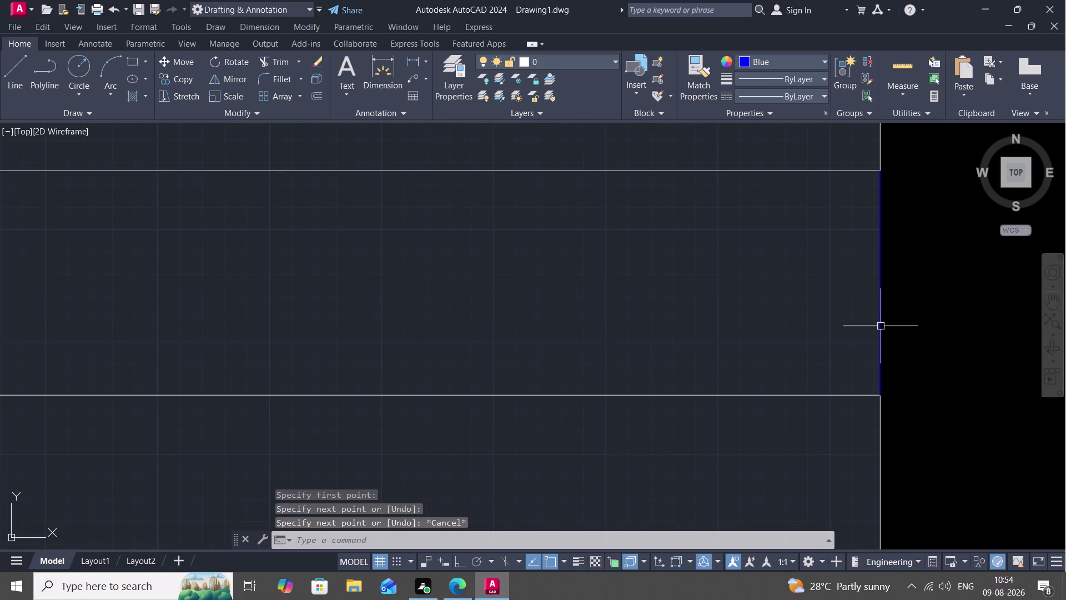
Start joining the vertical wall line with the horizontal wall lines, then close the help window.
key(j)
key(space)
click(879, 315)
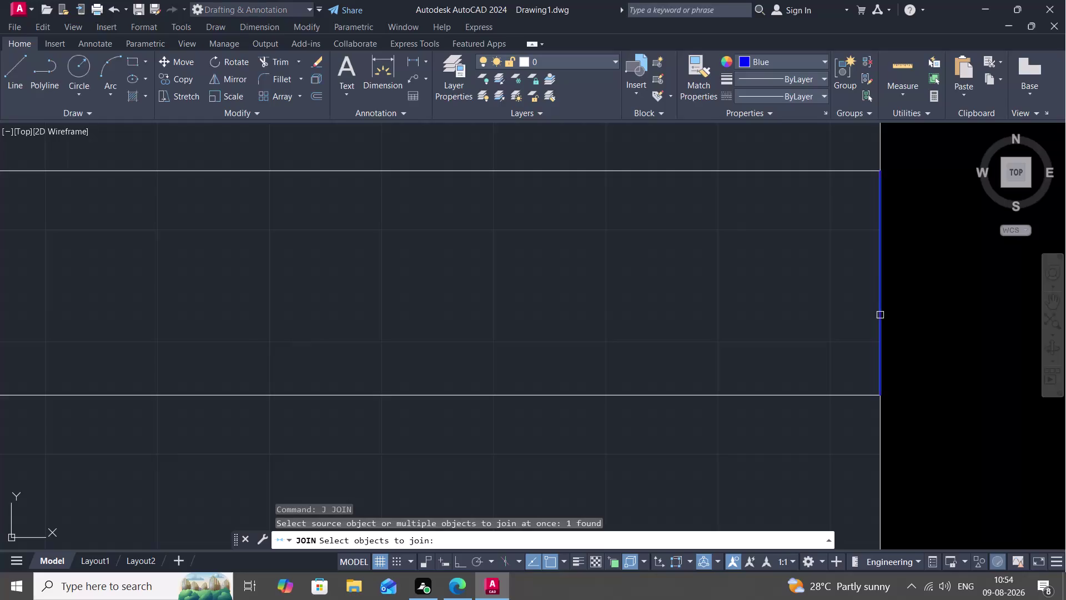
click(807, 169)
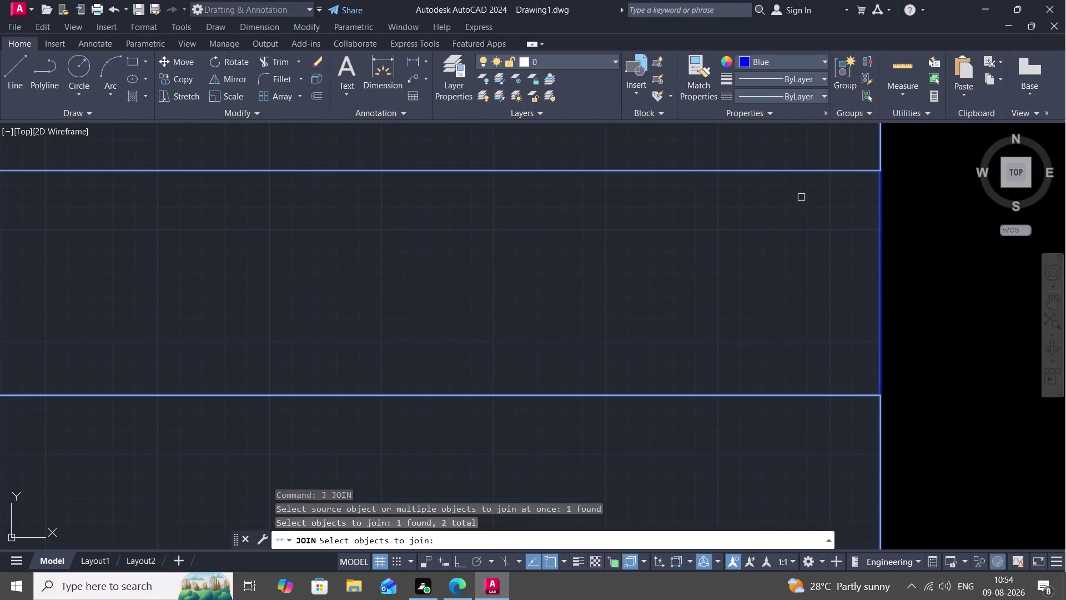
scroll(down, 3)
scroll(up, 3)
key(F1)
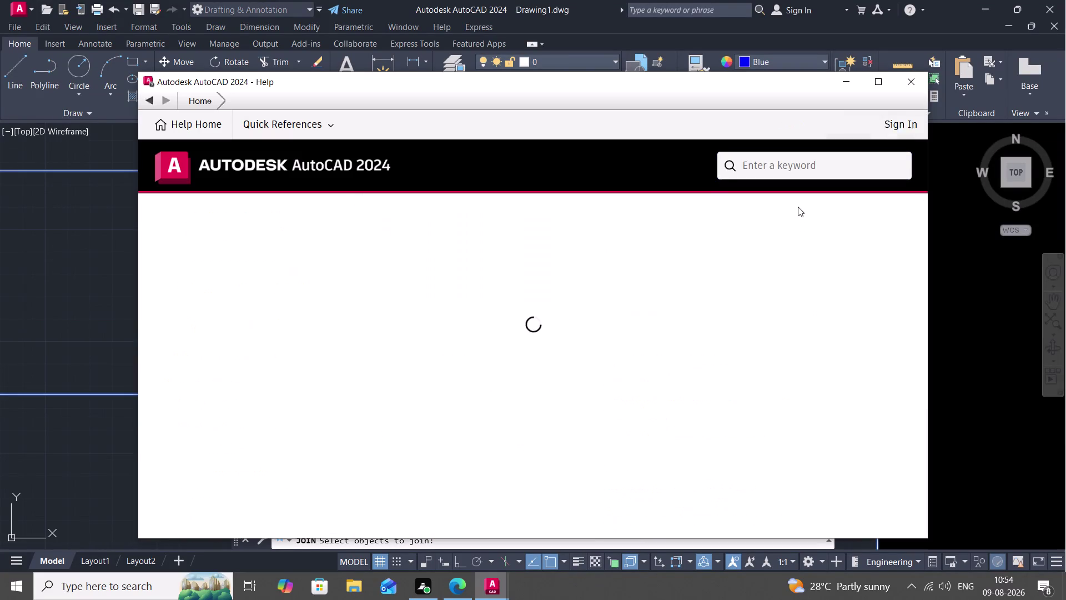
key(Escape)
click(910, 82)
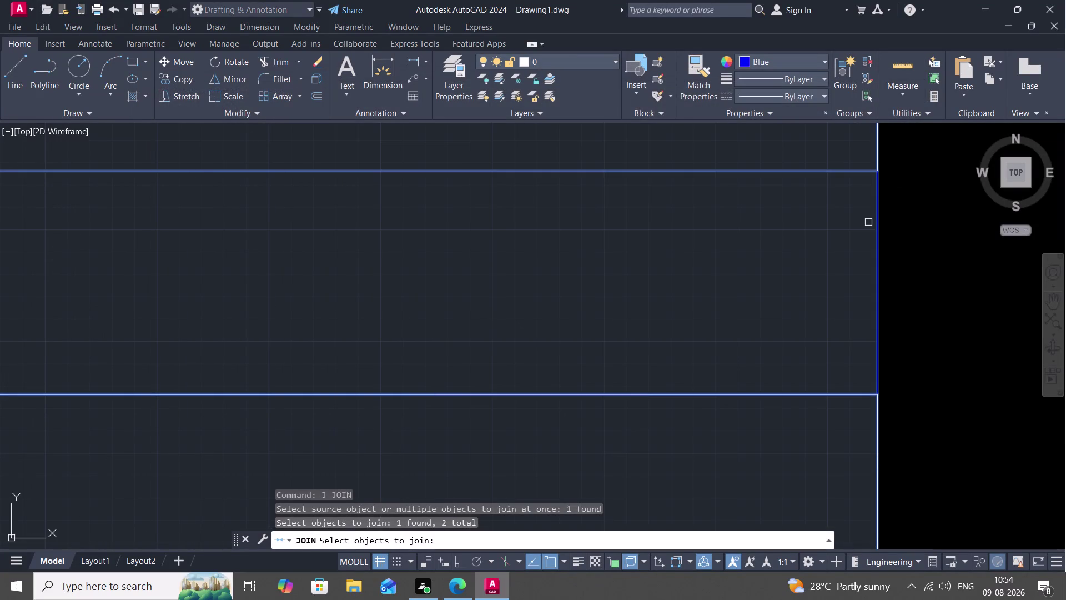
Cancel the unfinished join, try BREAKATPOINT on a wall line, then cancel it.
text(BREA)
key(grave)
key(Escape)
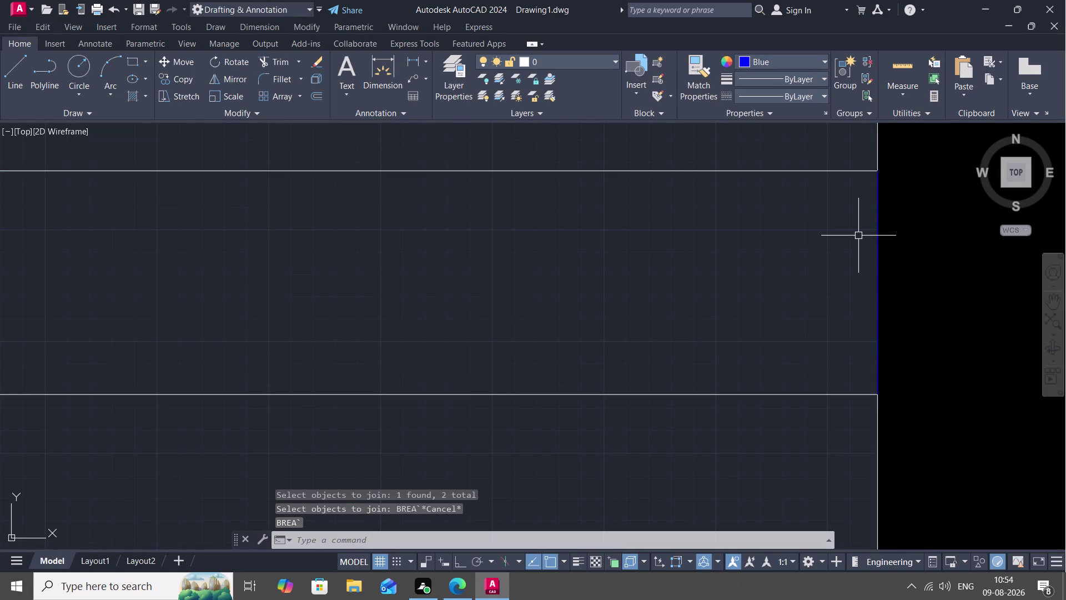
text(BRES)
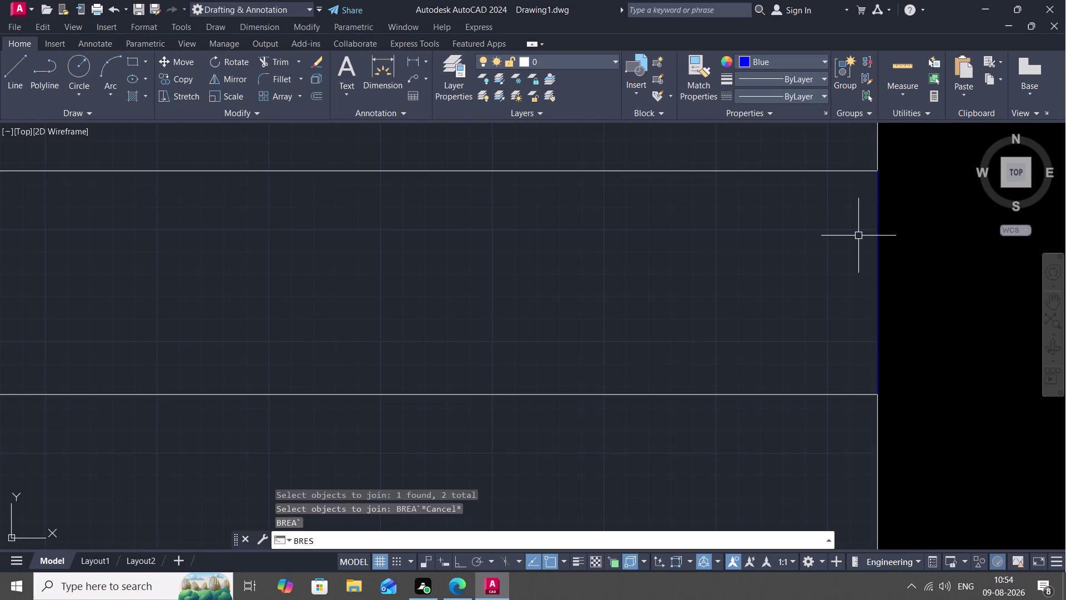
key(BackSpace)
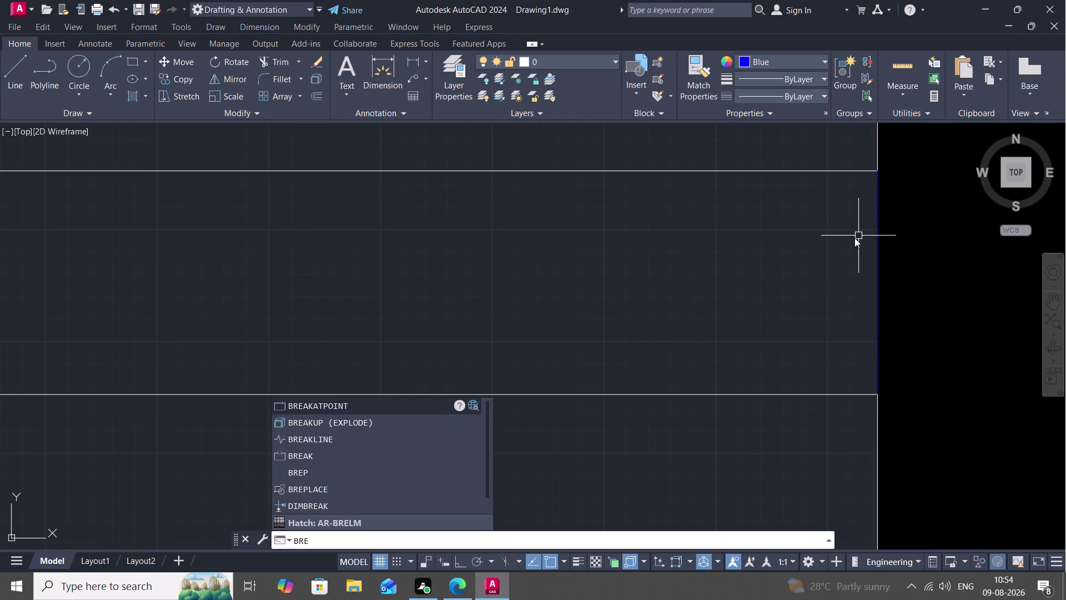
key(a)
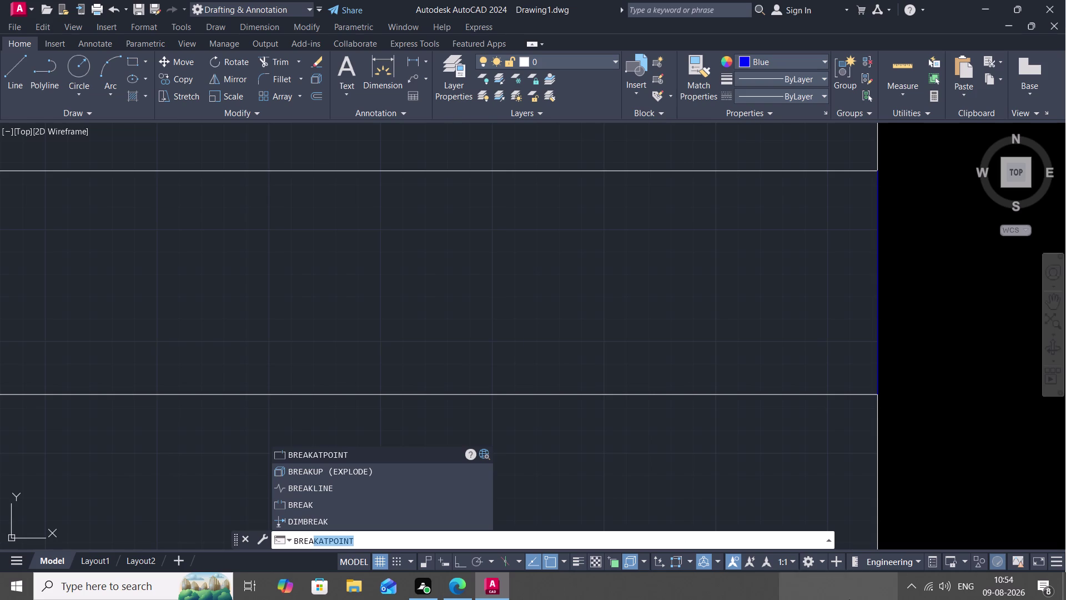
key(space)
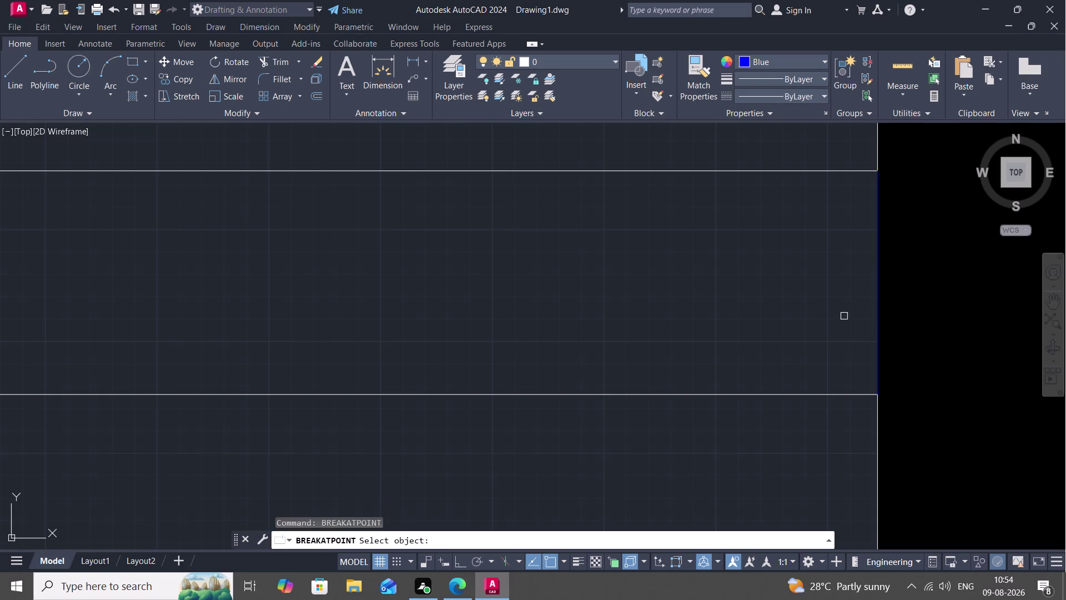
click(830, 393)
scroll(down, 3)
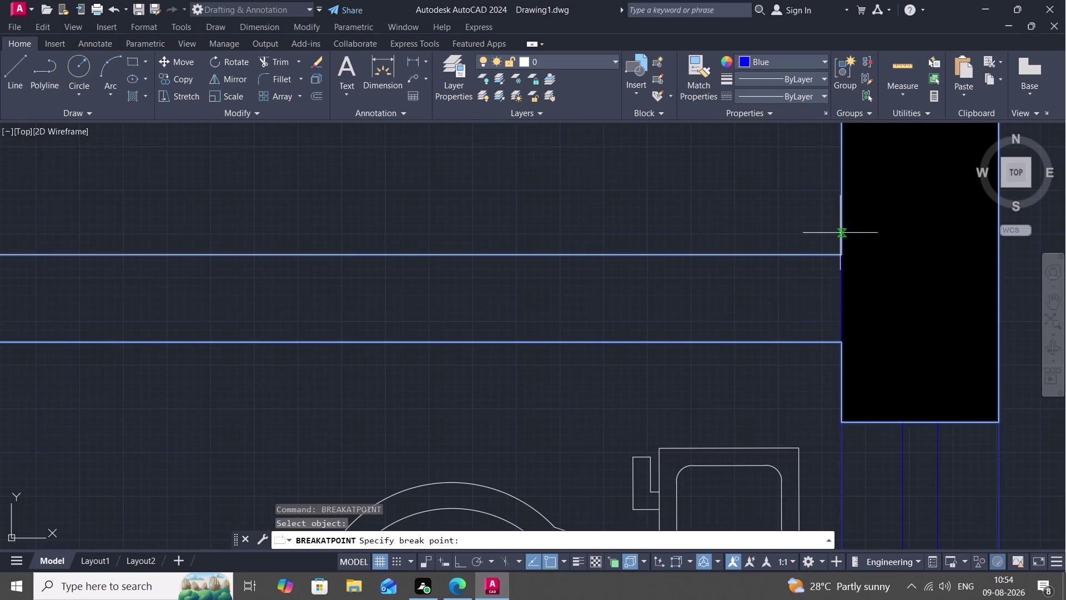
scroll(up, 3)
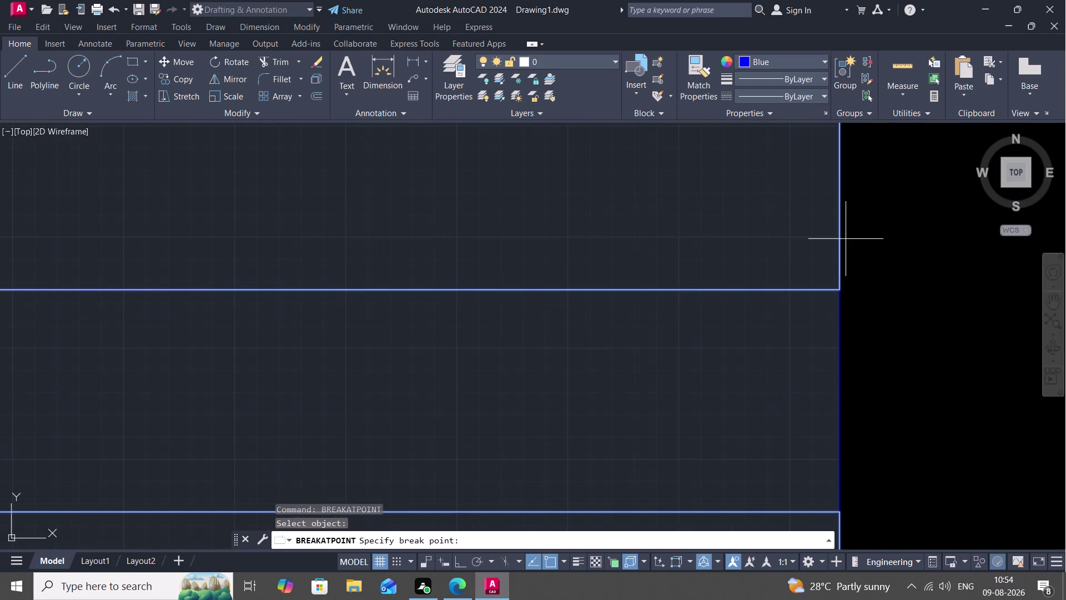
key(Escape)
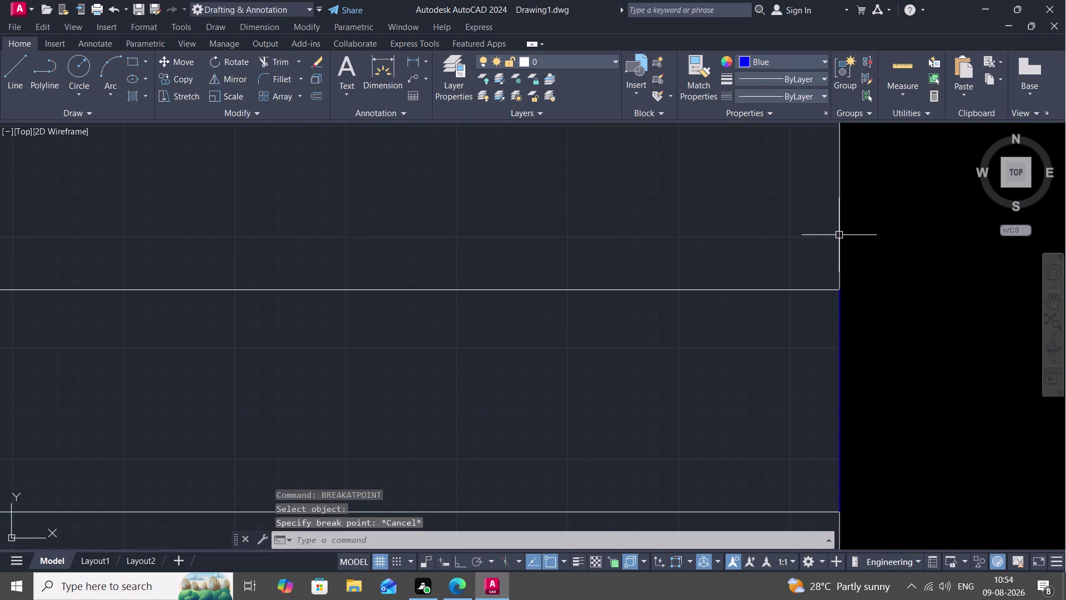
Break the vertical wall line at its corner junction with the horizontal wall line.
key(space)
click(839, 234)
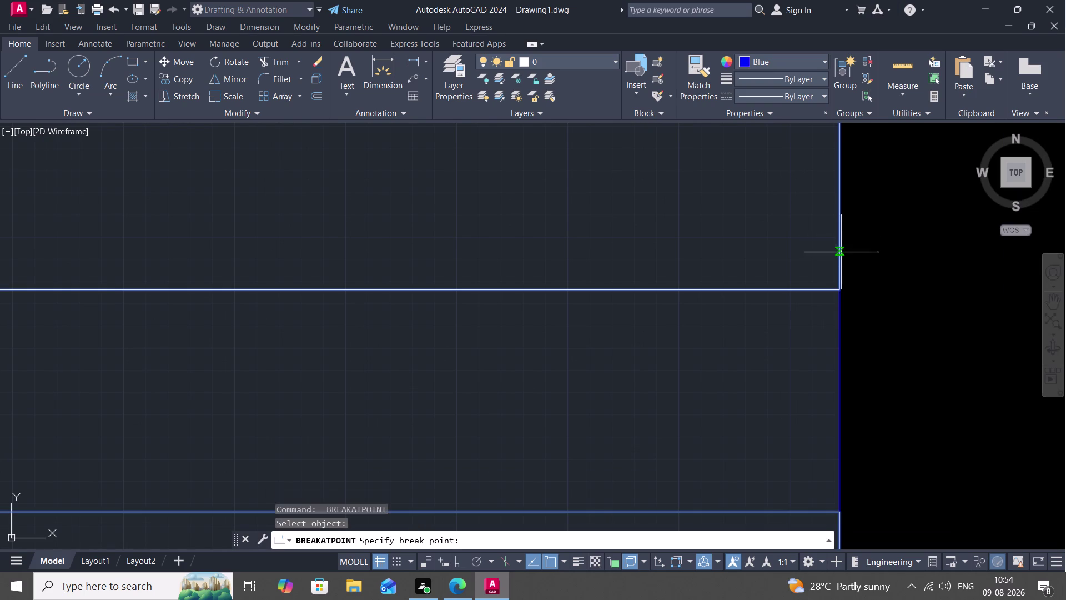
click(839, 289)
key(space)
middle_drag(845, 406, 842, 406)
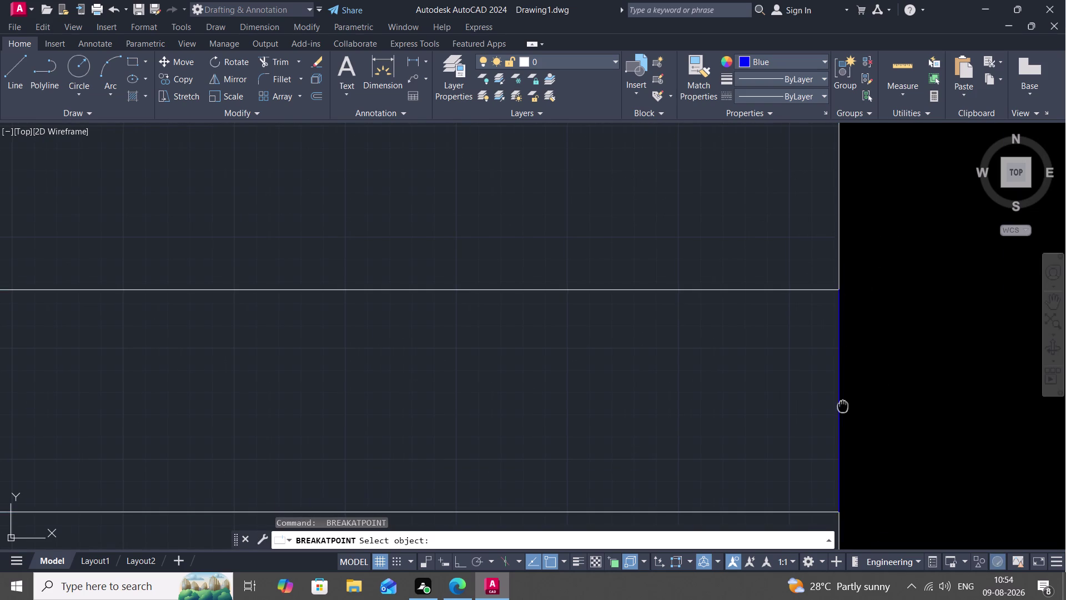
middle_drag(842, 406, 806, 133)
click(802, 301)
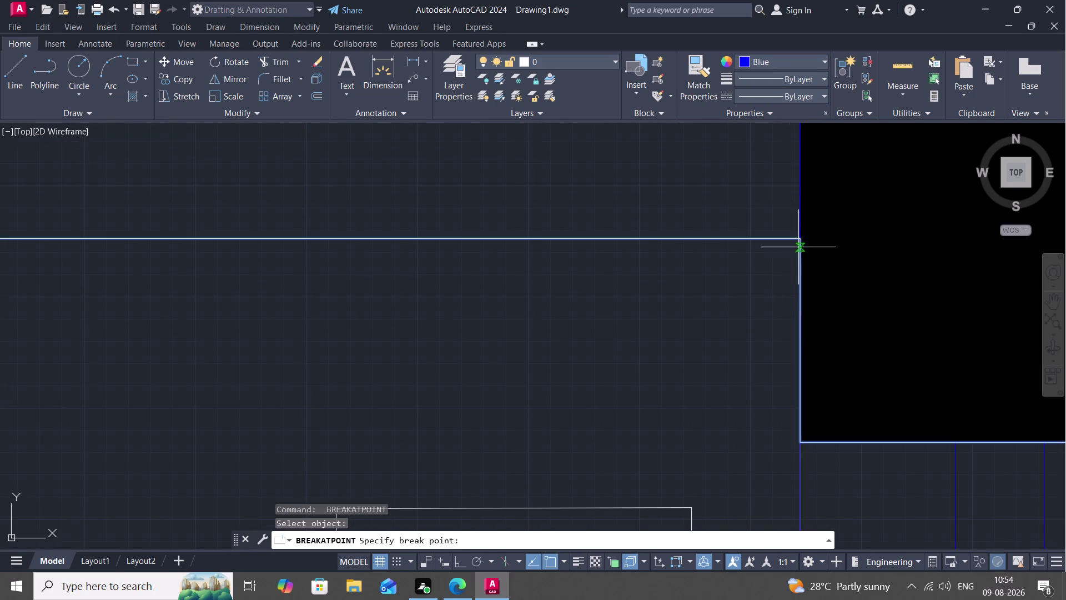
click(797, 235)
key(Escape)
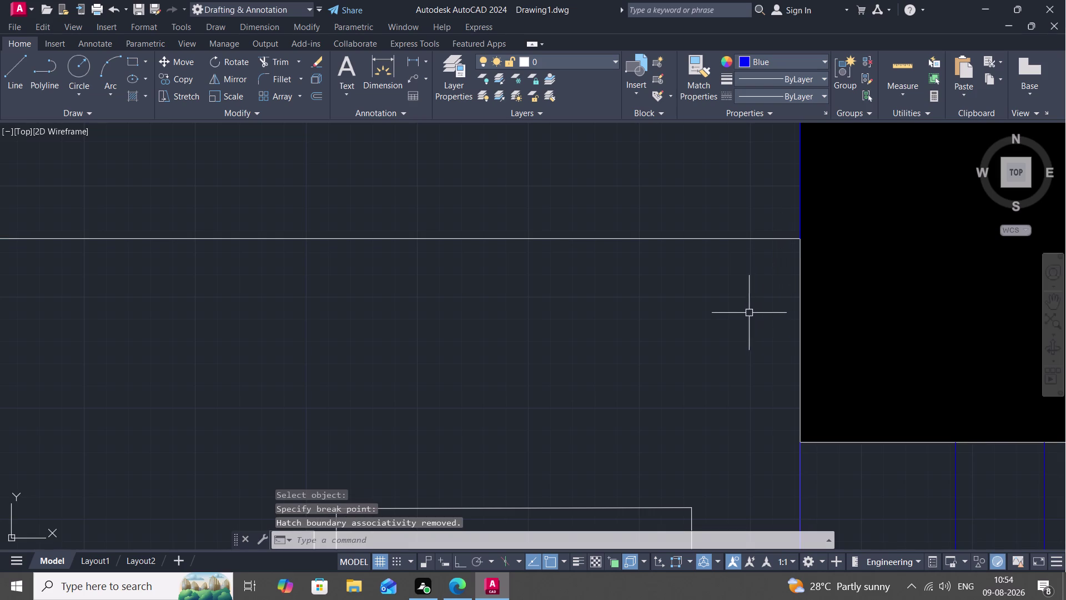
scroll(down, 3)
middle_drag(773, 253, 794, 266)
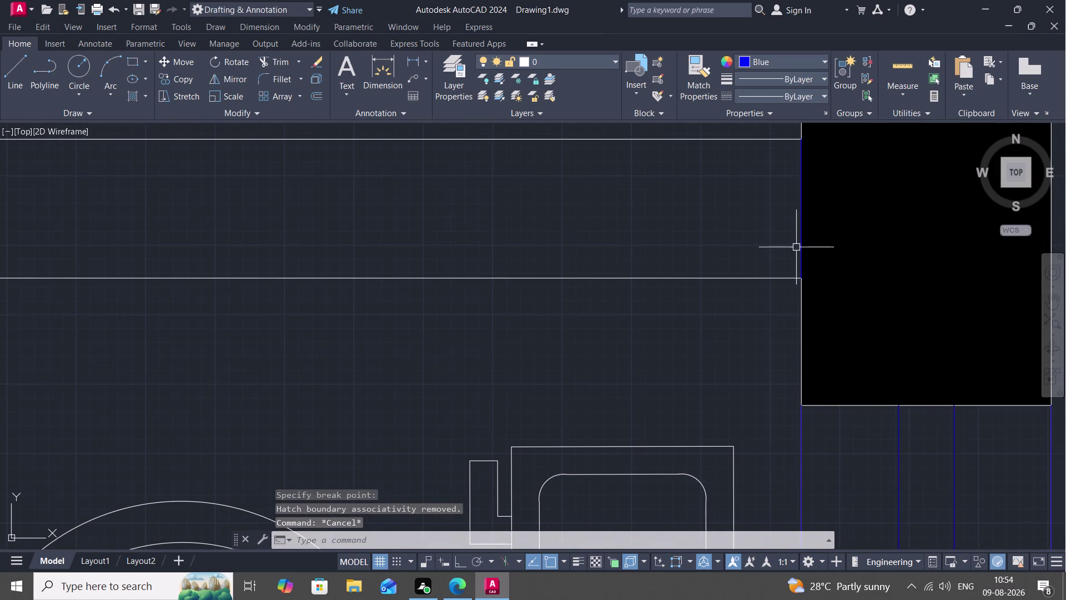
scroll(up, 3)
scroll(down, 3)
scroll(up, 3)
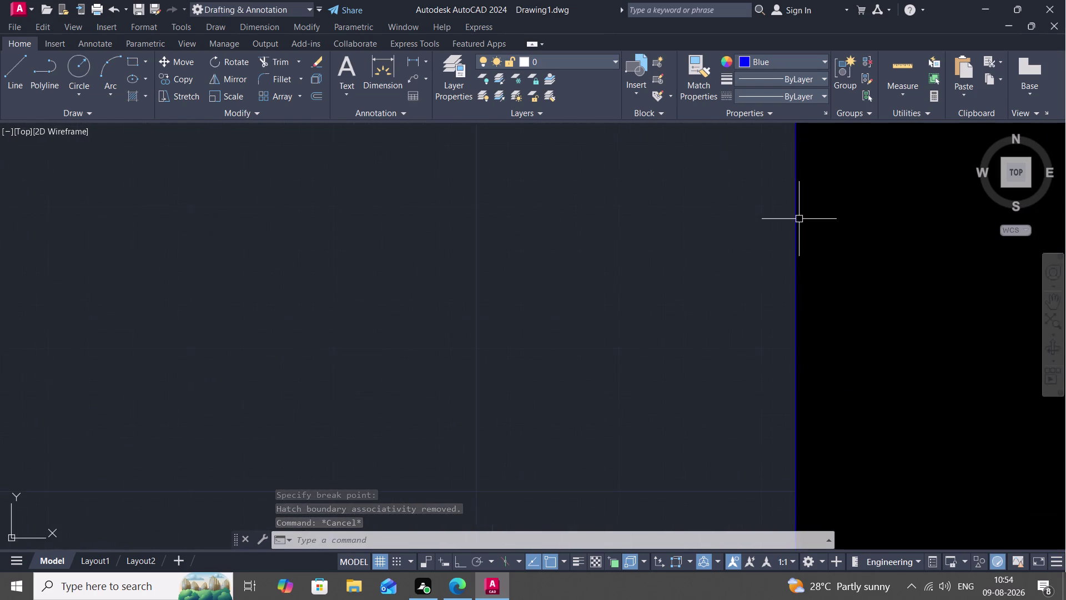
scroll(up, 3)
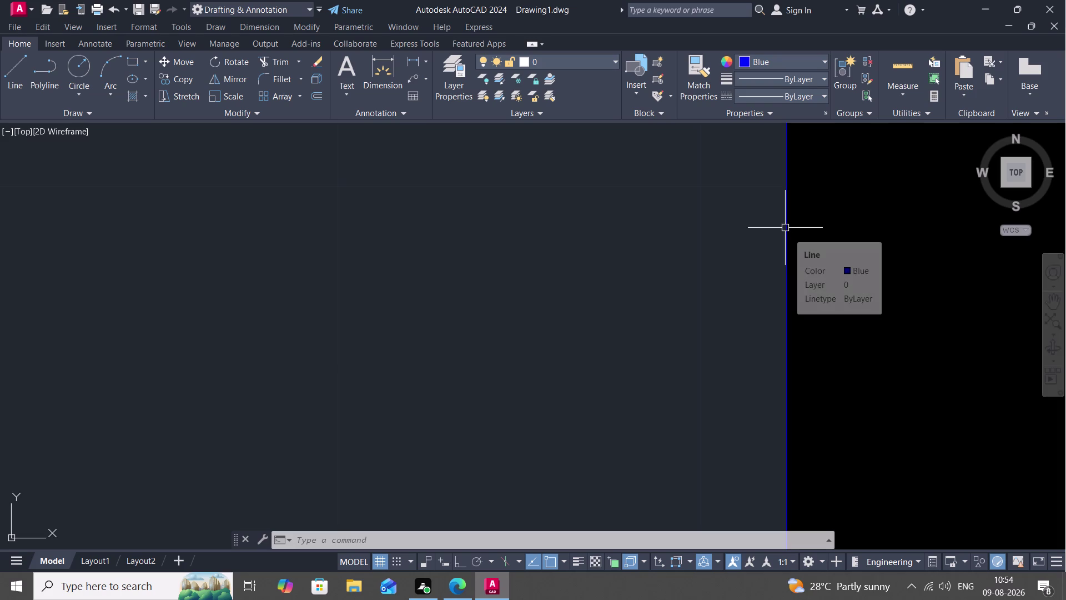
Start JOIN with the vertical wall line as source and add the lower horizontal wall line.
text(J)
key(space)
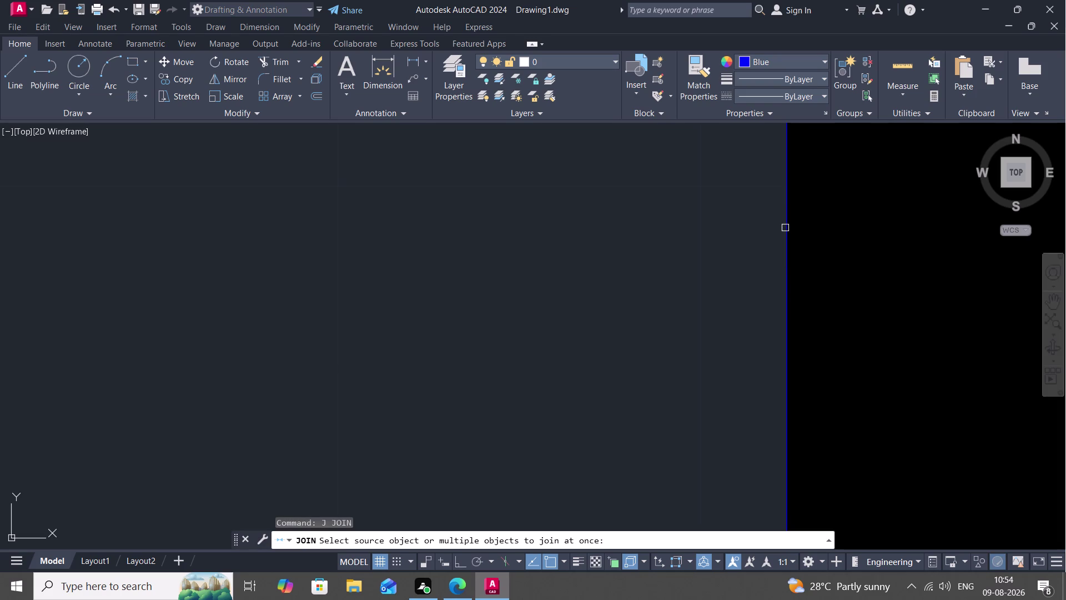
click(783, 216)
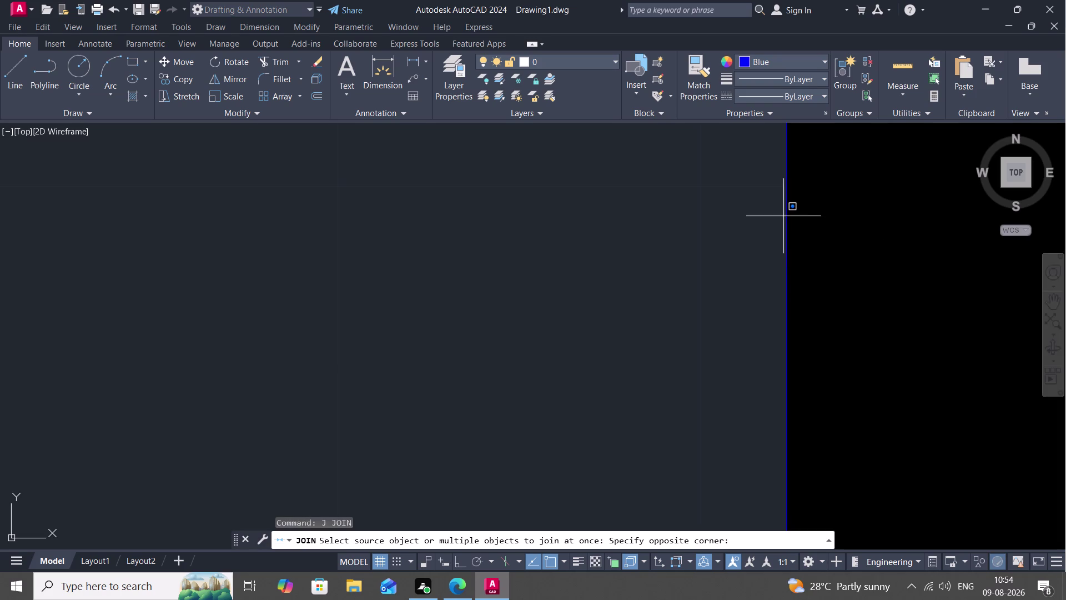
click(787, 215)
click(783, 229)
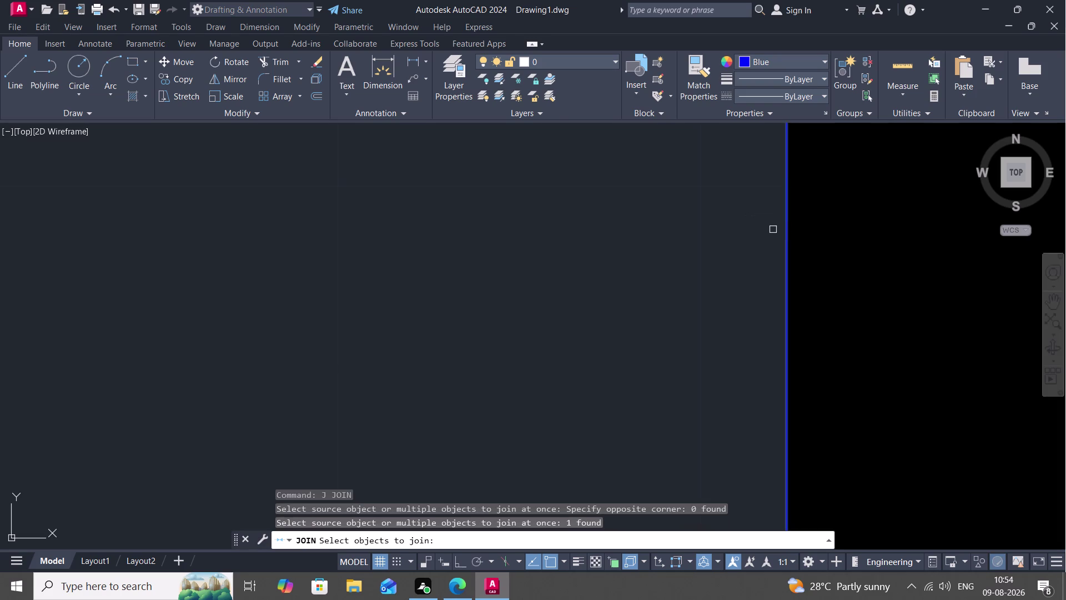
scroll(down, 3)
scroll(down, 3)
scroll(up, 3)
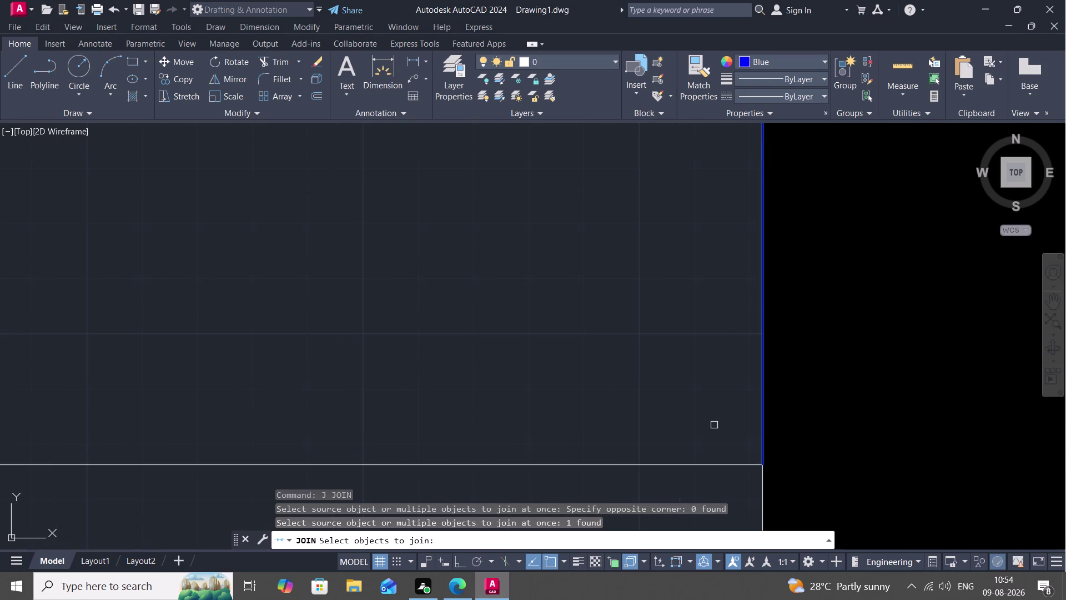
click(720, 464)
scroll(down, 3)
scroll(up, 3)
scroll(down, 3)
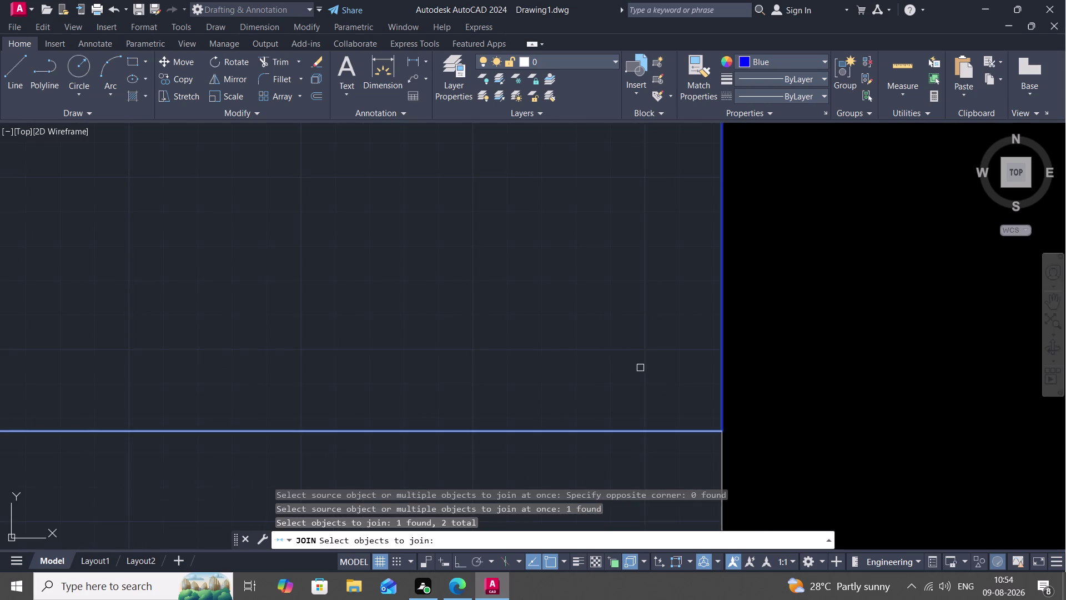
Add the upper horizontal wall line and the short line near the door arc, then cancel.
middle_drag(592, 319, 867, 450)
scroll(down, 3)
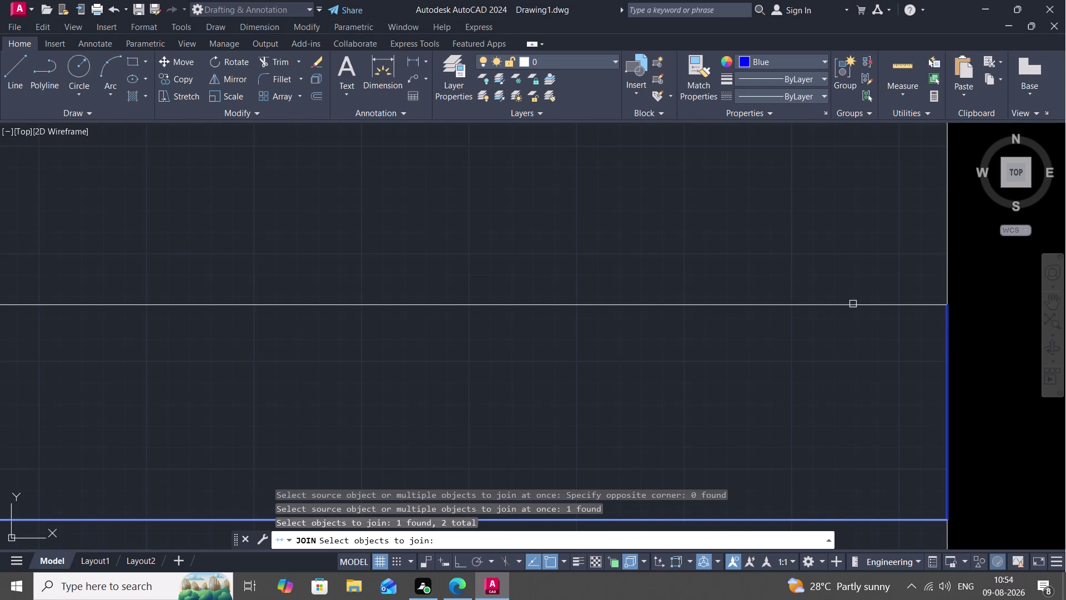
click(849, 305)
scroll(down, 3)
scroll(down, 3)
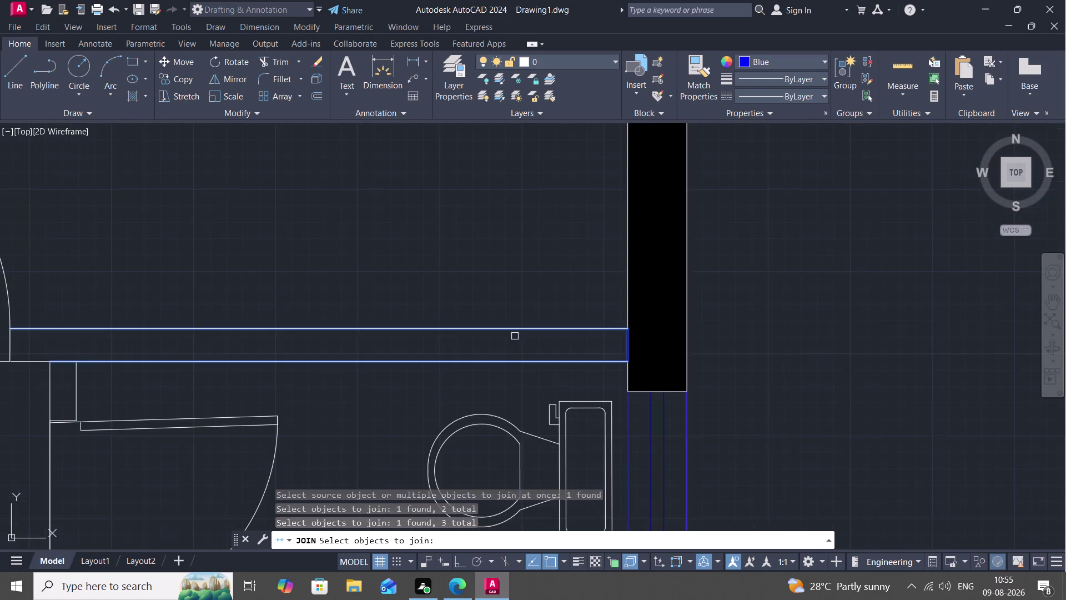
middle_drag(523, 340, 706, 345)
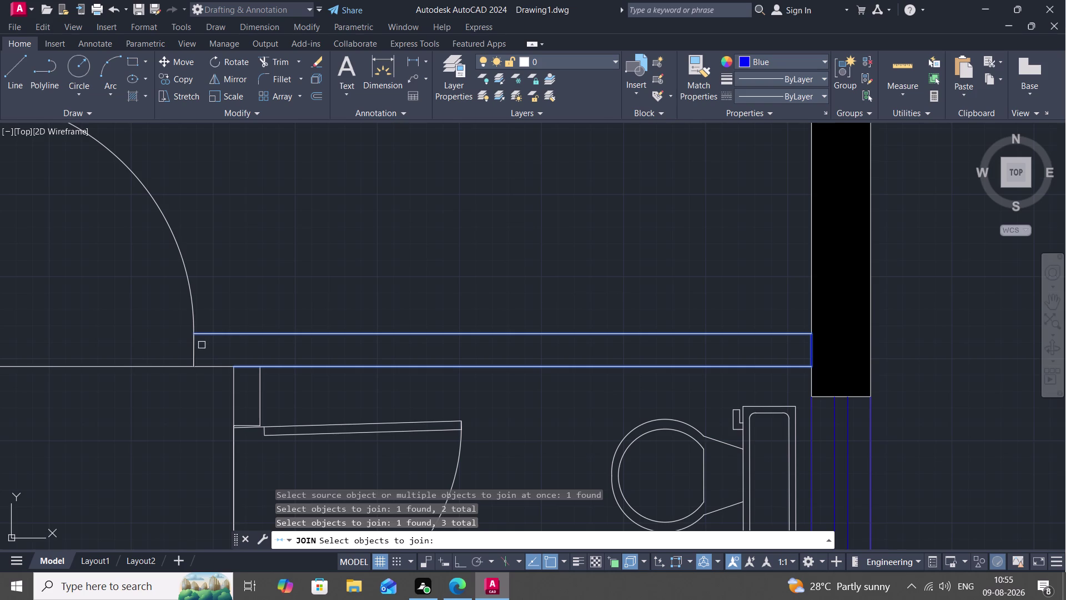
click(196, 345)
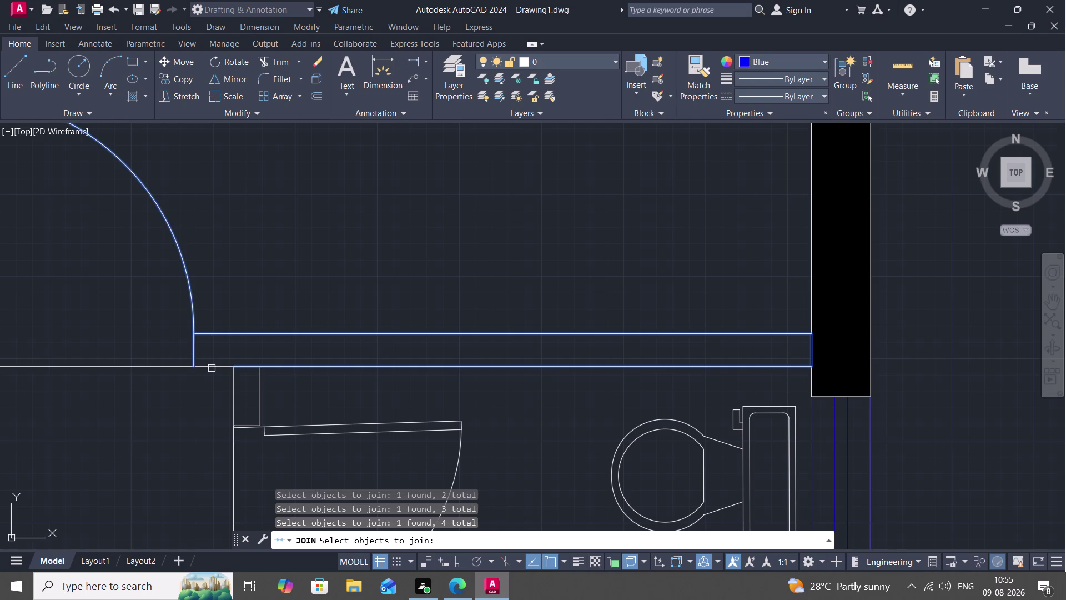
key(Escape)
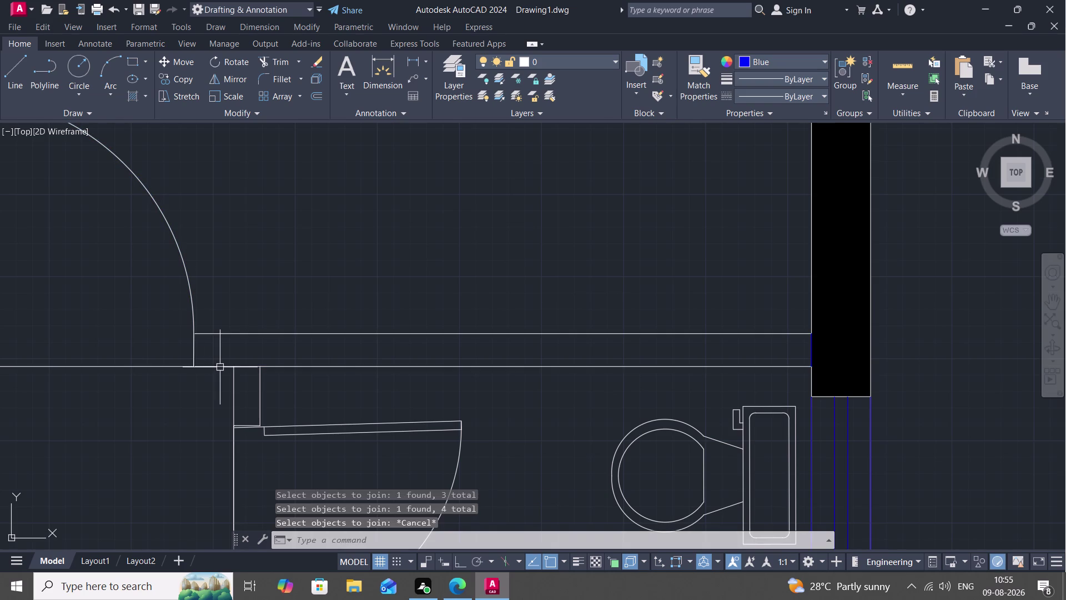
Restart JOIN and pick three wall outline edges beside the doorway.
key(j)
key(space)
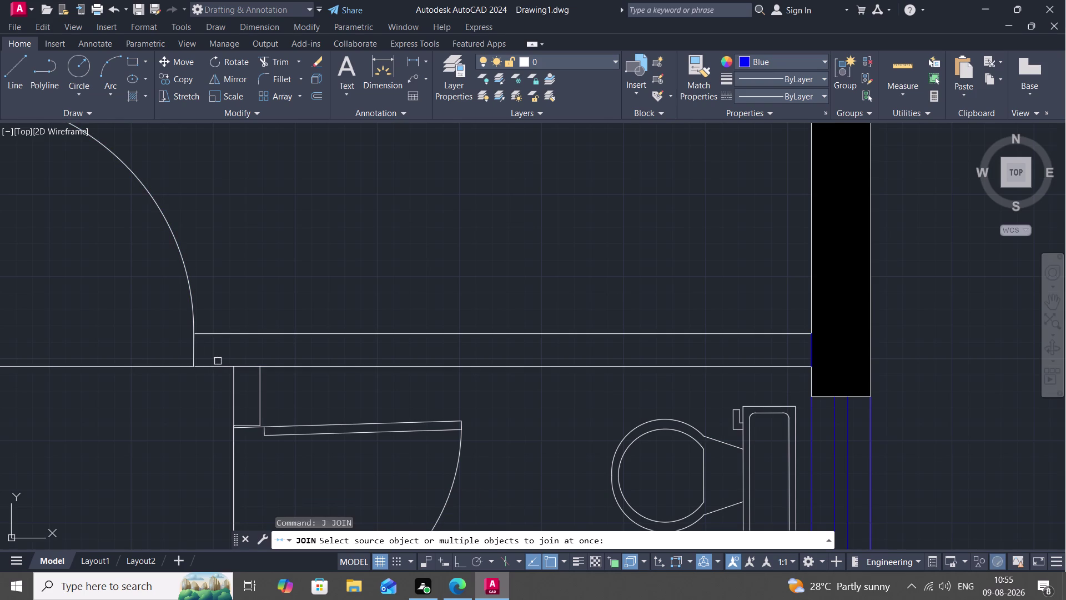
click(221, 365)
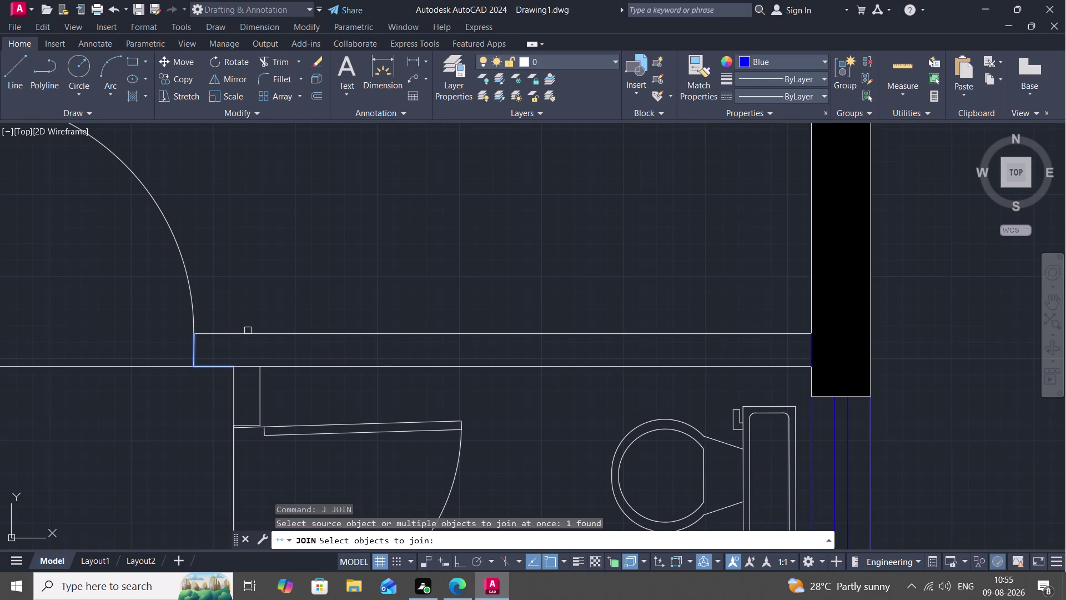
click(248, 330)
click(247, 363)
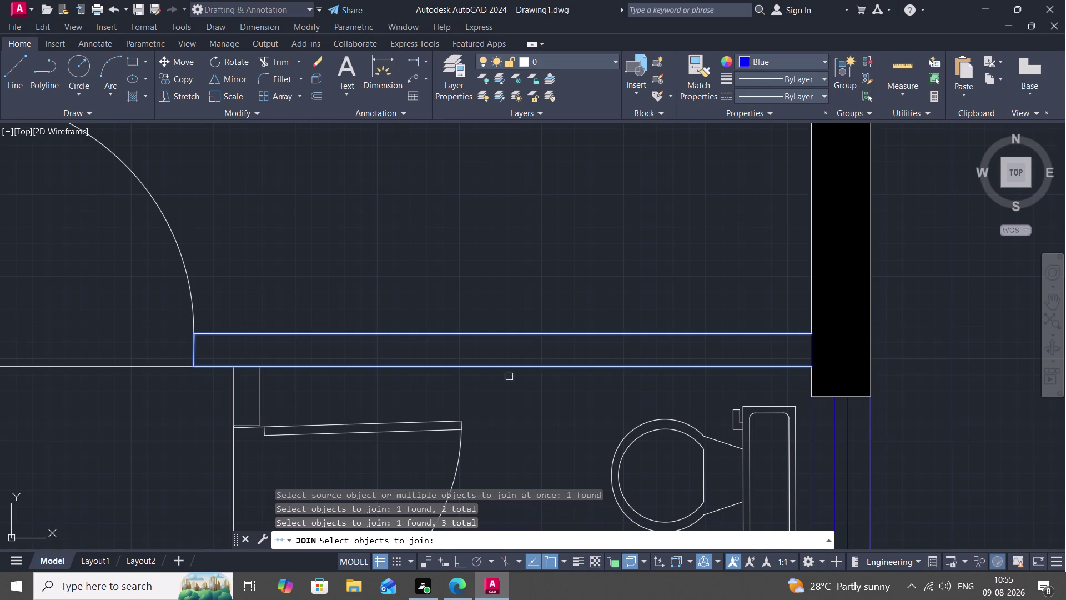
scroll(up, 3)
scroll(down, 3)
scroll(up, 3)
scroll(down, 3)
scroll(up, 3)
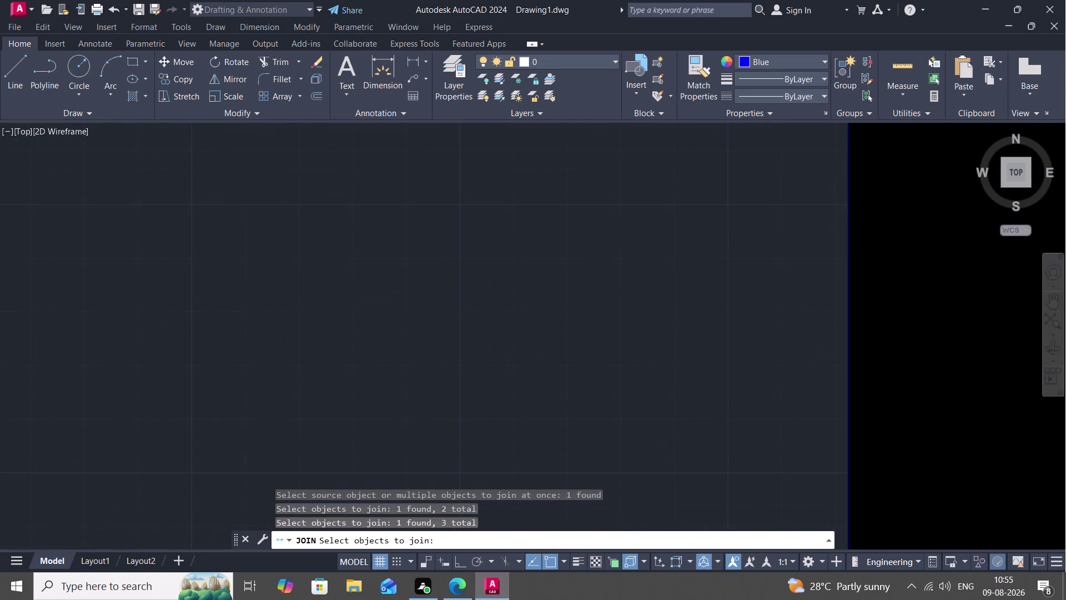
Window-select the far wall end line and finish joining the segments into one polyline.
click(868, 349)
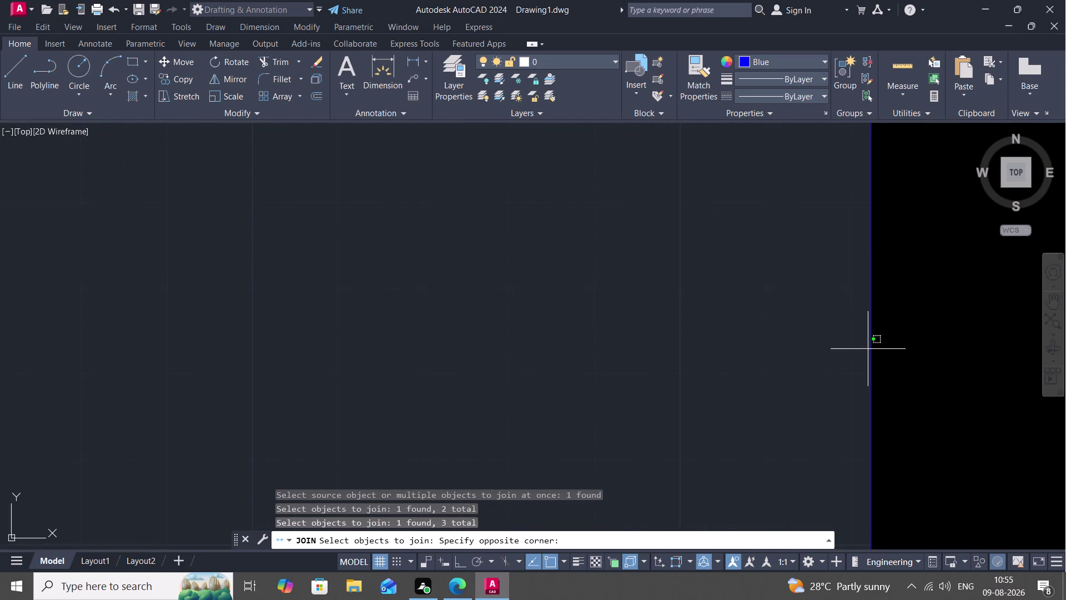
click(870, 350)
click(870, 350)
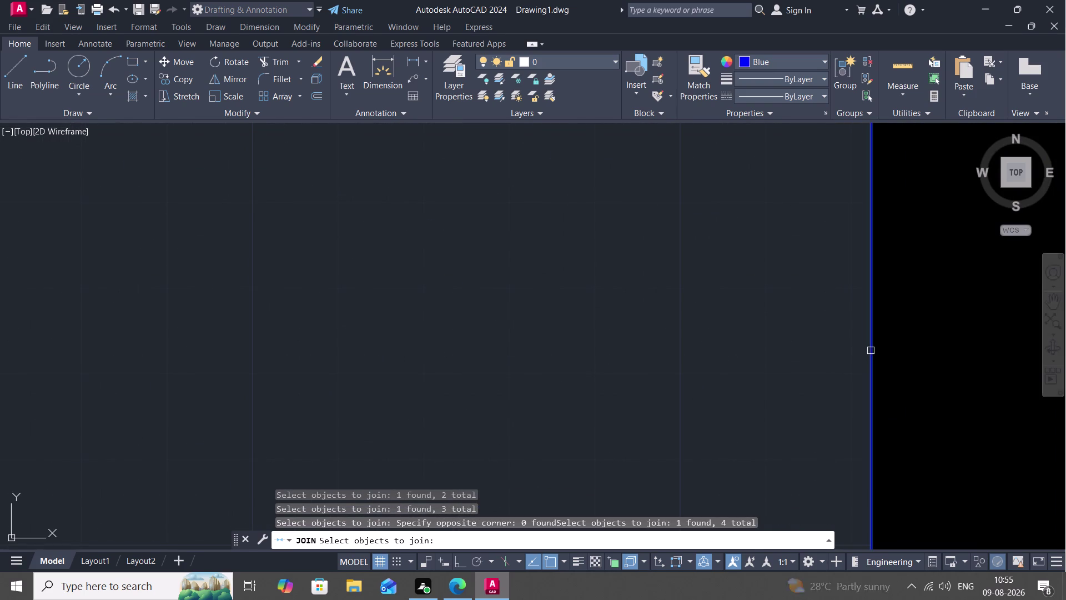
scroll(down, 3)
scroll(up, 3)
scroll(down, 3)
scroll(up, 3)
scroll(down, 3)
middle_drag(820, 370, 834, 280)
scroll(down, 3)
scroll(down, 3)
scroll(down, 3)
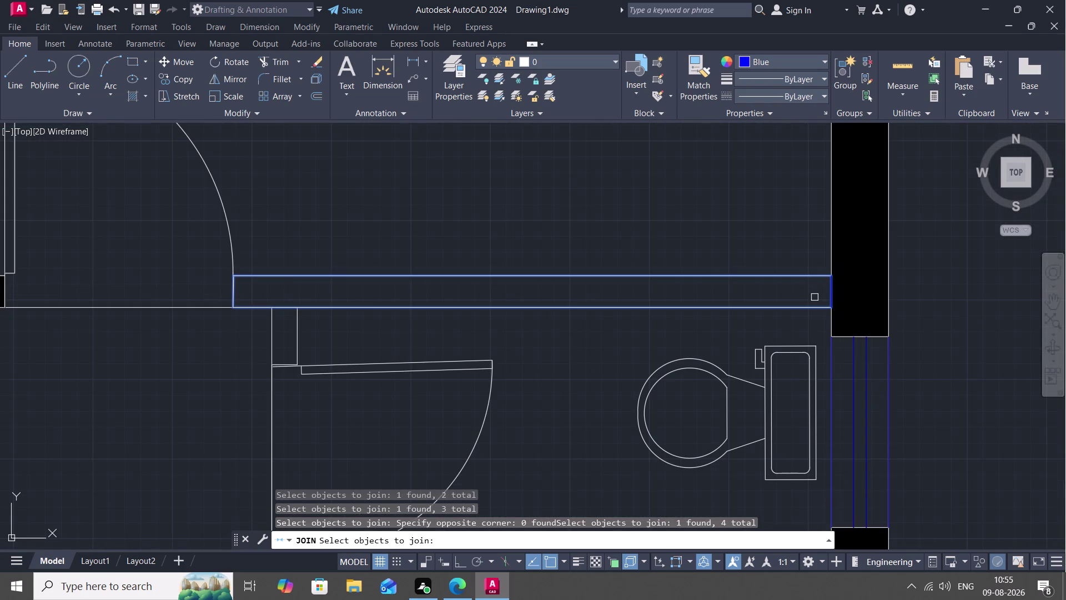
key(Return)
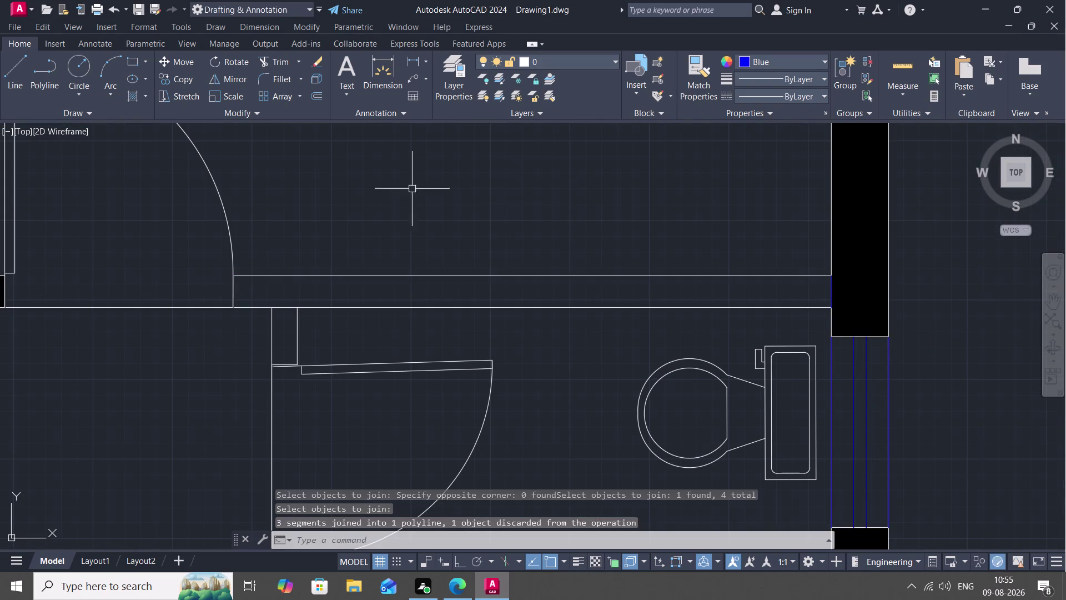
text(H)
key(space)
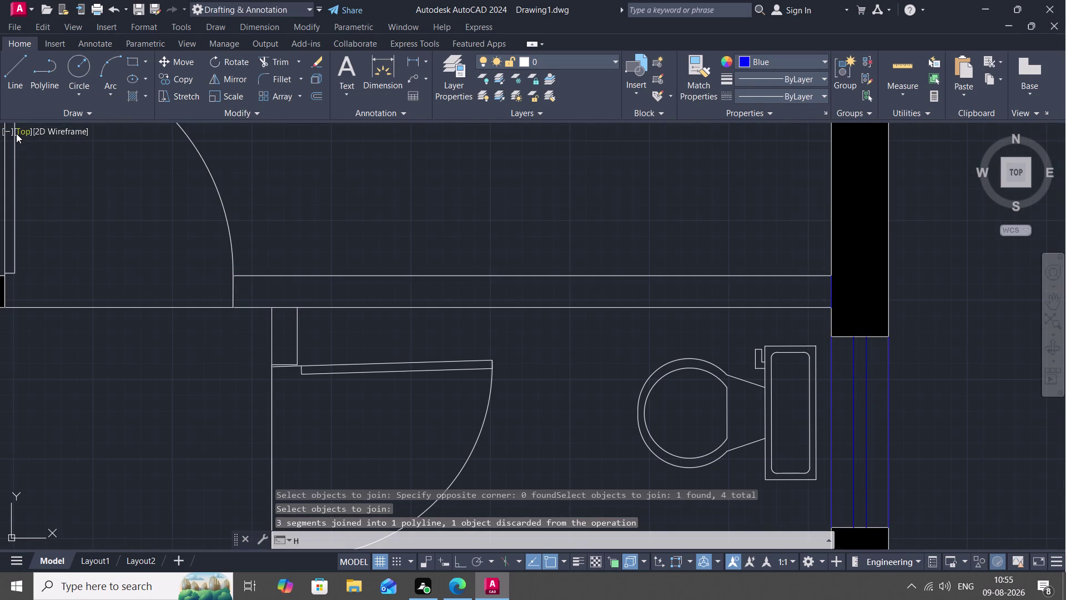
click(122, 79)
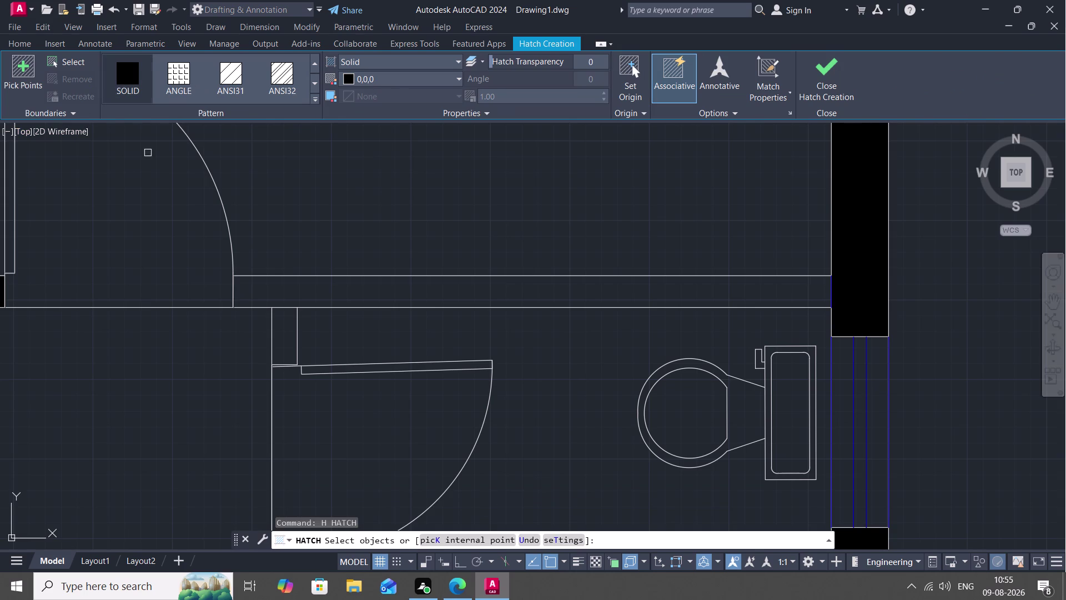
click(411, 305)
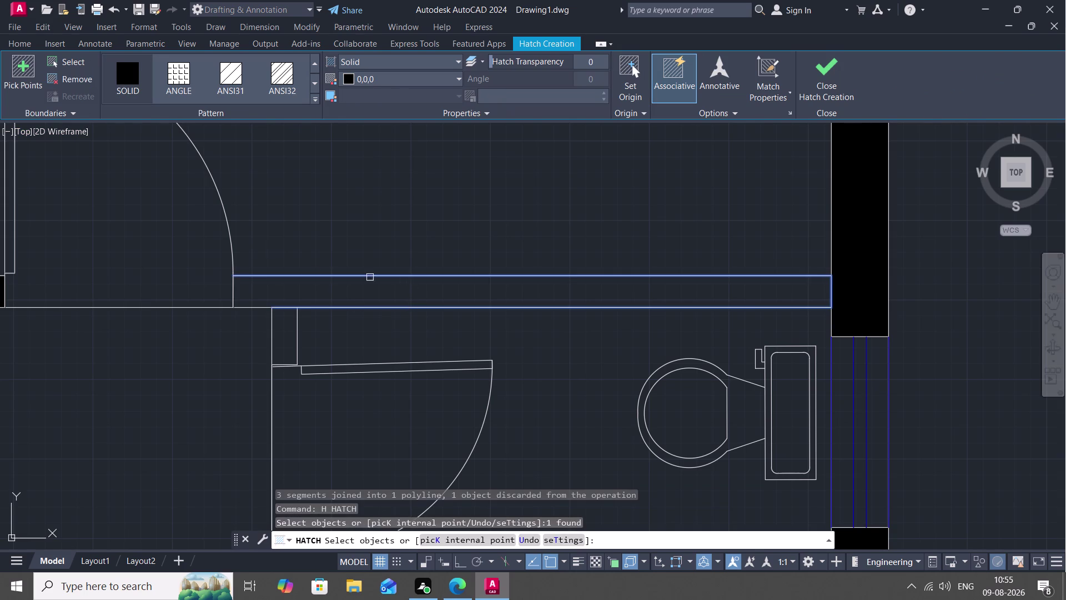
click(234, 292)
click(246, 306)
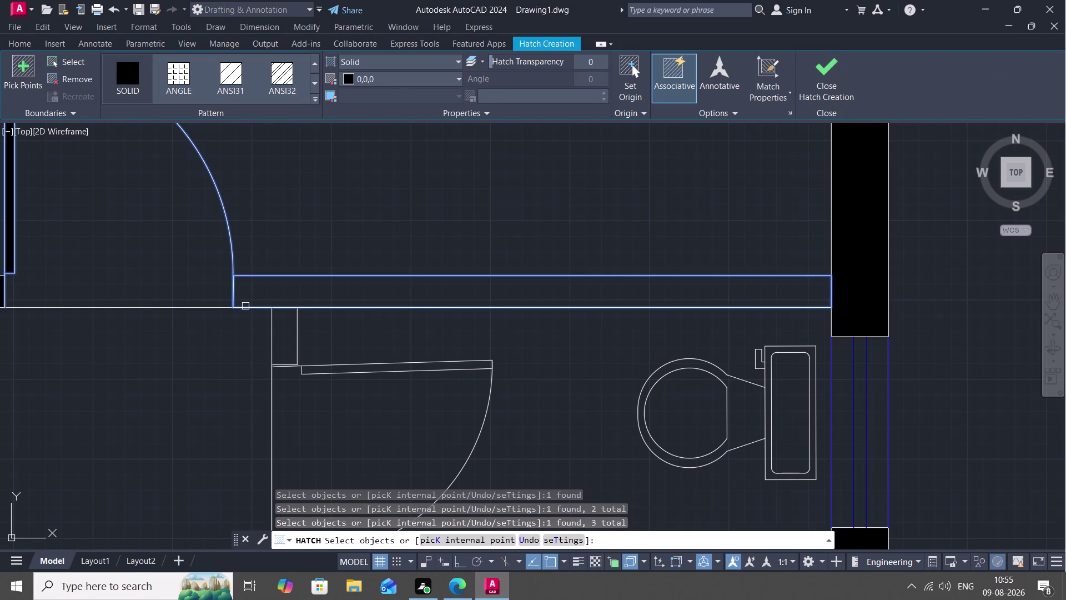
key(Escape)
click(250, 308)
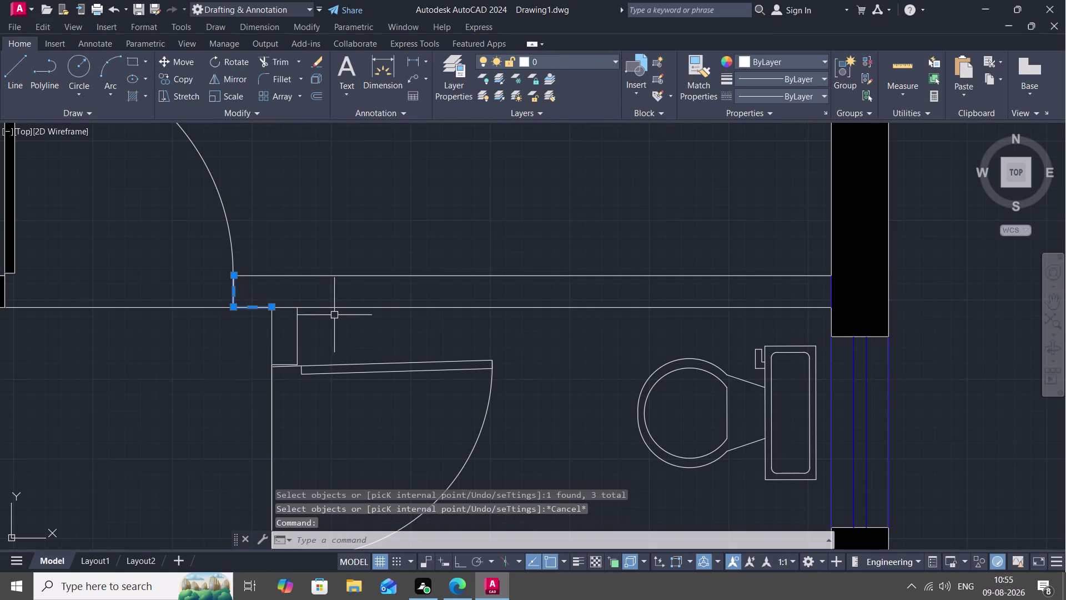
click(353, 307)
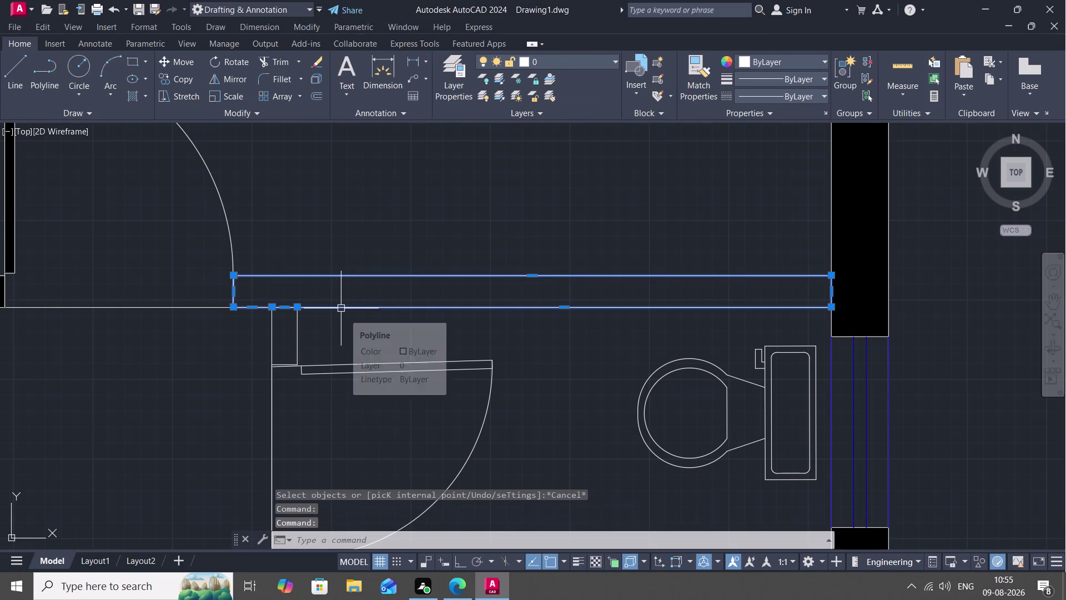
key(Return)
key(Escape)
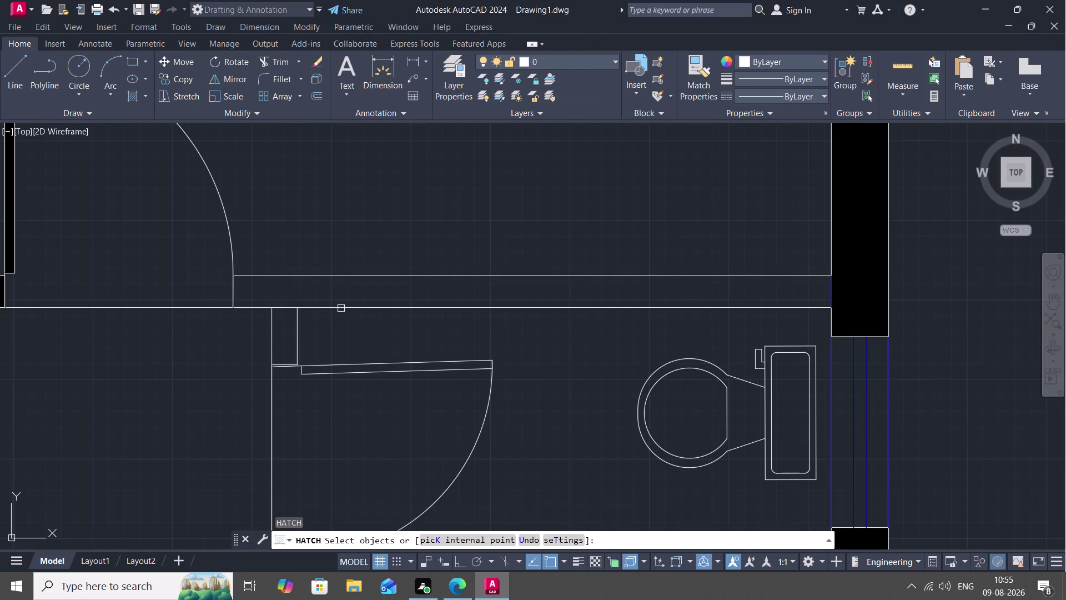
text(J)
key(space)
click(340, 308)
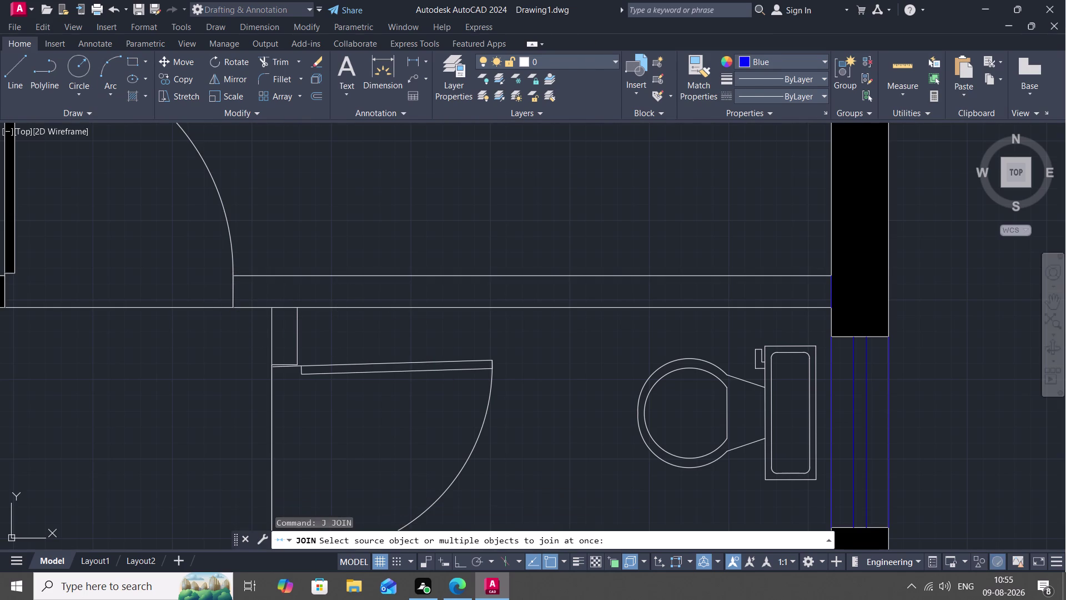
click(341, 308)
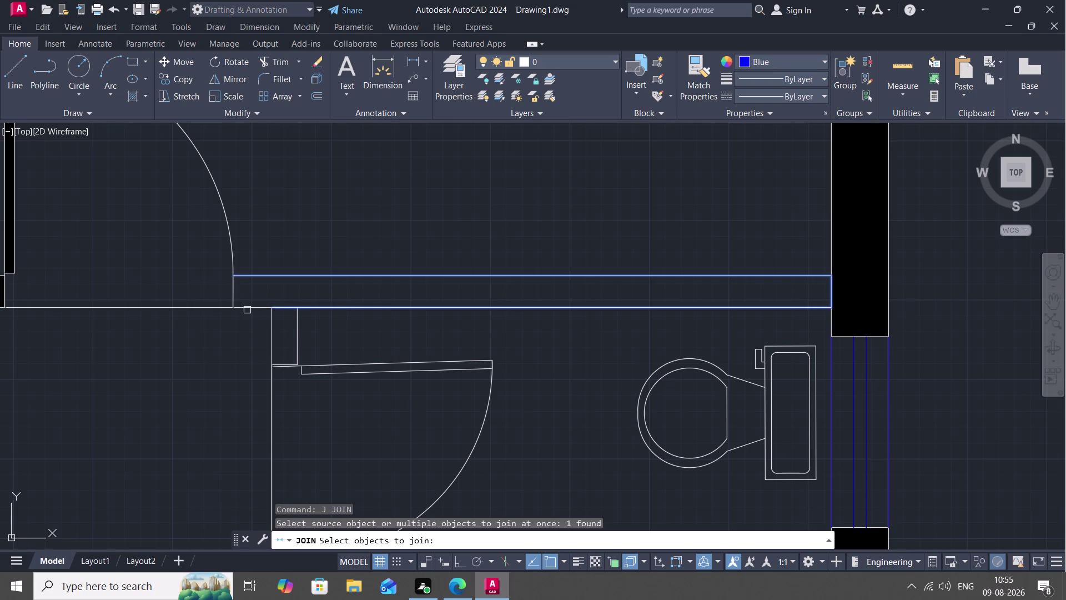
click(256, 307)
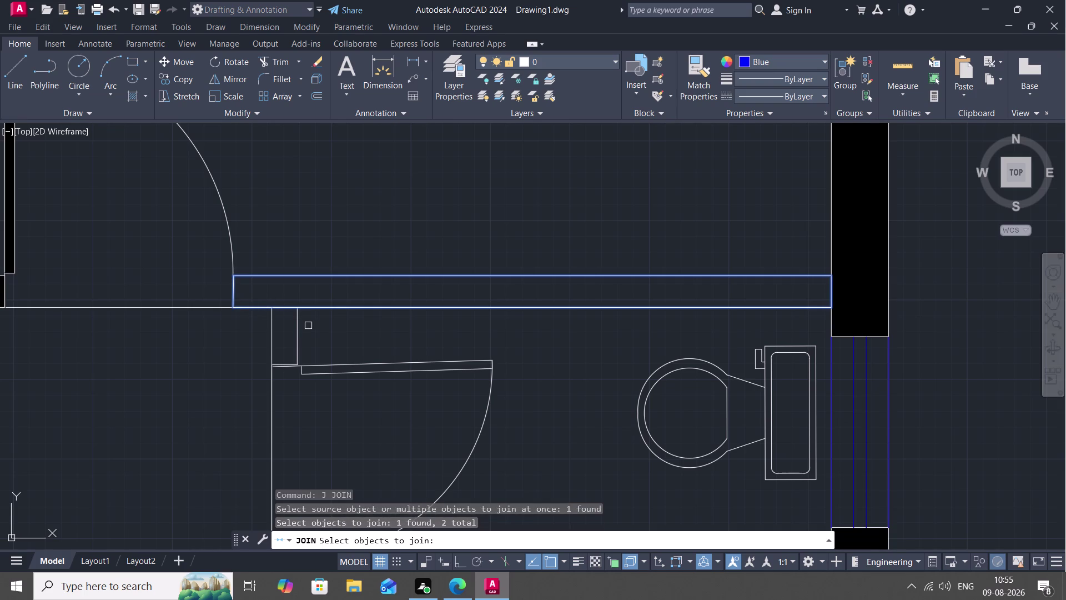
key(Return)
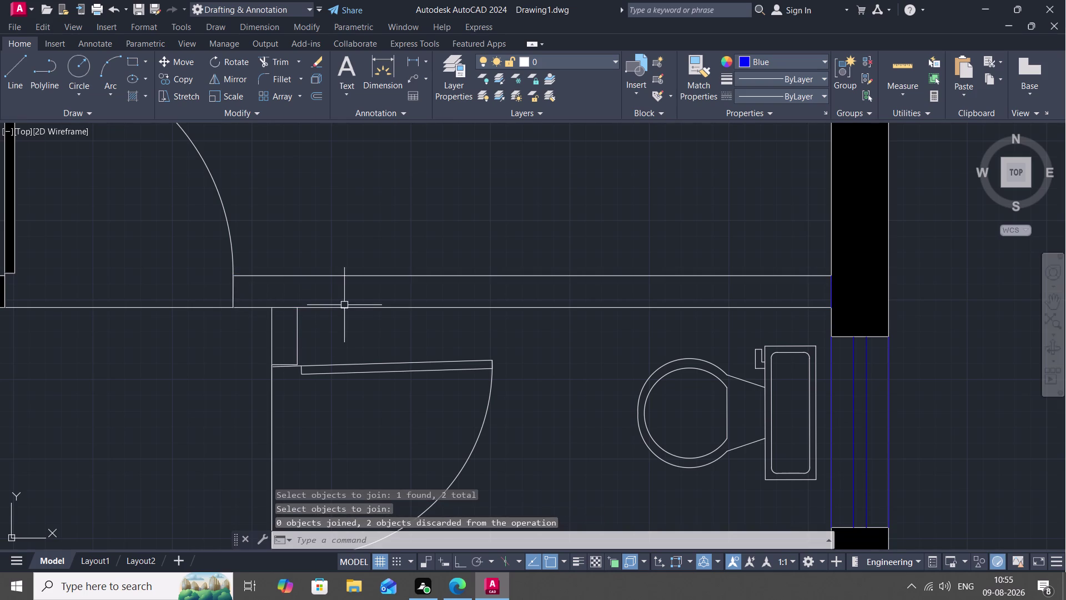
key(h)
key(space)
click(134, 70)
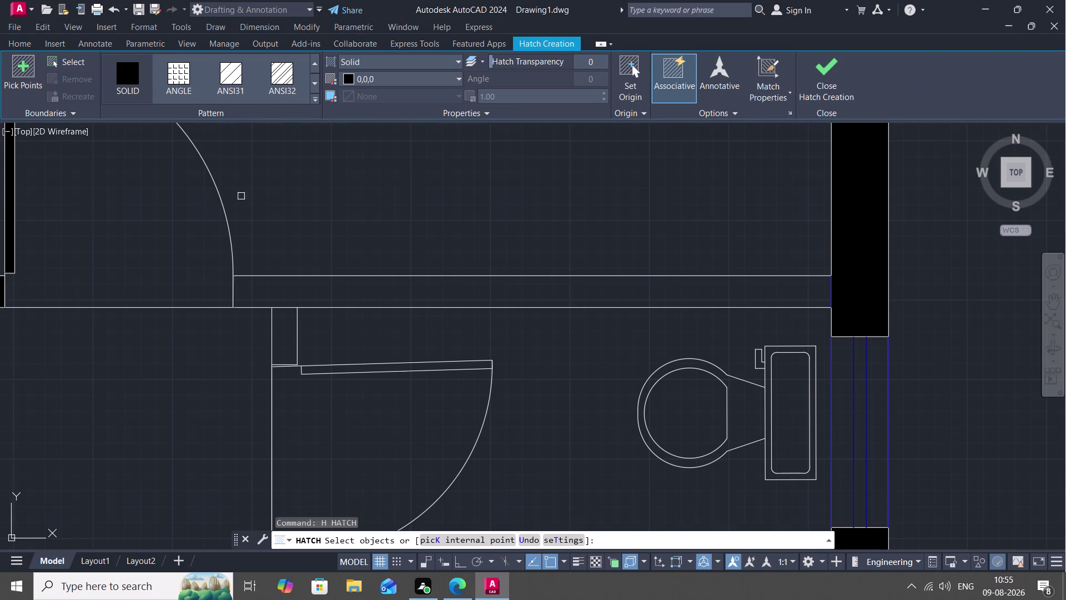
click(371, 276)
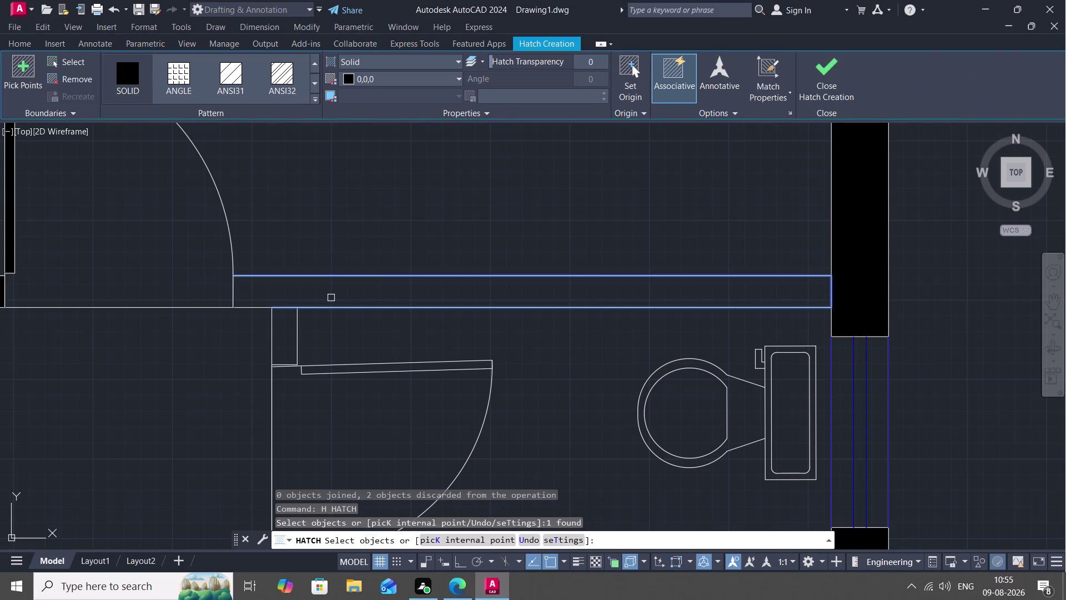
key(Escape)
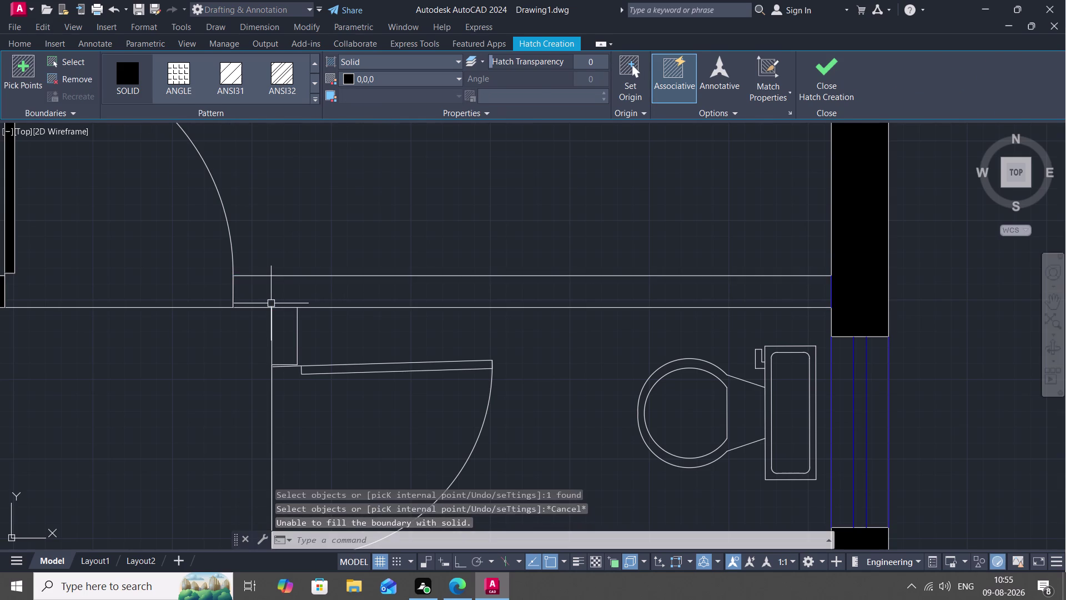
scroll(up, 3)
scroll(up, 3)
text(E)
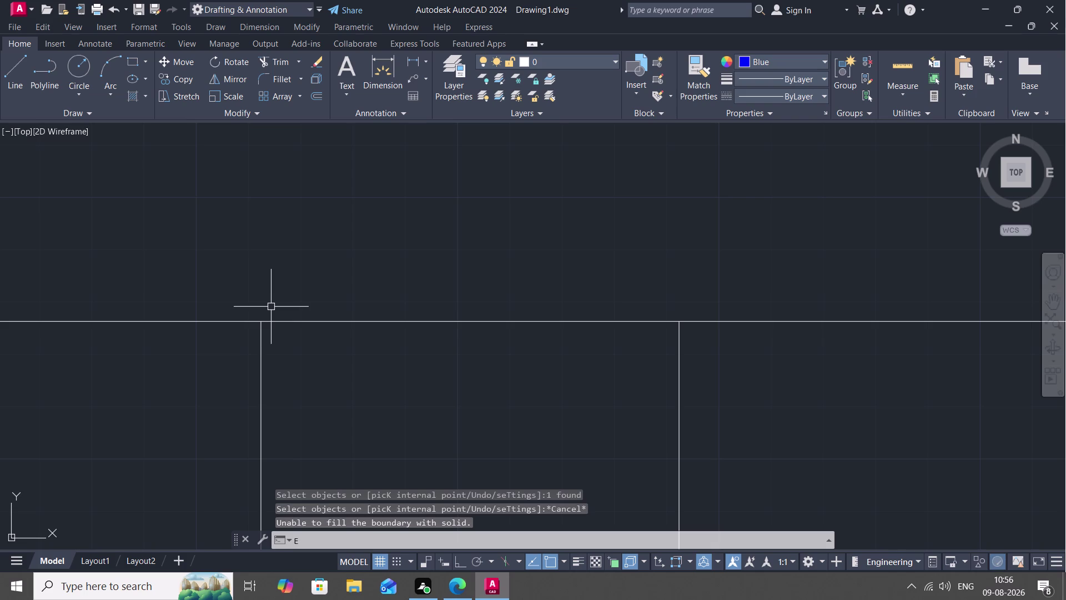
Try extending the short corner edge and long wall line with EXTEND, then cancel.
text(X)
key(space)
scroll(down, 3)
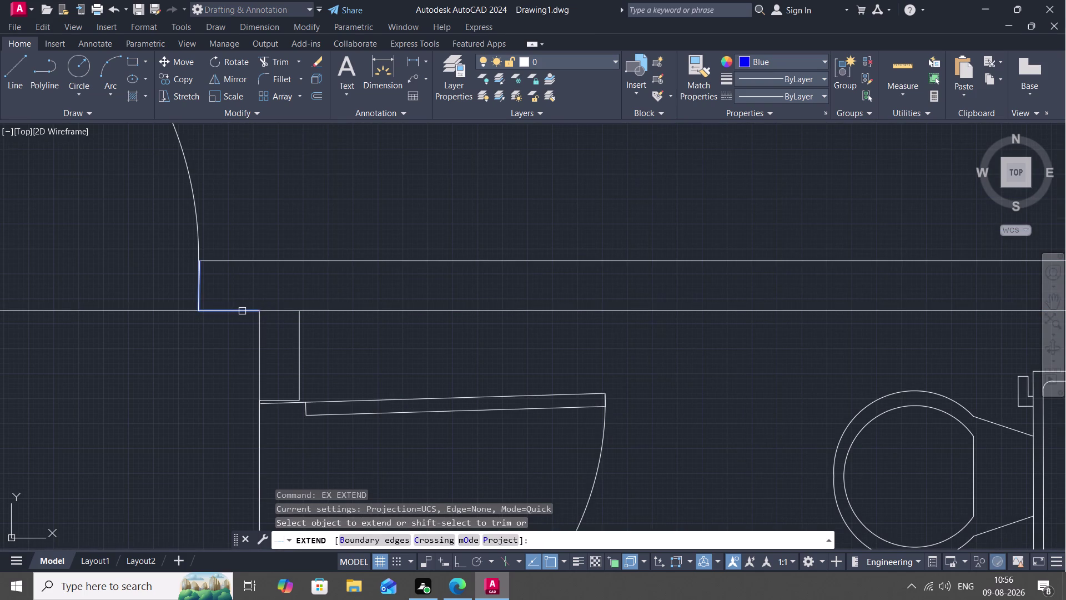
click(242, 310)
click(253, 310)
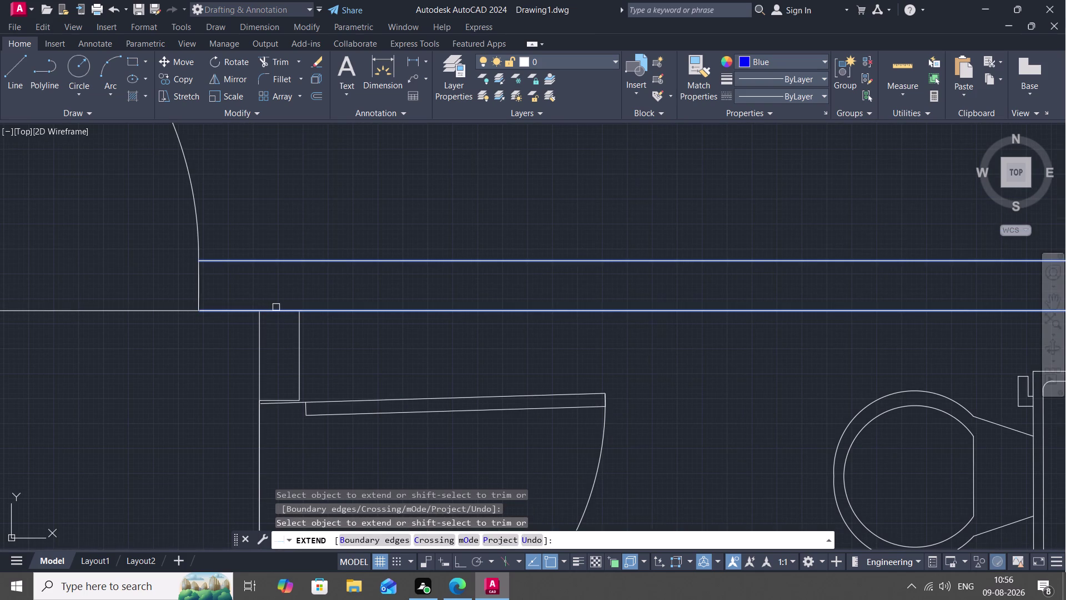
click(278, 312)
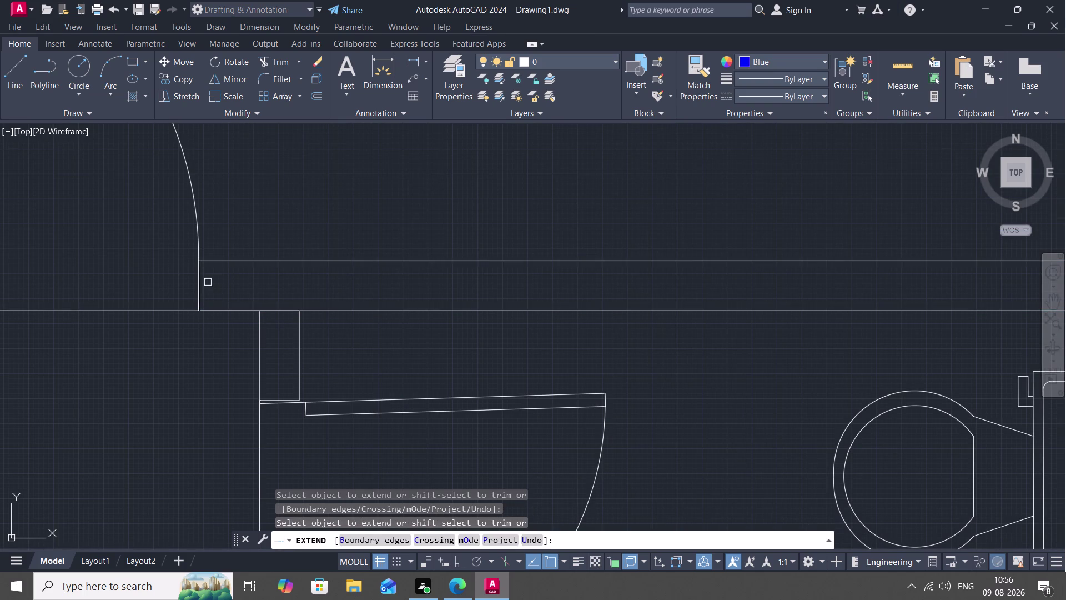
scroll(up, 3)
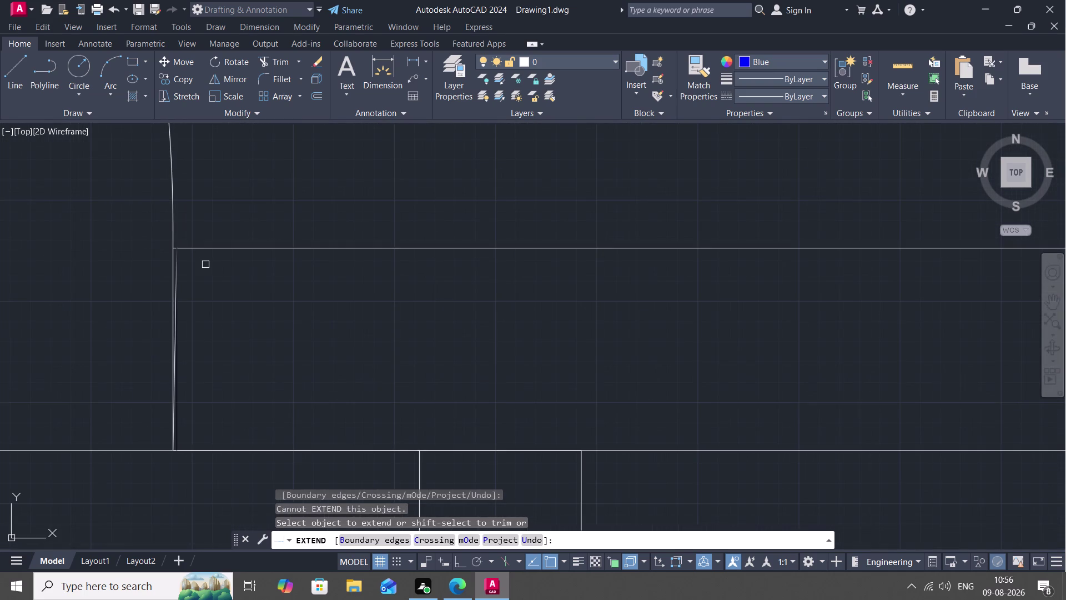
middle_drag(207, 265, 271, 301)
scroll(up, 3)
scroll(down, 3)
scroll(up, 3)
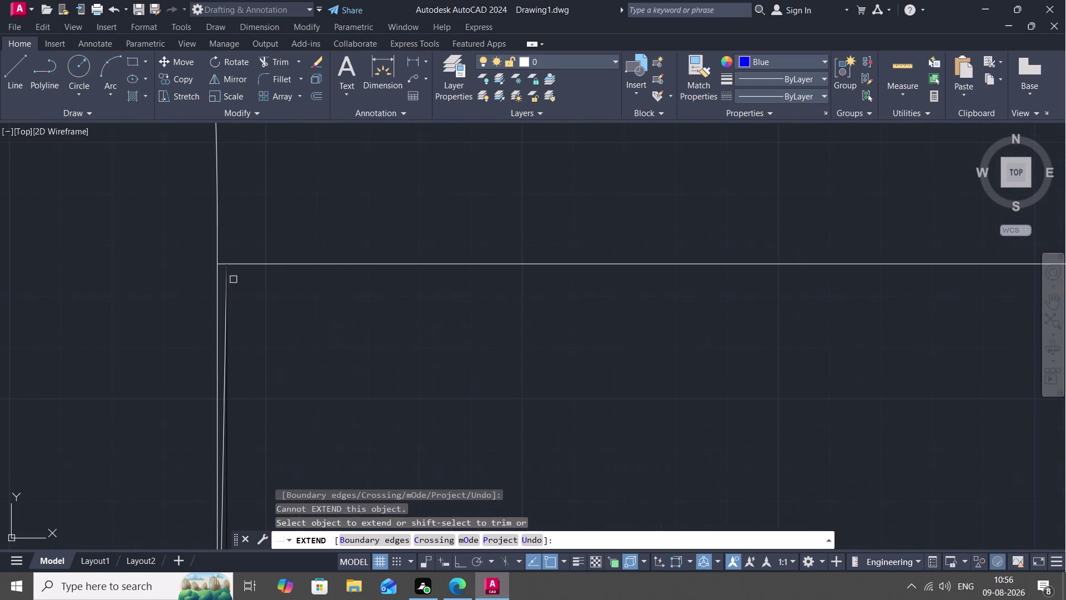
key(Escape)
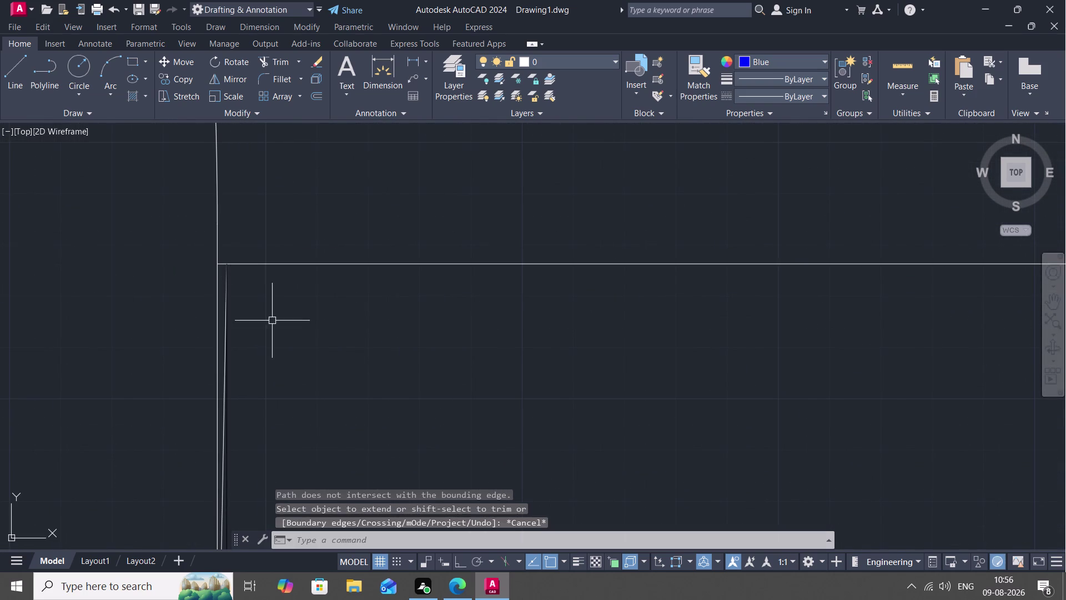
scroll(down, 3)
Pick two wall lines for a join, then cancel it.
text(J)
key(space)
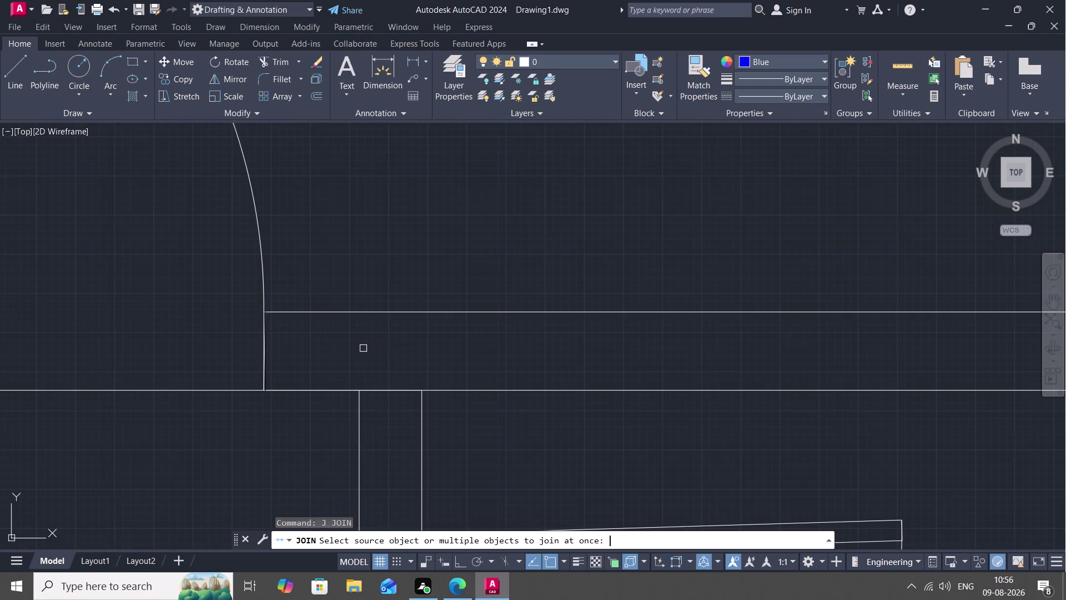
click(380, 390)
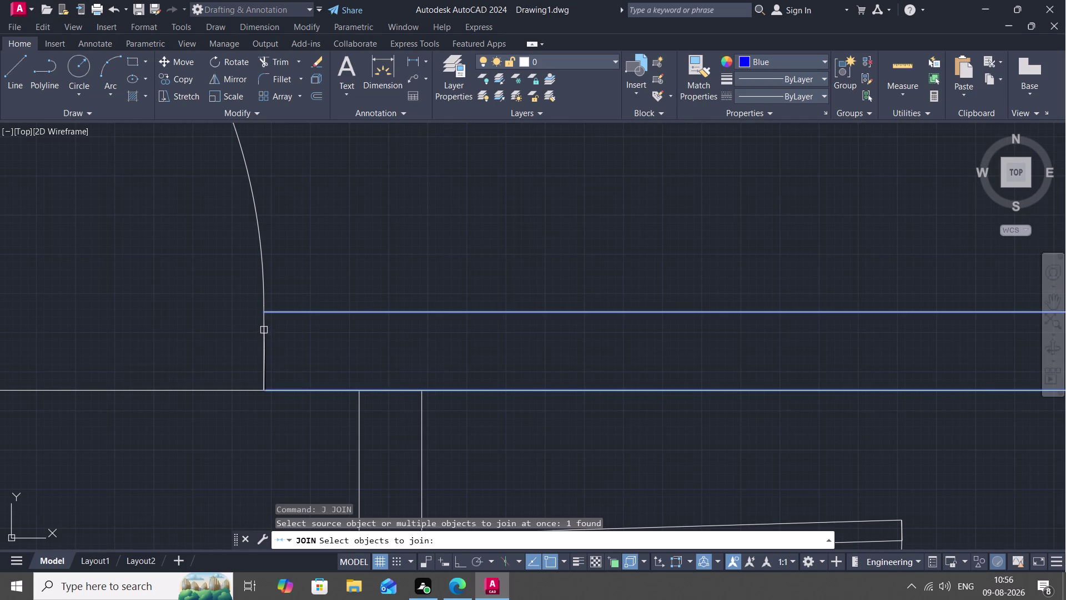
scroll(down, 3)
scroll(up, 3)
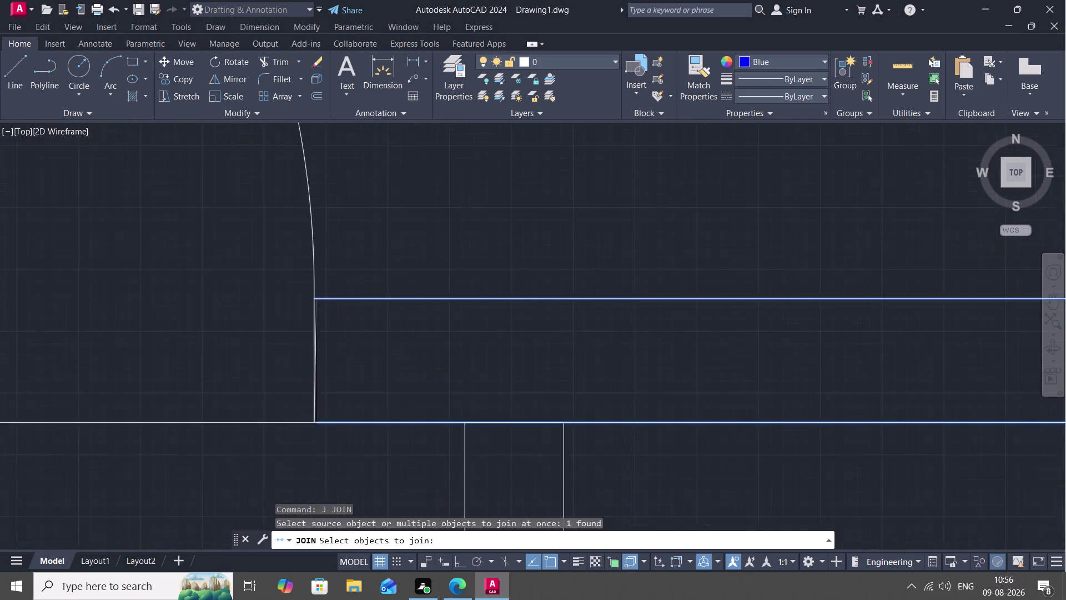
scroll(up, 3)
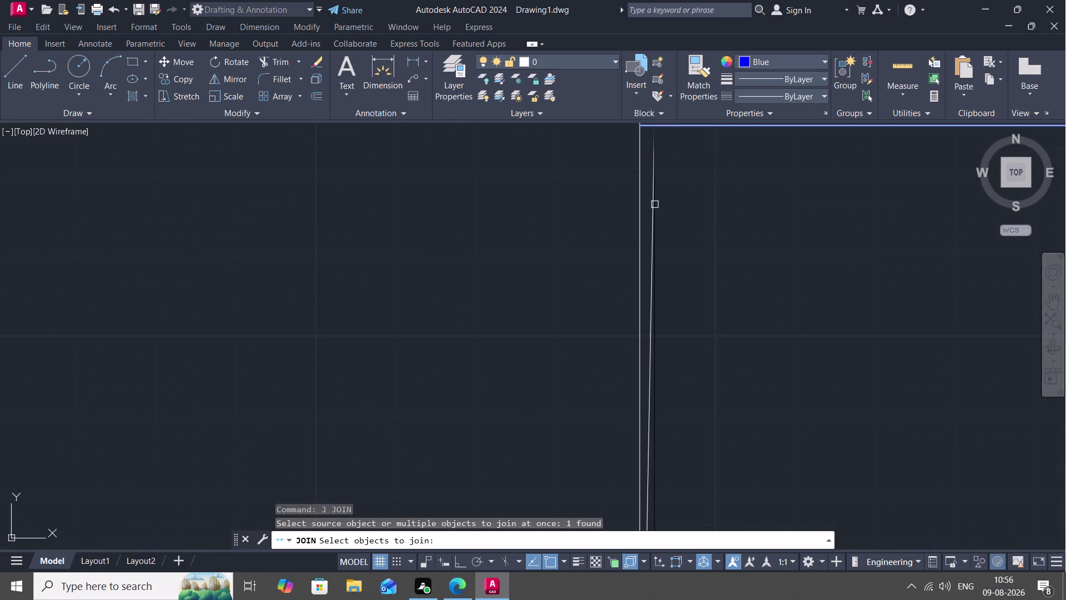
click(654, 203)
scroll(down, 3)
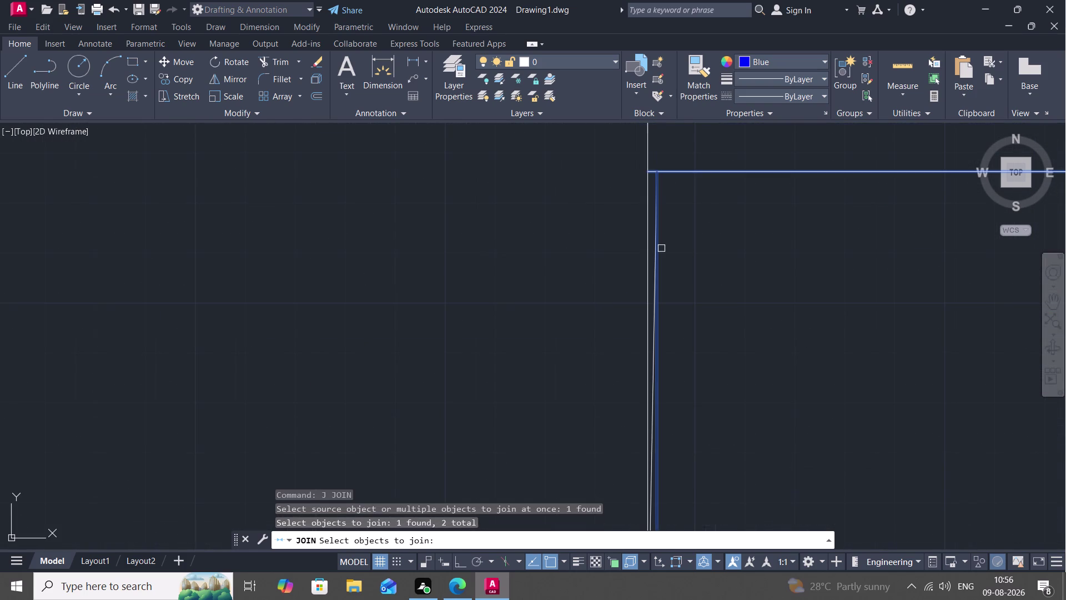
scroll(down, 3)
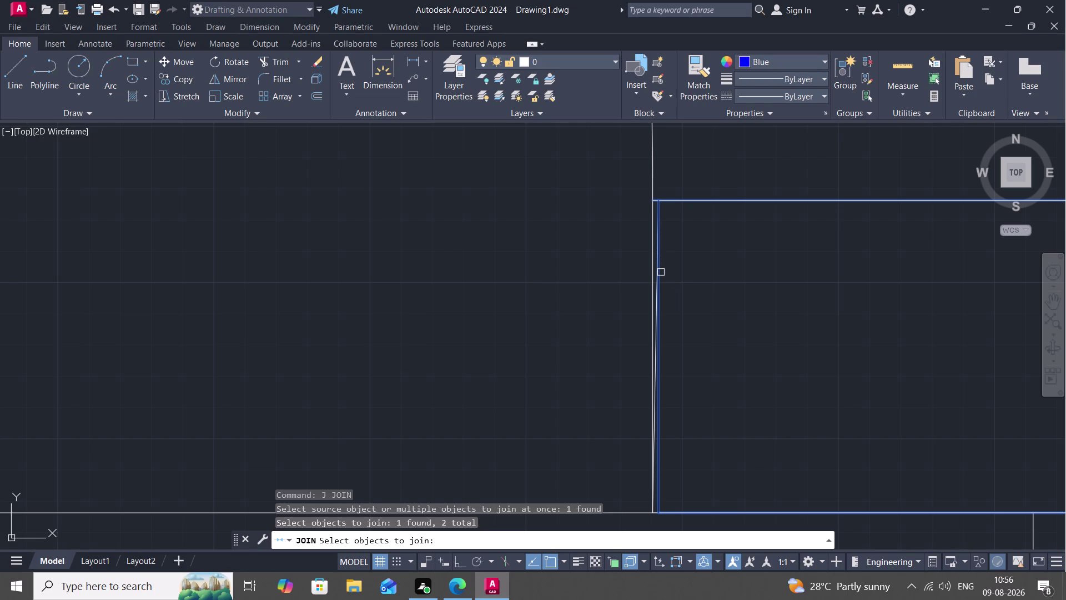
key(Escape)
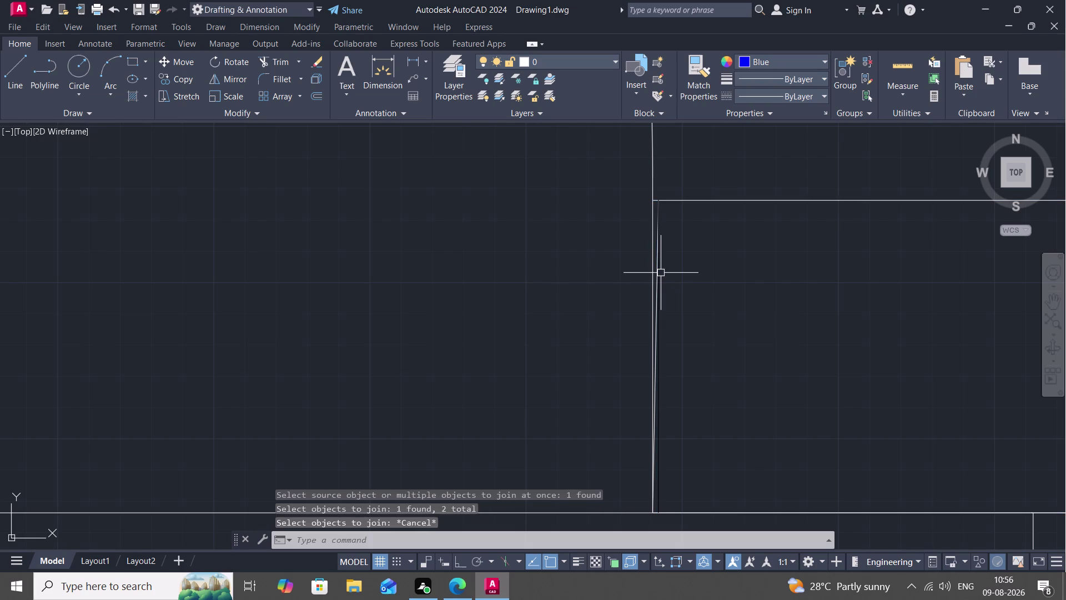
Start TRIM and trim the two line pieces at the wall junction.
text(TR)
key(space)
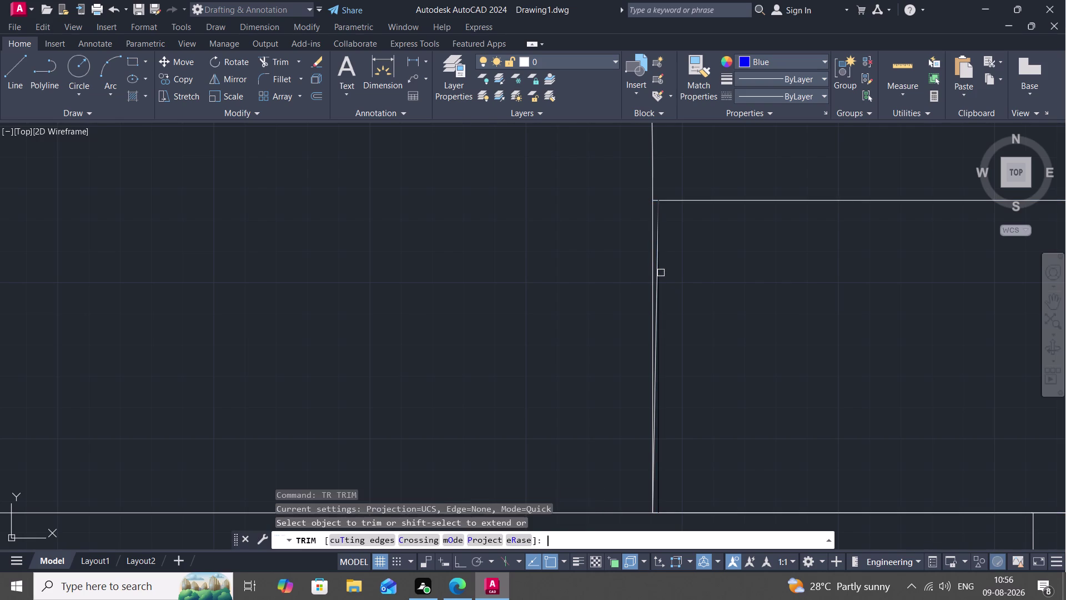
scroll(up, 3)
scroll(down, 3)
scroll(up, 3)
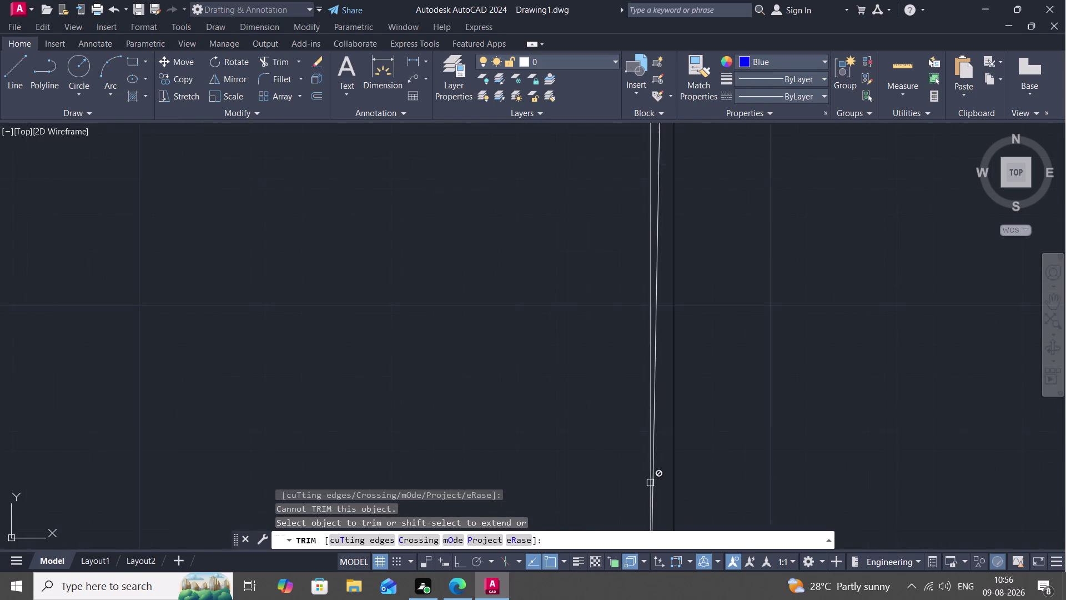
middle_drag(646, 479, 672, 200)
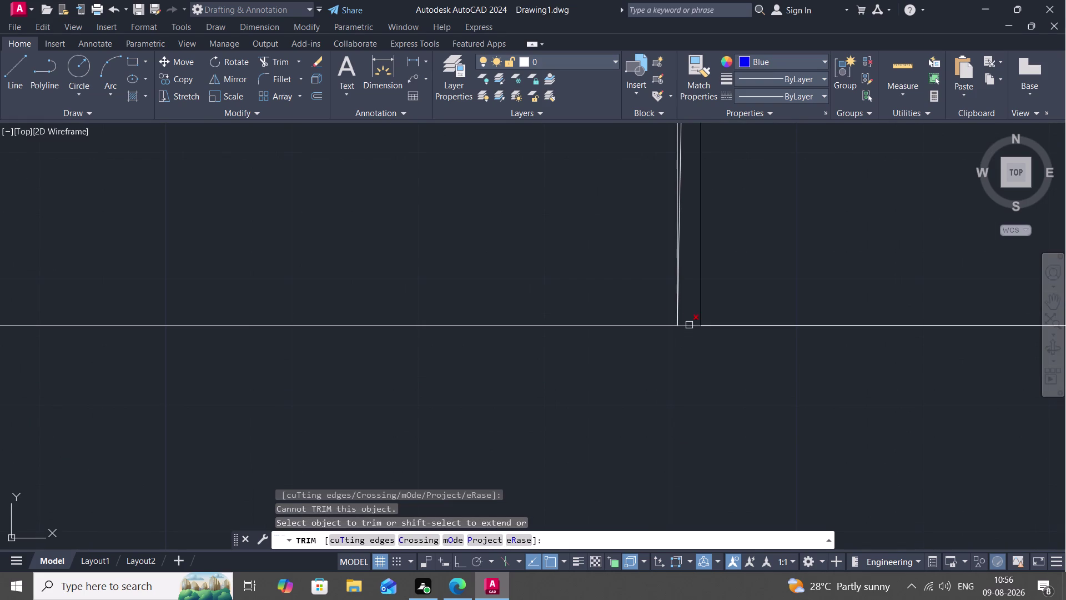
click(689, 325)
click(688, 322)
scroll(down, 3)
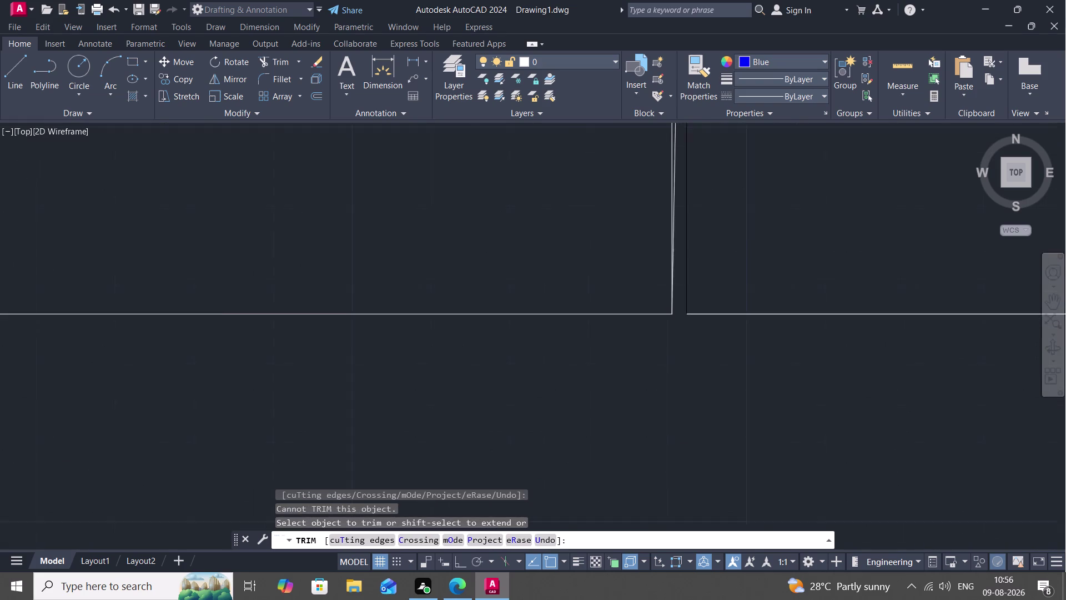
Trim the overshooting line at the corner and the next stray piece near the door opening.
middle_drag(622, 230, 552, 388)
scroll(down, 3)
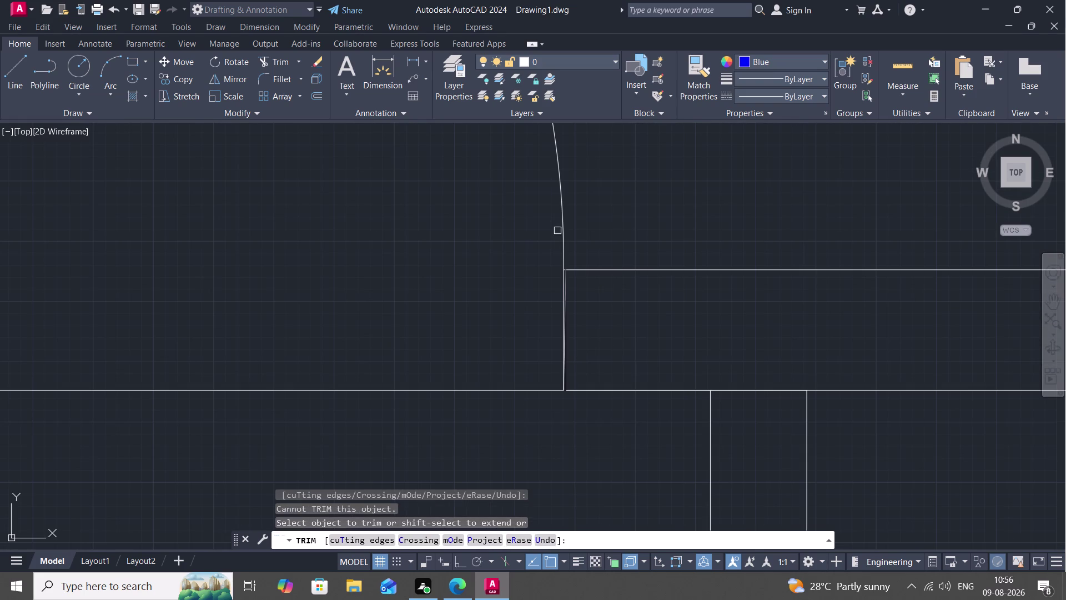
scroll(up, 3)
middle_drag(565, 221, 568, 226)
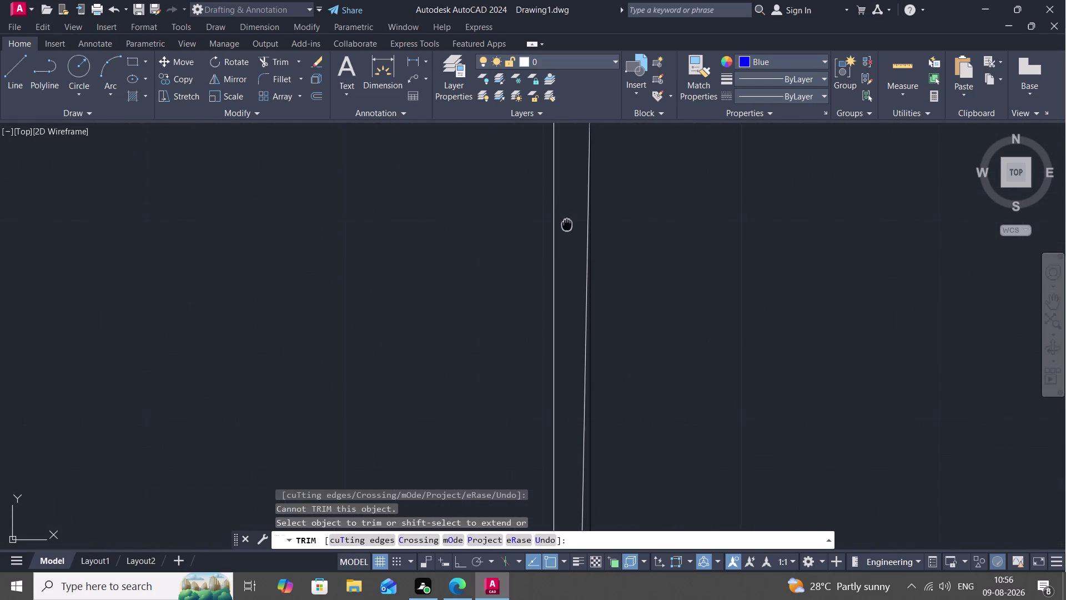
middle_drag(568, 227, 550, 449)
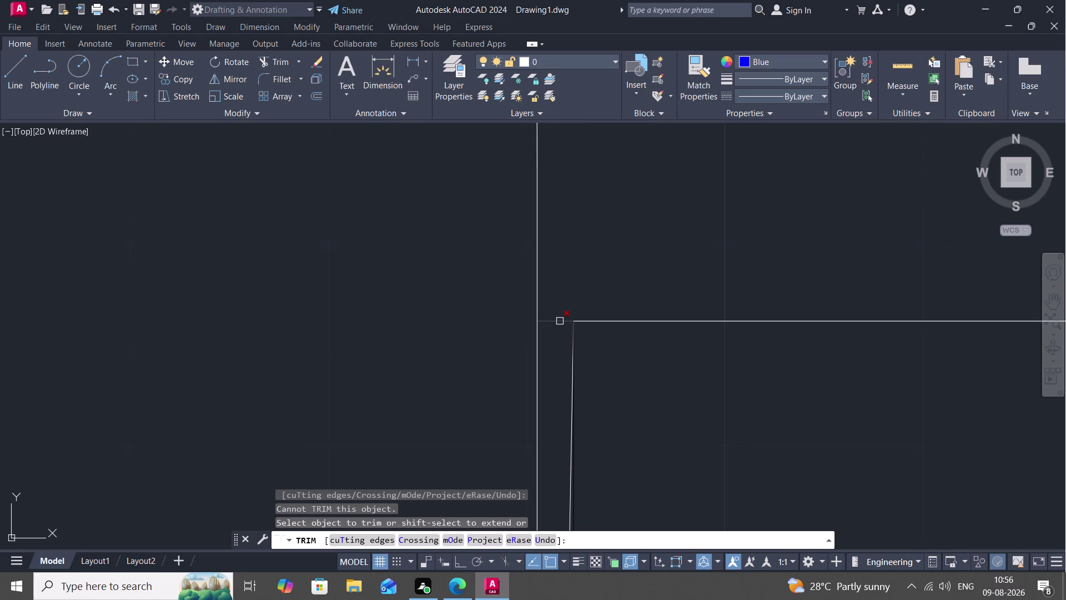
click(560, 320)
scroll(up, 3)
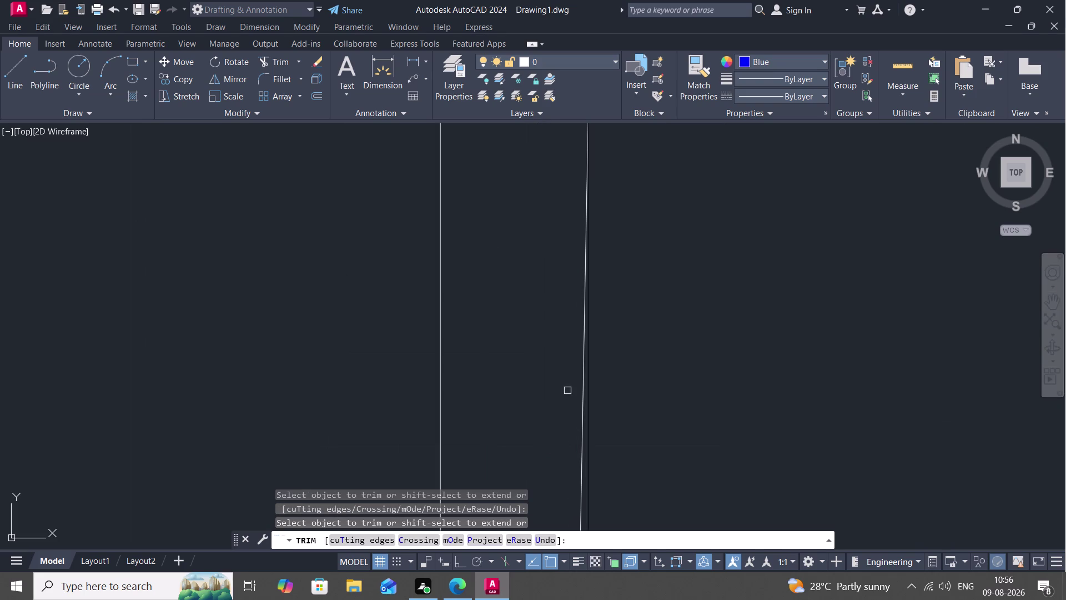
click(582, 410)
scroll(down, 3)
scroll(down, 3)
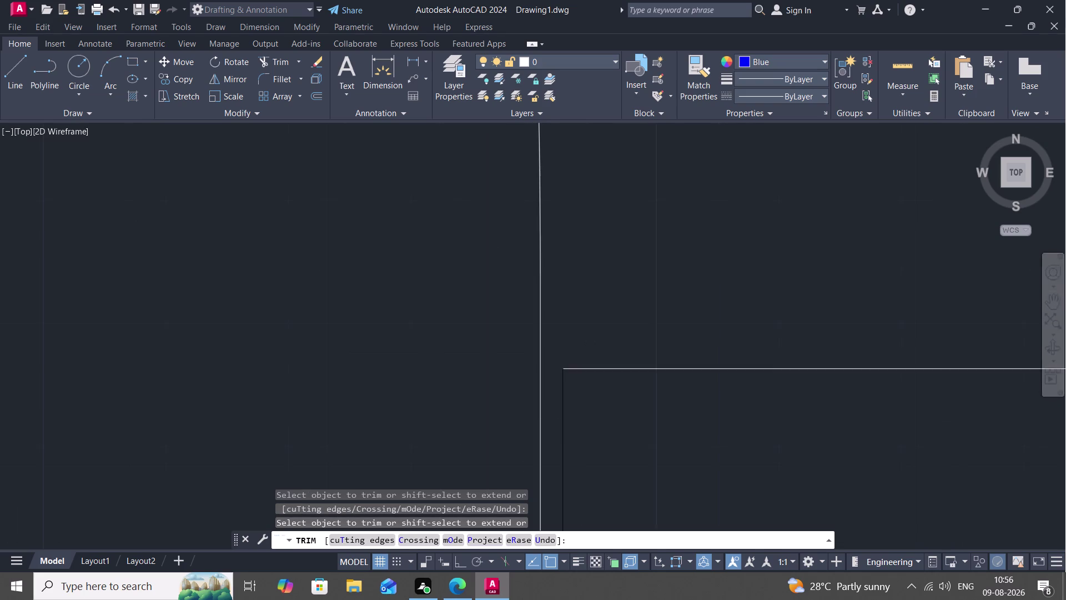
middle_drag(552, 413, 491, 246)
scroll(down, 3)
scroll(down, 3)
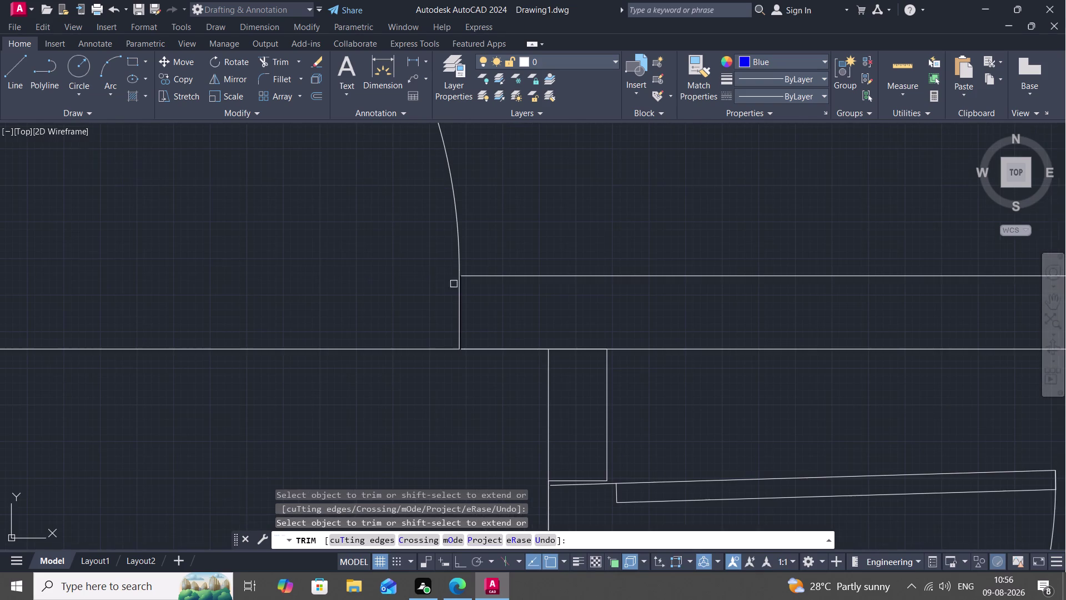
End trimming and view the wall strip beside the door.
key(Escape)
scroll(up, 3)
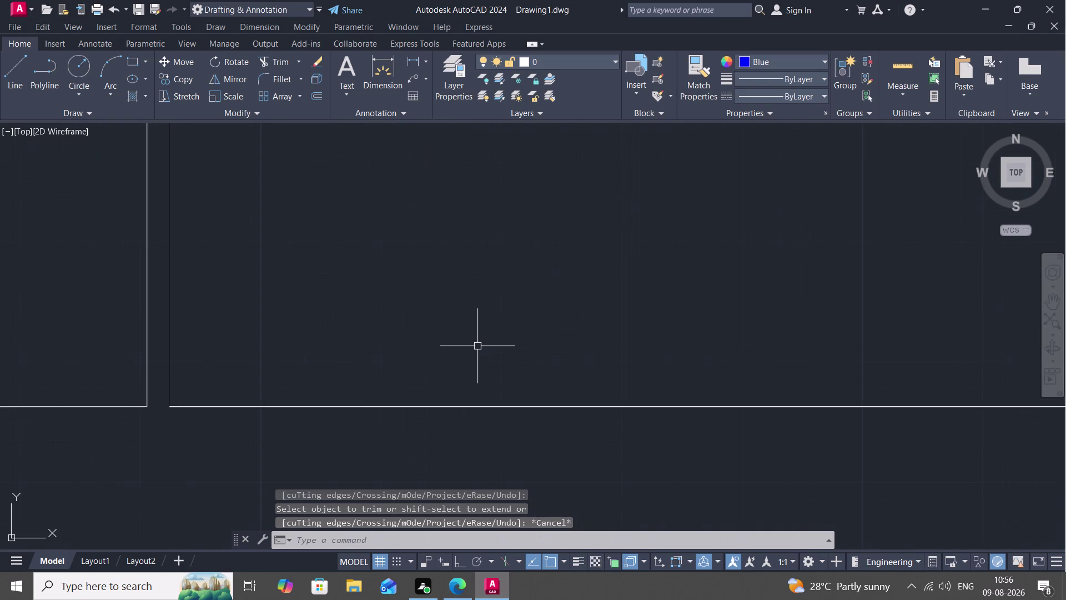
scroll(down, 3)
scroll(down, 3)
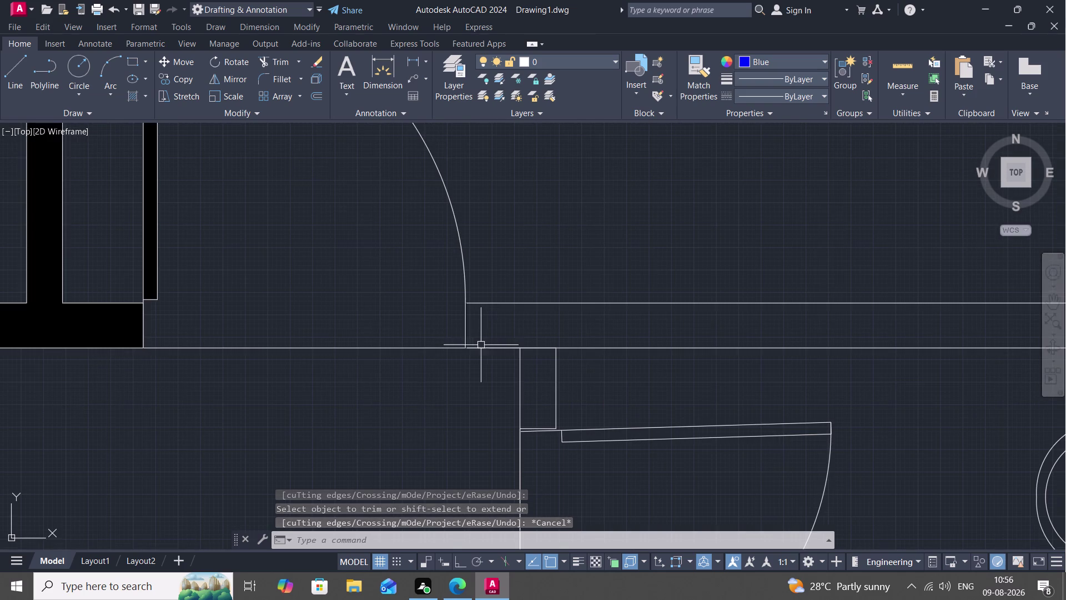
middle_drag(501, 329, 393, 286)
scroll(down, 3)
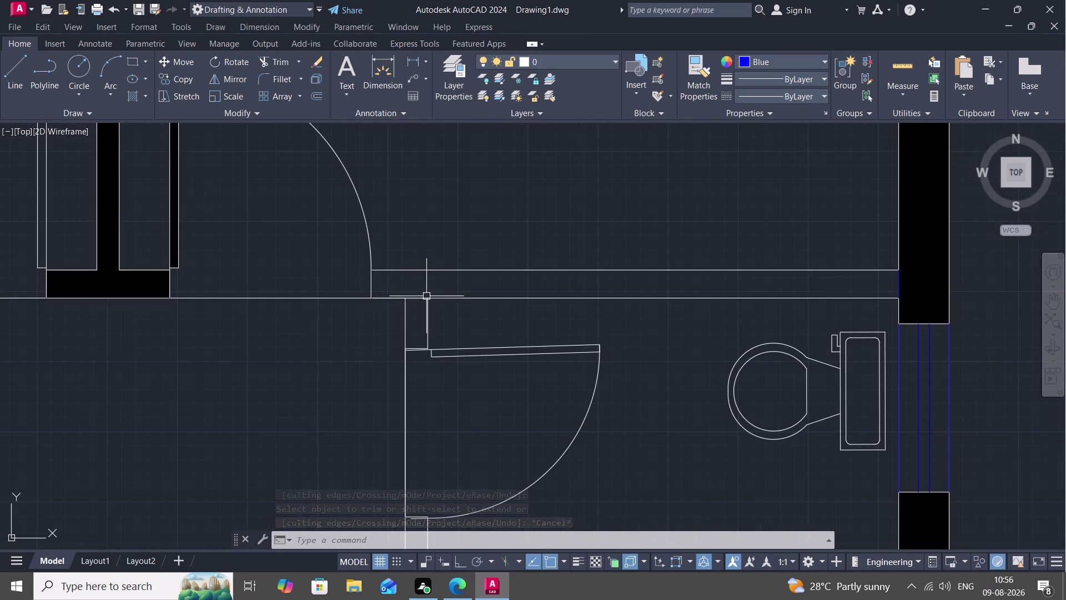
Join the door-side wall strip's long and end lines into one closed polyline.
text(J)
key(space)
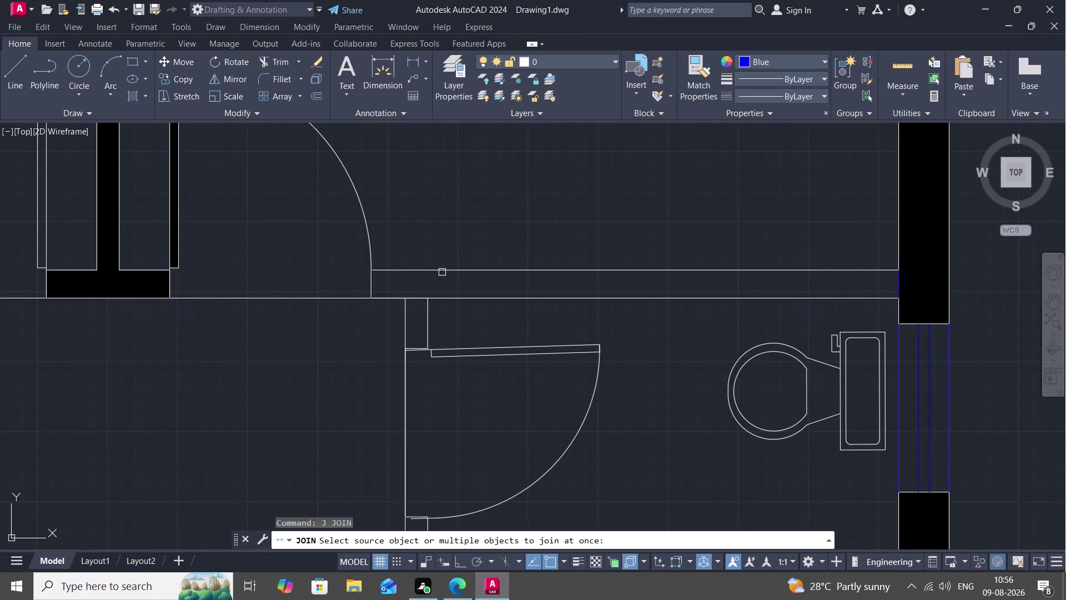
click(442, 272)
scroll(up, 3)
scroll(down, 3)
scroll(up, 3)
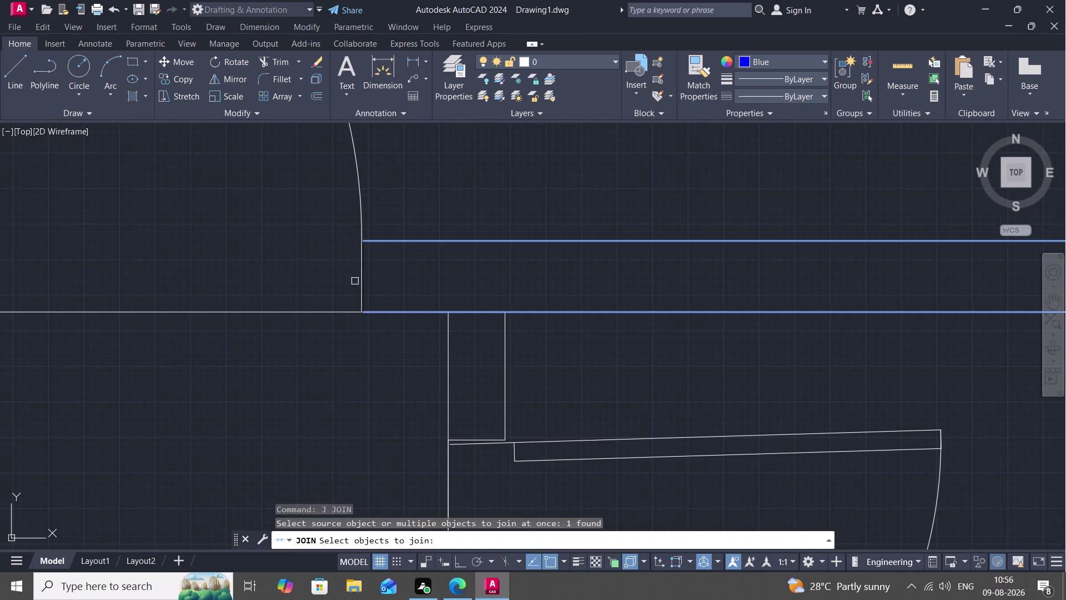
scroll(up, 3)
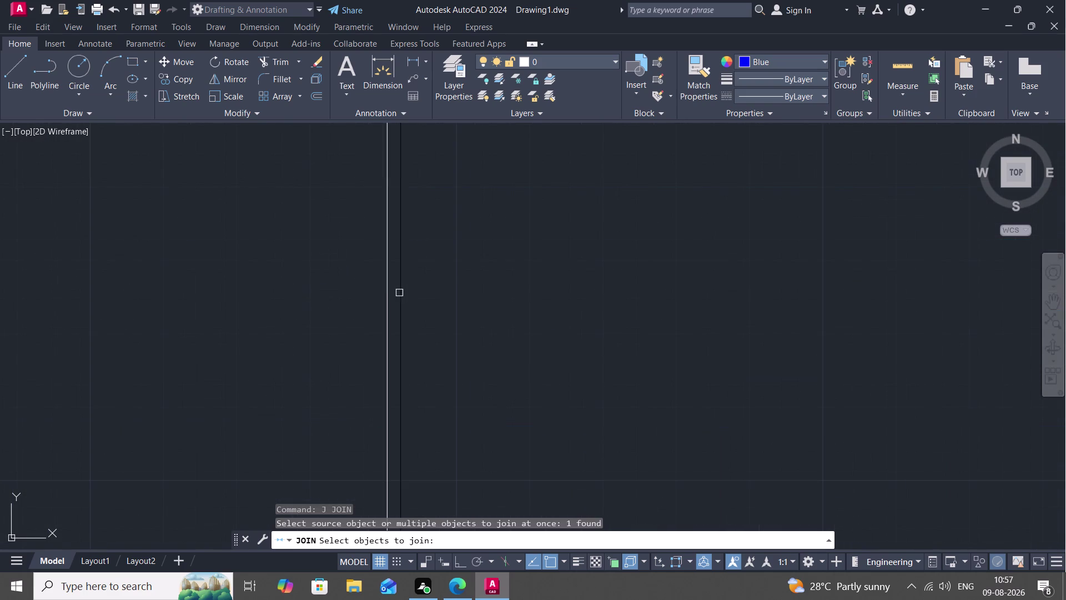
click(399, 293)
scroll(down, 3)
middle_drag(581, 341, 491, 298)
scroll(down, 3)
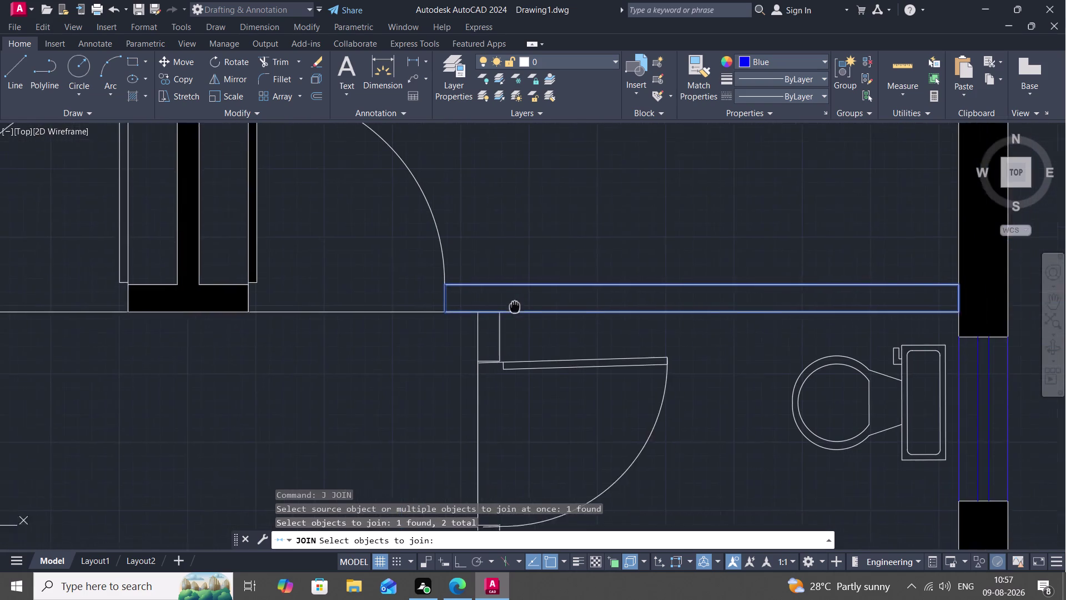
middle_drag(491, 299, 470, 295)
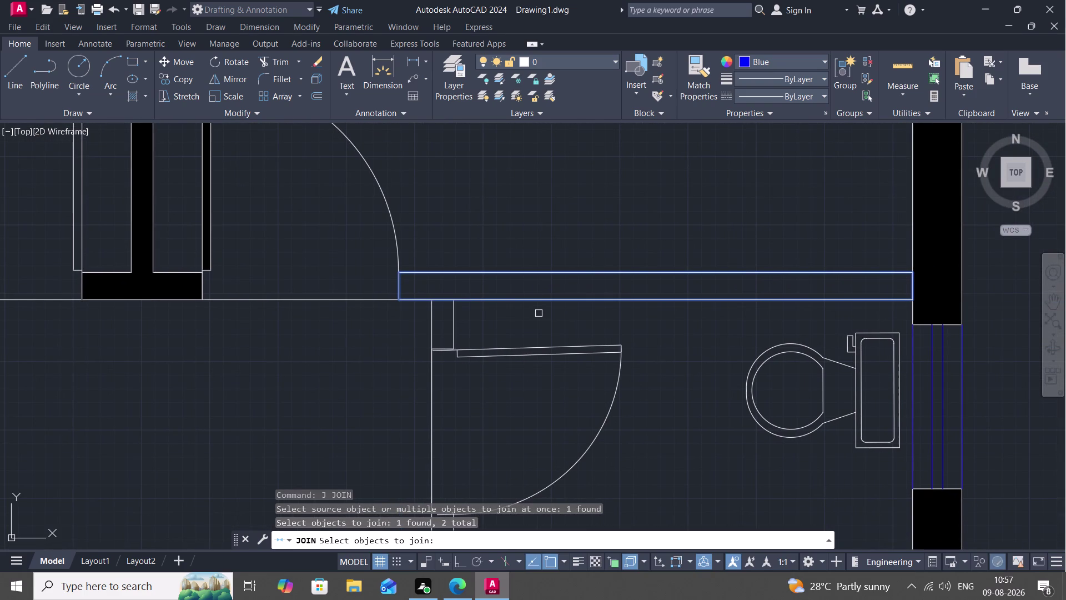
key(Return)
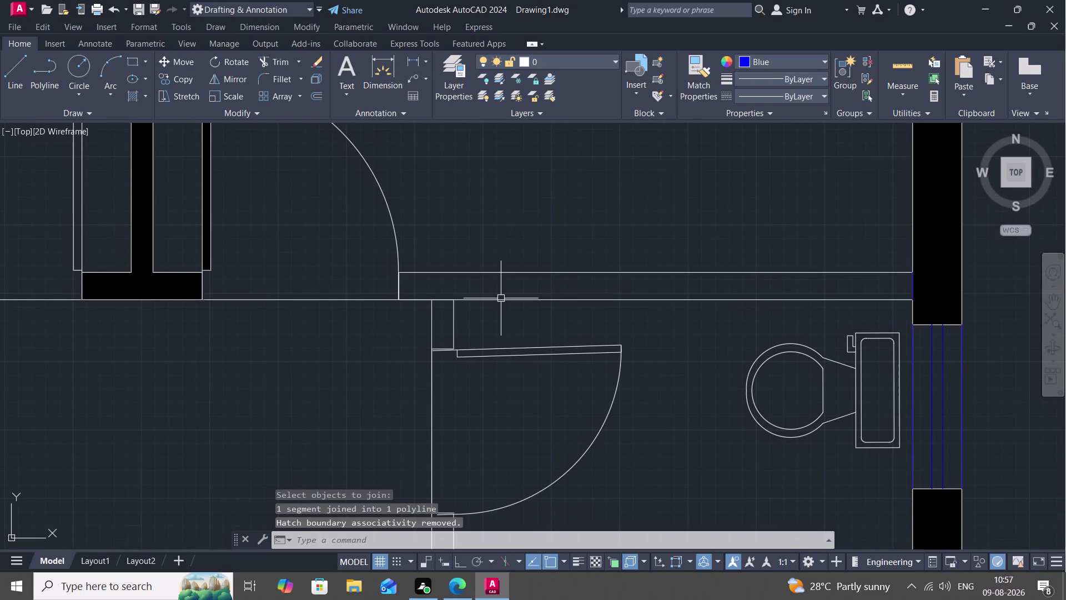
click(503, 301)
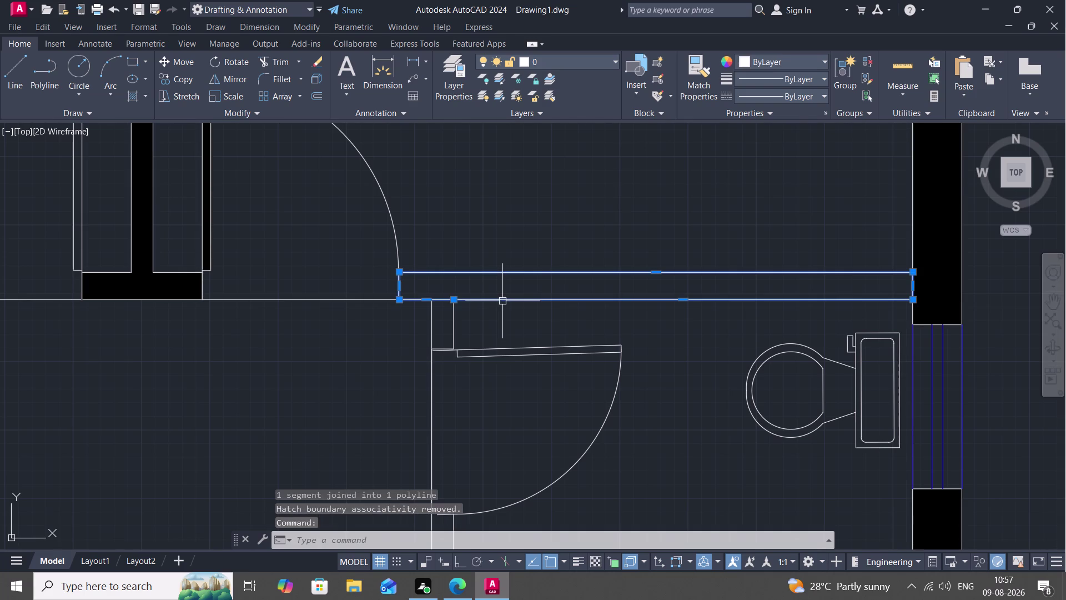
key(Escape)
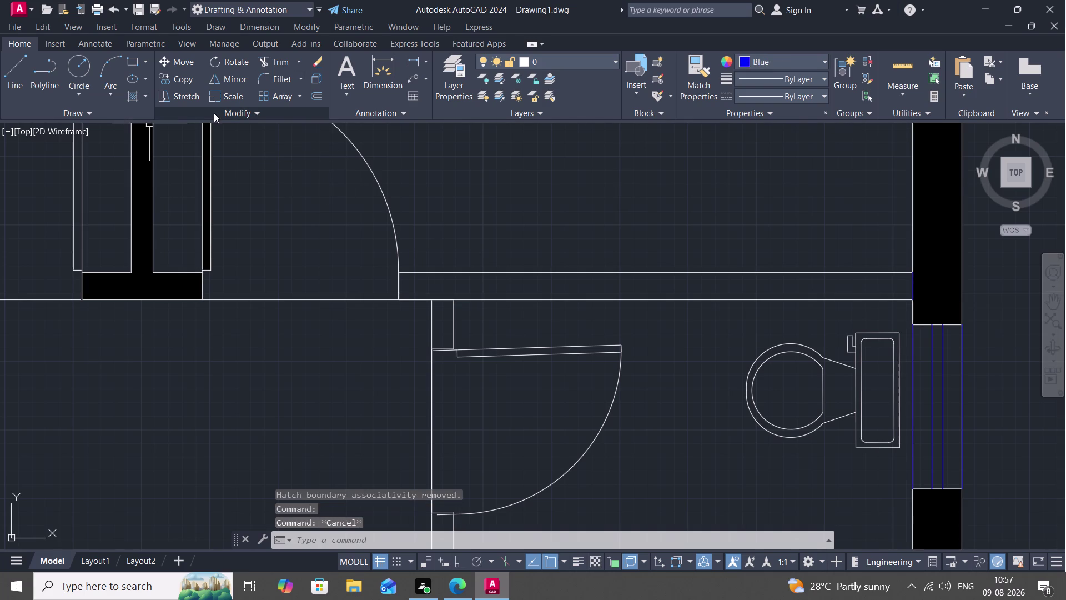
Fill the joined wall strip with the Solid hatch pattern.
key(h)
key(space)
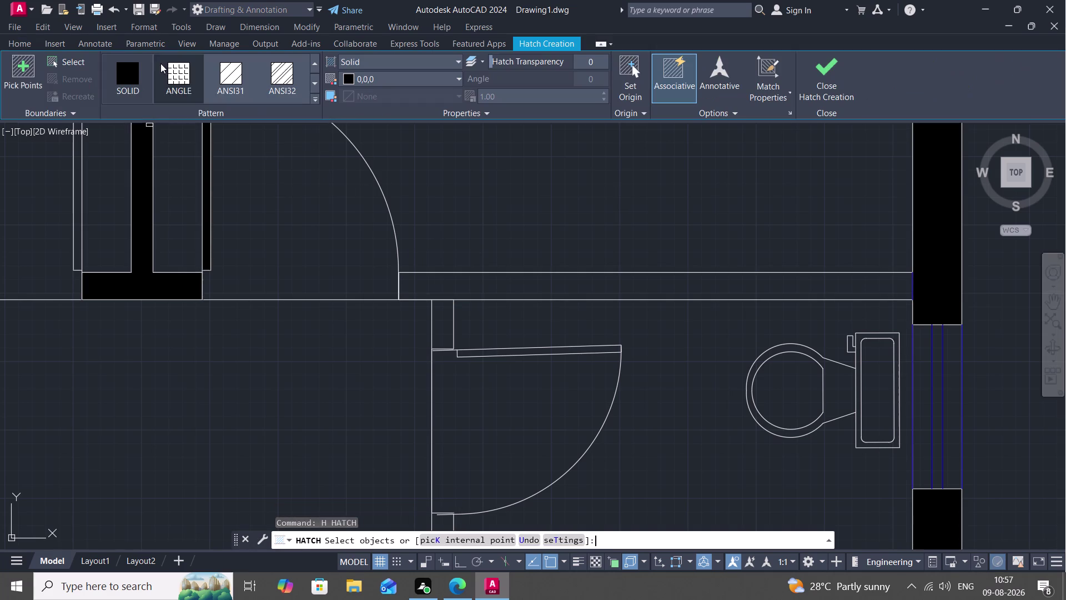
click(124, 67)
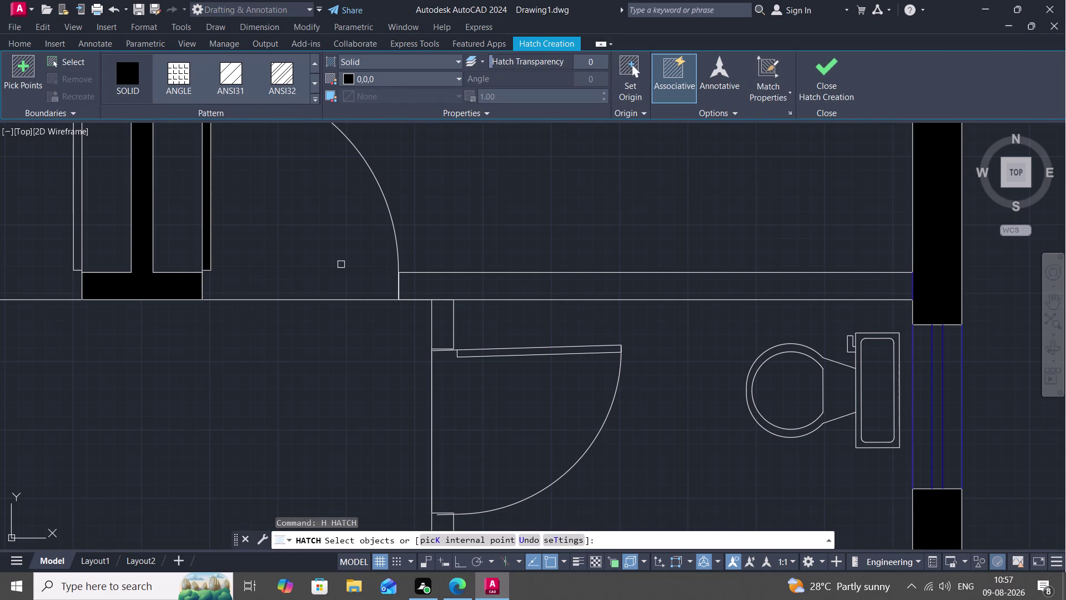
click(451, 270)
key(Escape)
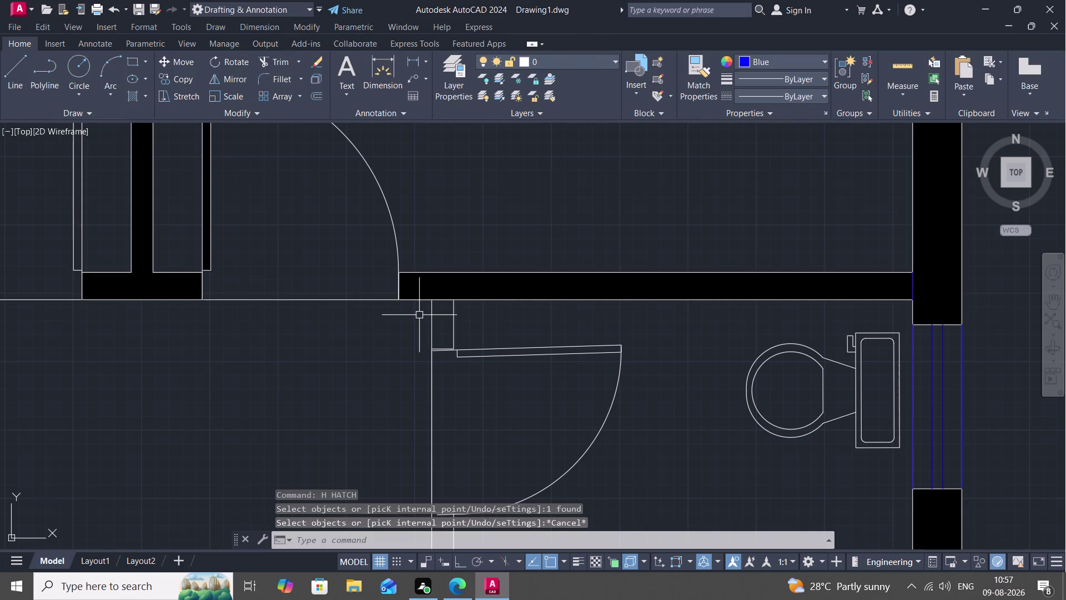
scroll(up, 3)
middle_drag(409, 319, 363, 209)
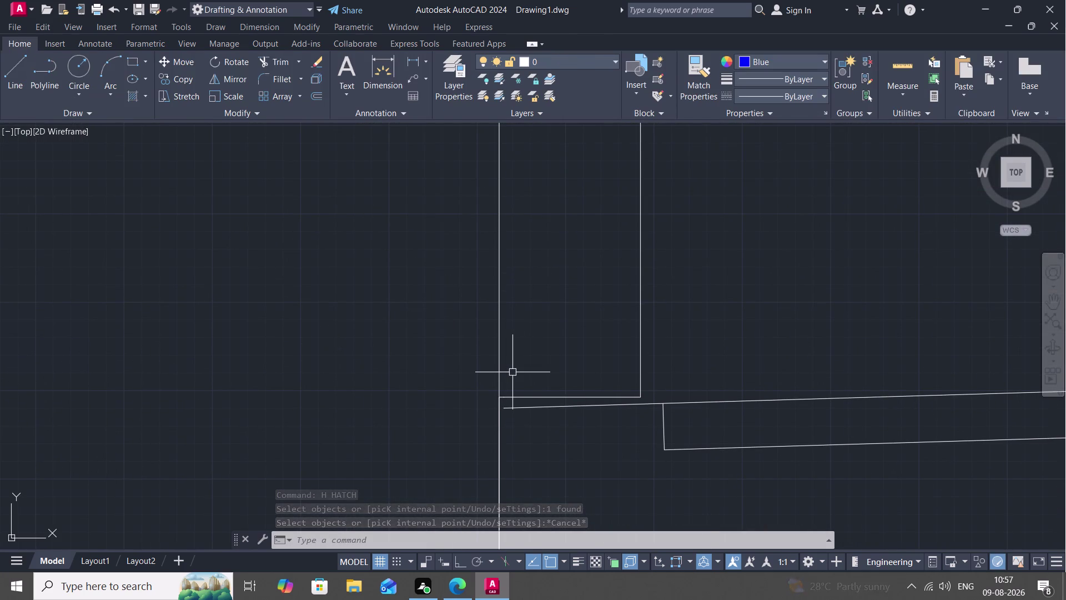
Select the vertical wall, adjoining wall and jamb outlines, then clear the selection.
click(497, 363)
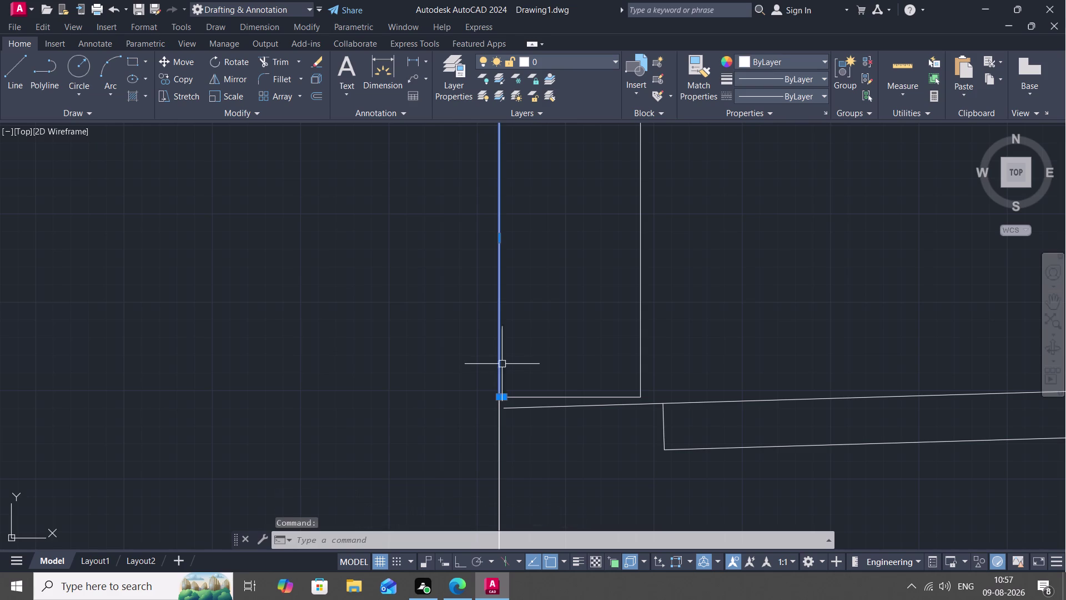
click(640, 330)
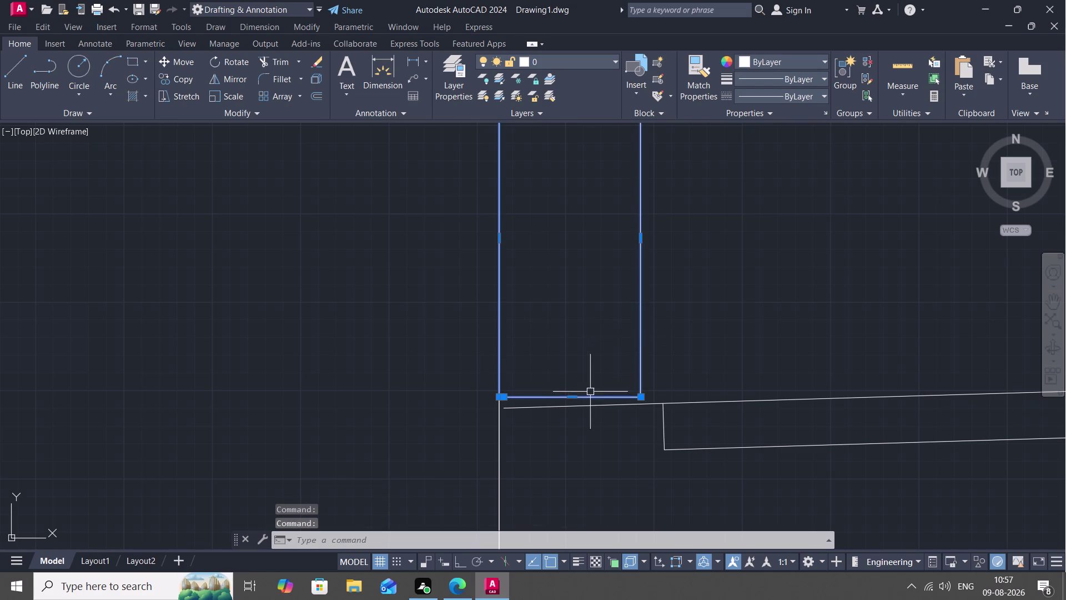
scroll(down, 3)
click(575, 264)
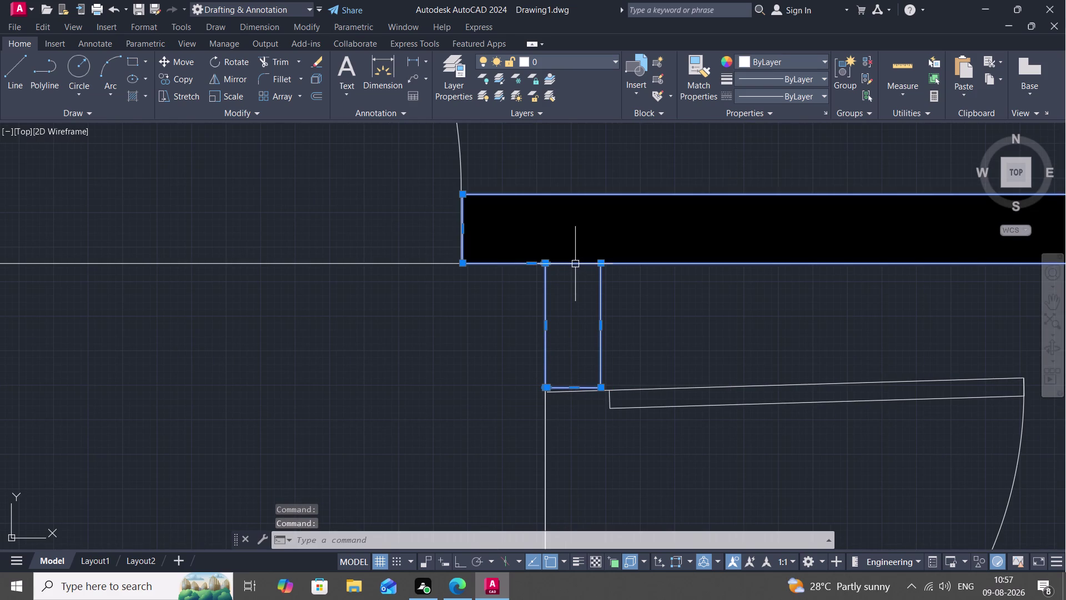
key(Escape)
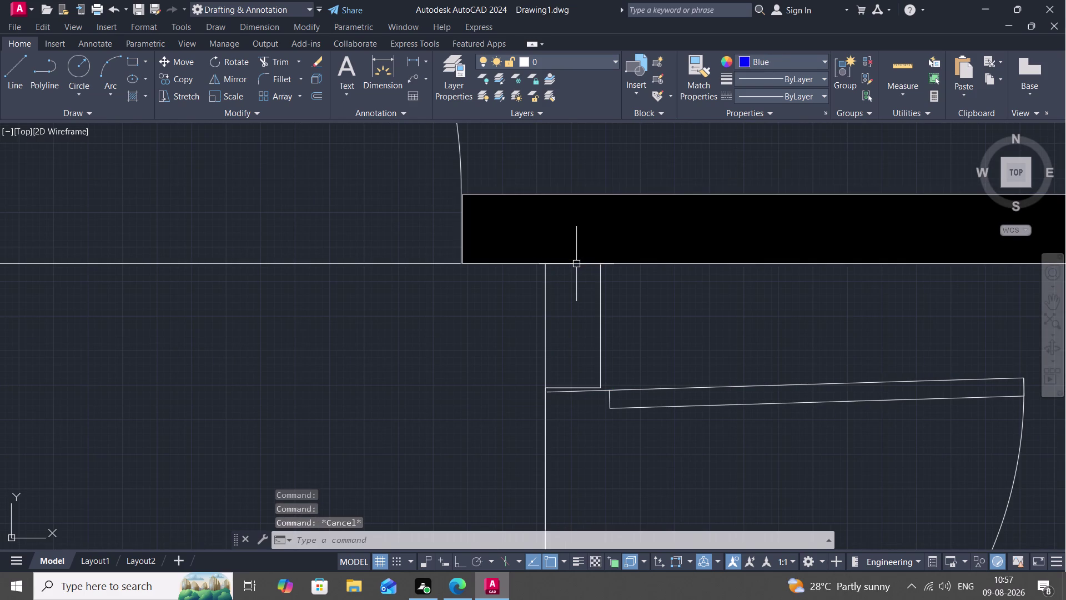
Start a BREAK on the wall outline, then cancel it.
text(BR)
key(space)
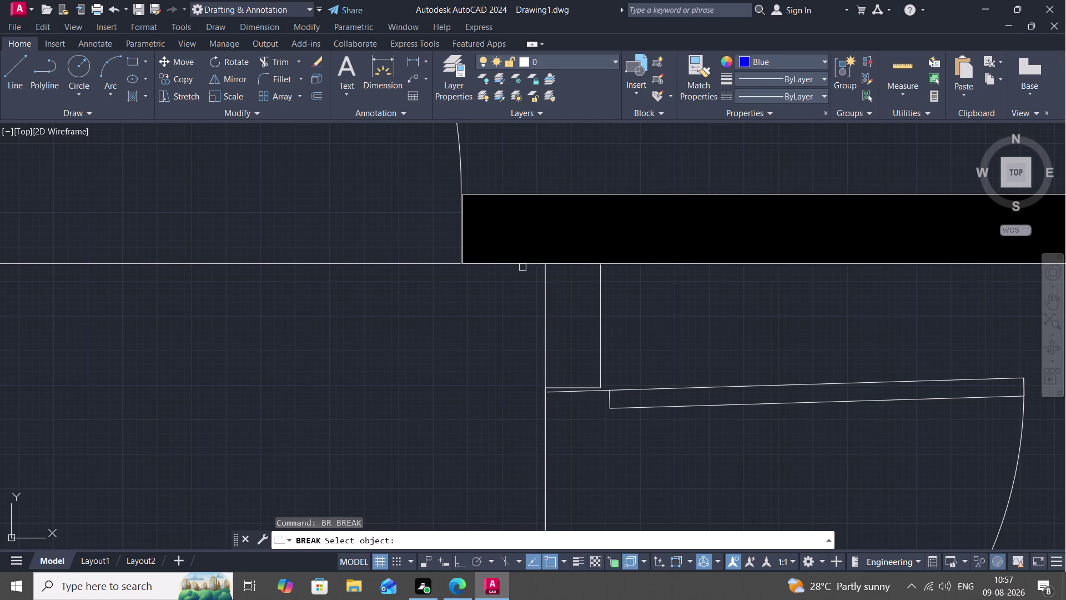
click(521, 264)
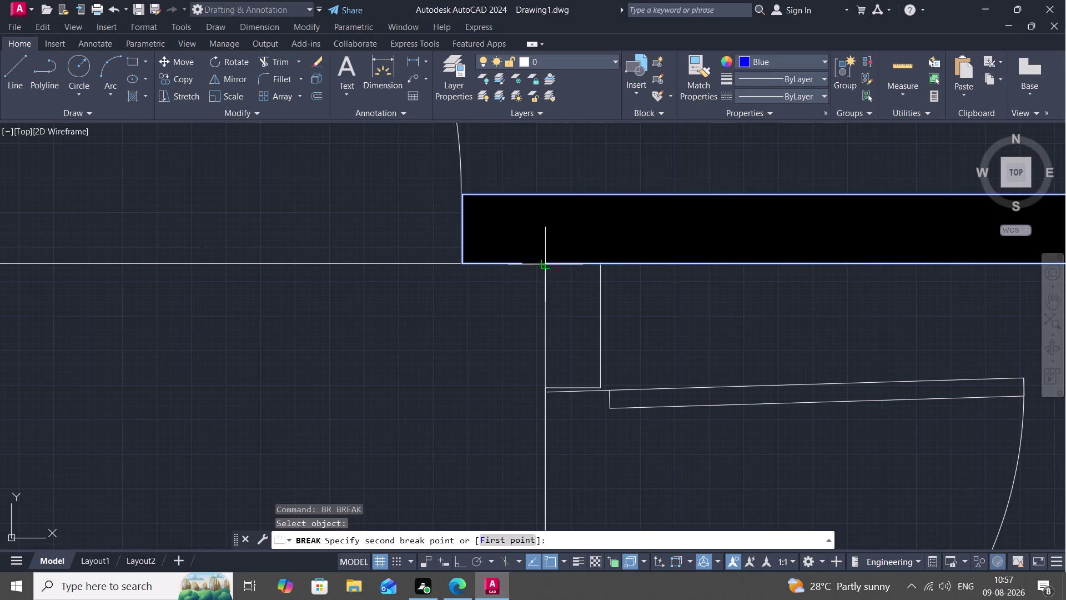
key(Escape)
Try splitting the wall outline at the jamb's corner with BREAKATPOINT, then cancel.
text(BR)
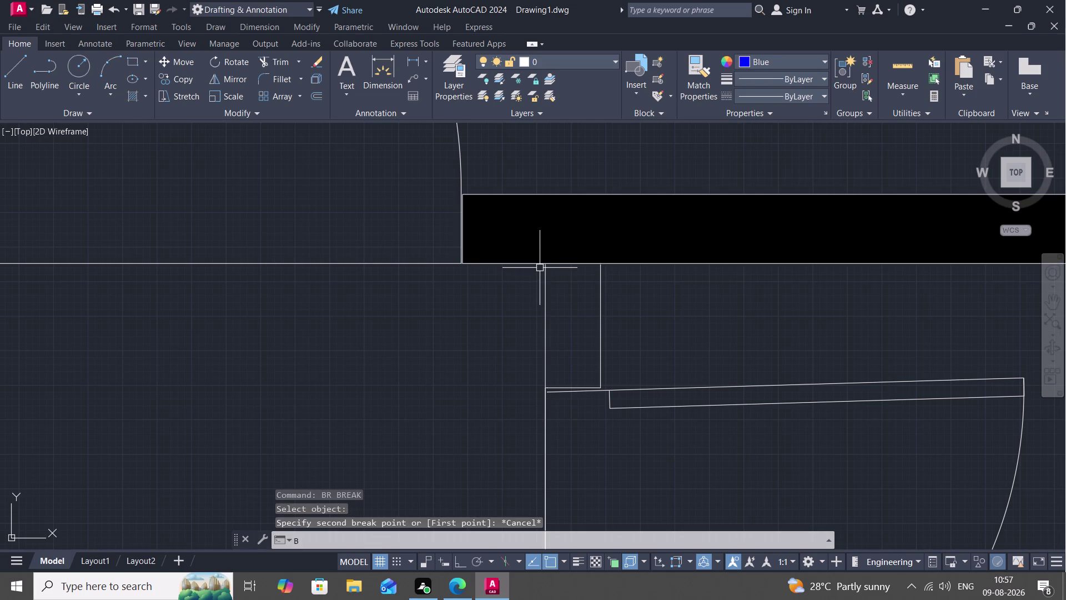
text(EA)
key(space)
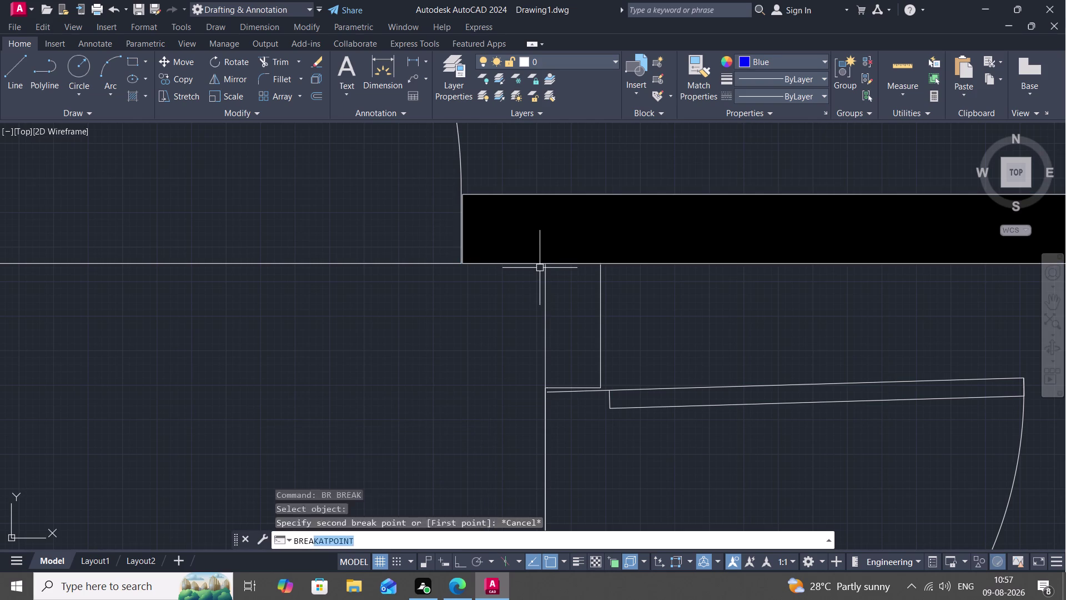
click(566, 265)
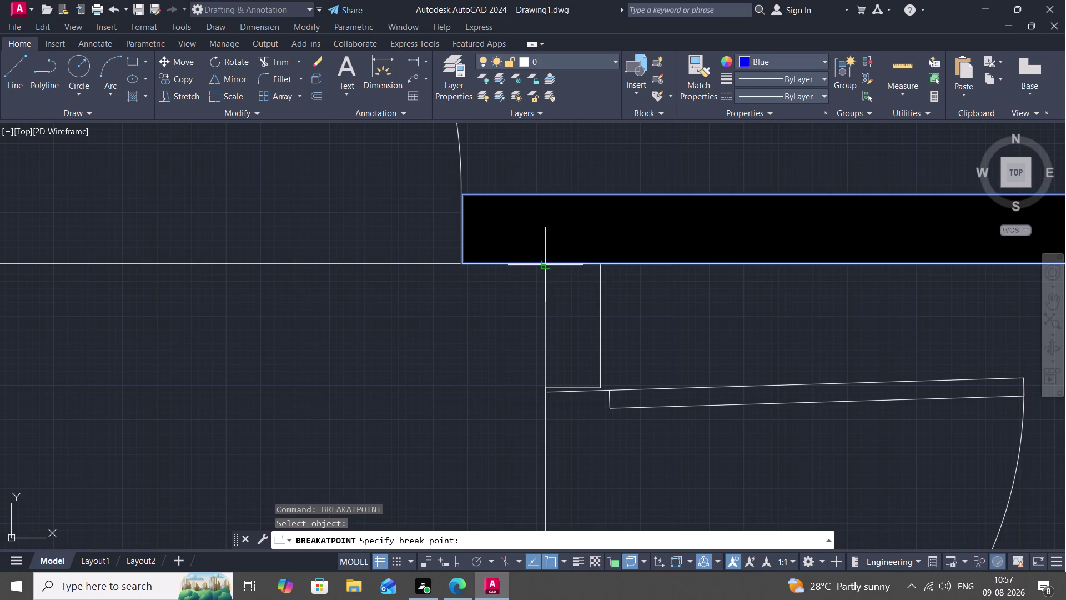
click(544, 267)
key(space)
click(567, 264)
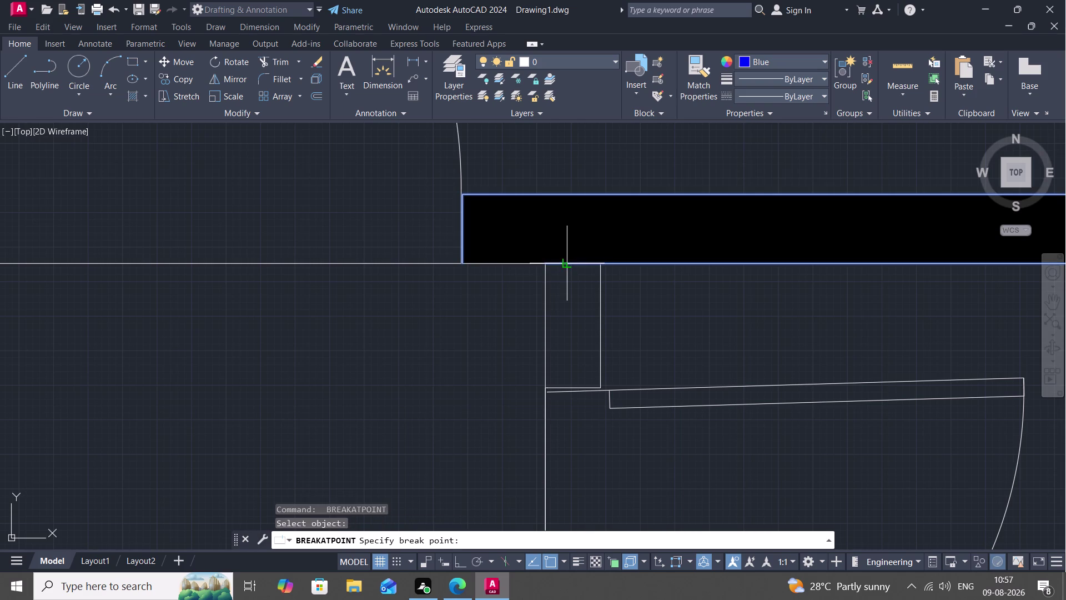
click(600, 268)
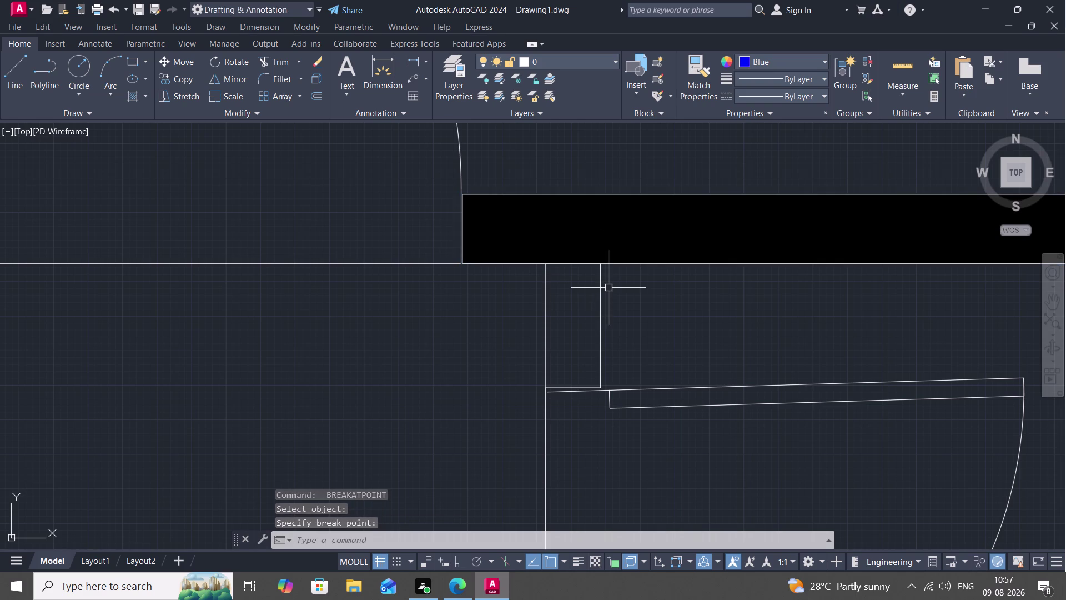
key(Escape)
scroll(up, 3)
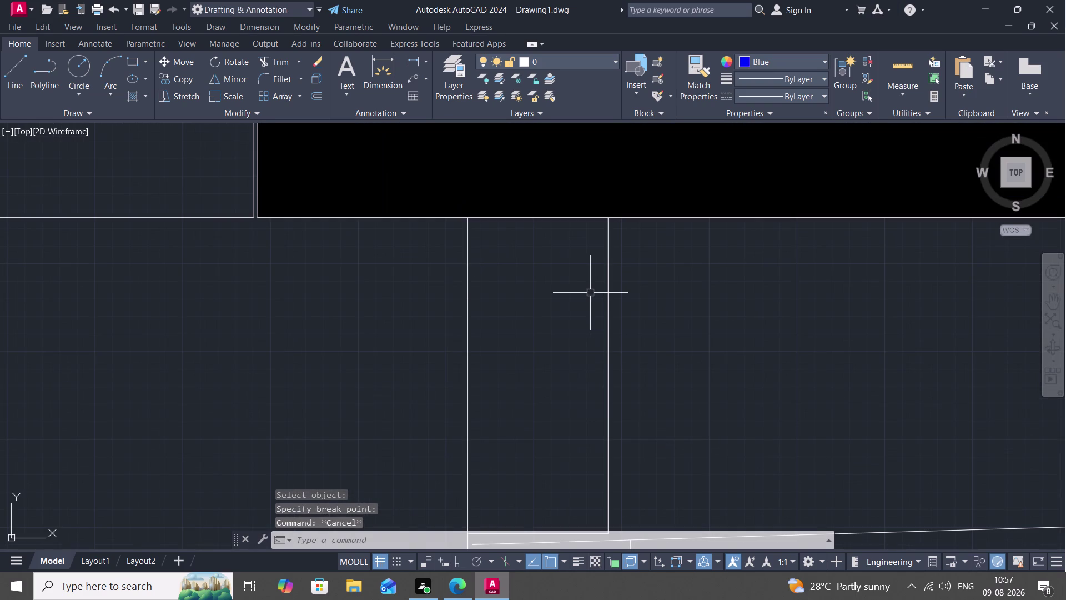
click(466, 294)
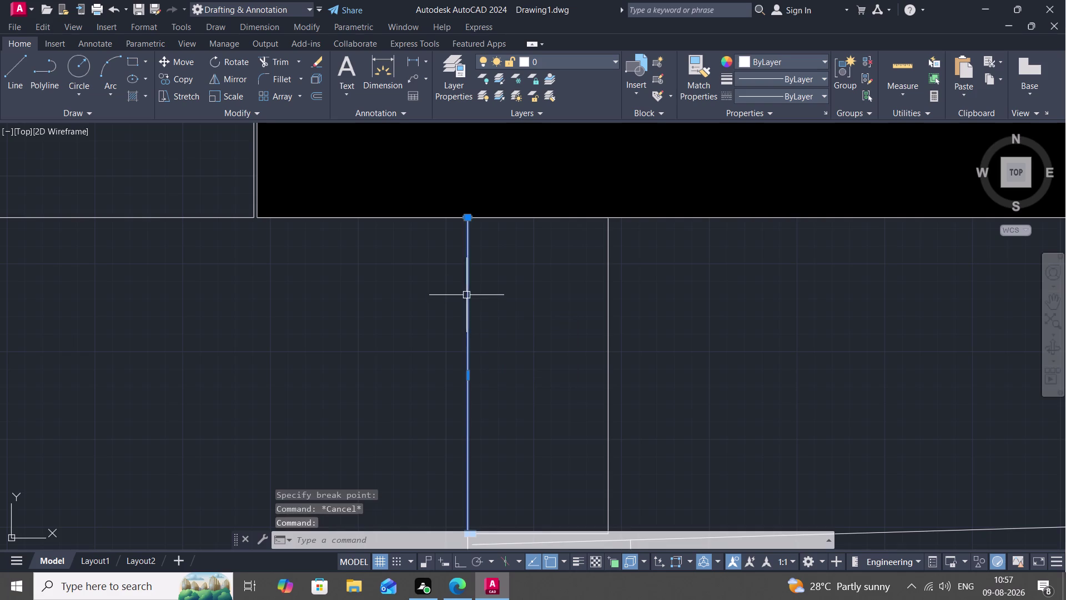
Join the jamb's left, top and right edges into one polyline.
click(518, 218)
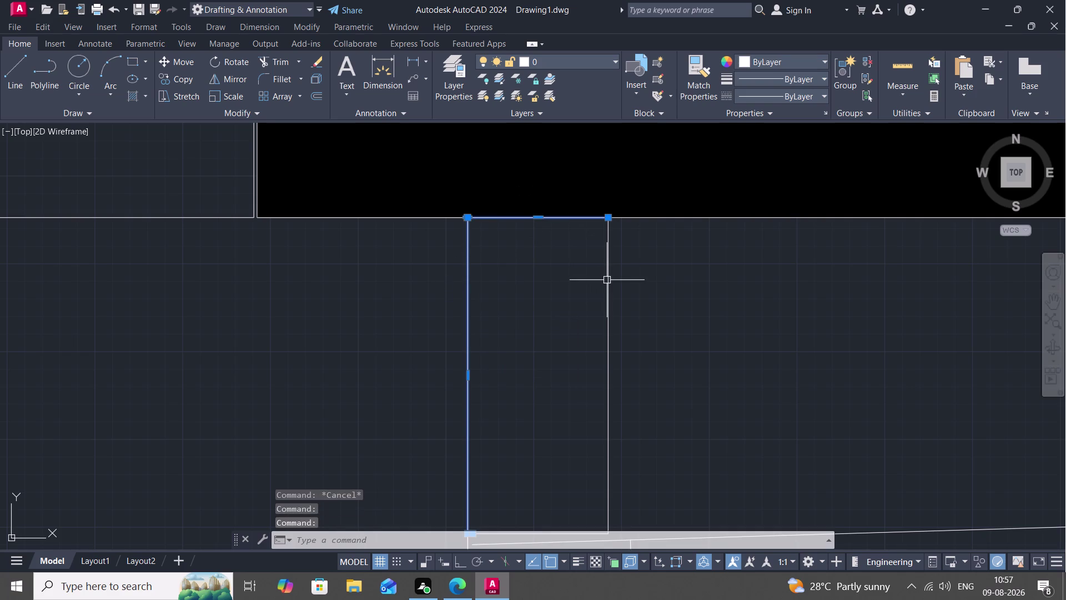
click(607, 280)
scroll(down, 3)
scroll(up, 3)
middle_drag(581, 312, 556, 213)
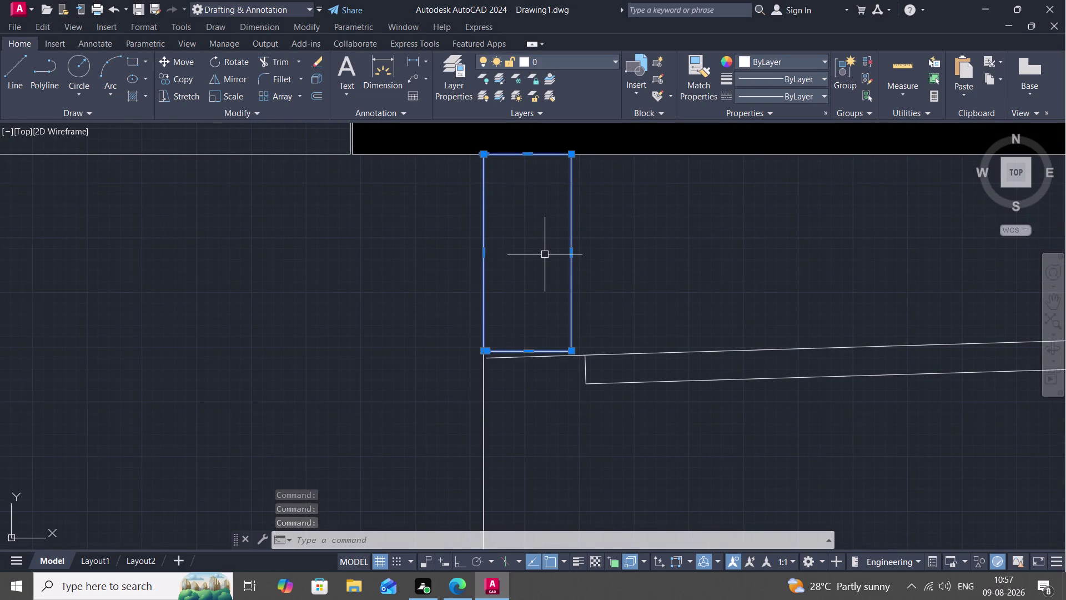
key(j)
key(Return)
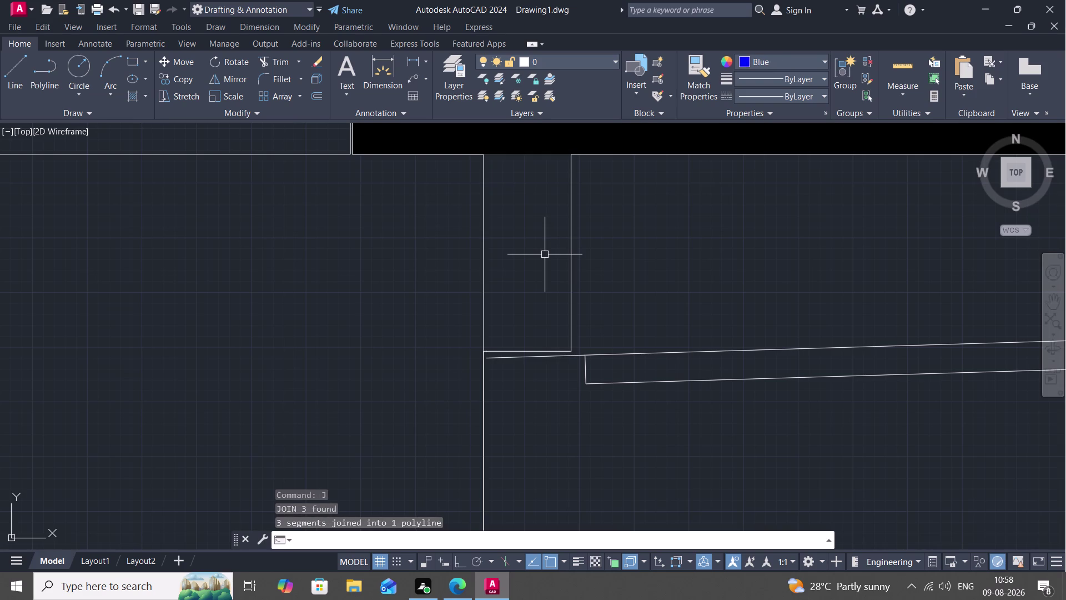
click(571, 249)
key(Return)
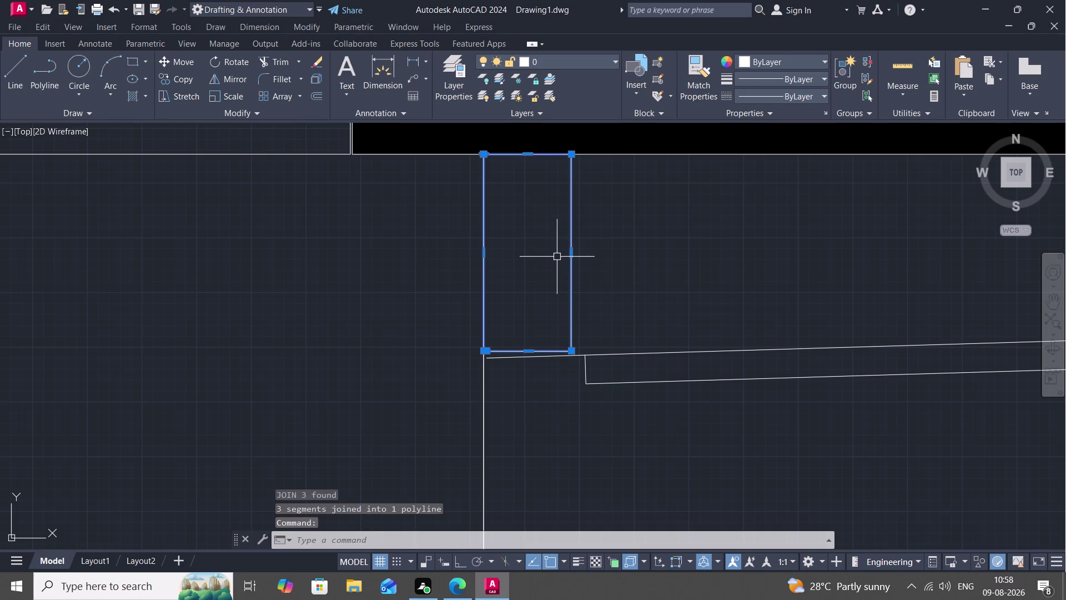
key(Return)
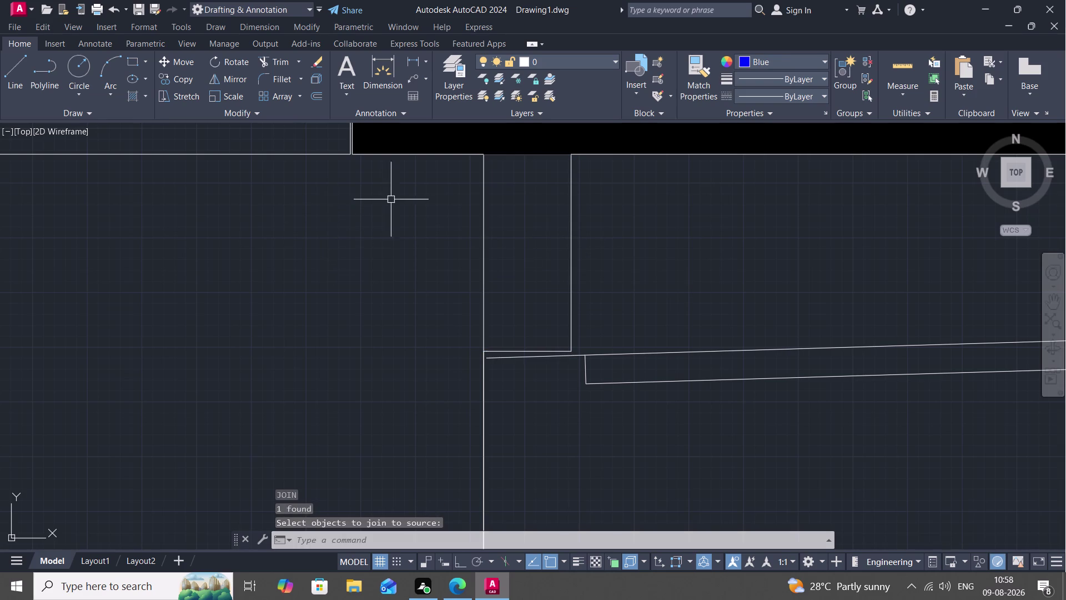
Preview a Solid hatch on the jamb outline, then cancel it.
text(H)
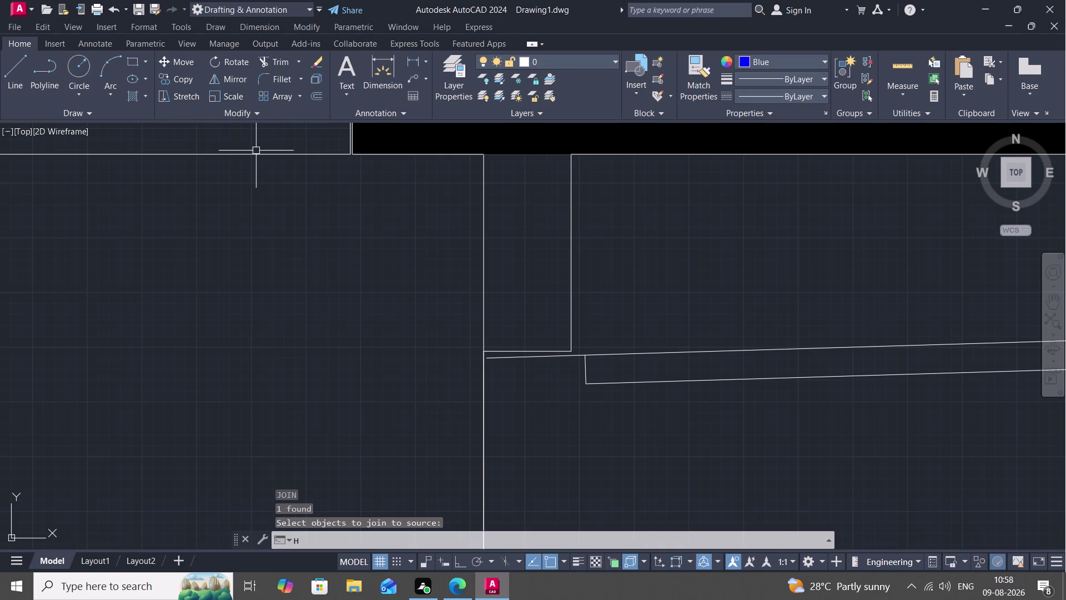
key(space)
click(124, 72)
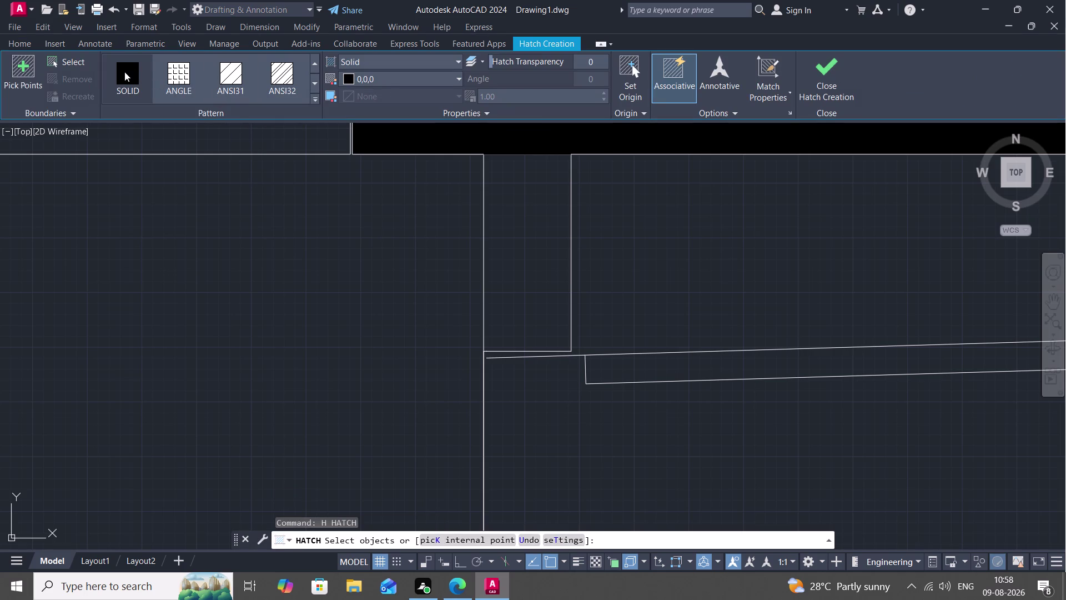
click(483, 204)
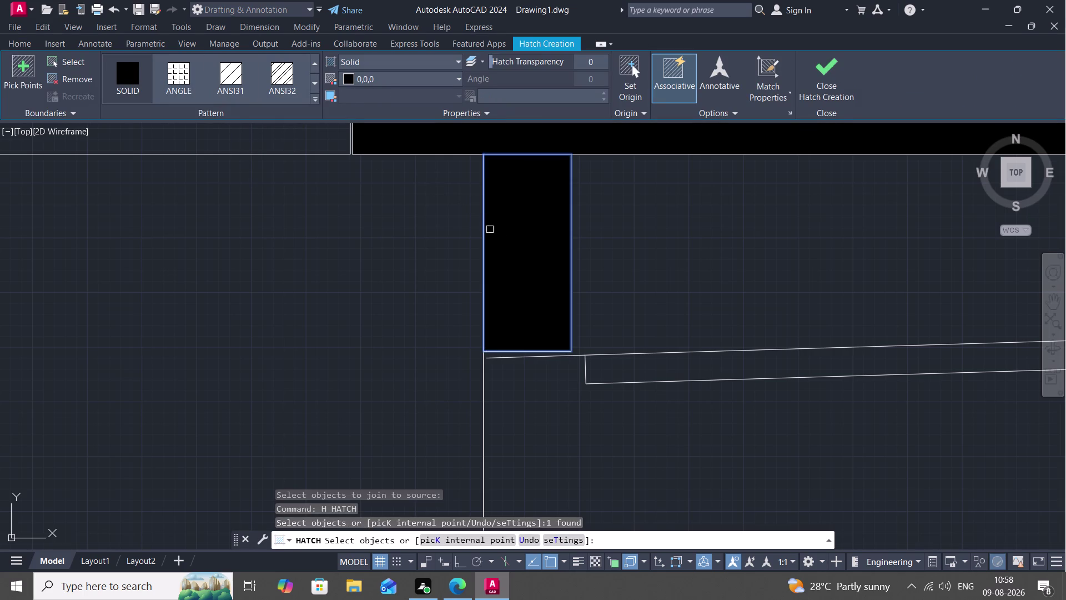
key(Escape)
scroll(down, 3)
scroll(up, 3)
scroll(down, 3)
scroll(down, 3)
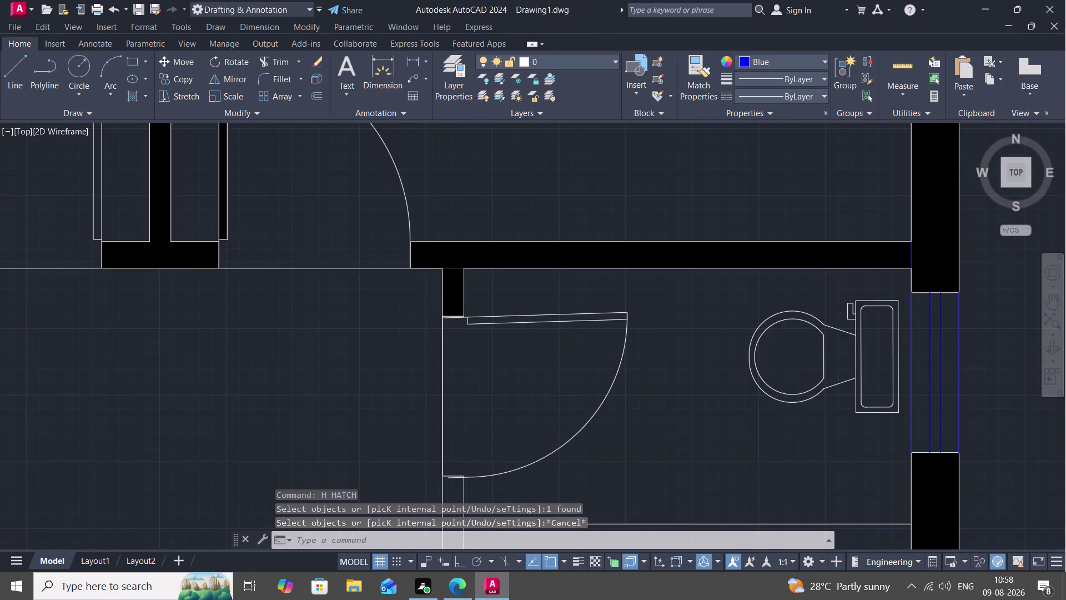
scroll(up, 3)
scroll(down, 3)
scroll(up, 3)
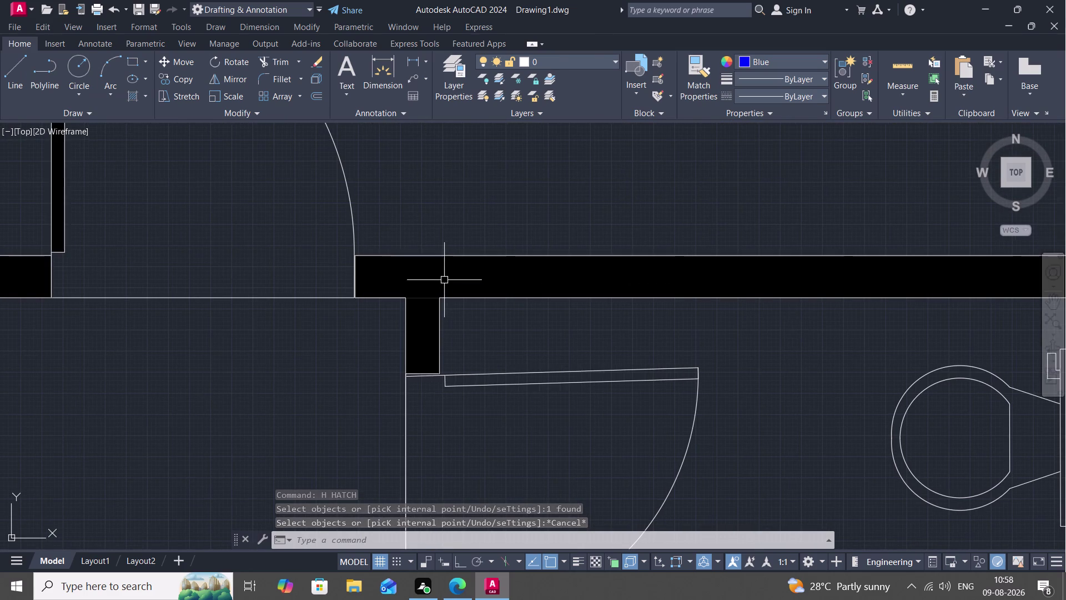
key(Escape)
key(t)
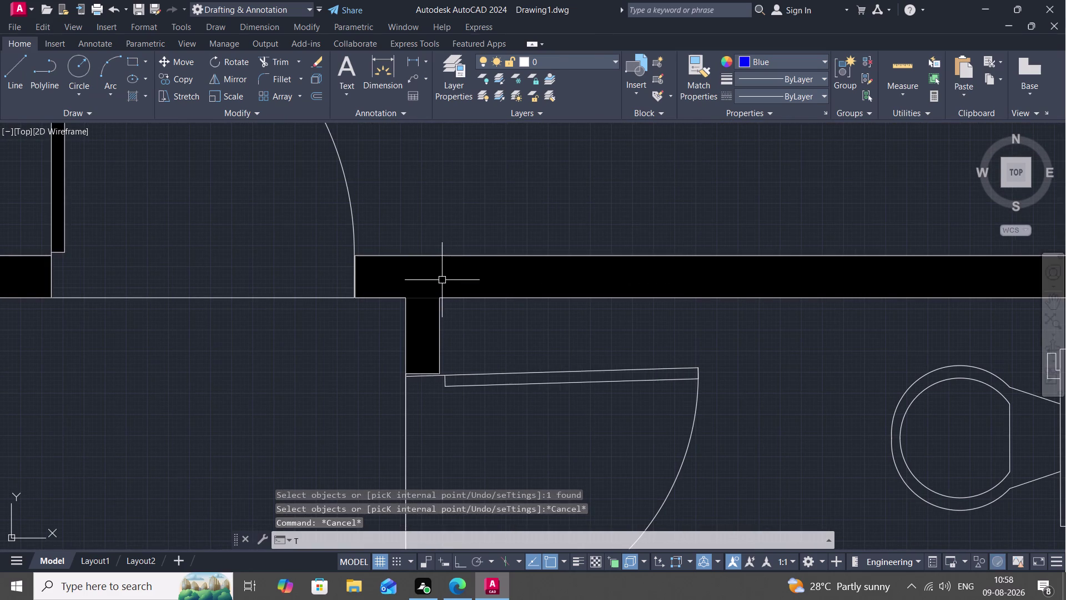
text(R)
key(space)
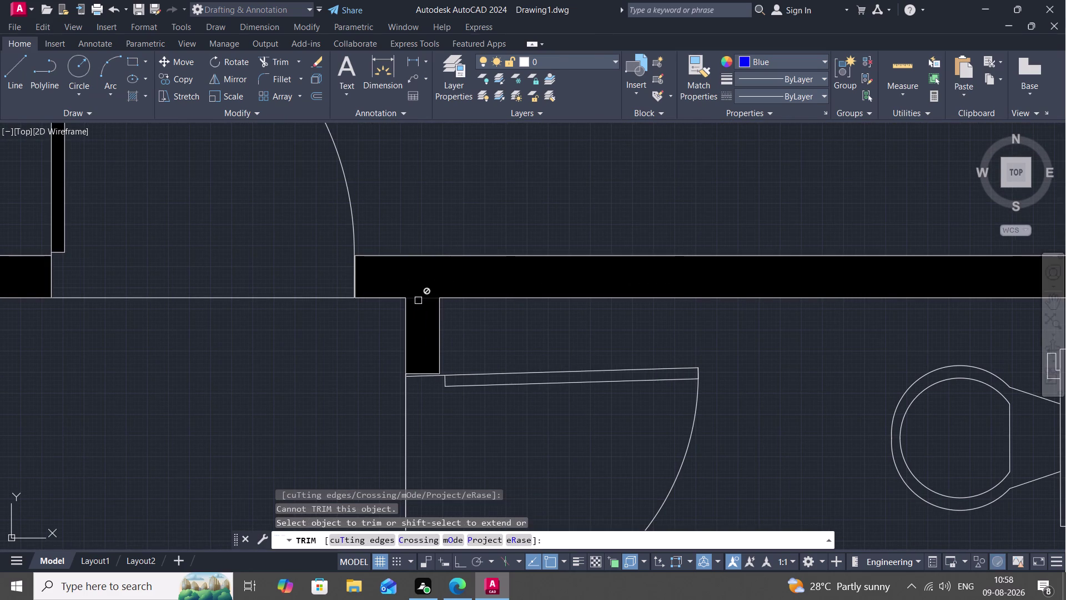
click(420, 299)
scroll(down, 3)
scroll(up, 3)
scroll(down, 3)
scroll(up, 3)
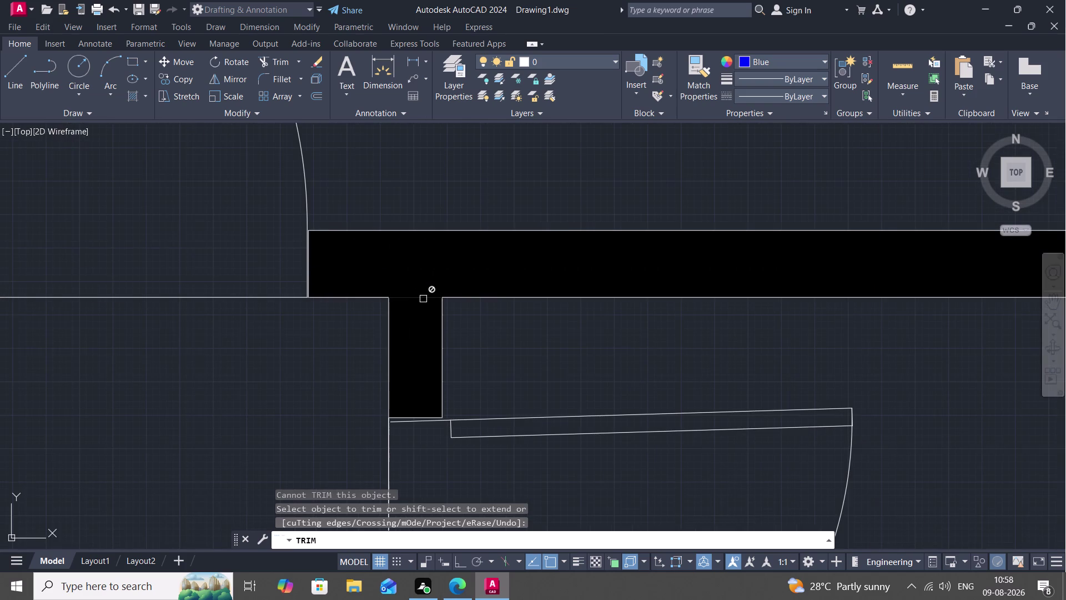
scroll(up, 3)
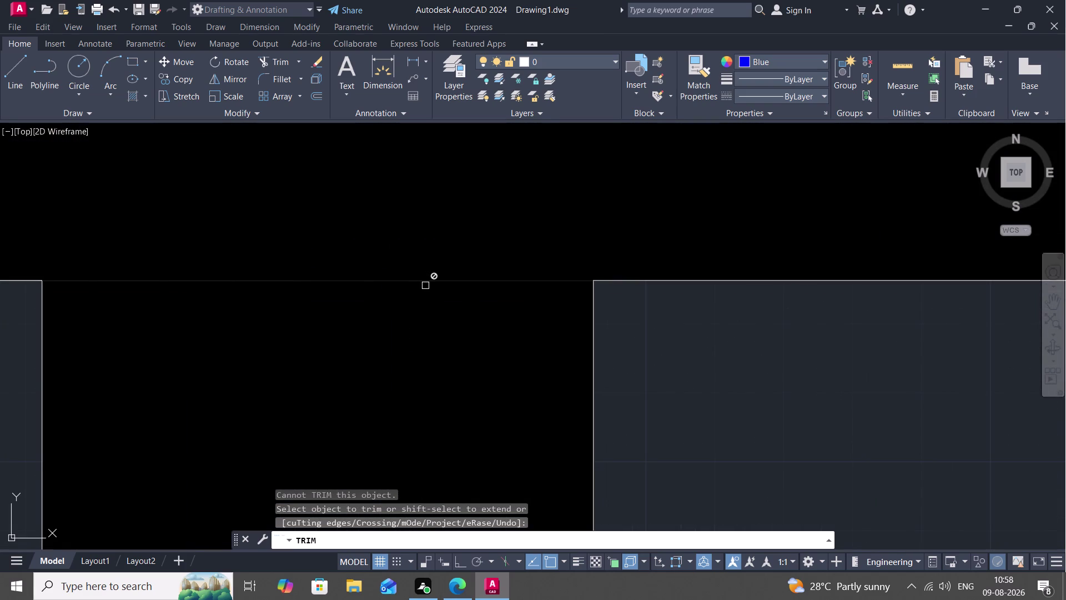
key(Escape)
click(430, 281)
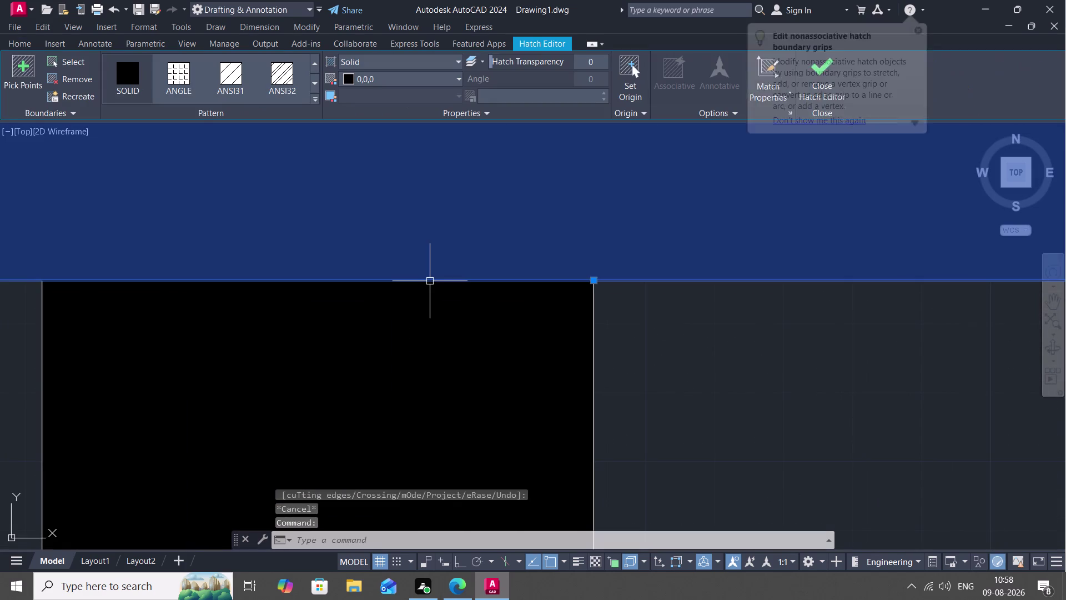
key(Escape)
click(430, 281)
key(Escape)
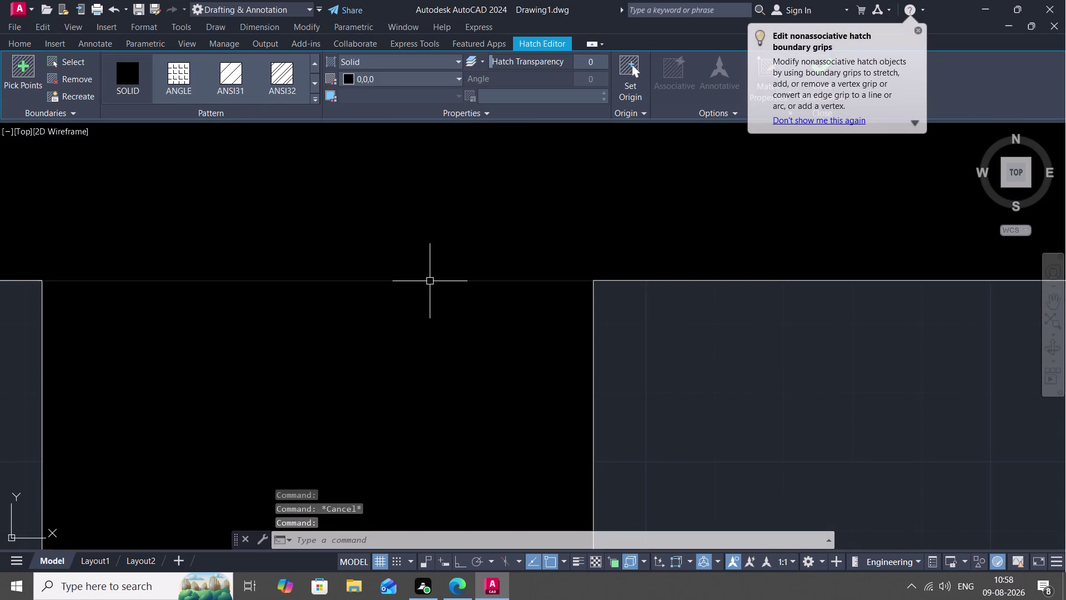
scroll(up, 3)
scroll(down, 3)
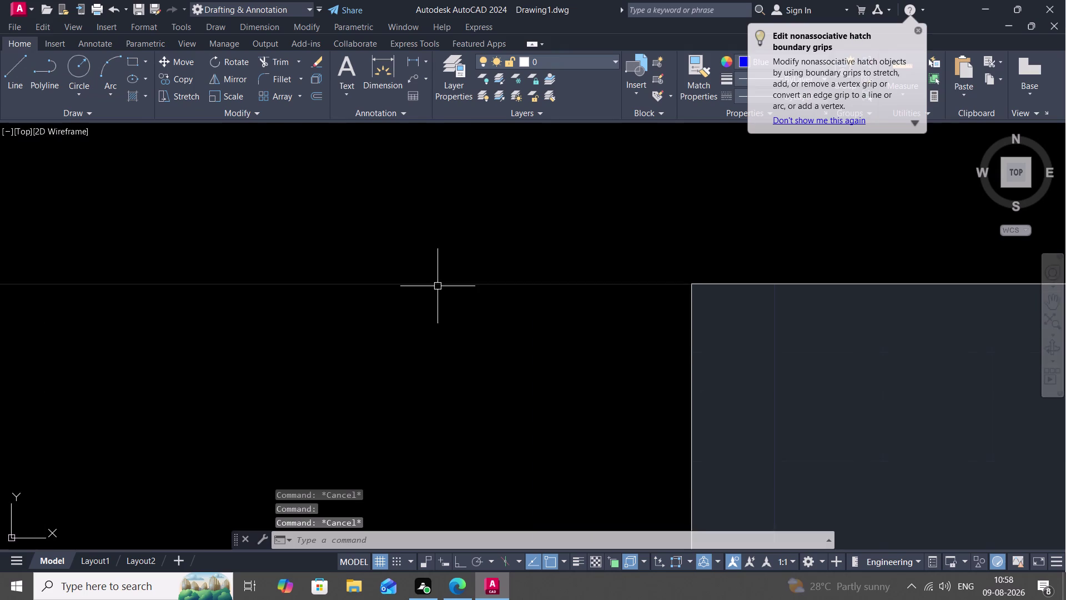
scroll(down, 3)
text(T)
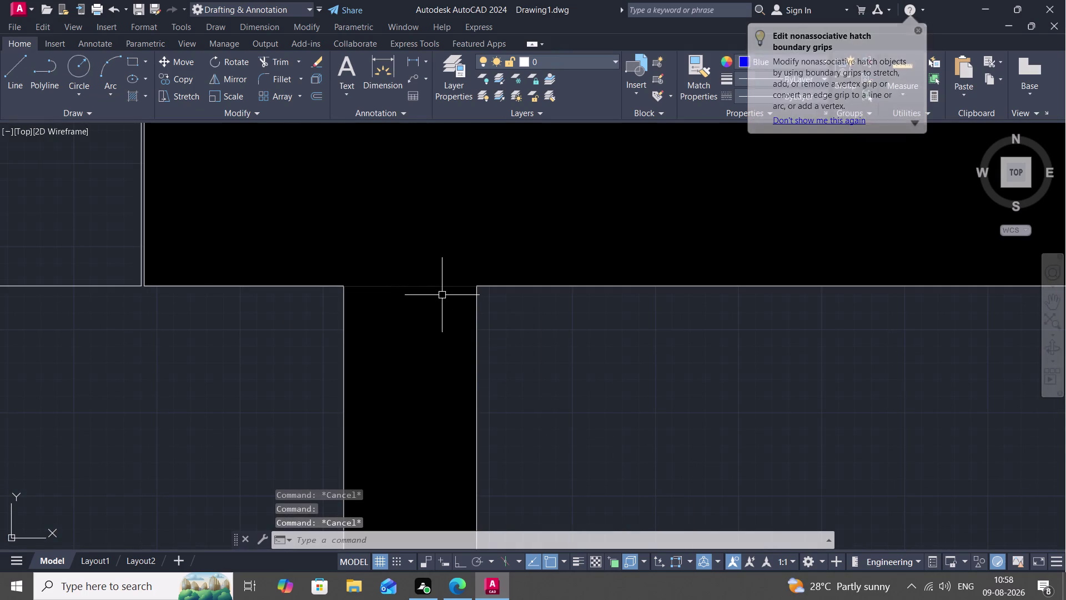
text(R)
key(space)
scroll(down, 3)
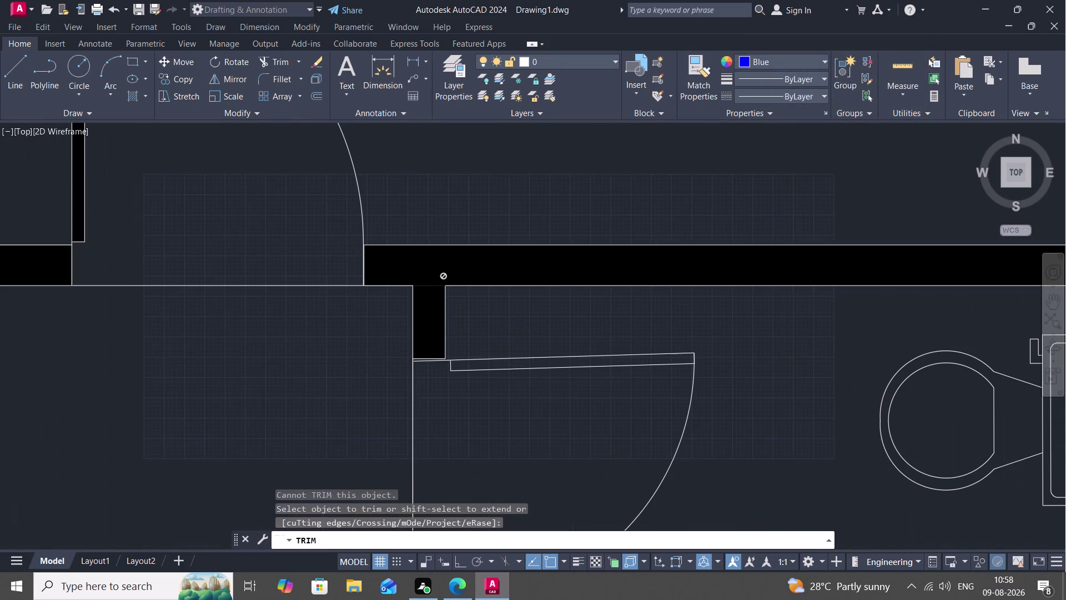
click(434, 284)
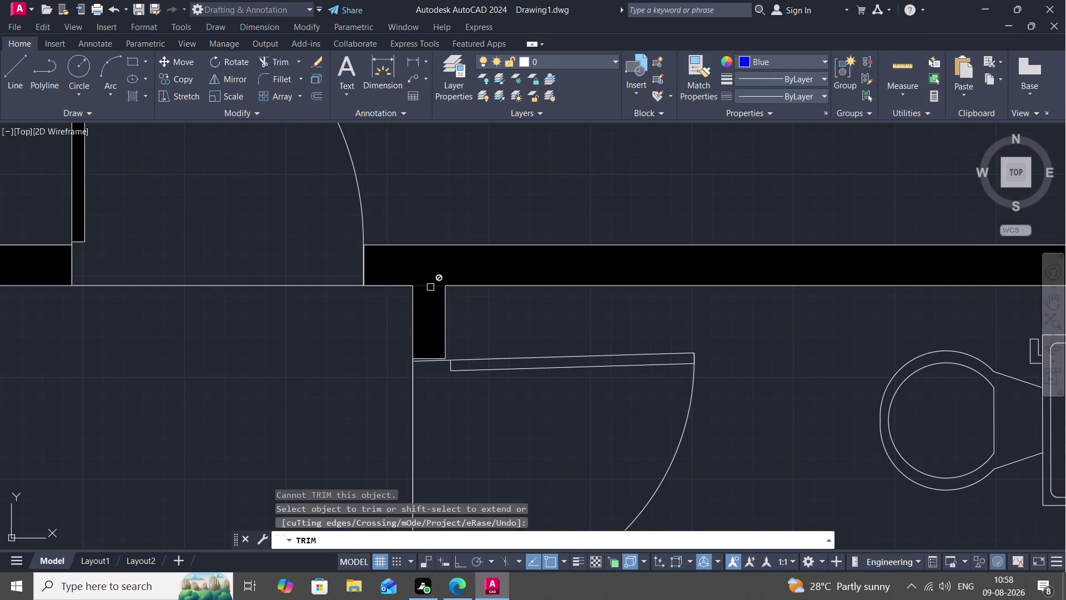
scroll(up, 3)
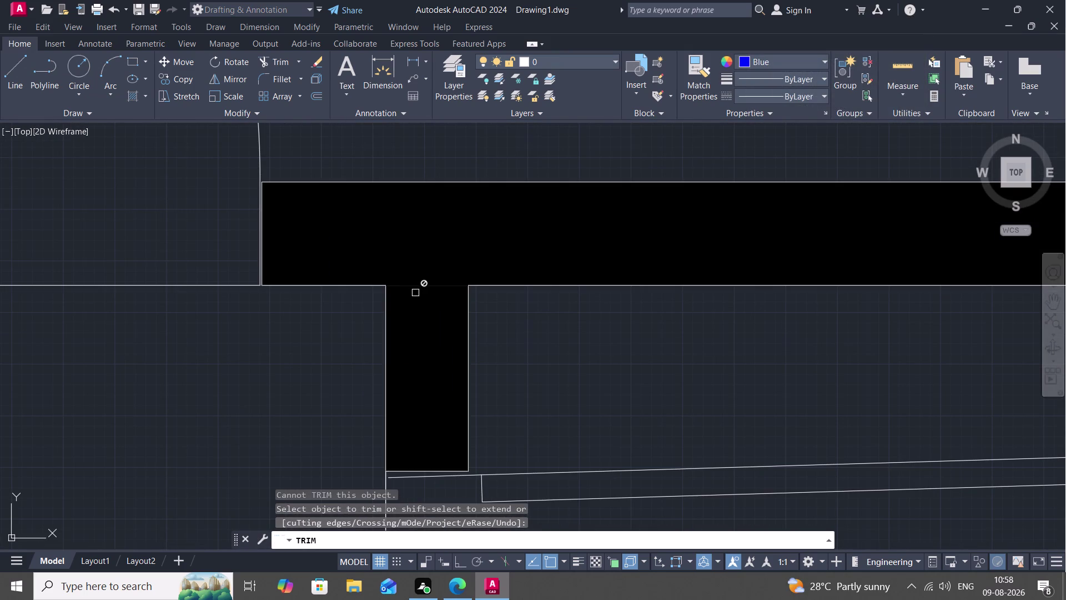
scroll(down, 3)
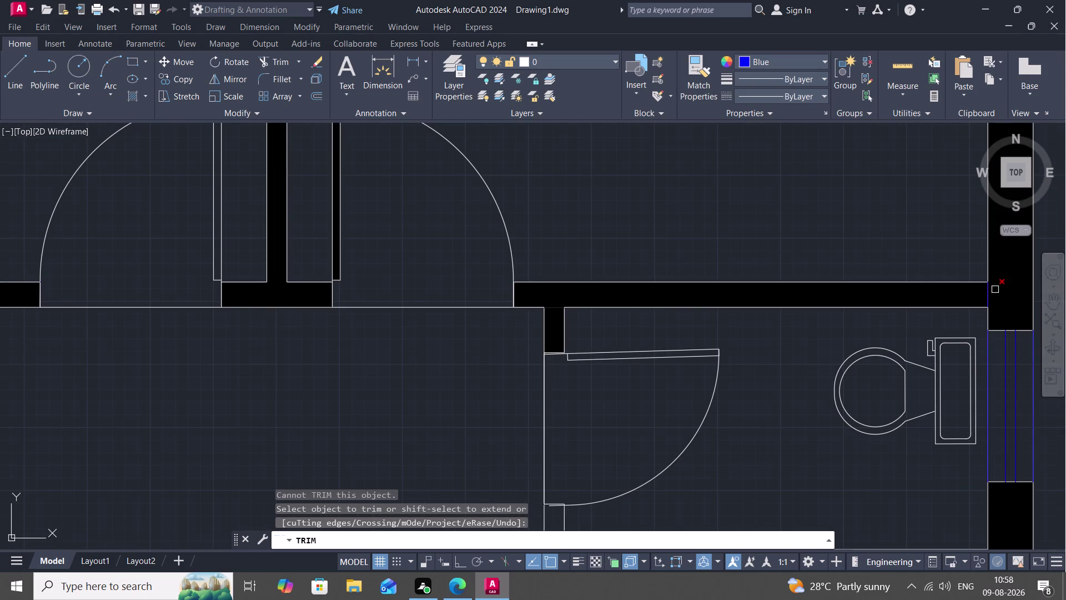
scroll(up, 3)
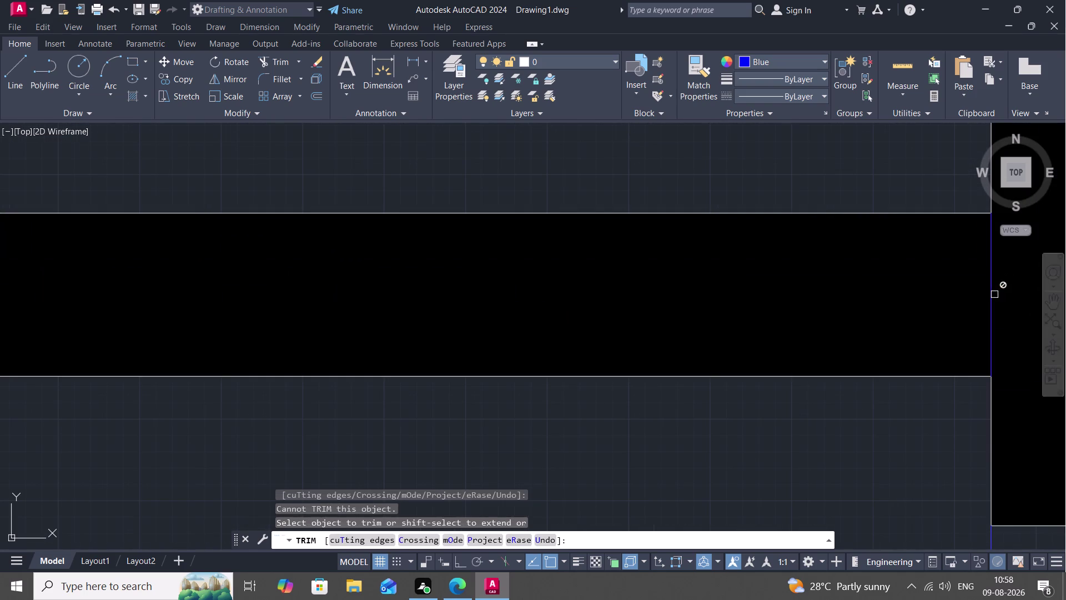
click(991, 295)
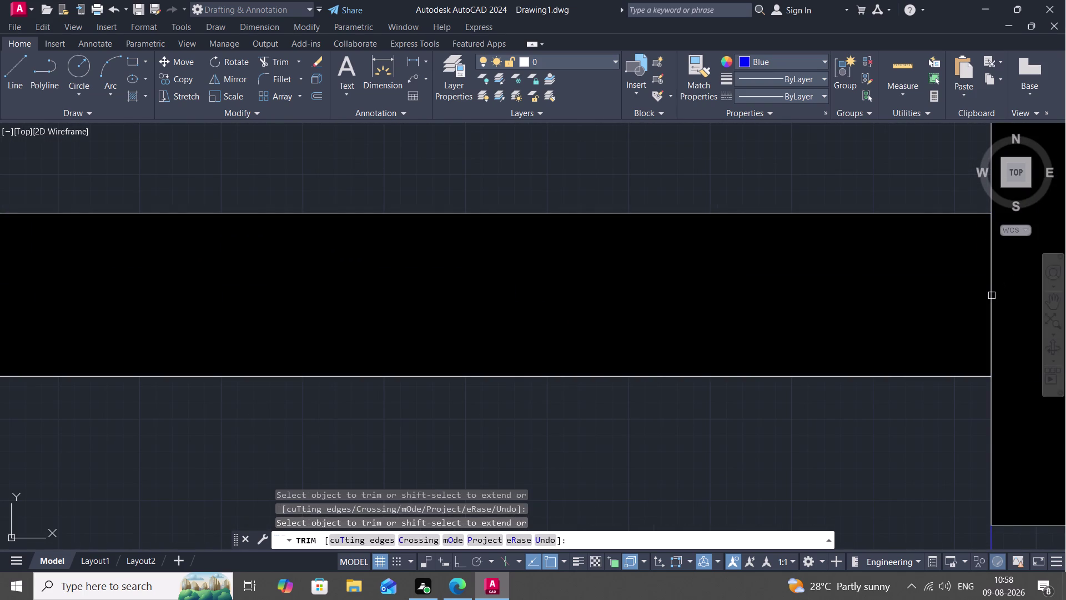
click(991, 305)
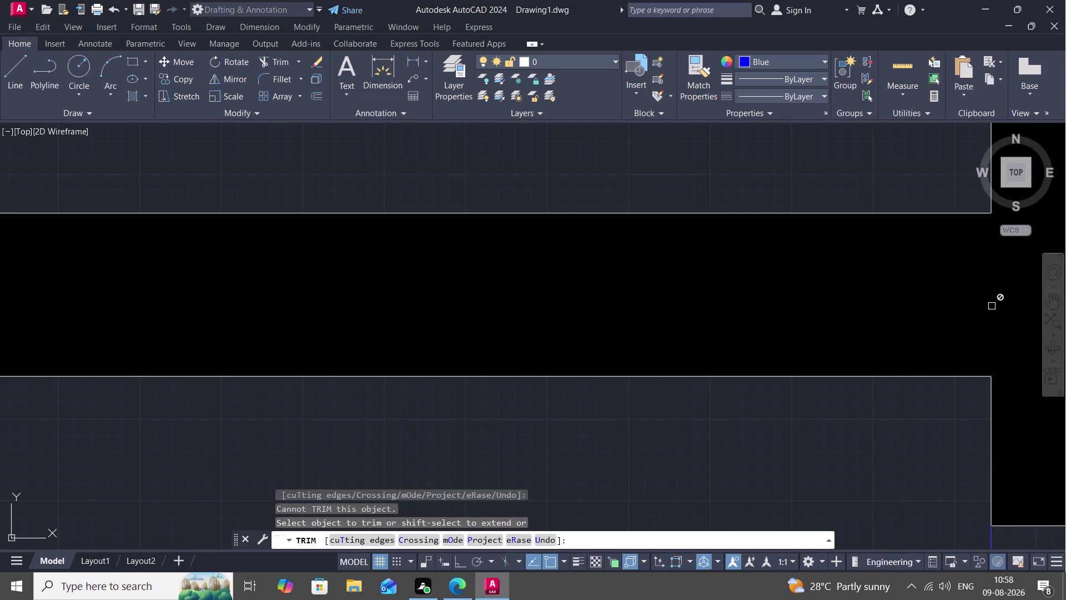
scroll(down, 3)
scroll(down, 3)
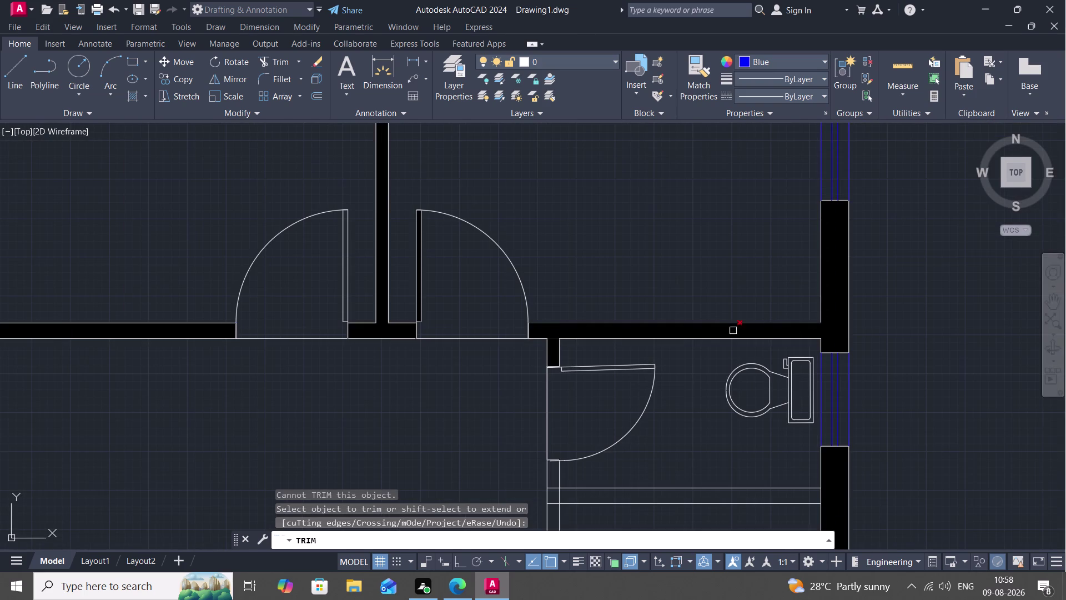
scroll(up, 3)
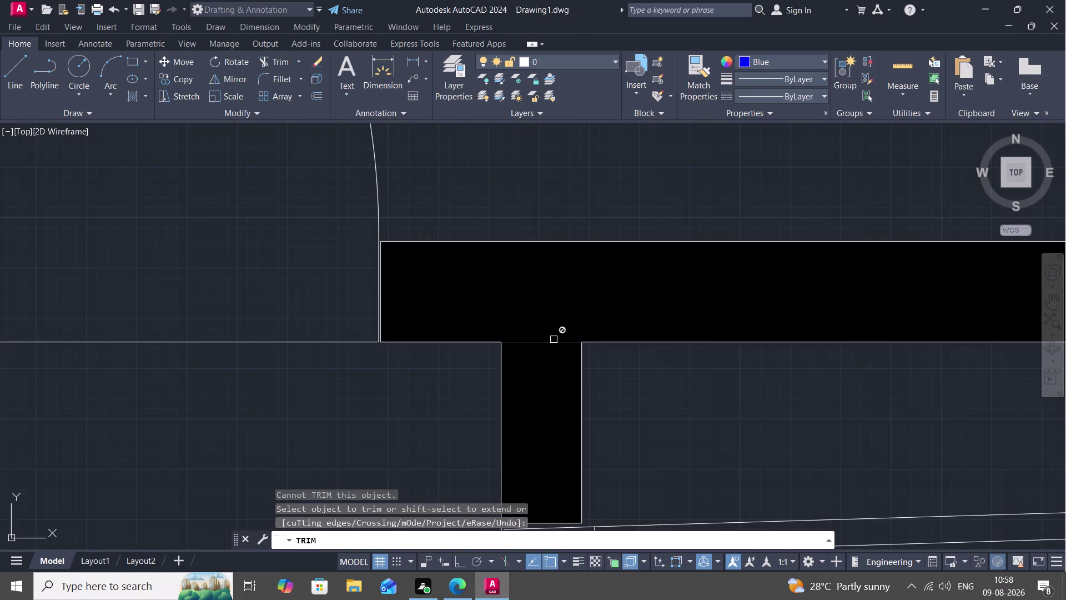
click(553, 339)
click(556, 342)
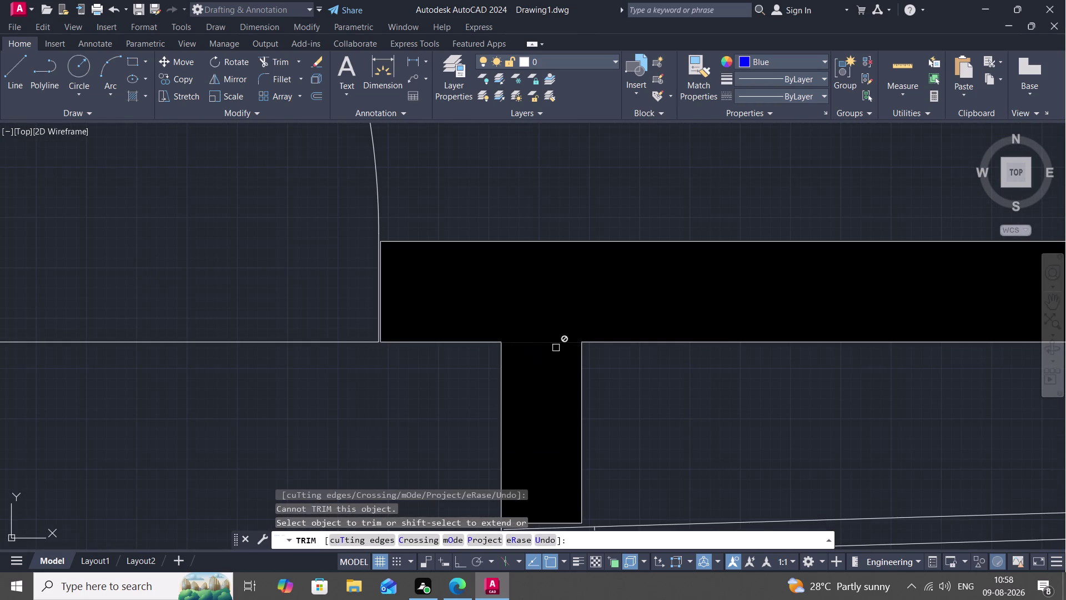
click(551, 344)
scroll(up, 3)
click(552, 344)
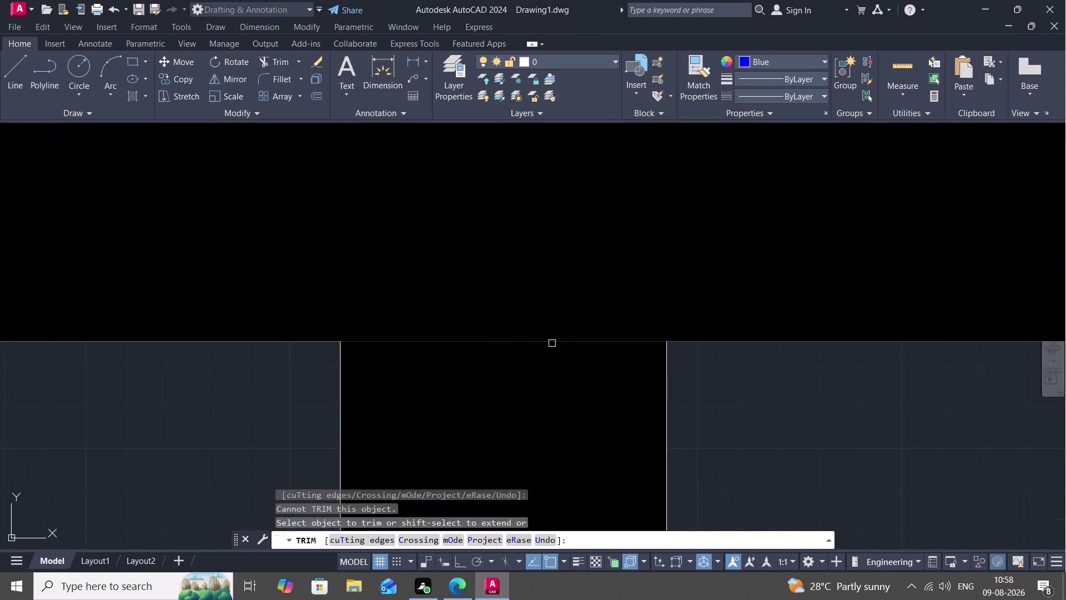
click(535, 340)
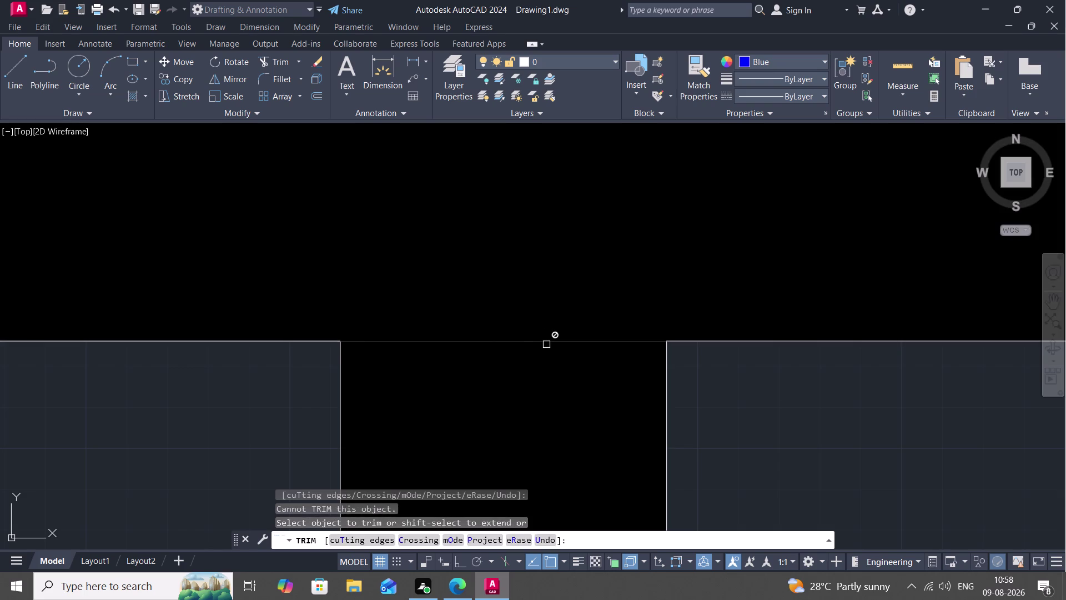
key(Escape)
scroll(down, 3)
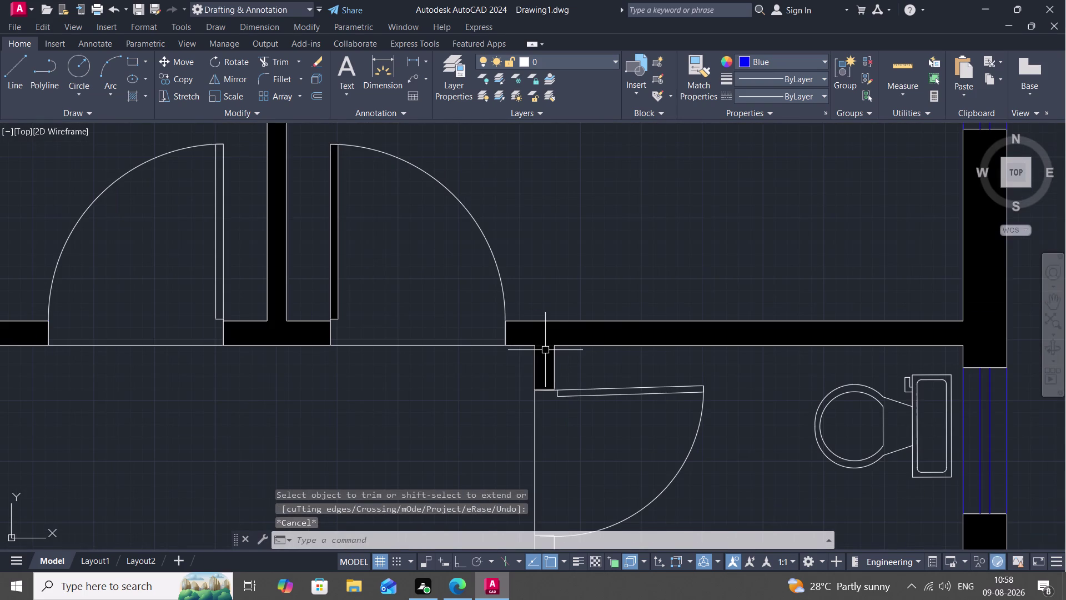
scroll(down, 3)
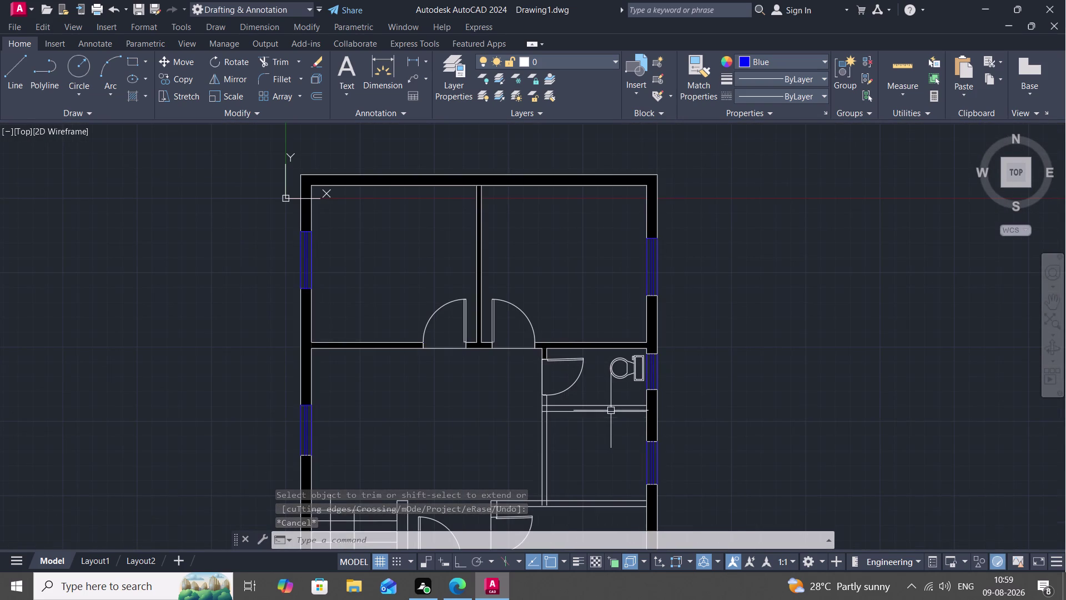
scroll(up, 3)
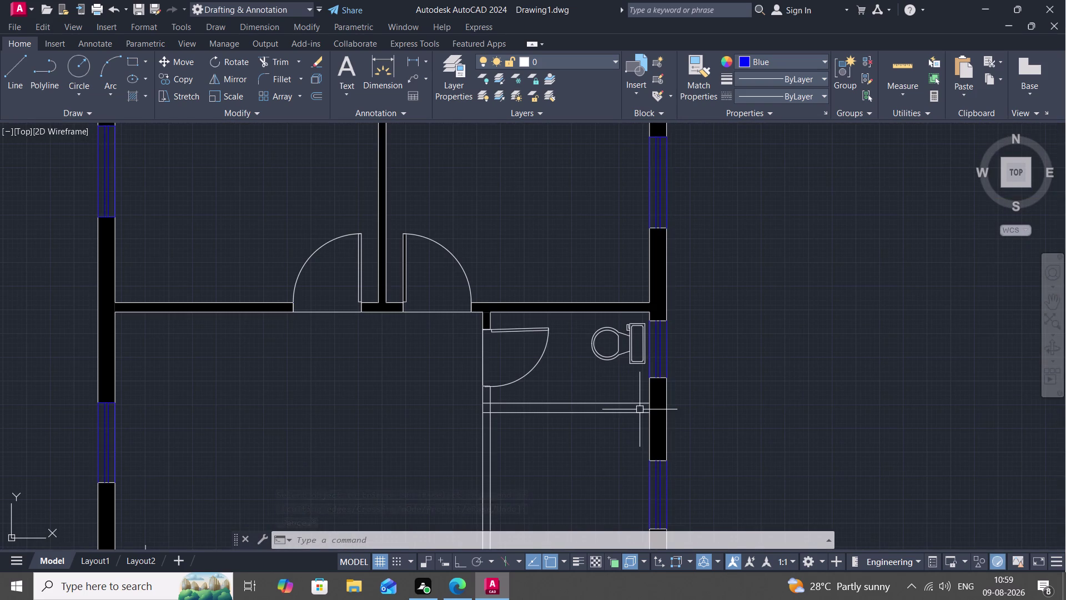
middle_drag(640, 409, 647, 364)
scroll(down, 3)
scroll(up, 3)
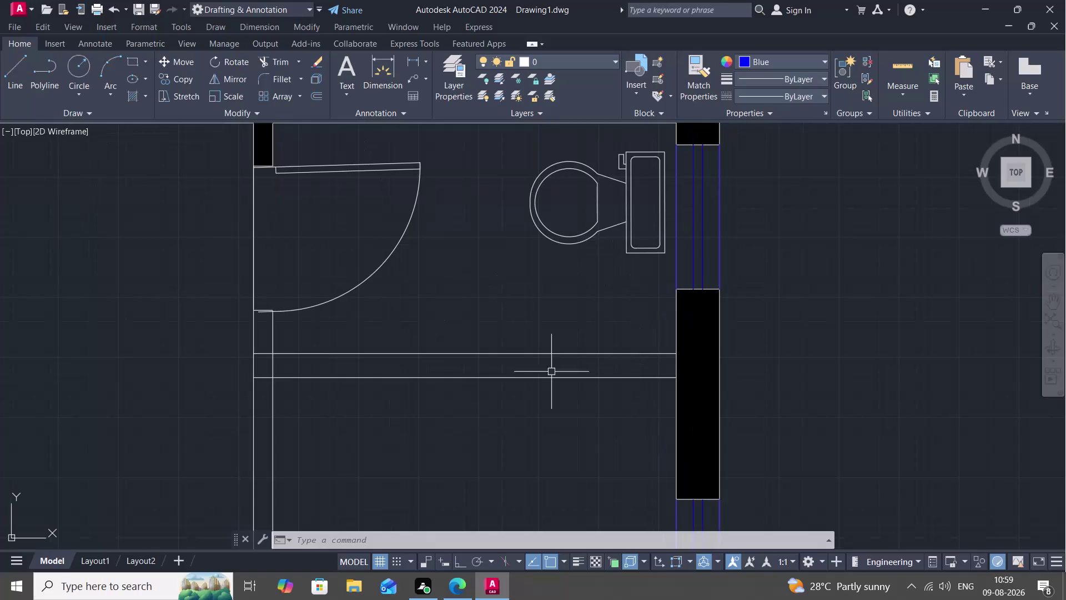
text(TR)
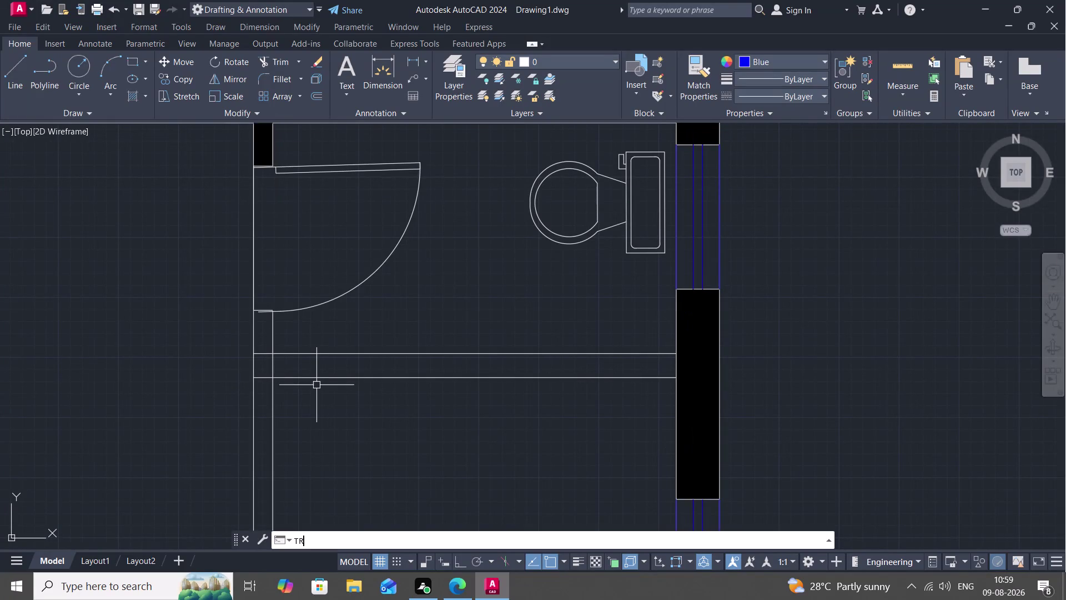
key(space)
click(271, 362)
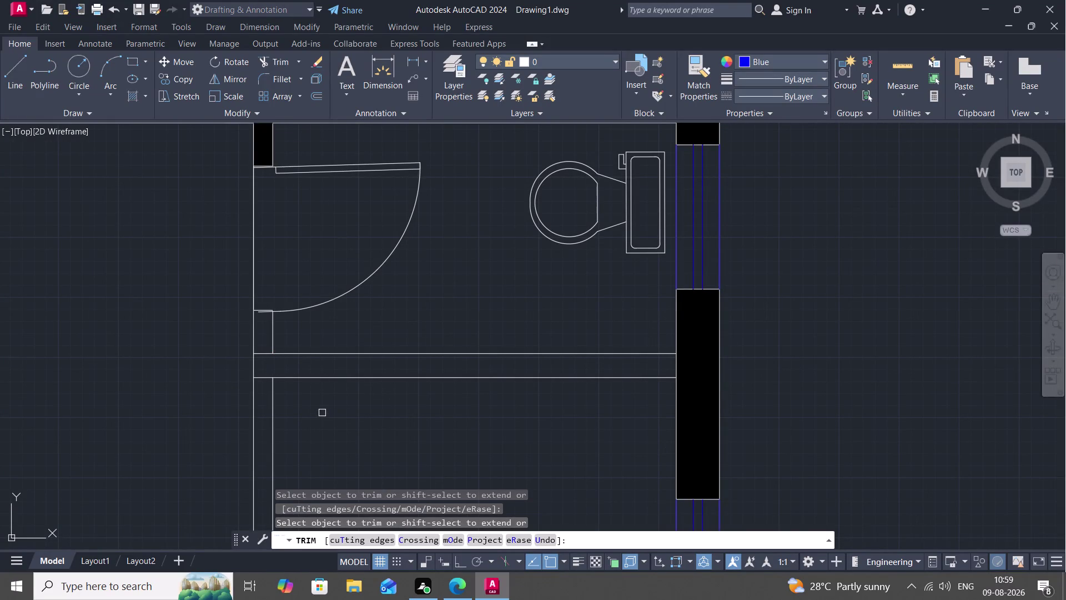
key(Escape)
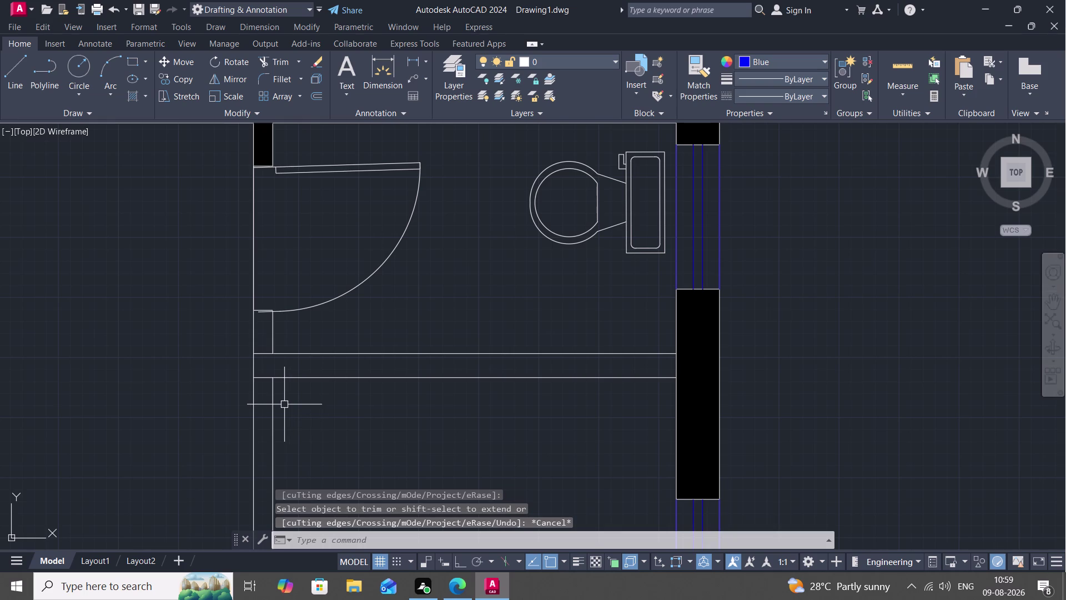
text(J)
key(space)
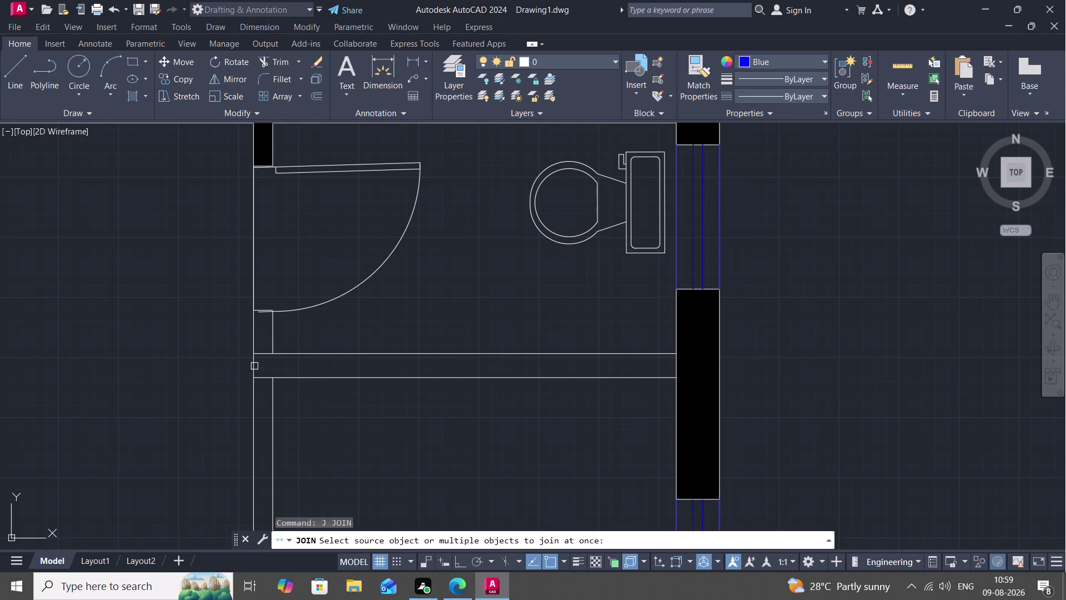
click(253, 364)
key(Escape)
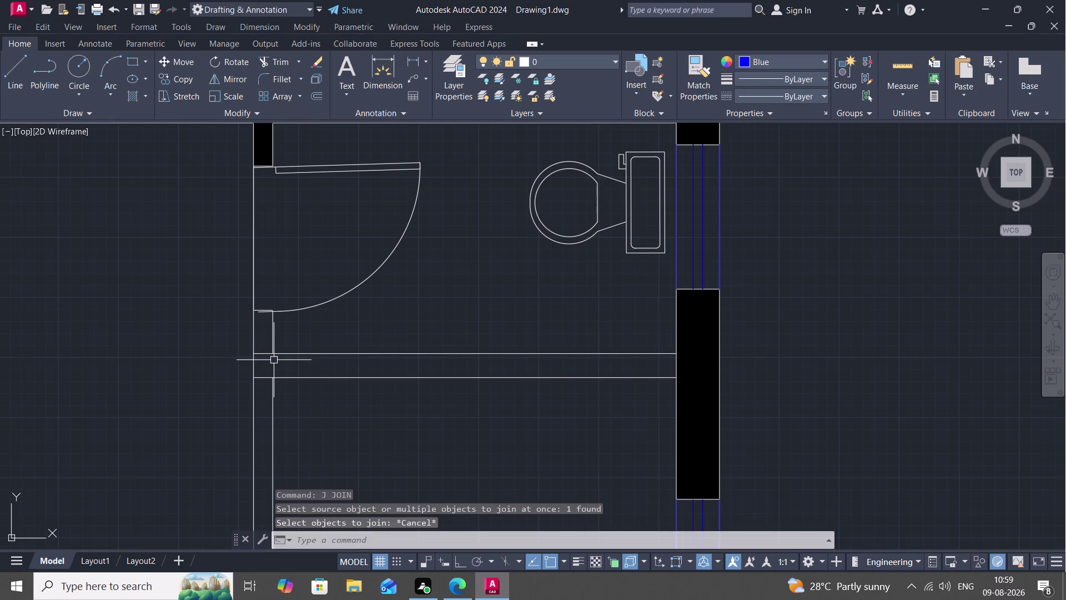
text(BRES)
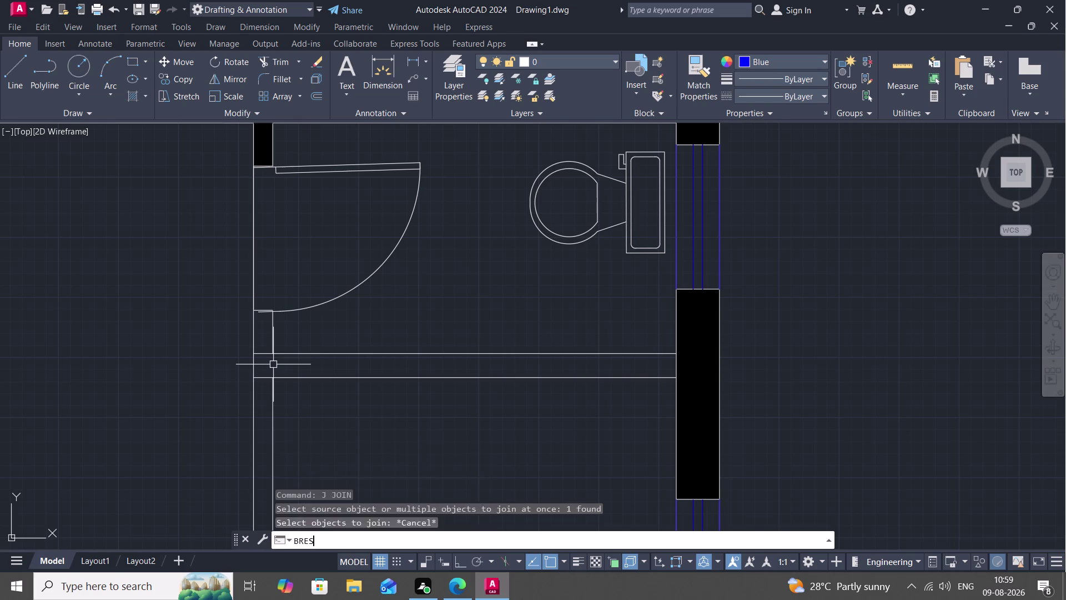
key(BackSpace)
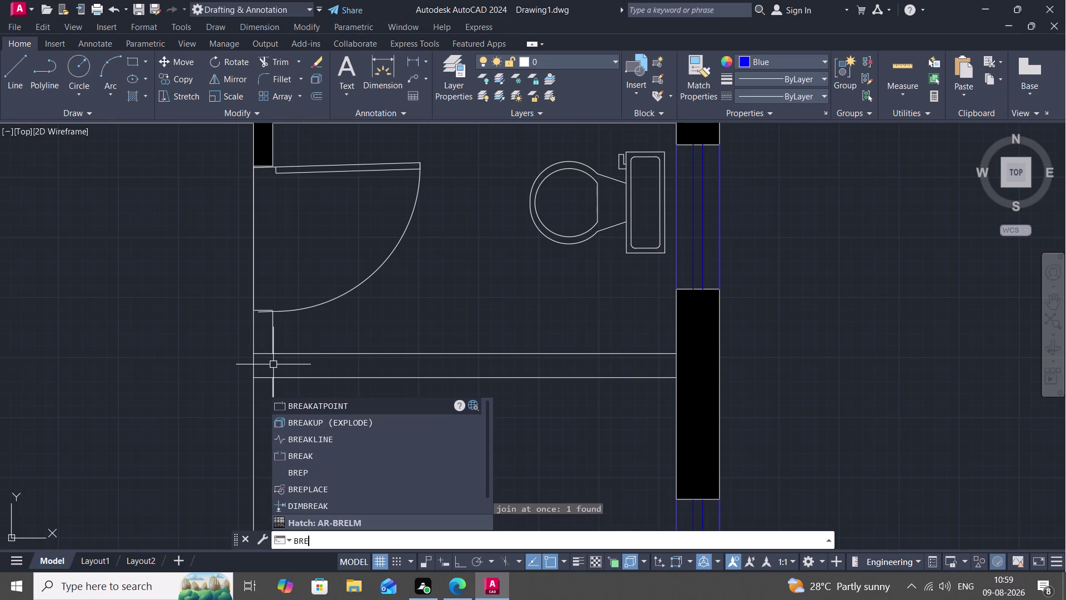
click(432, 401)
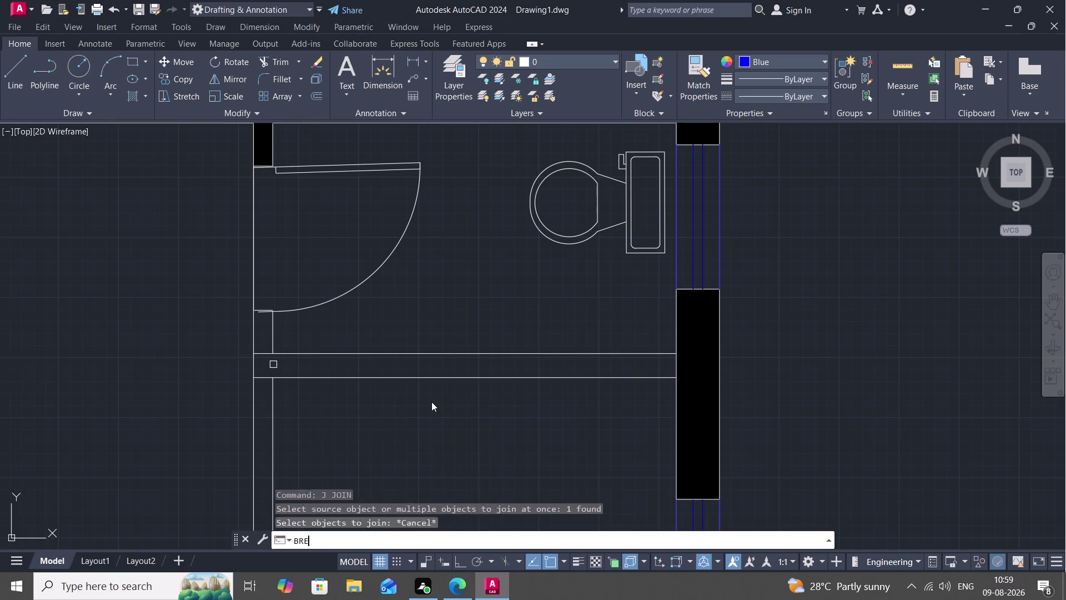
Try splitting the left and upper bathroom wall lines at points, then abandon it.
click(253, 367)
click(256, 352)
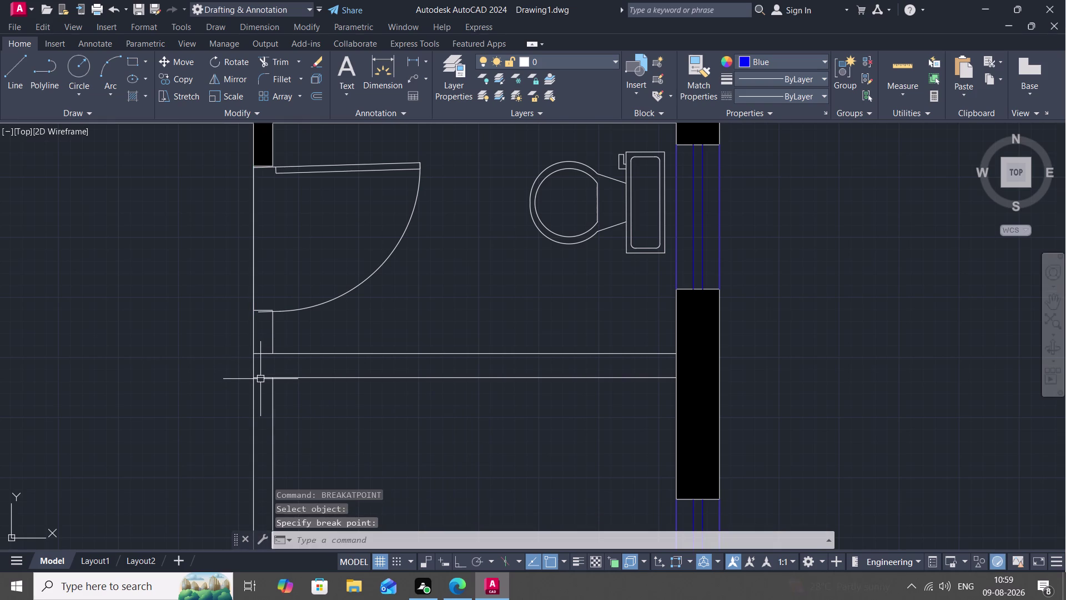
key(space)
click(265, 379)
click(252, 379)
key(space)
click(319, 354)
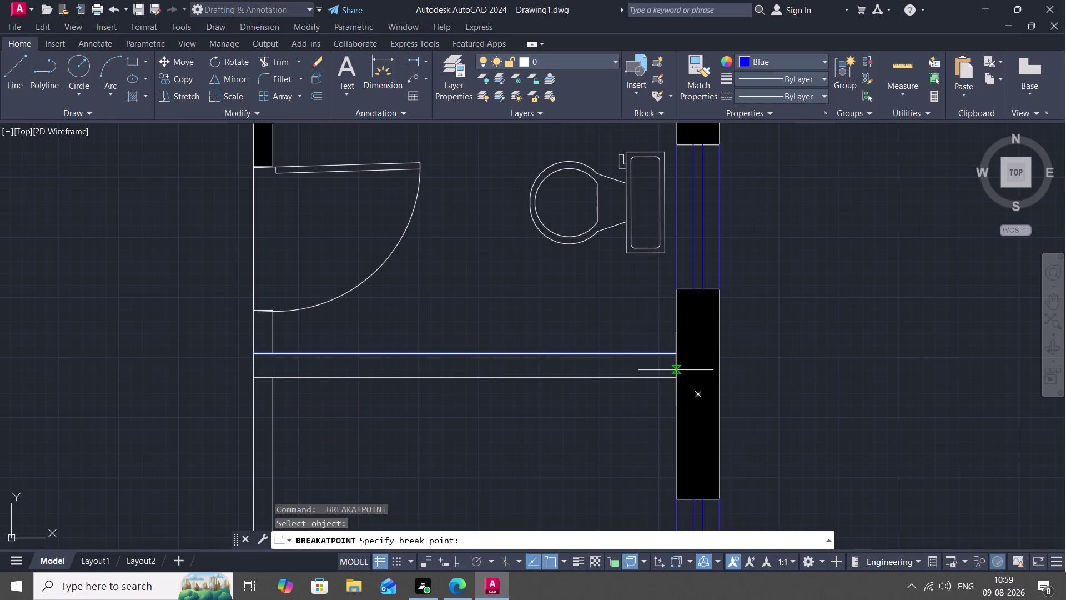
key(space)
key(space)
key(Escape)
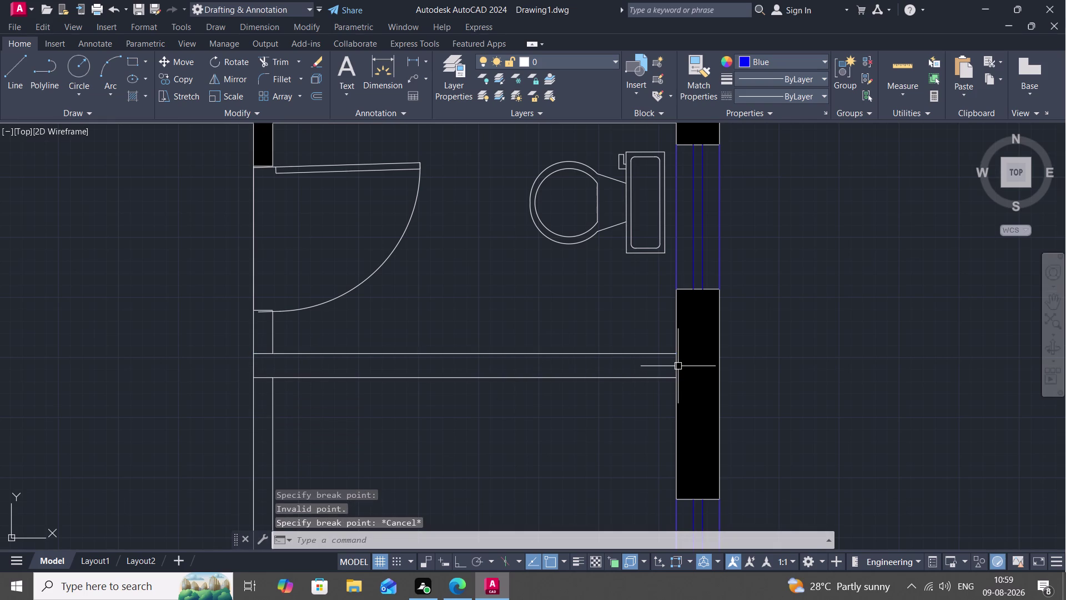
Try splitting the right-end wall line where it meets the wall, then cancel.
key(space)
click(675, 364)
click(672, 355)
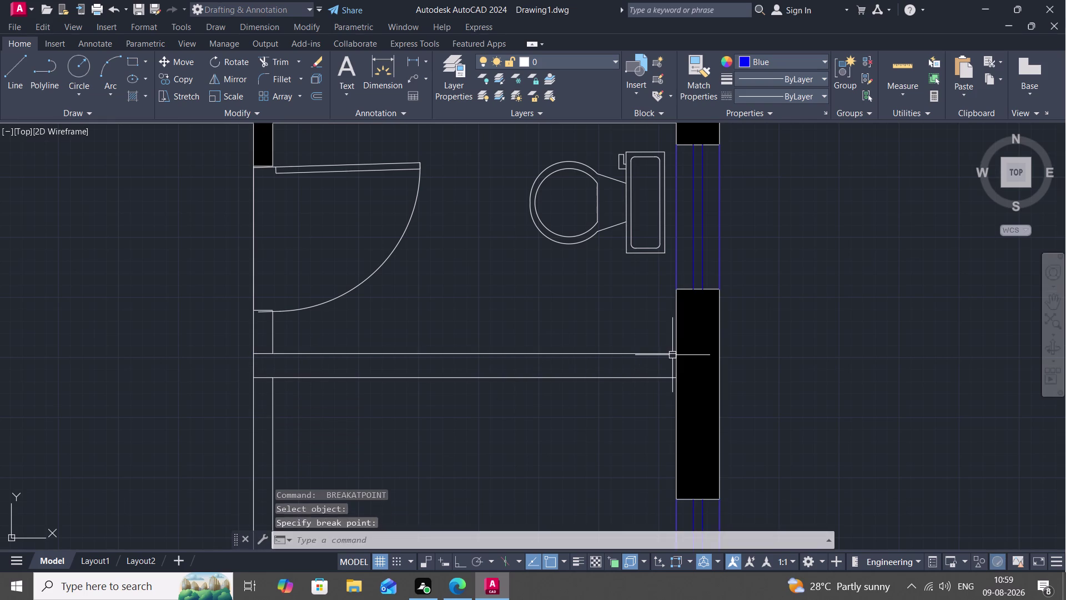
key(space)
click(676, 363)
click(676, 376)
key(Escape)
Pick the lower, upper, end and left wall lines for JOIN, then abandon it.
key(j)
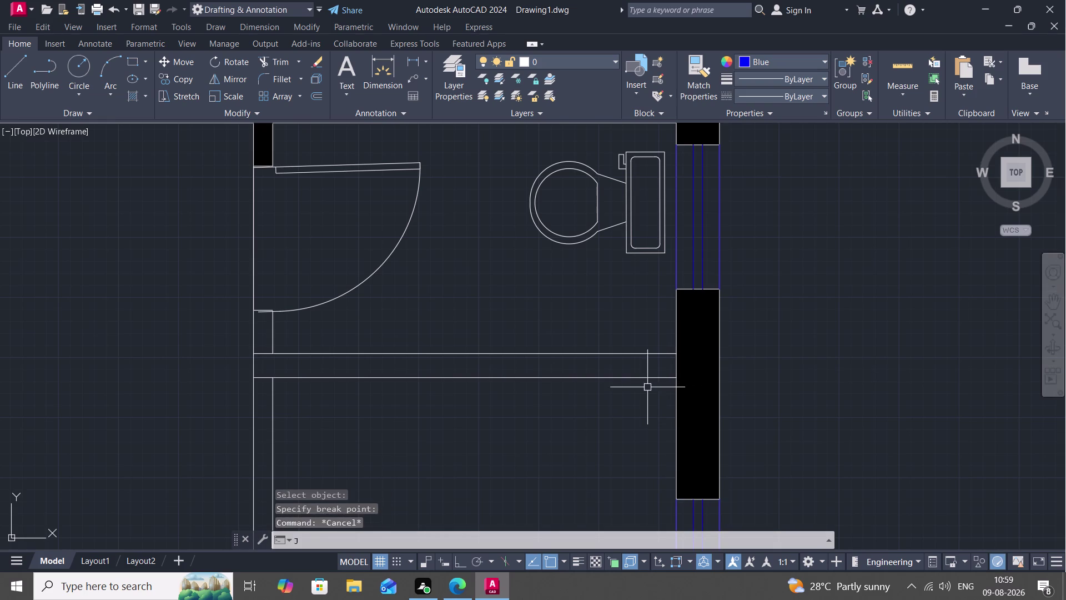
key(space)
click(558, 377)
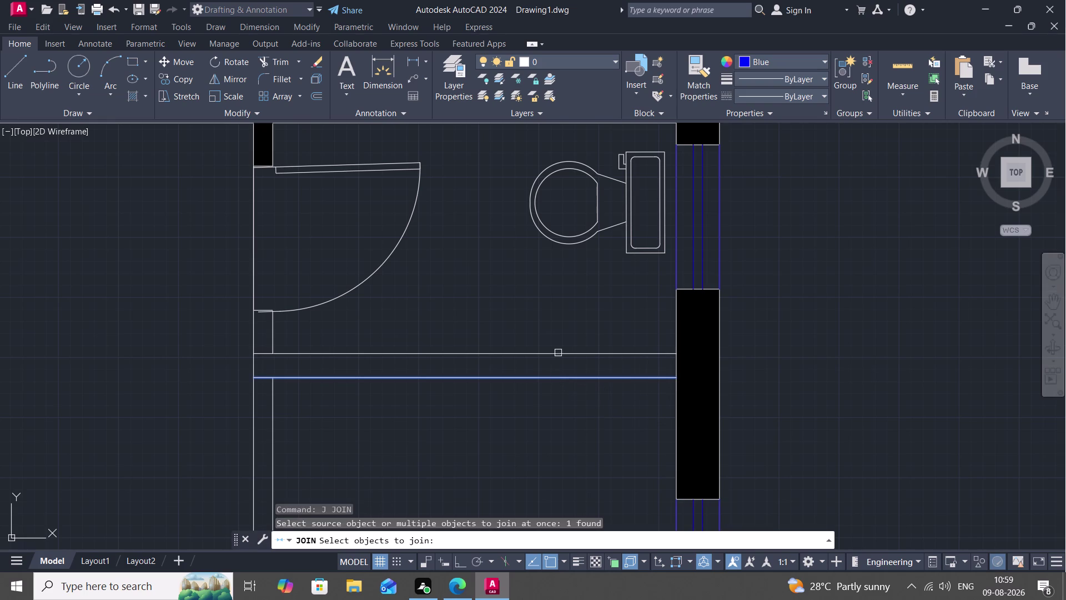
click(557, 351)
click(676, 364)
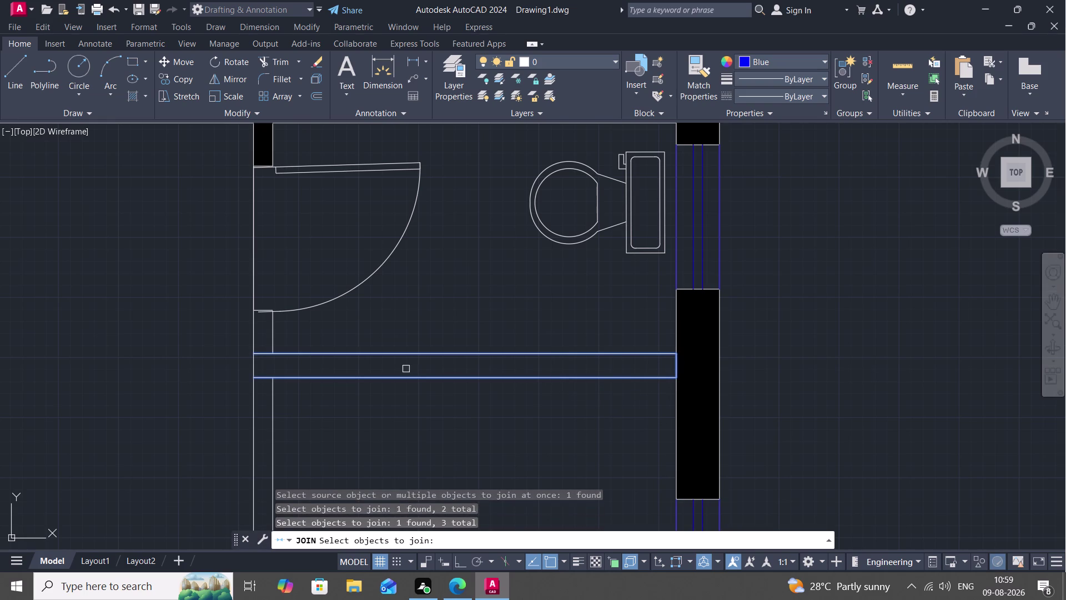
click(251, 367)
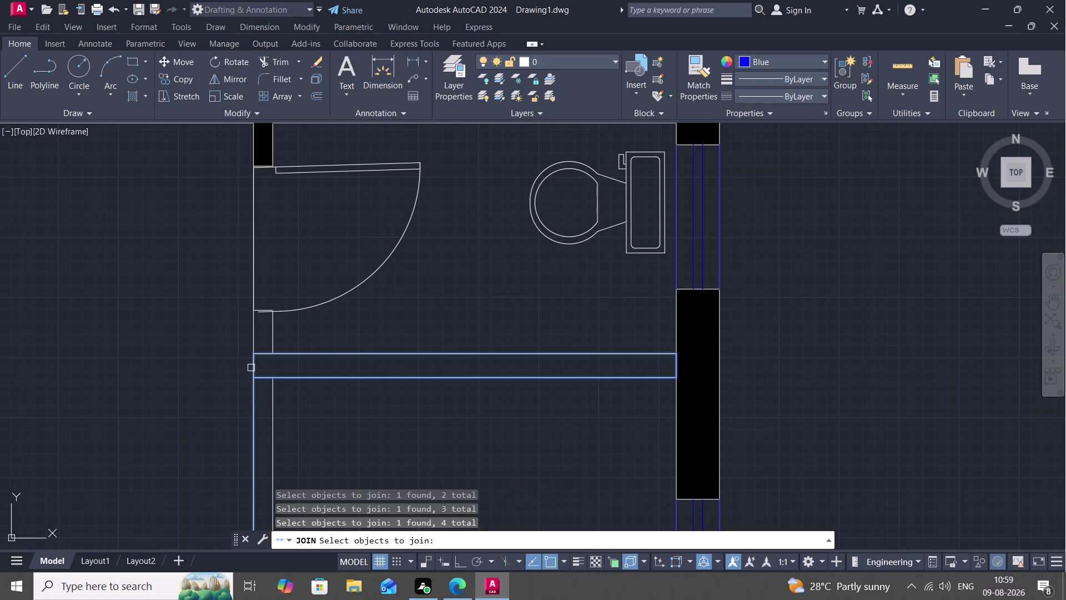
key(Escape)
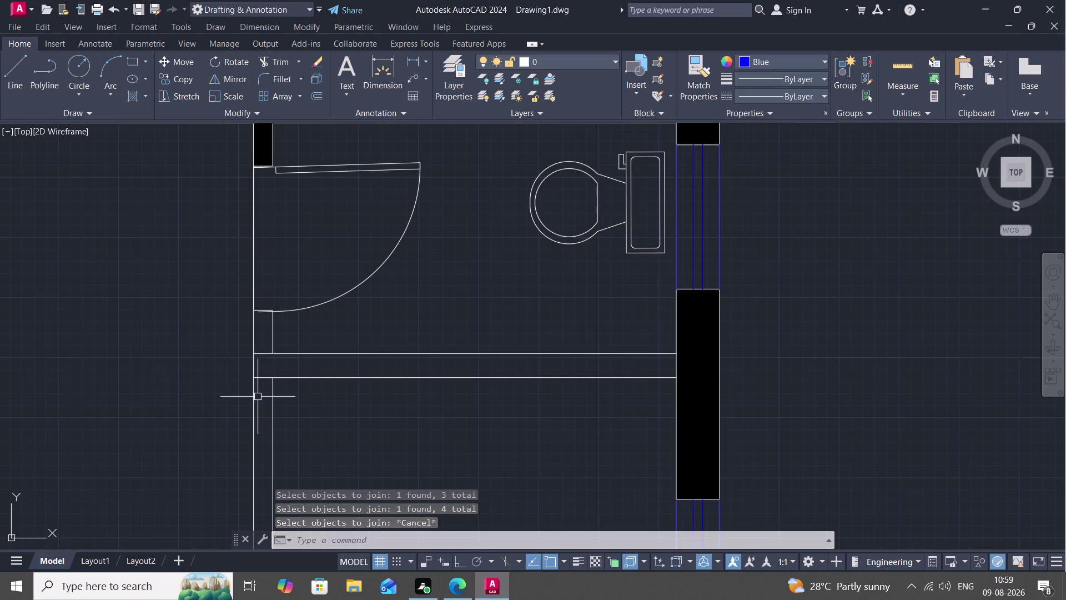
Browse the BRE break commands, start a break on the left wall line, then cancel.
text(BRE)
key(a)
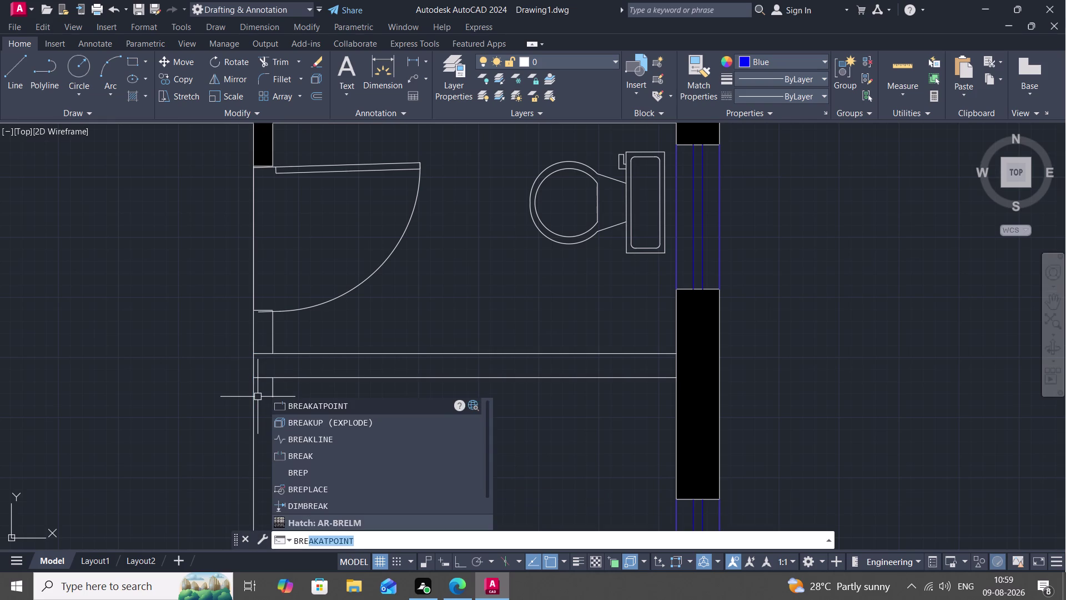
click(353, 451)
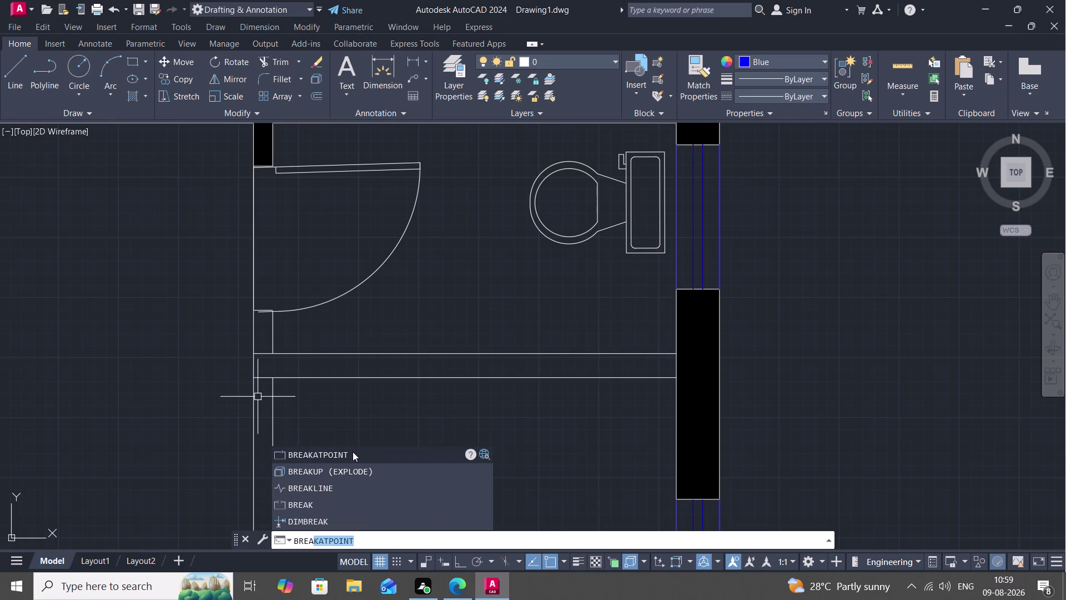
click(254, 397)
click(253, 382)
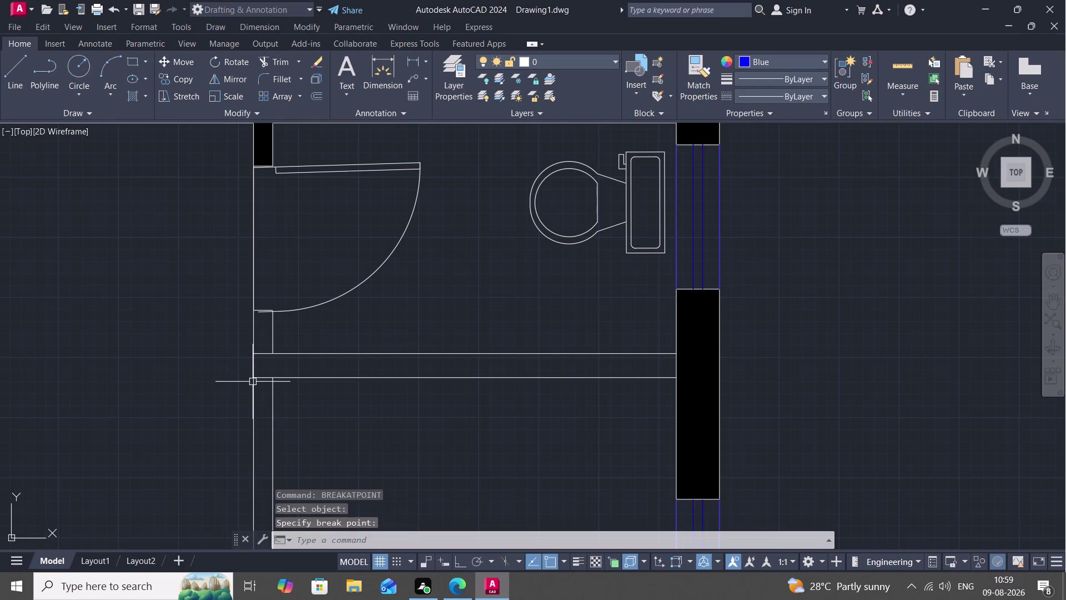
key(Escape)
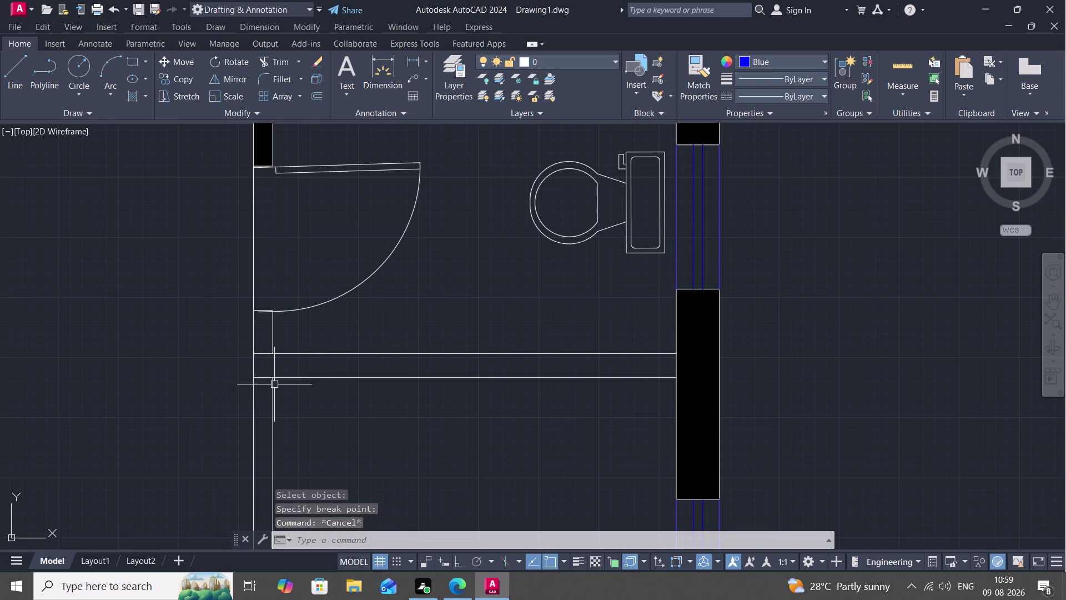
Join the left, upper, right-end and far-right wall edges into one polyline with J.
key(j)
key(space)
click(252, 361)
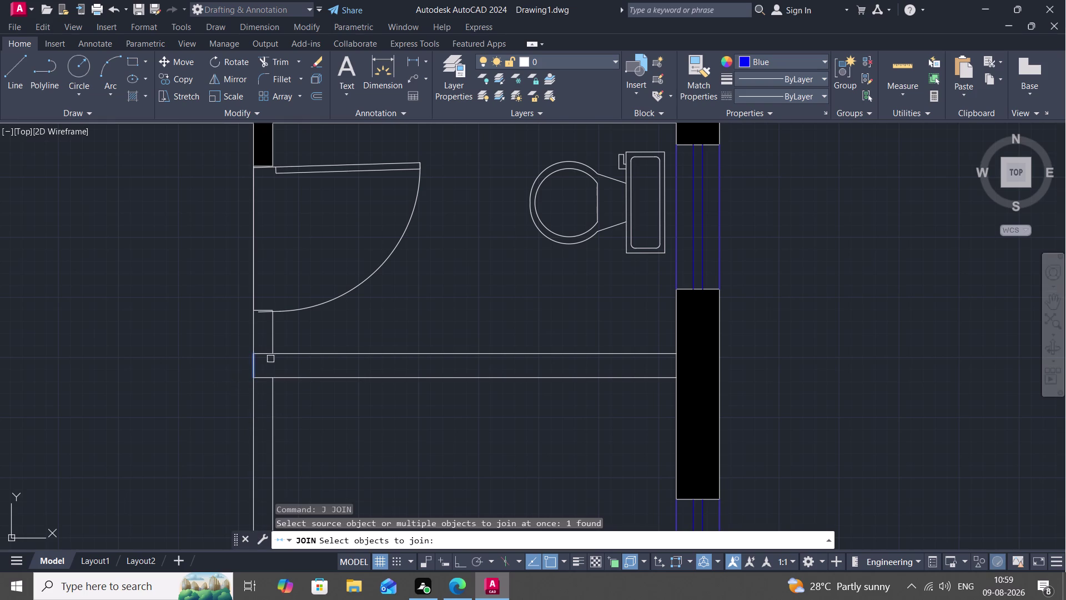
click(299, 356)
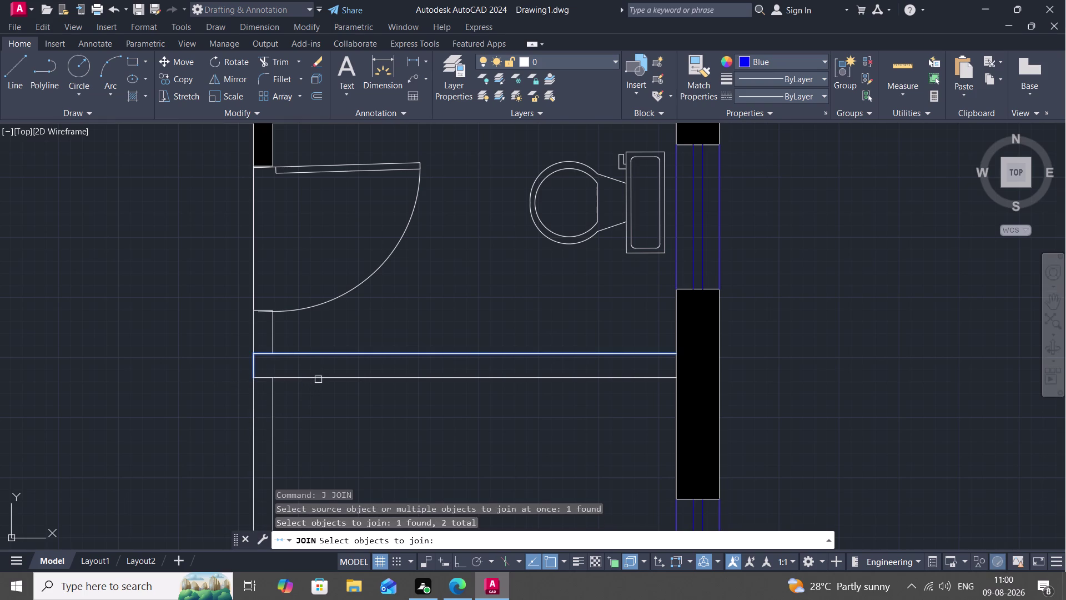
click(321, 377)
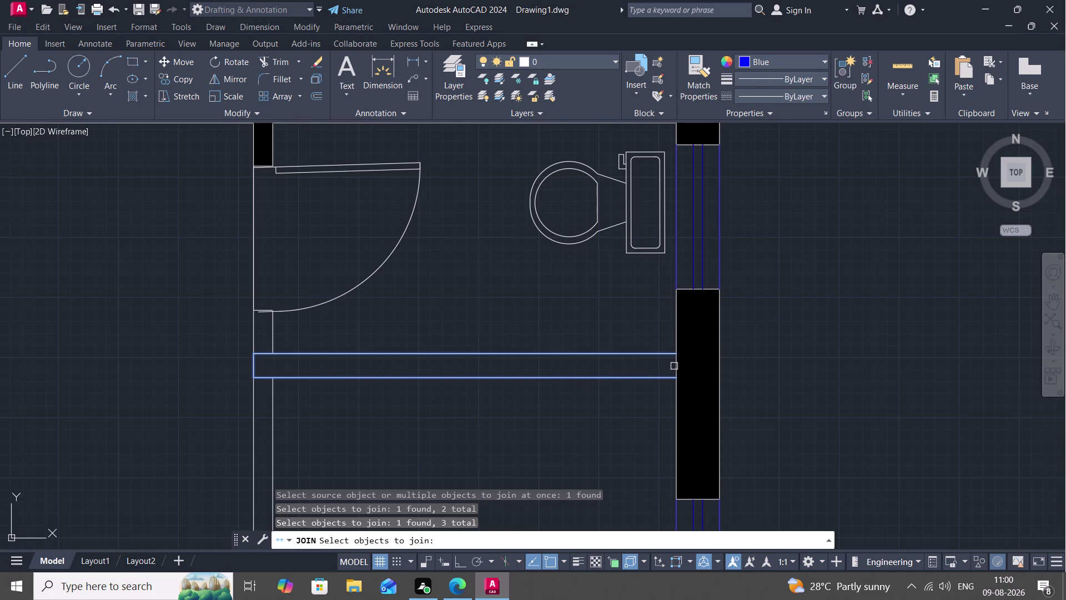
click(677, 367)
key(Return)
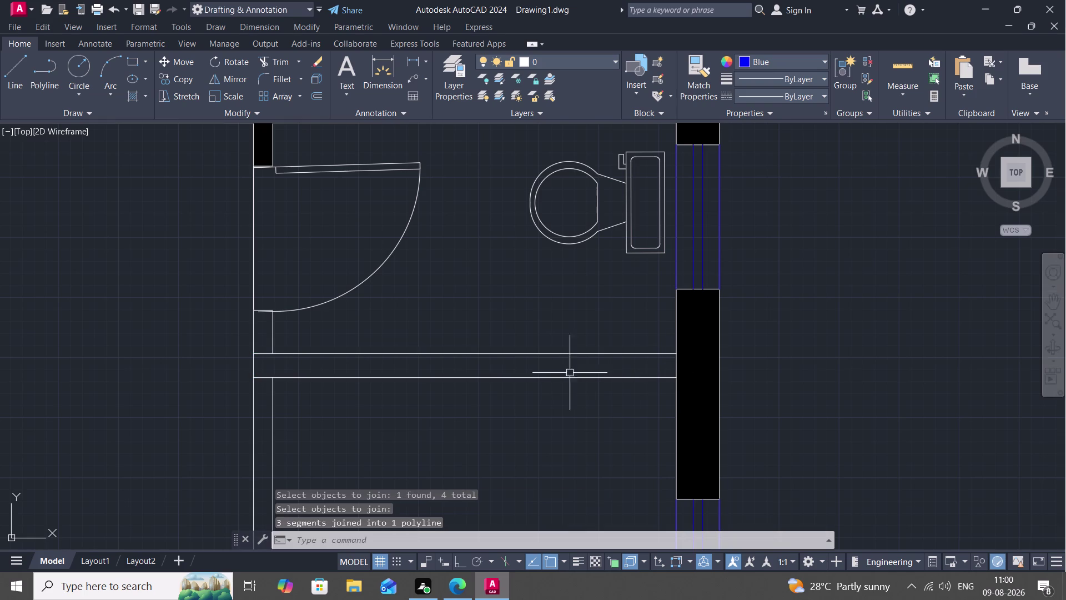
Fill the joined wall polyline below the toilet with the Solid hatch pattern.
key(h)
key(space)
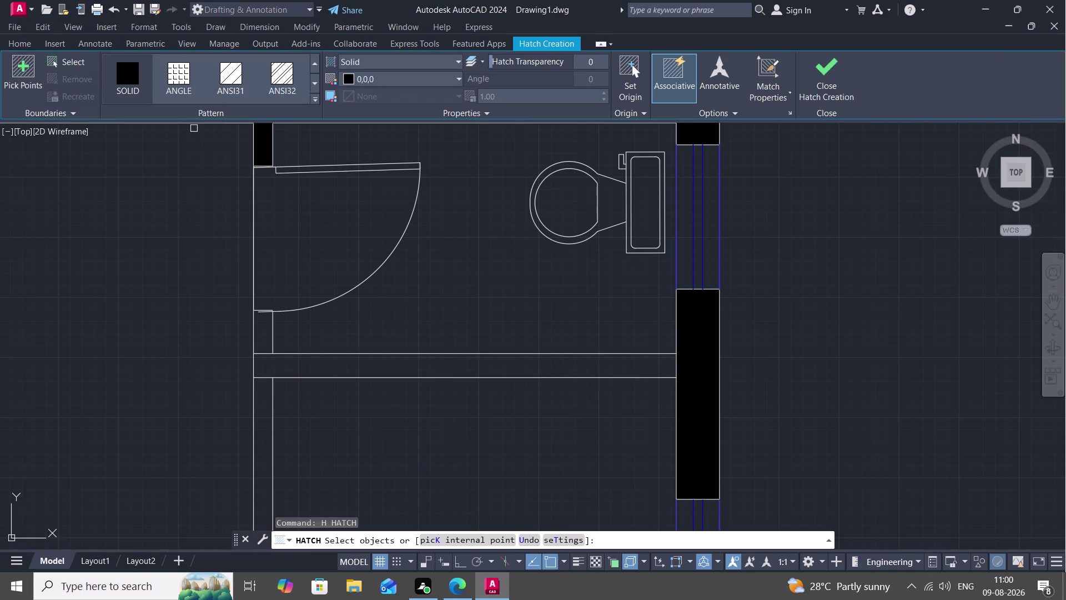
drag(130, 78, 130, 119)
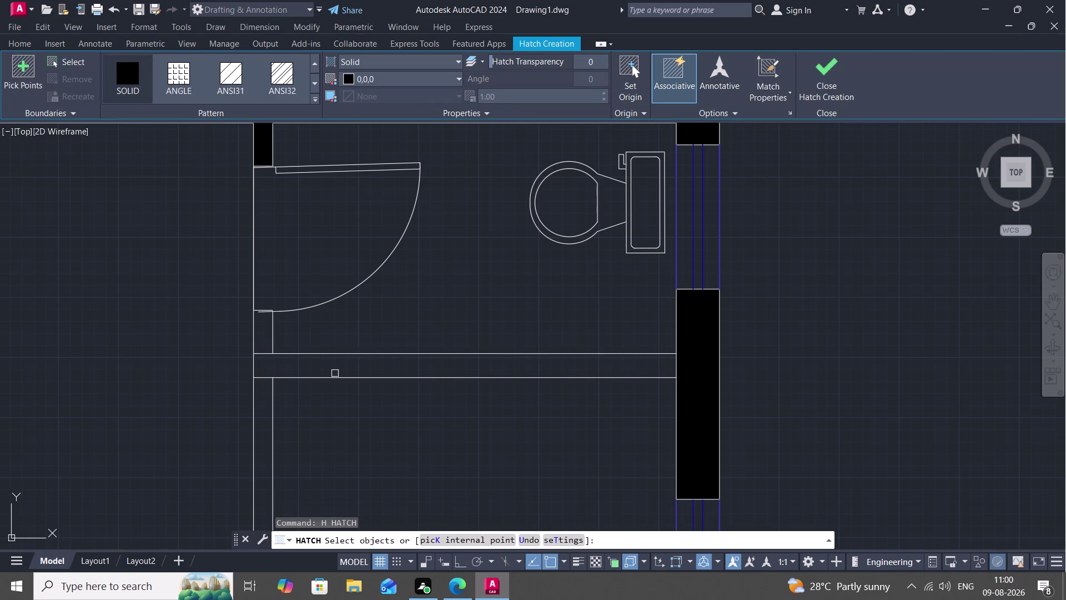
click(341, 375)
key(Escape)
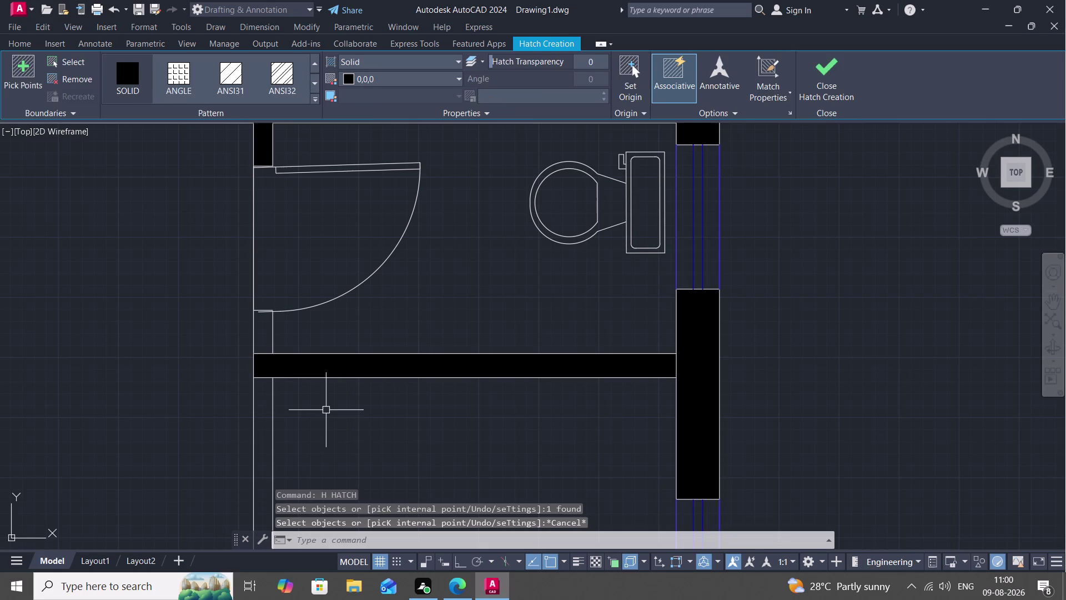
scroll(up, 3)
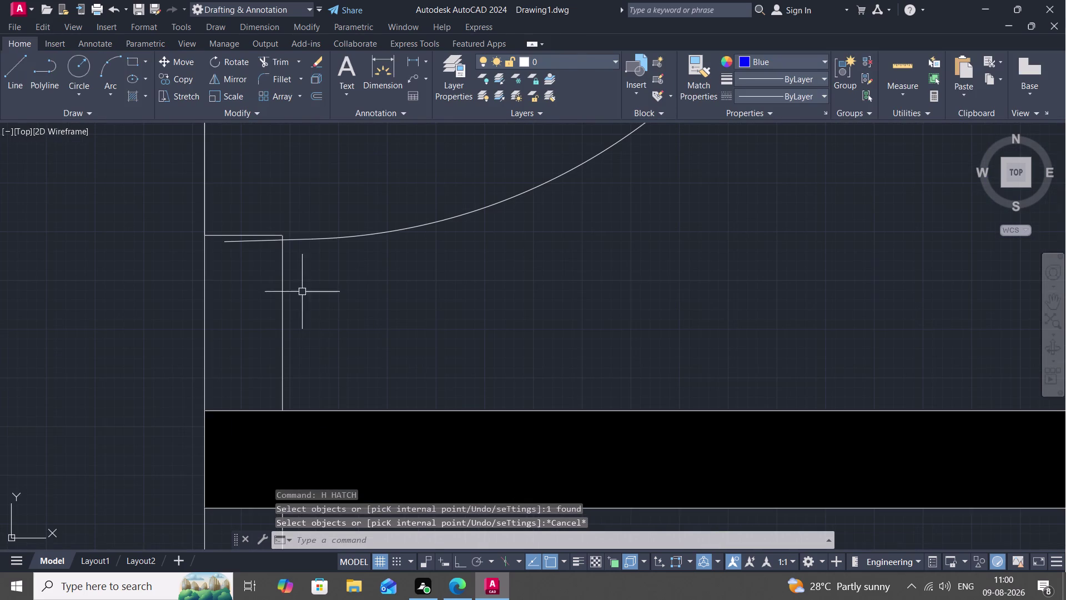
scroll(down, 3)
middle_drag(305, 208, 398, 396)
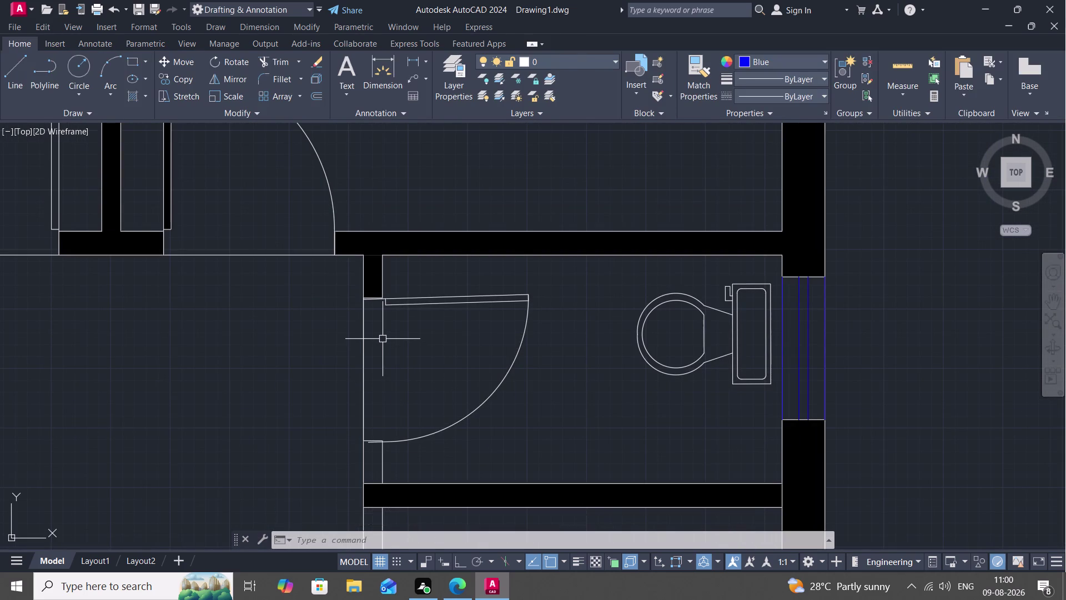
Move the bathroom door leaf so it snaps against the black jamb's corner.
text(M)
key(space)
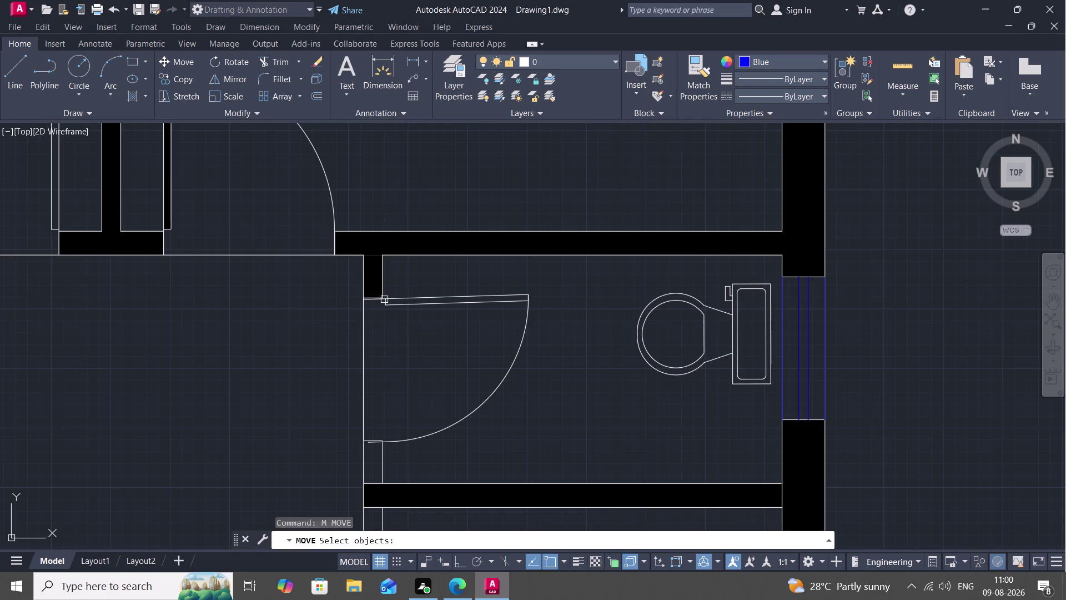
scroll(up, 3)
click(375, 288)
right_click(375, 288)
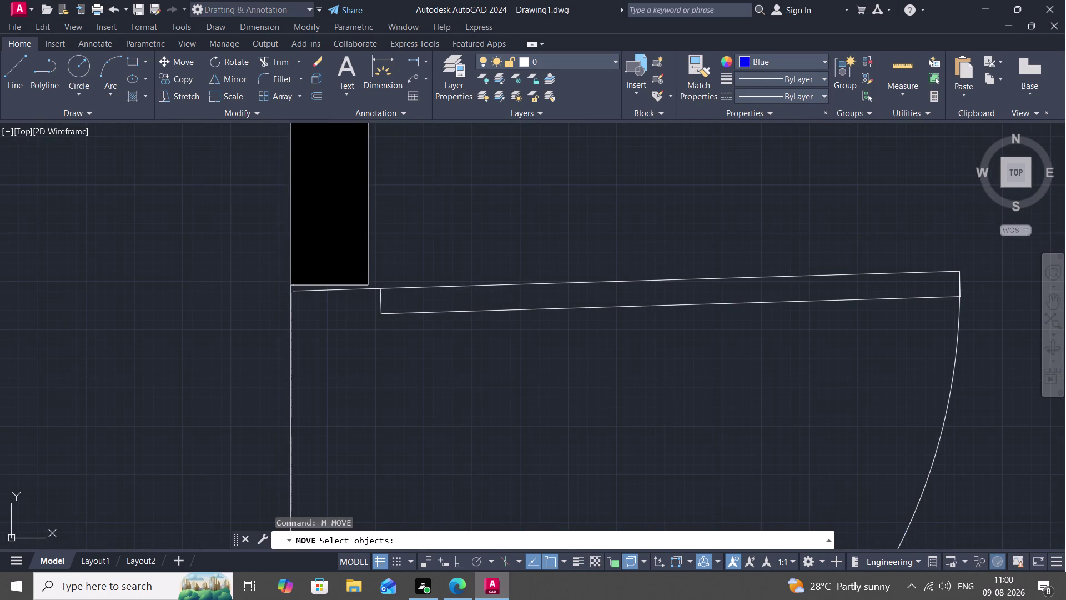
click(297, 291)
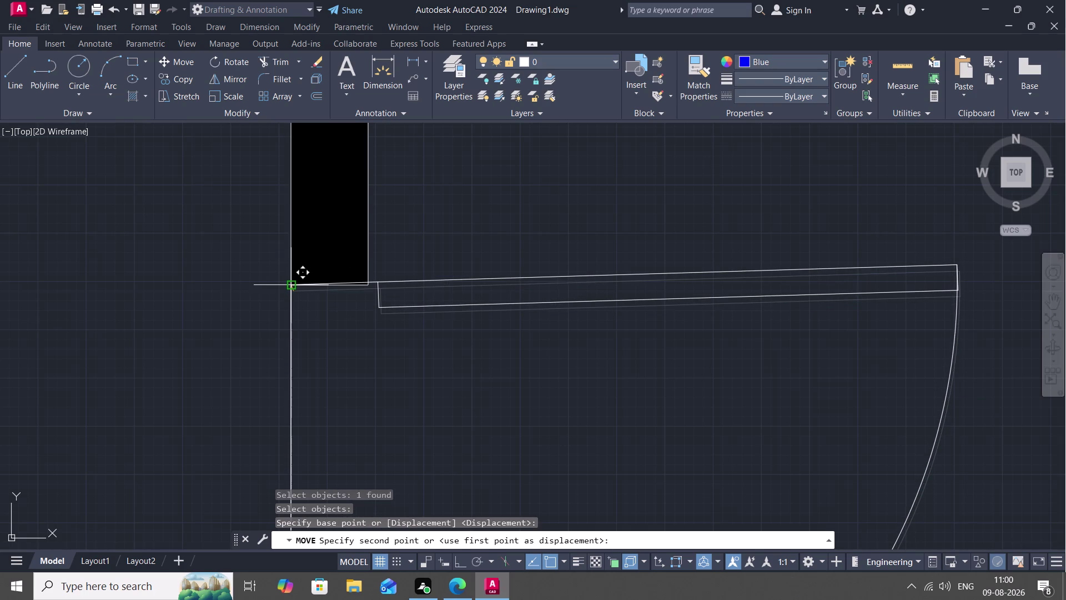
click(289, 281)
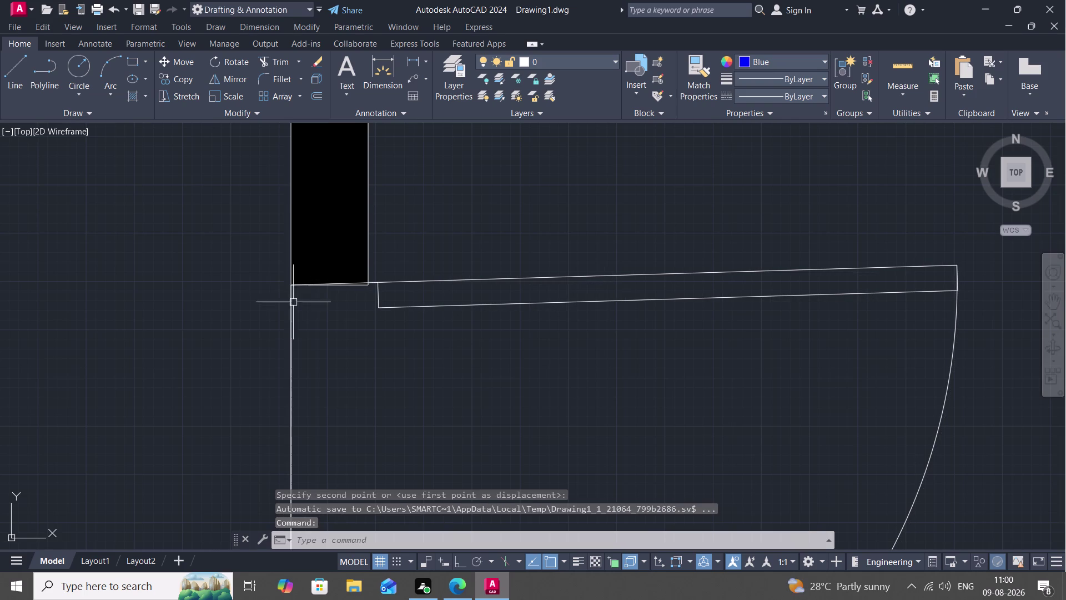
scroll(down, 3)
middle_drag(320, 369, 334, 309)
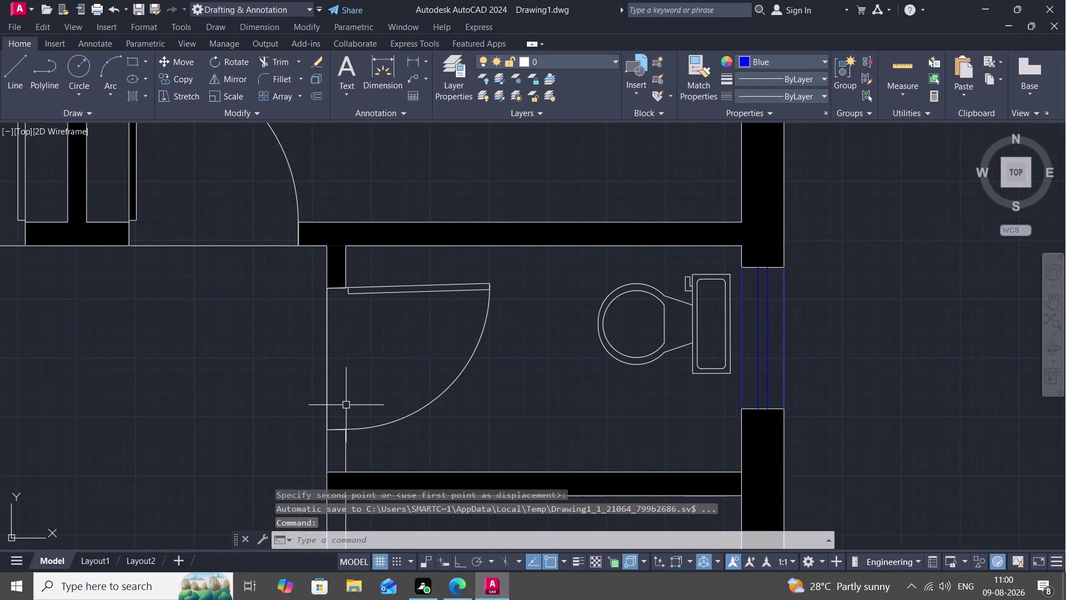
scroll(up, 3)
scroll(up, 3)
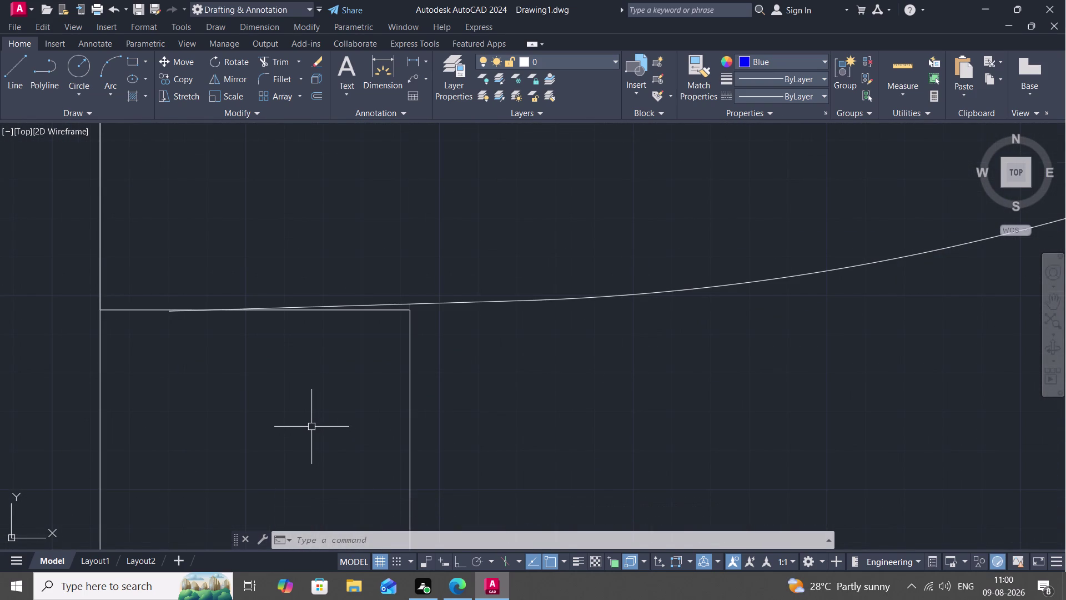
Try extending the door-corner line to the swing arc, then cancel.
key(l)
key(Escape)
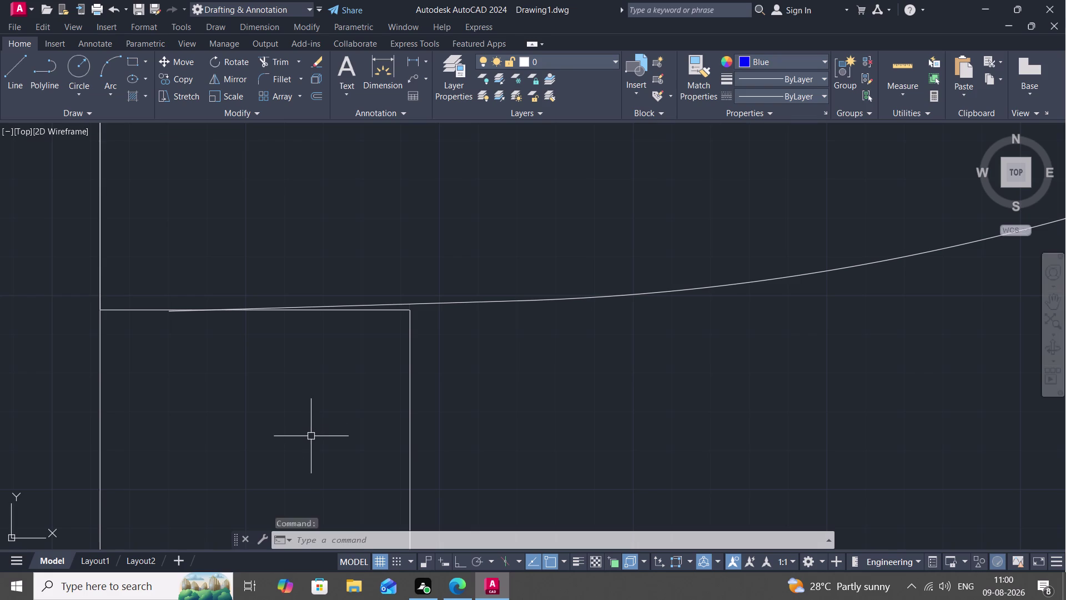
text(EX)
key(space)
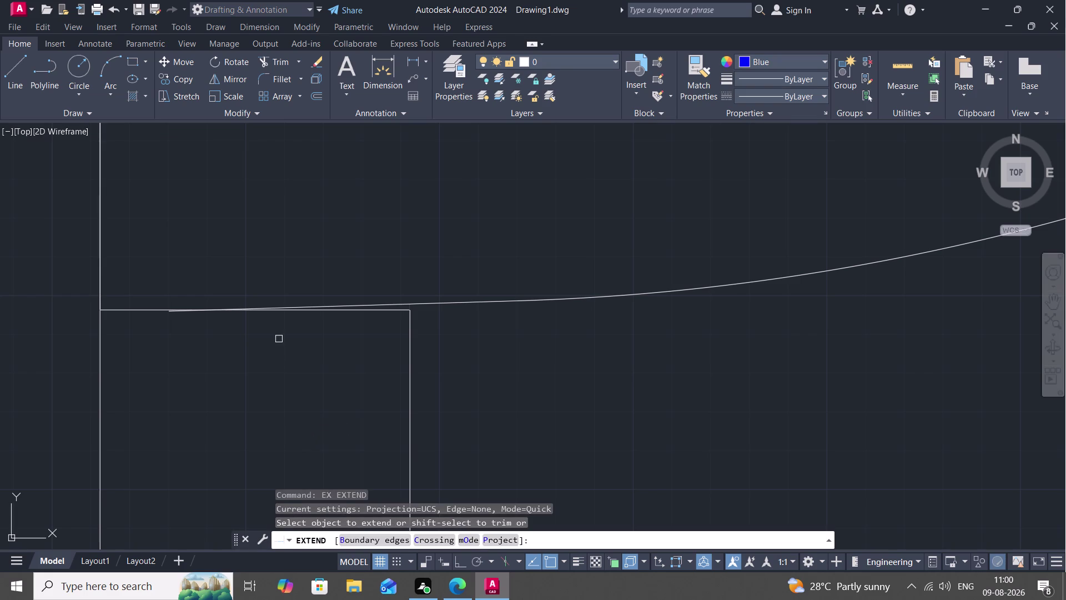
scroll(down, 3)
click(382, 317)
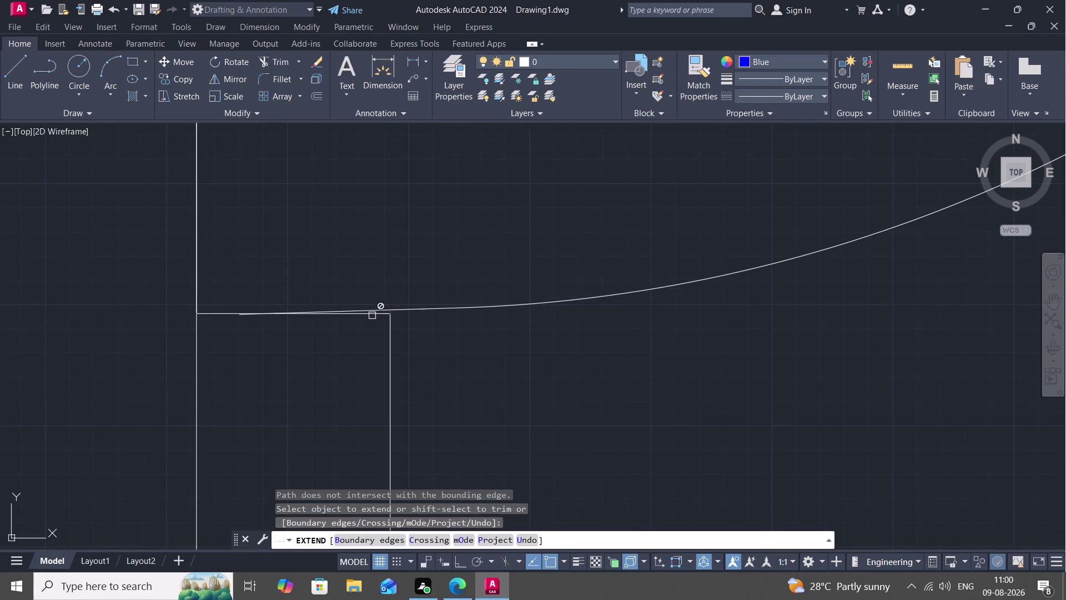
key(Escape)
Erase the short stray line under the door swing arc.
click(380, 311)
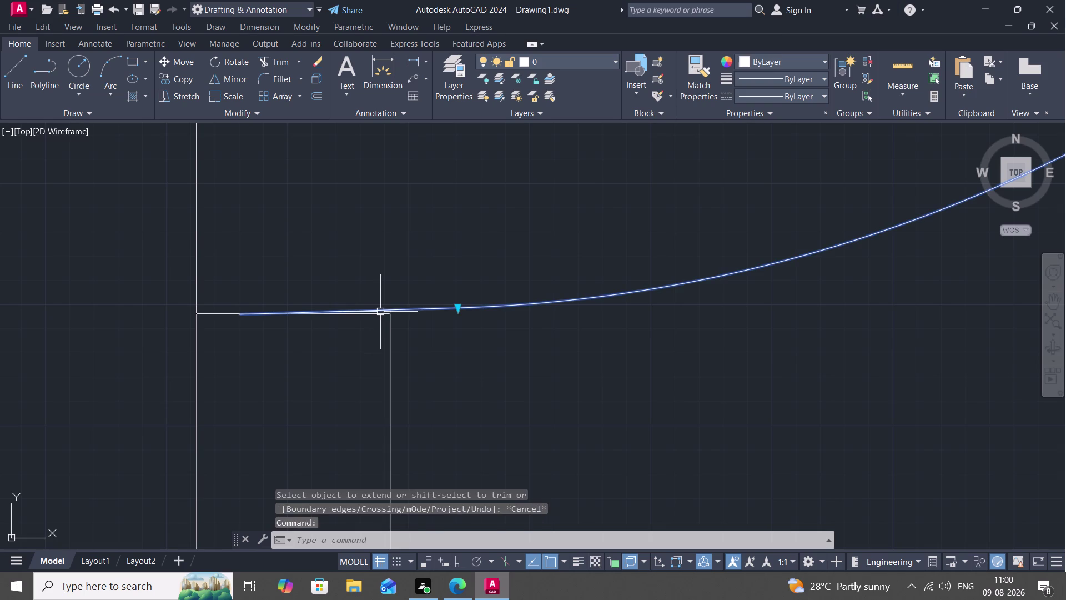
key(Escape)
click(377, 313)
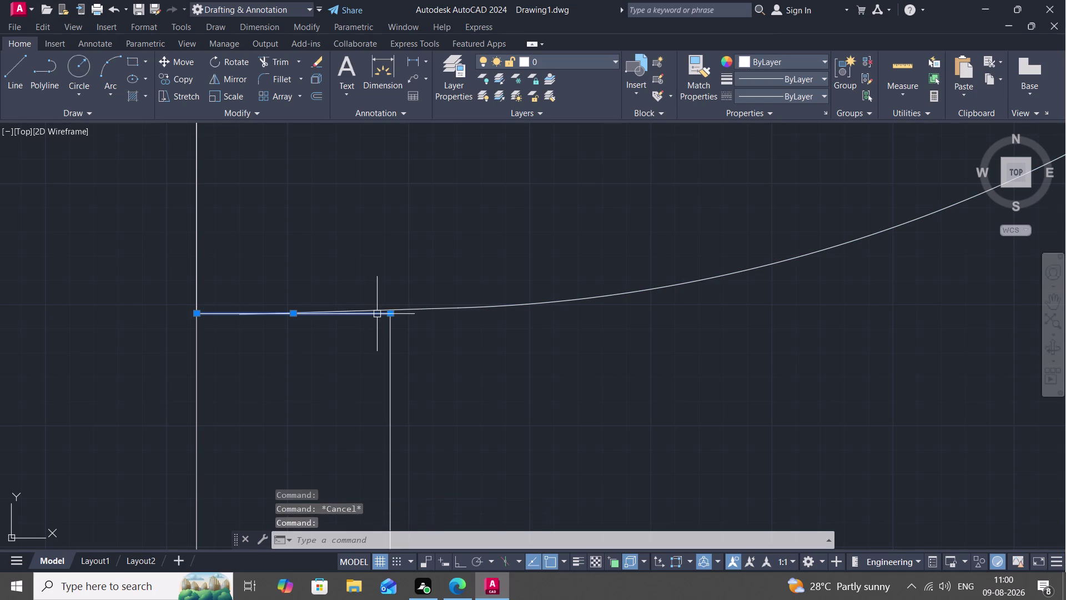
key(Delete)
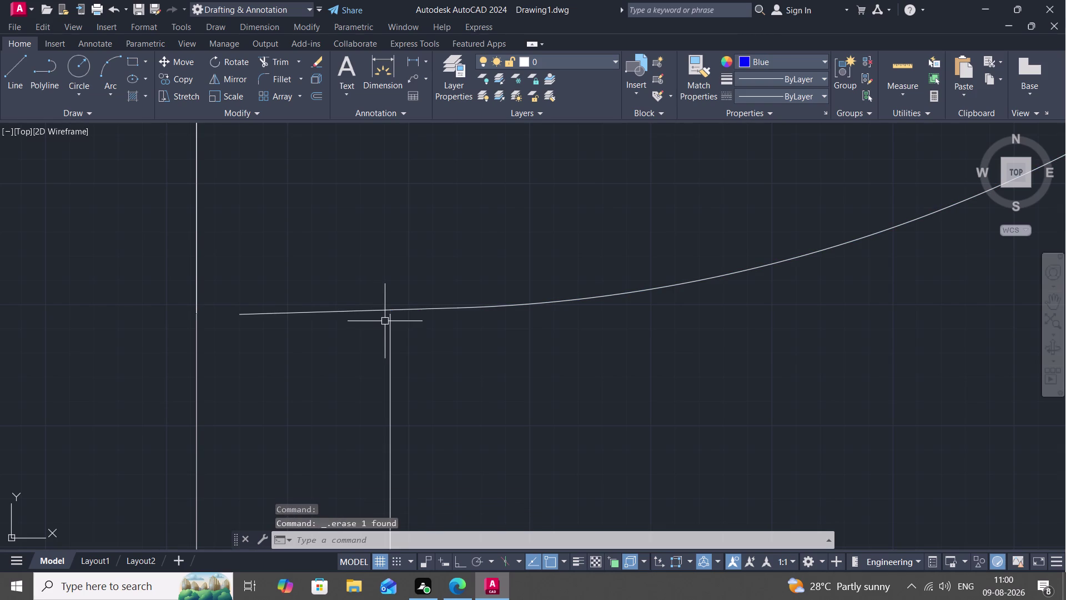
scroll(down, 3)
Start a line at the wall jamb corner, then cancel it.
scroll(down, 3)
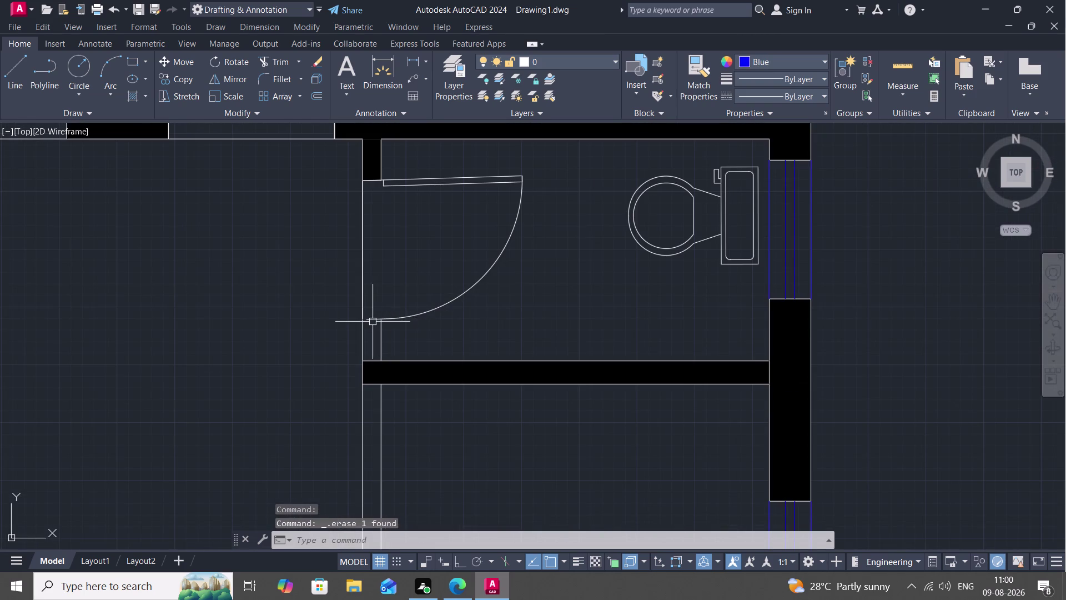
scroll(up, 3)
scroll(up, 3)
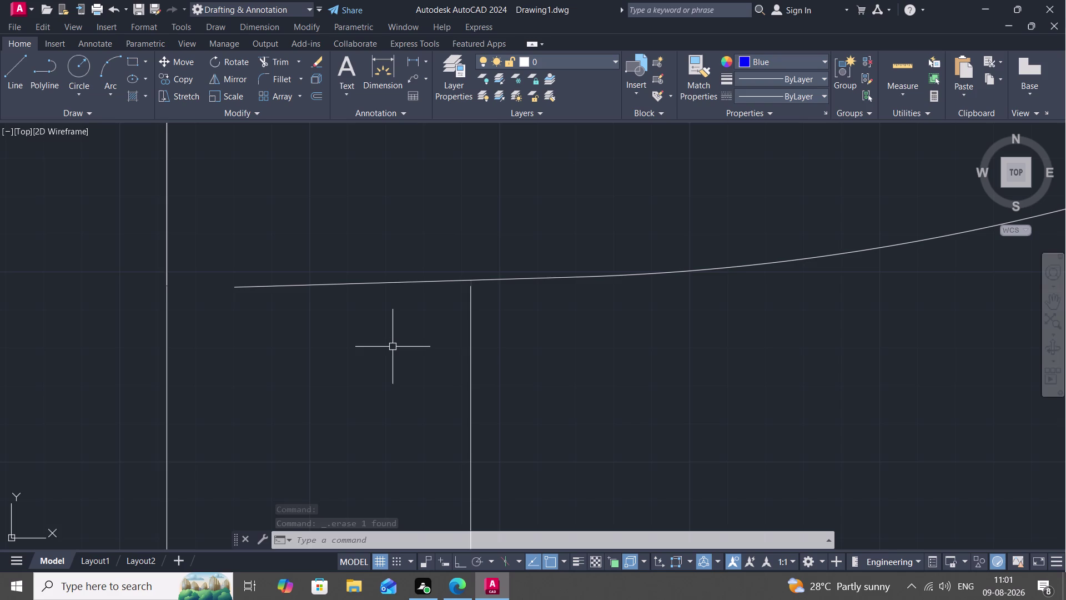
text(L)
key(space)
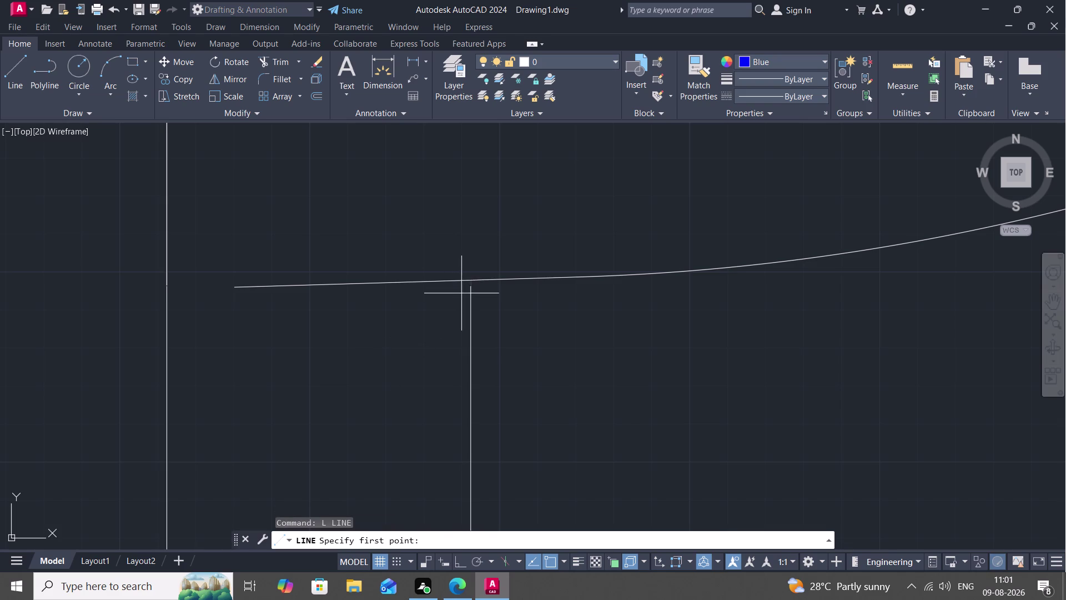
click(466, 289)
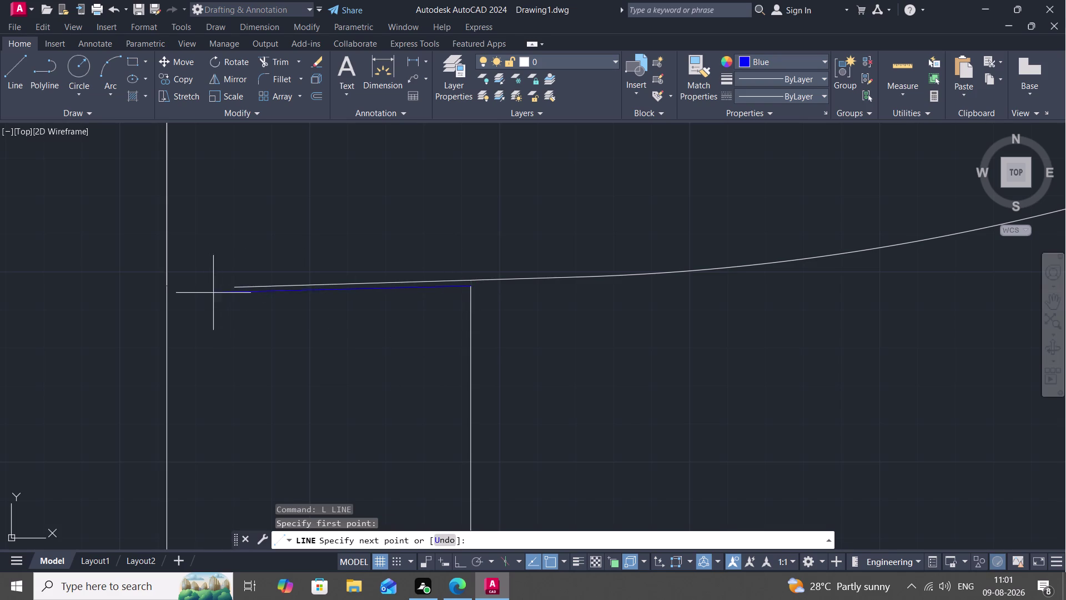
middle_drag(185, 288, 245, 307)
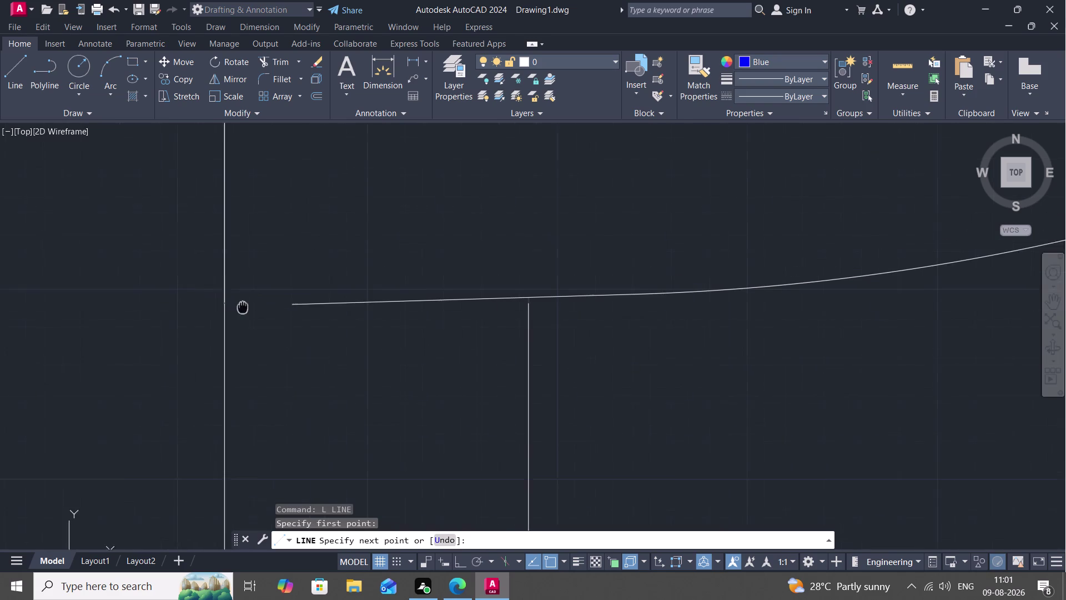
middle_drag(245, 307, 246, 308)
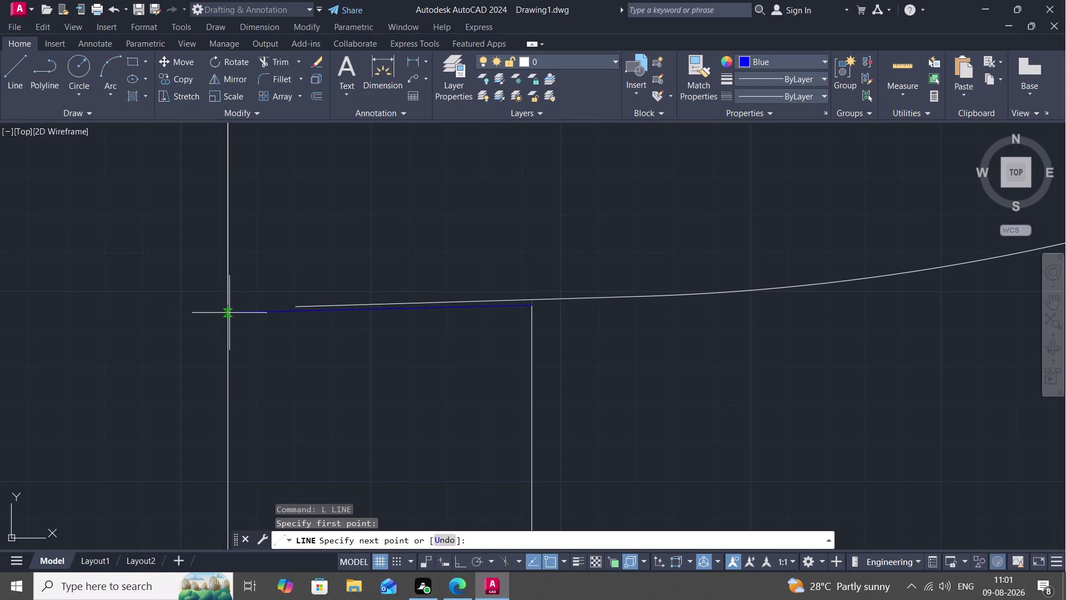
key(Escape)
Draw the short line from the left wall line to the vertical line, then center the strip.
key(space)
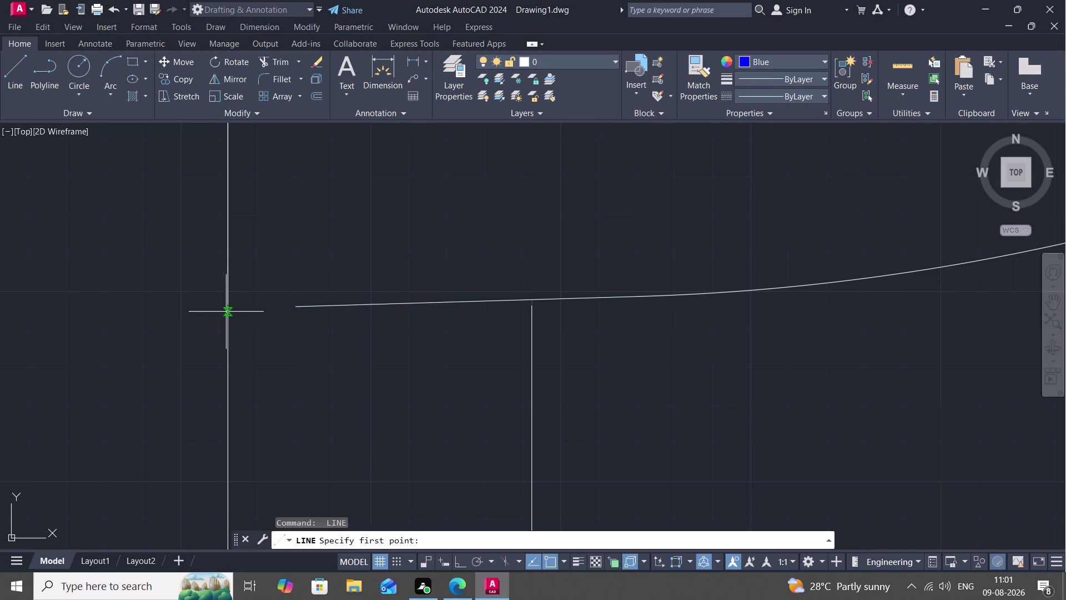
click(226, 311)
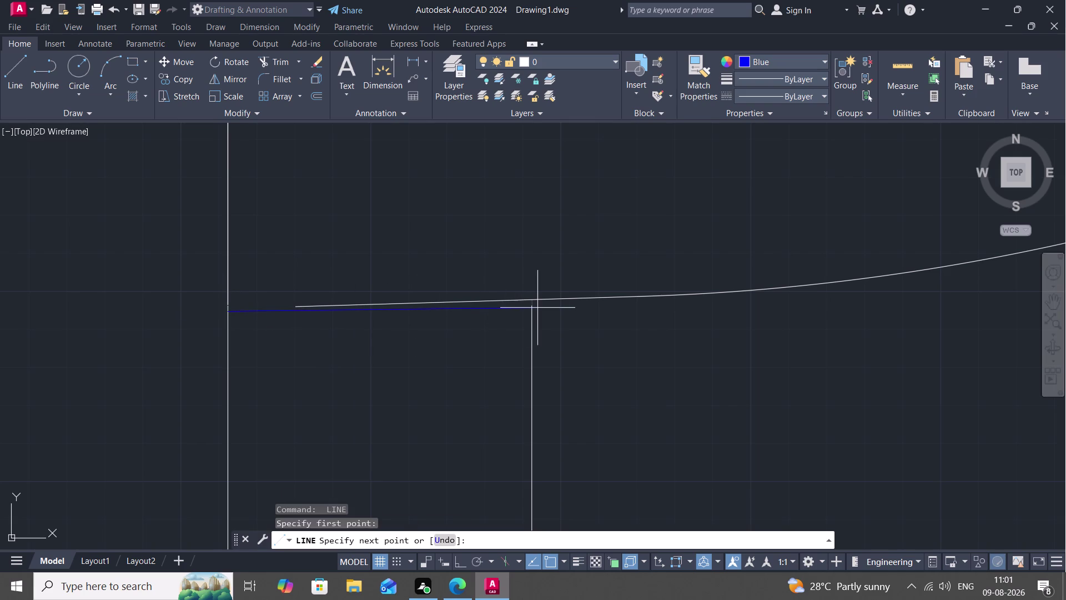
click(530, 307)
key(Escape)
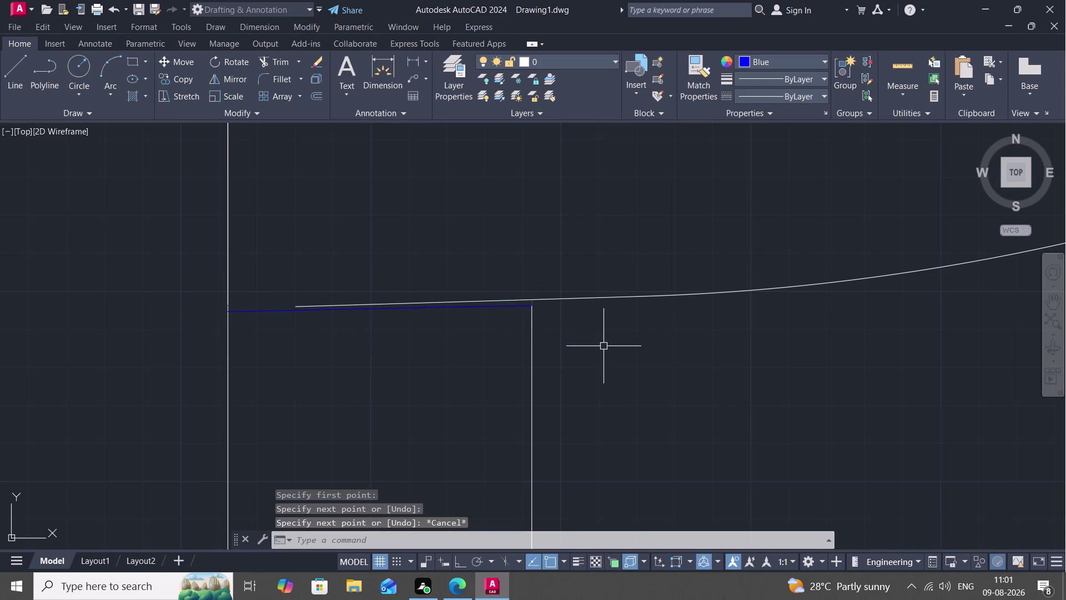
scroll(down, 3)
scroll(down, 3)
middle_drag(591, 353, 523, 279)
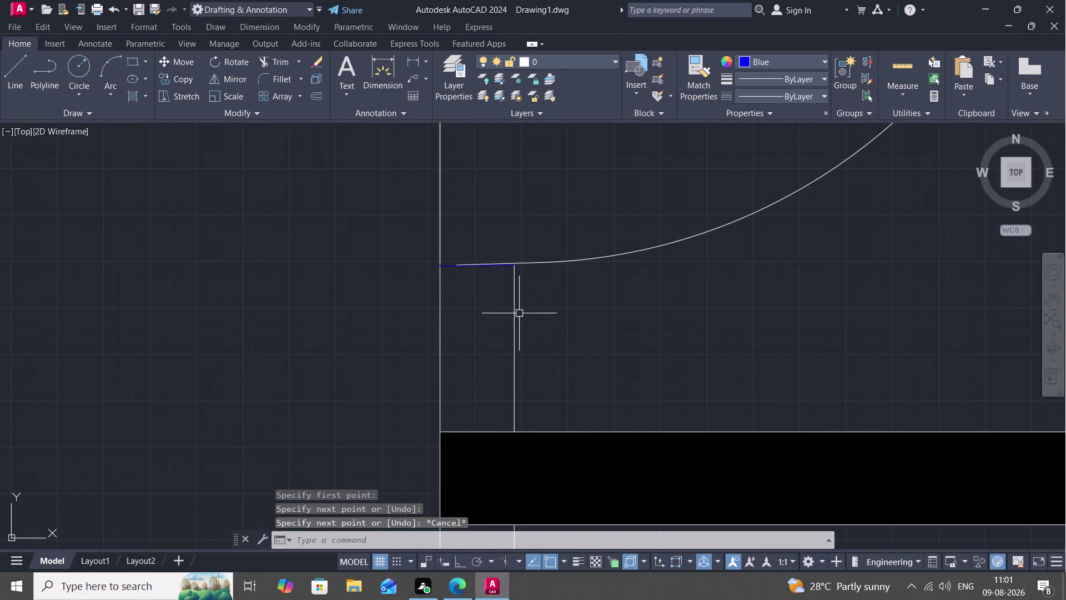
Try joining the left wall line, short top line and strip's right edge, then cancel.
key(j)
key(space)
click(440, 303)
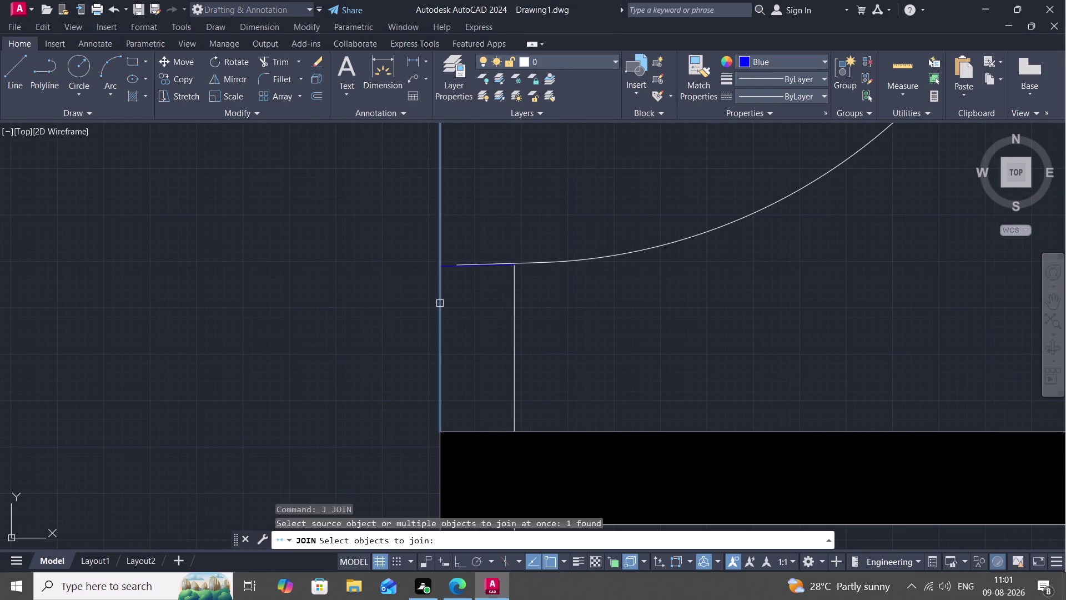
click(450, 267)
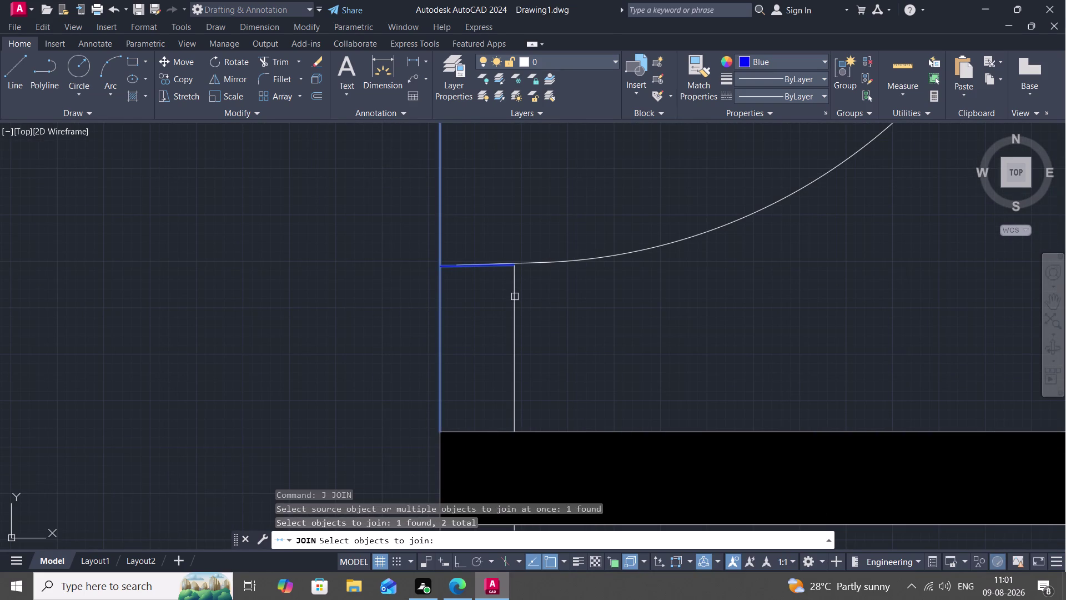
click(517, 298)
key(Escape)
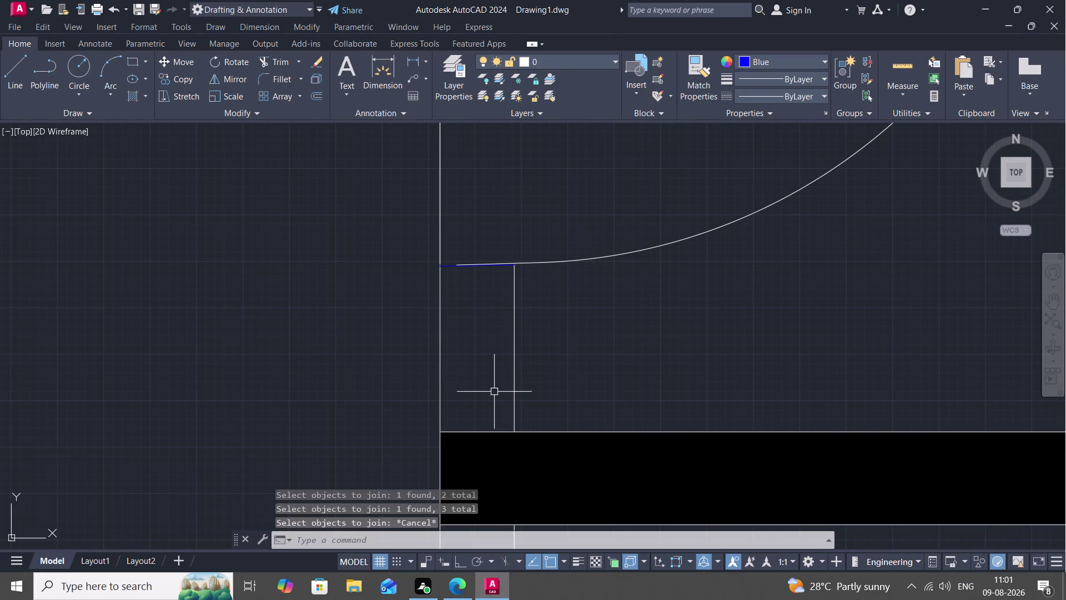
Break the left wall line at the strip's top corner; the right-edge break fails.
text(BRE)
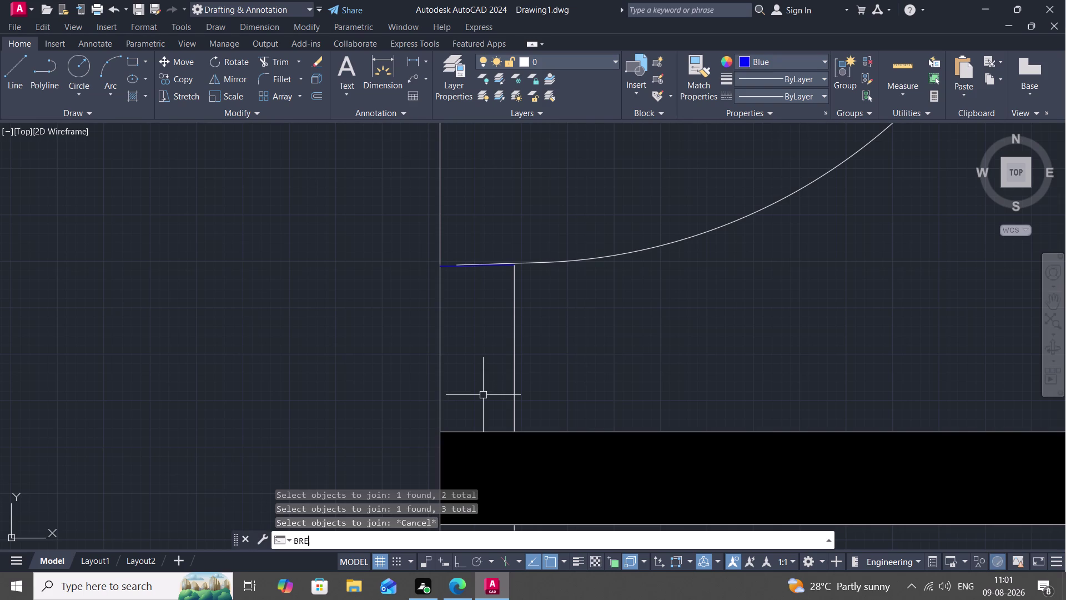
key(space)
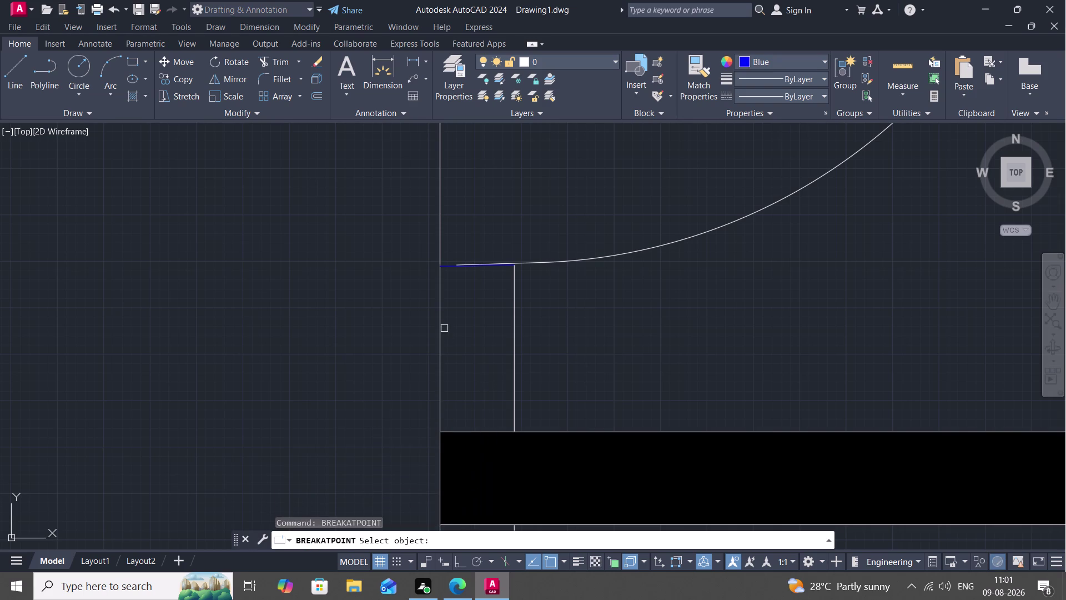
click(440, 318)
click(440, 266)
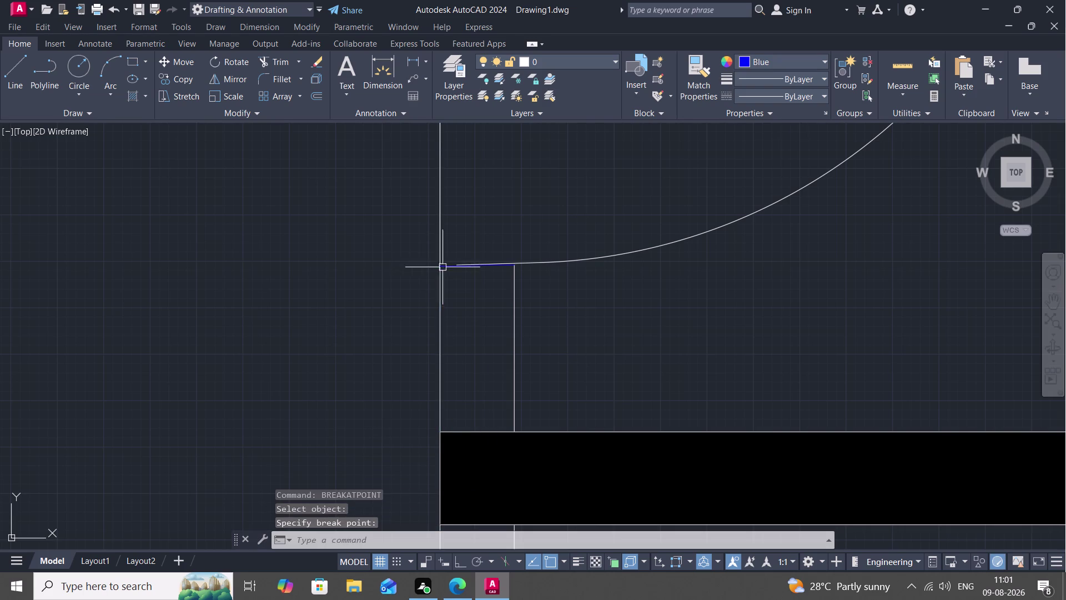
key(space)
click(516, 305)
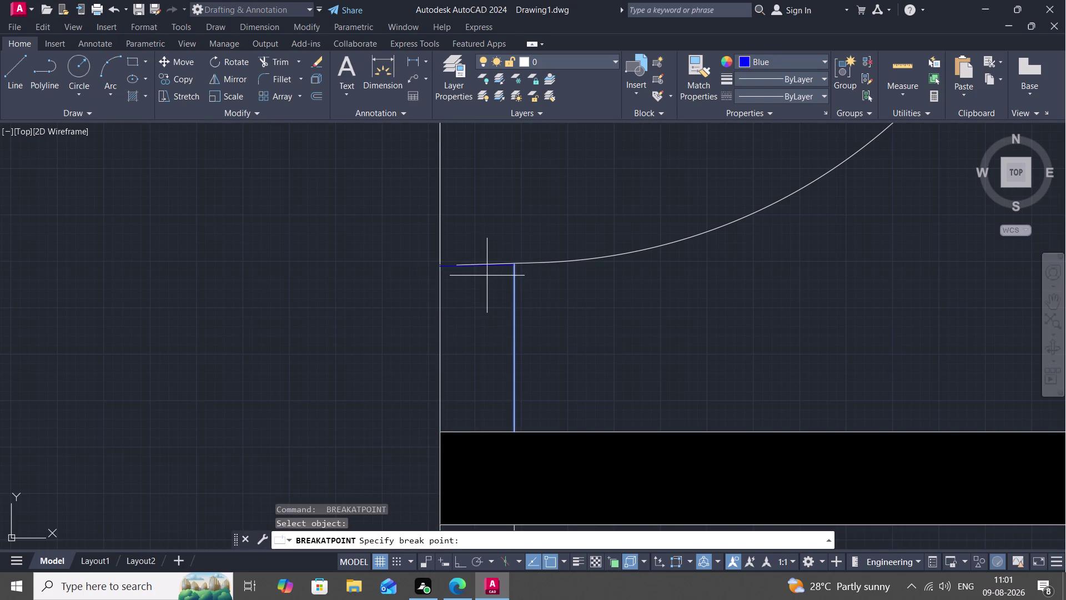
key(space)
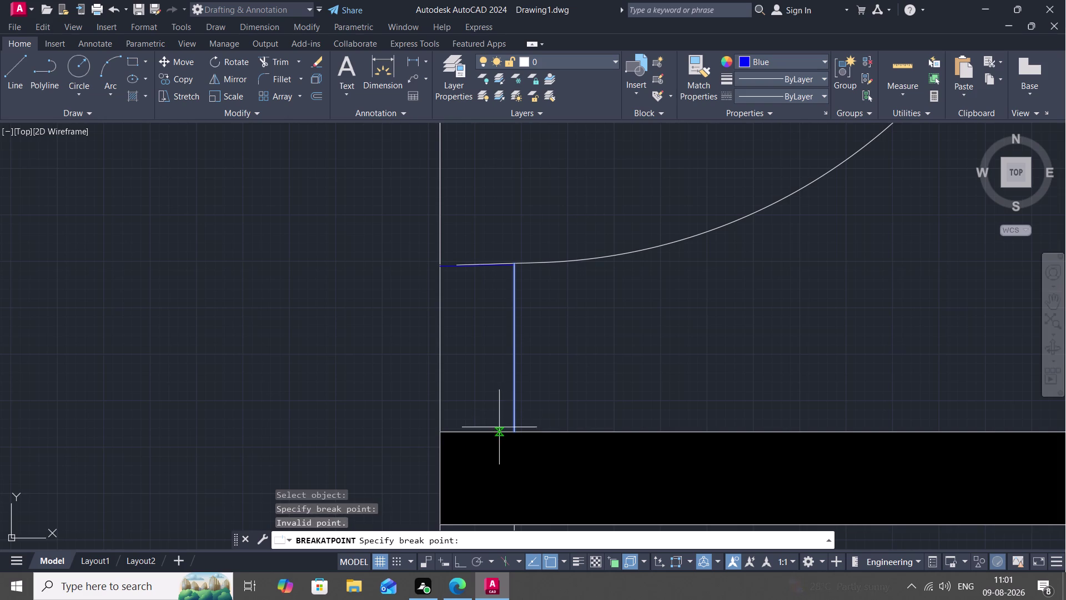
key(space)
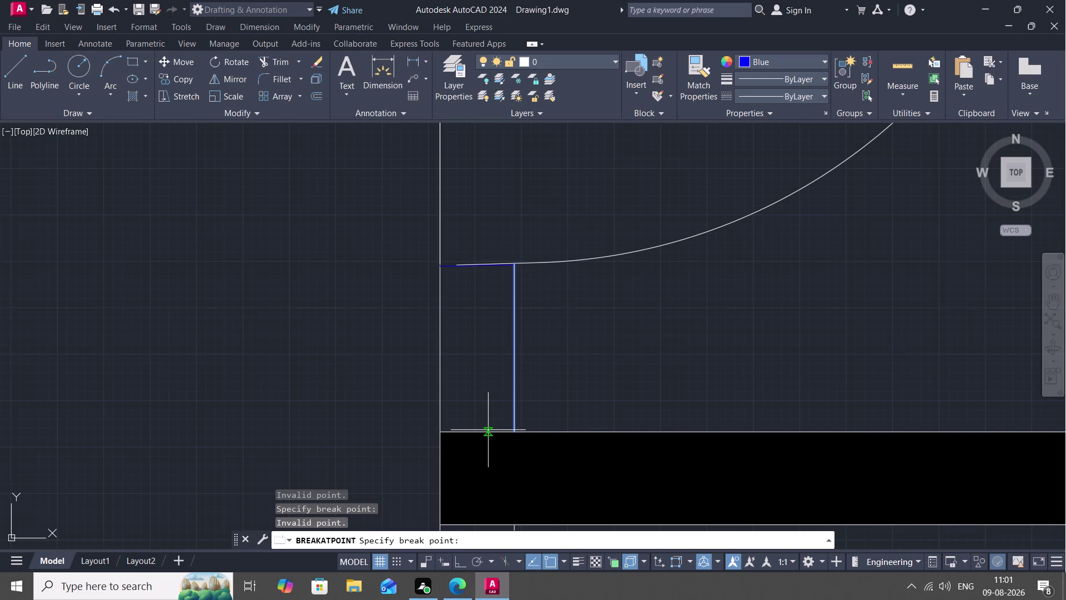
key(Escape)
Break the black wall's boundary at the strip corner, then abandon a further break.
key(space)
click(487, 431)
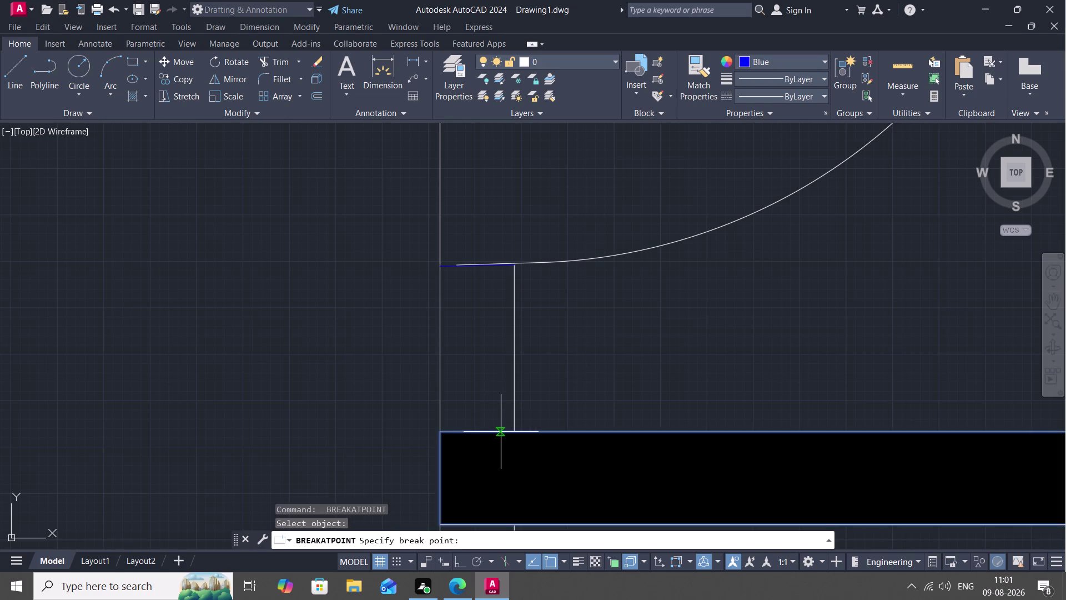
click(511, 432)
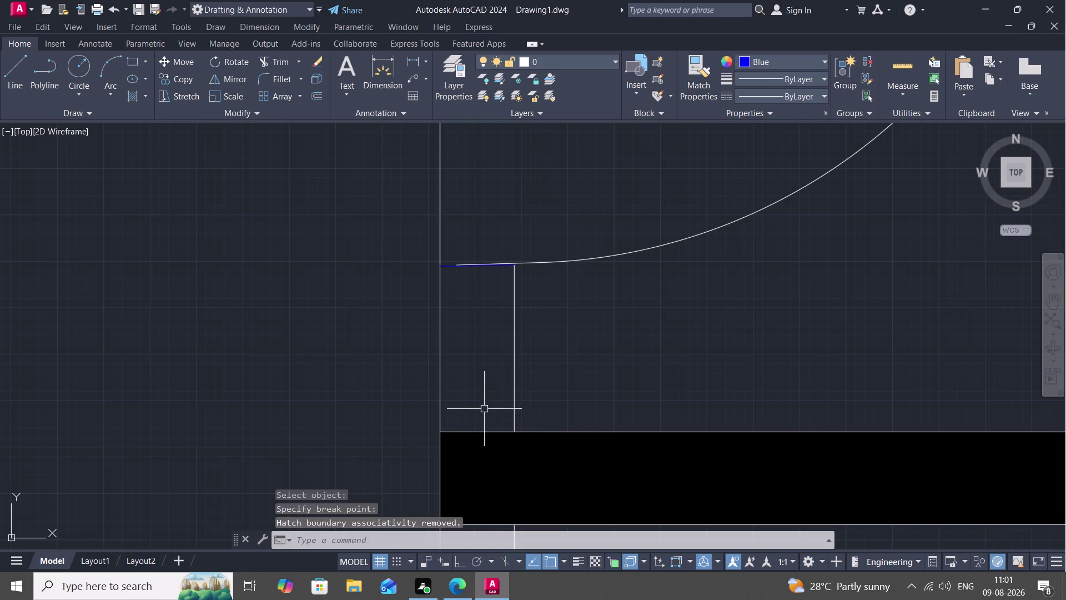
key(space)
text(L)
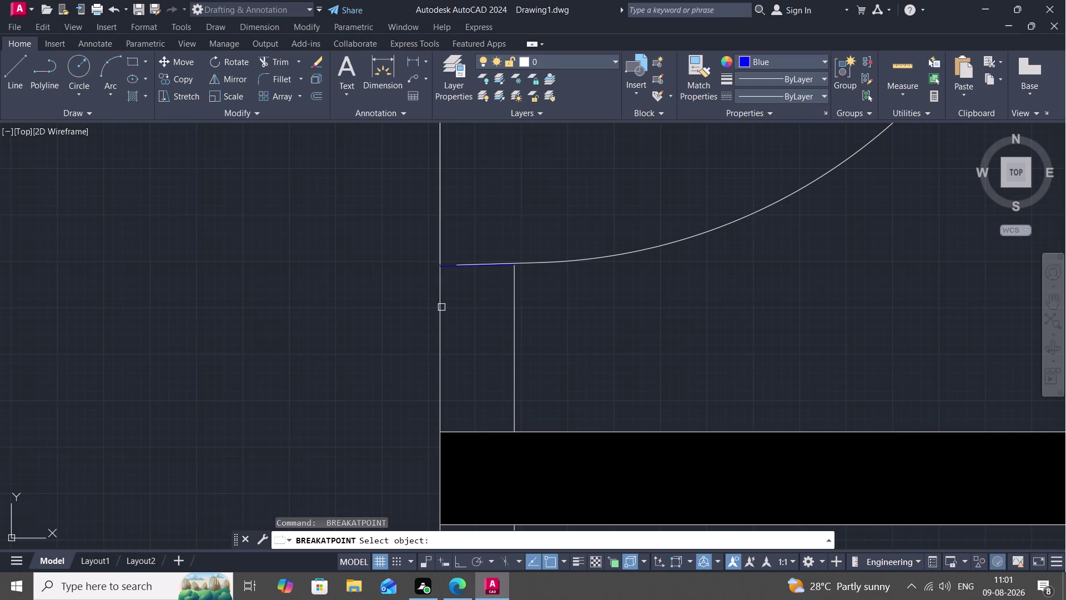
key(space)
click(442, 307)
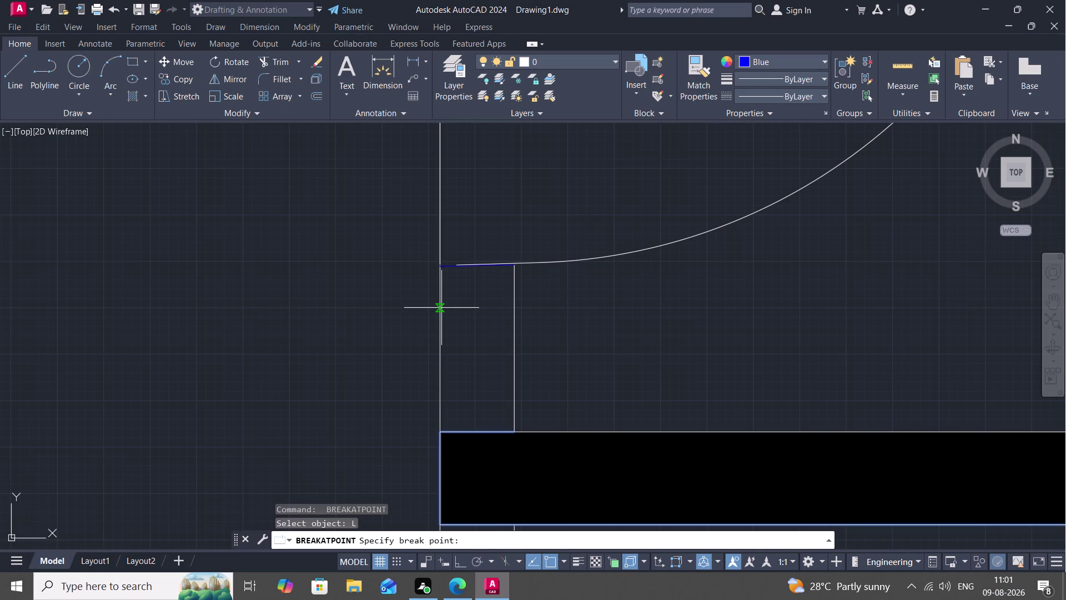
key(Escape)
Pick the strip's left, top, right and bottom edges to join, then cancel.
text(J)
key(space)
click(441, 307)
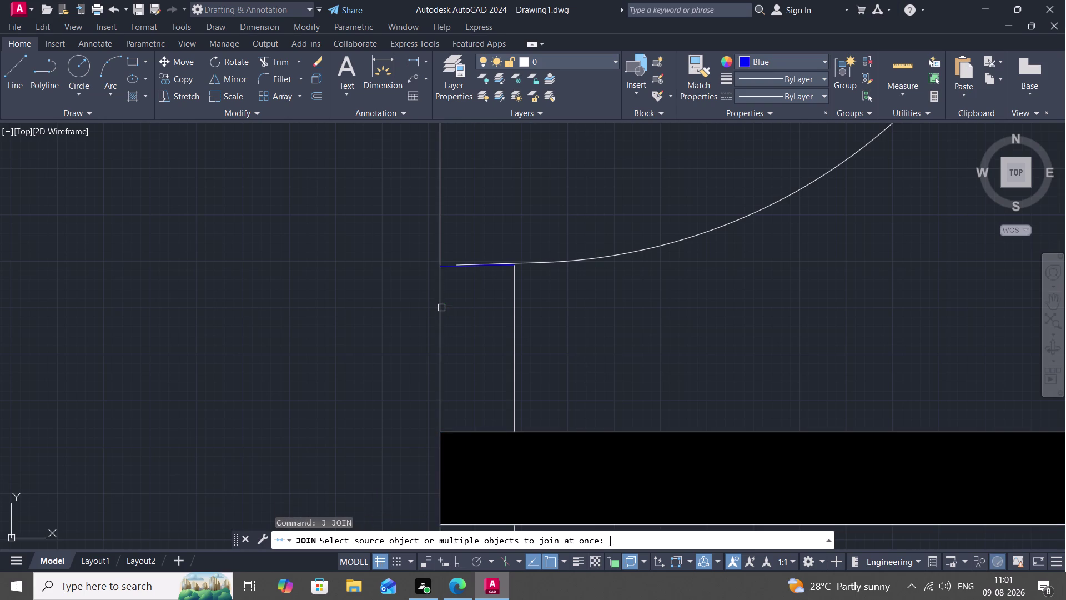
click(442, 302)
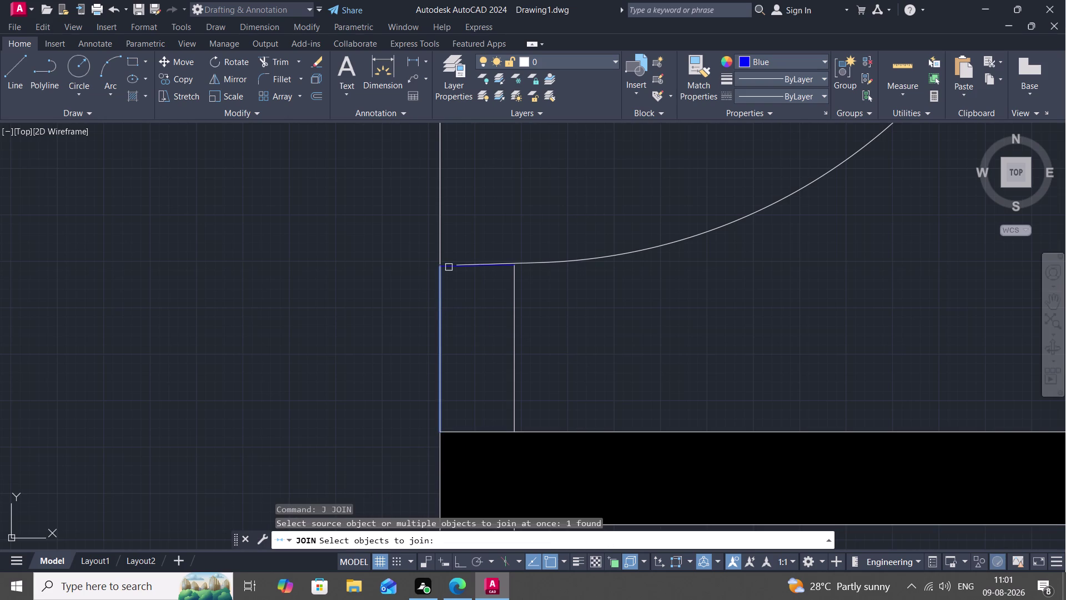
click(449, 266)
click(516, 297)
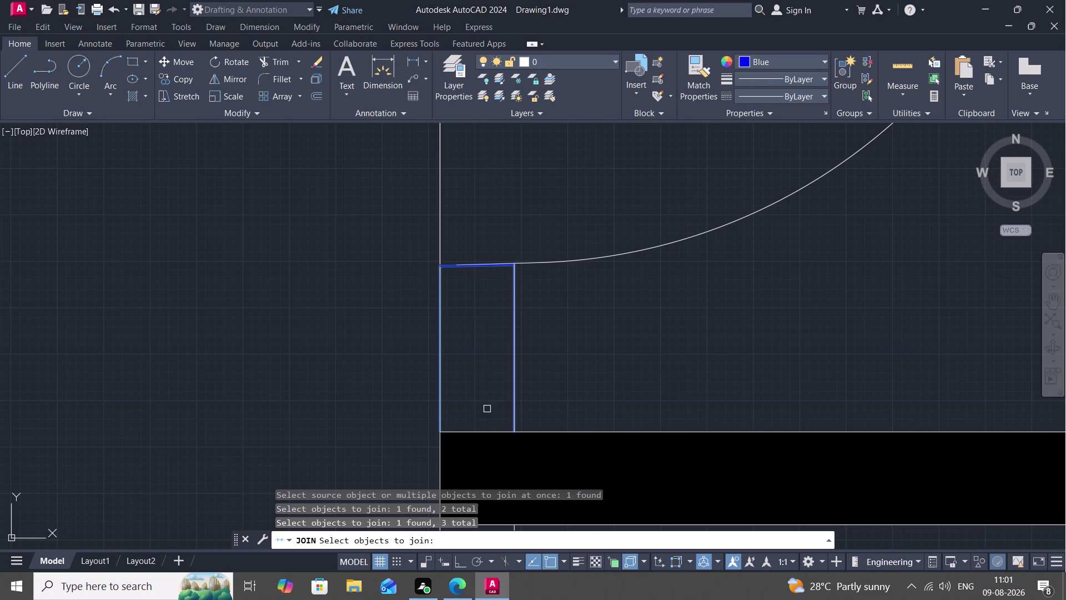
click(486, 431)
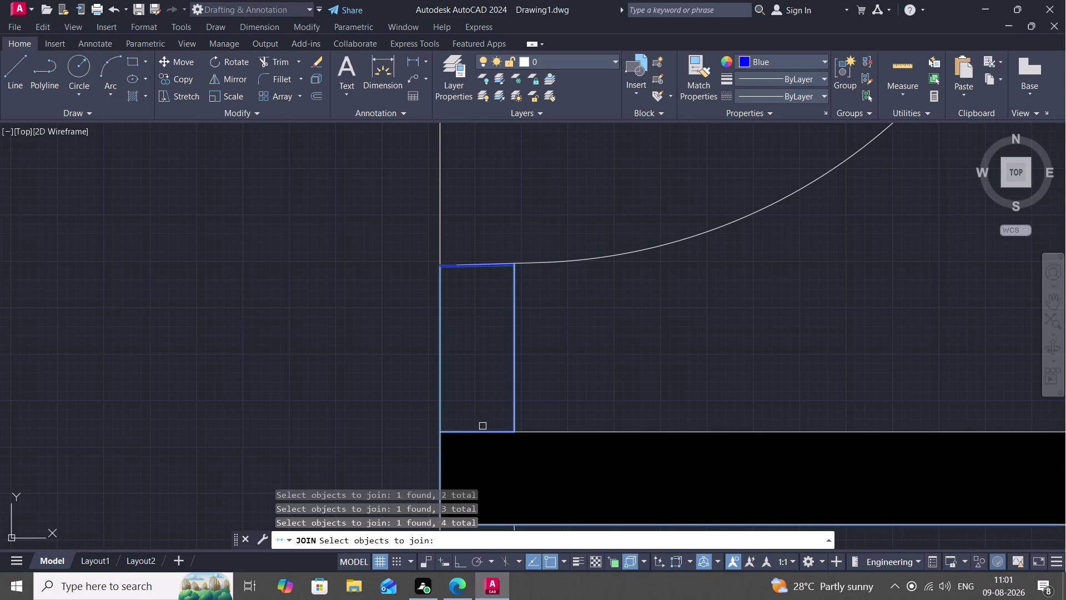
key(Escape)
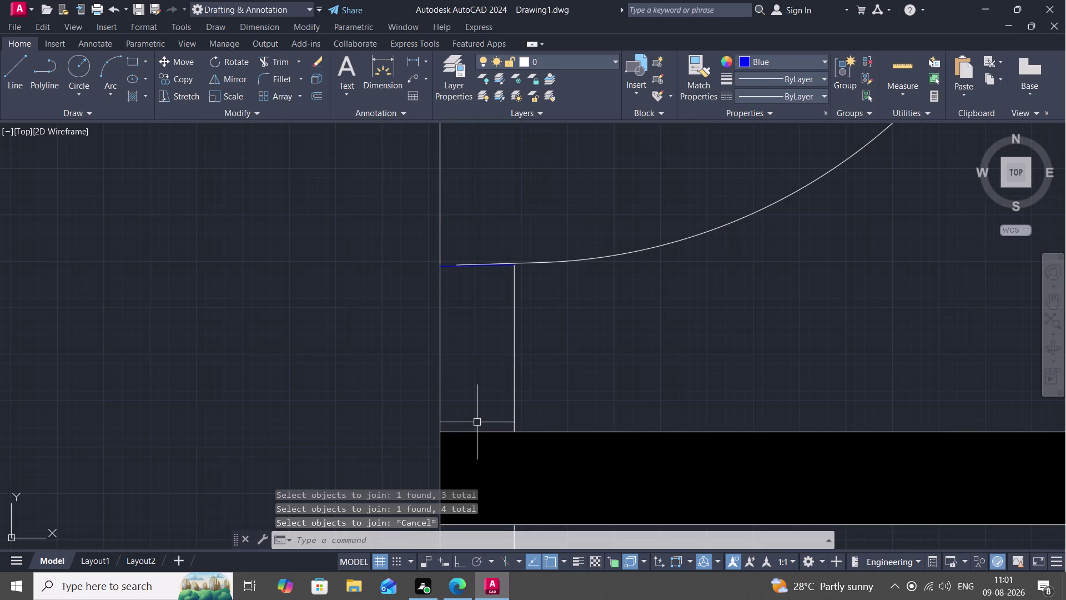
Break the black wall's boundary at the strip's bottom corner.
key(b)
key(r)
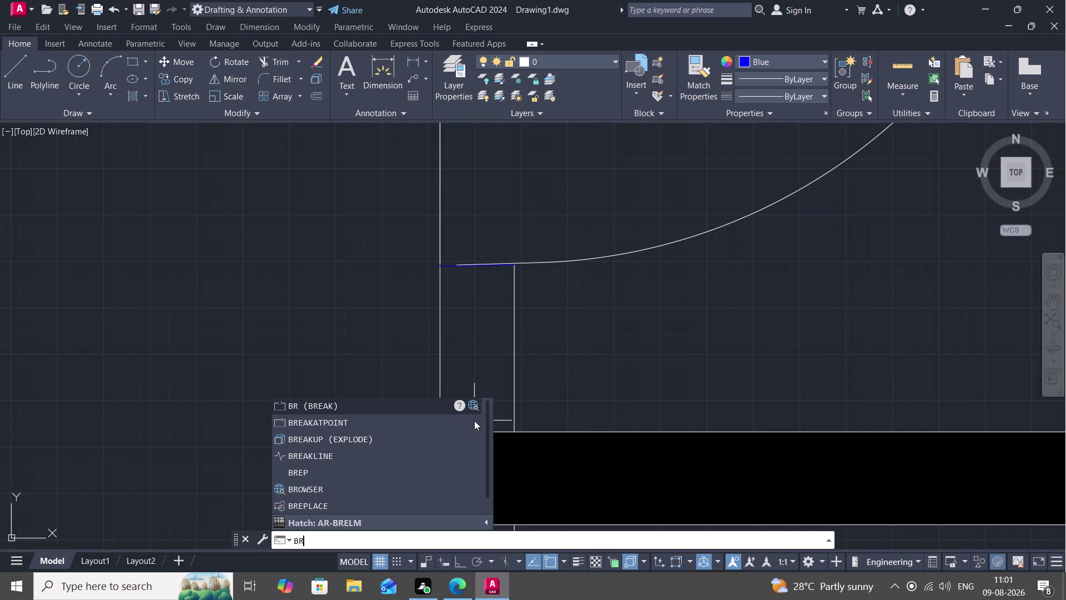
click(436, 419)
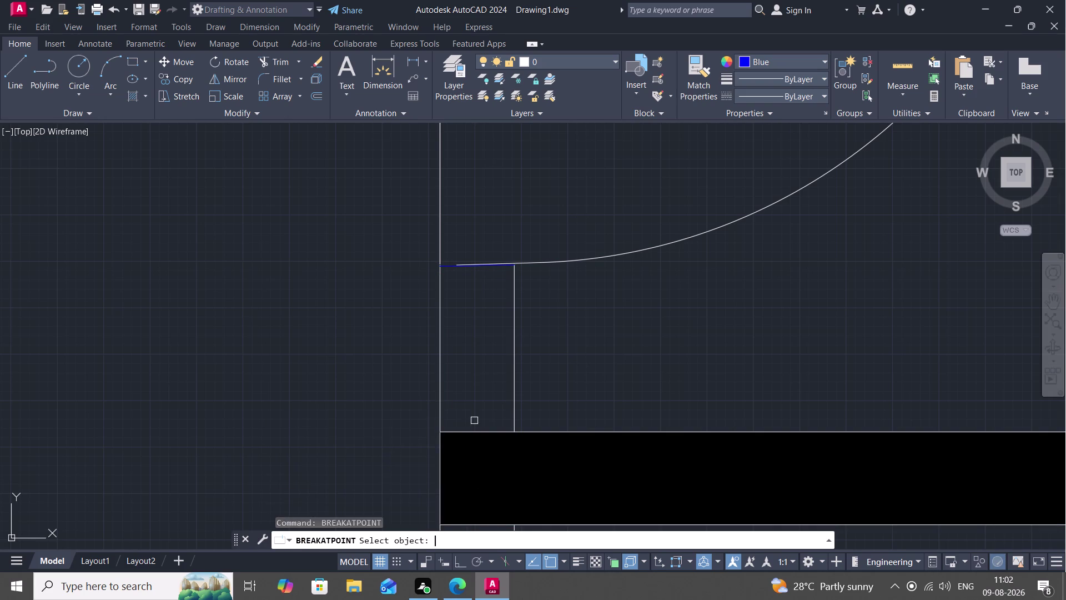
scroll(up, 3)
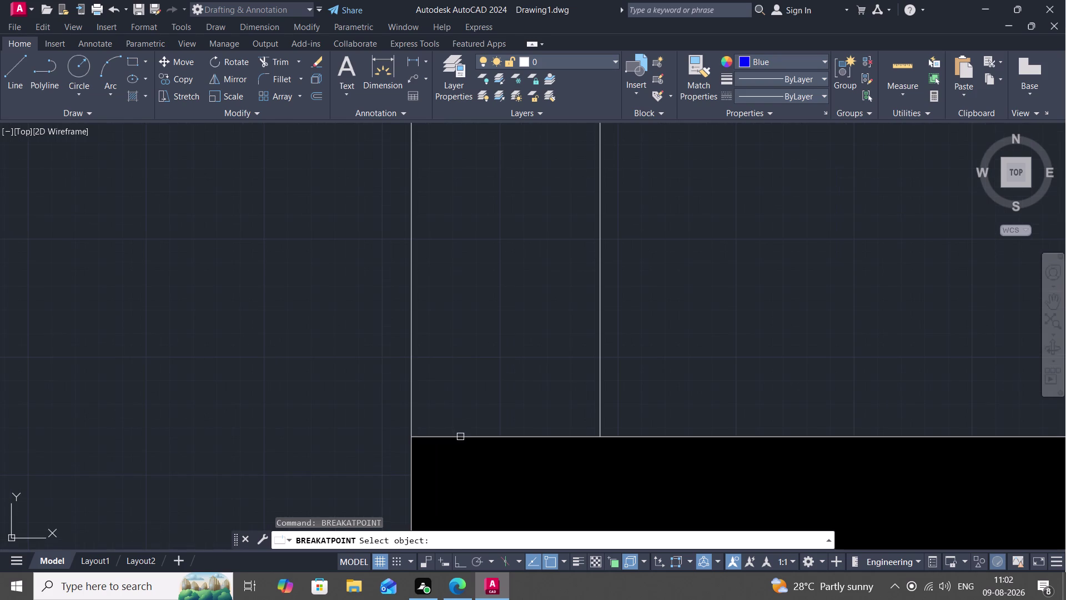
click(461, 437)
click(410, 438)
key(Escape)
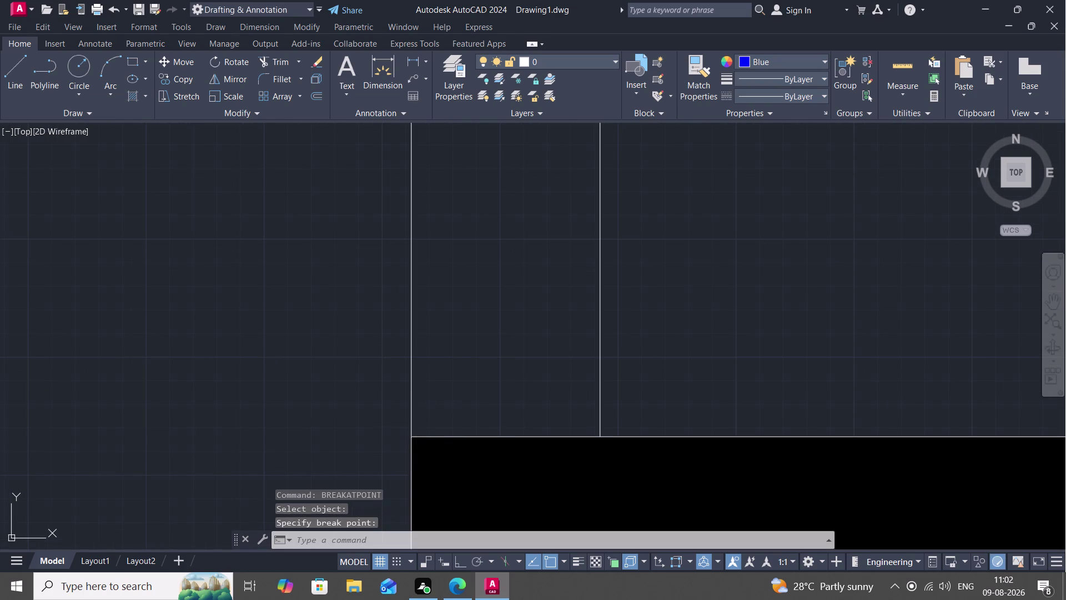
Join the strip's left, bottom, right and top edges into one polyline.
text(J)
key(space)
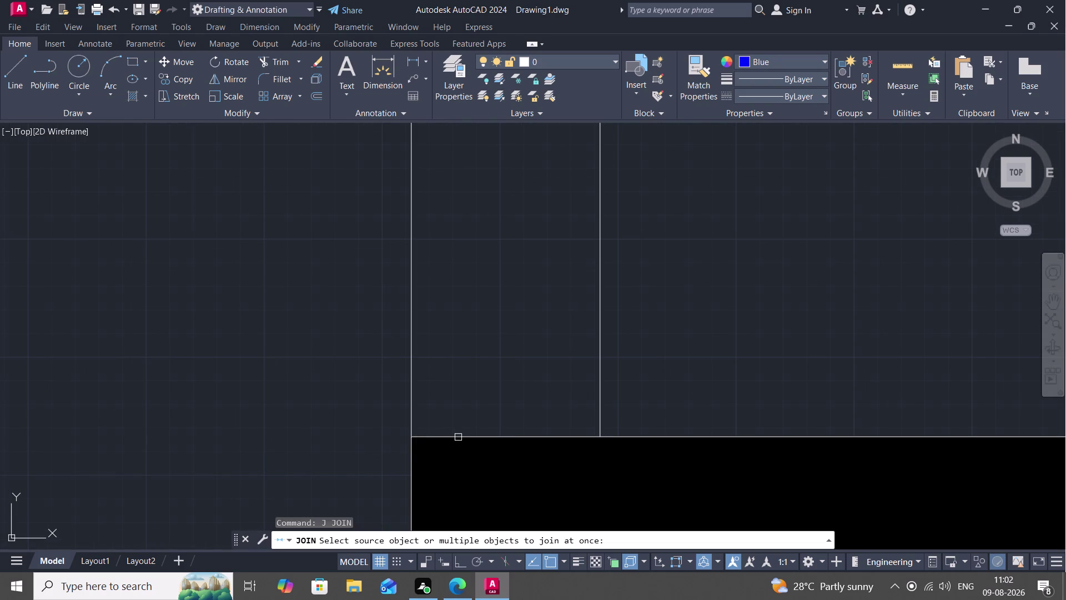
click(458, 437)
click(410, 417)
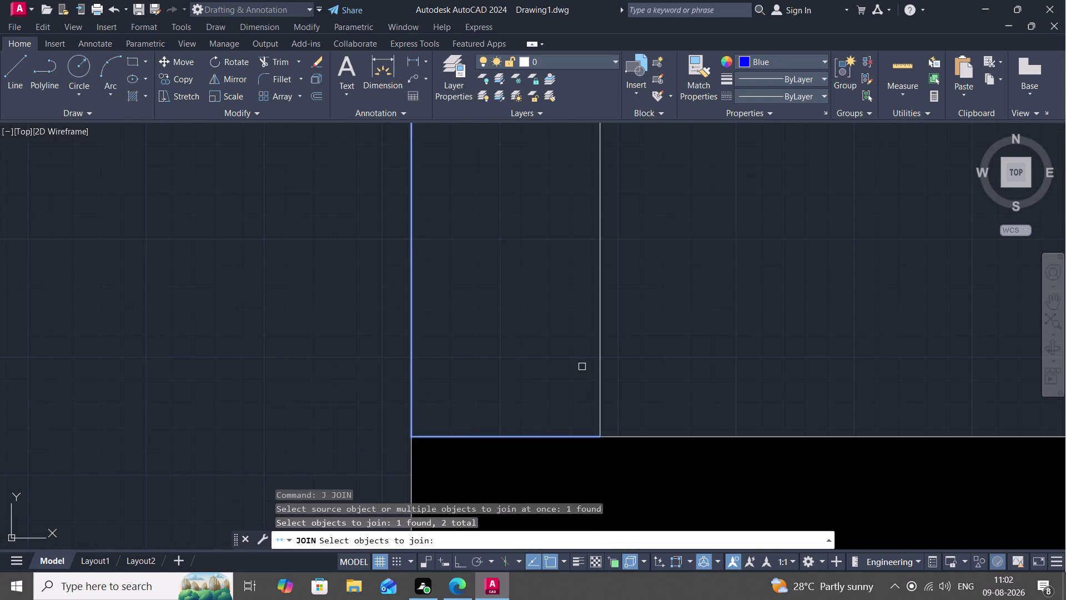
click(599, 364)
scroll(down, 3)
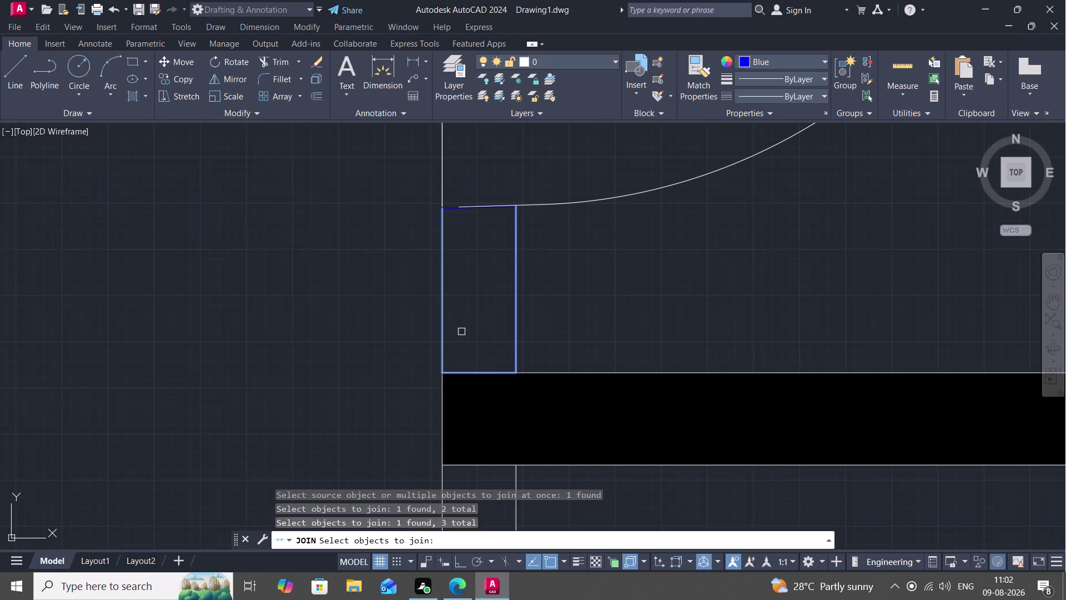
click(454, 207)
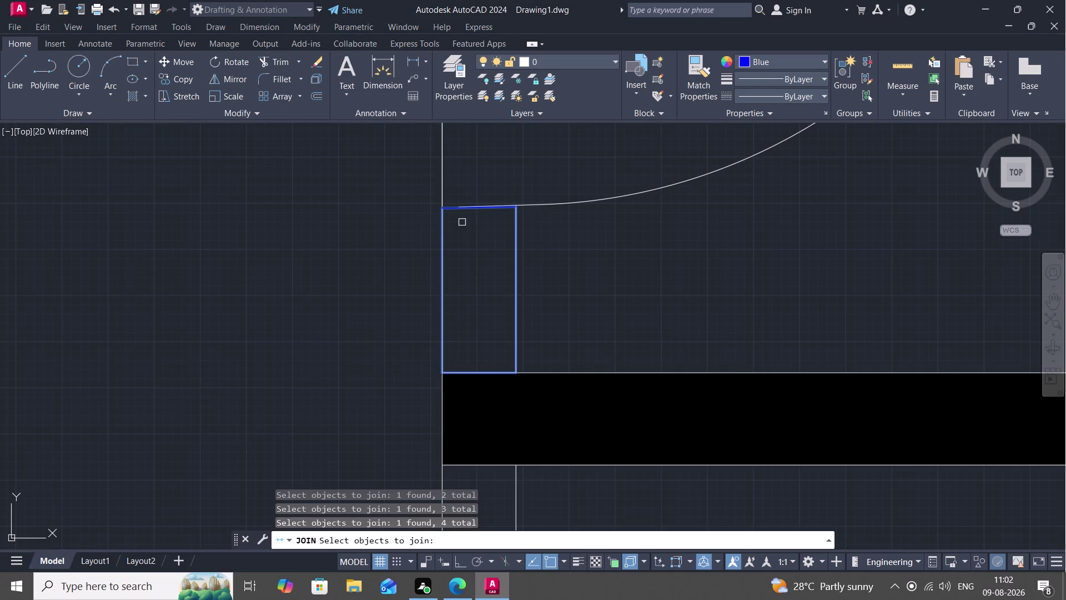
key(Return)
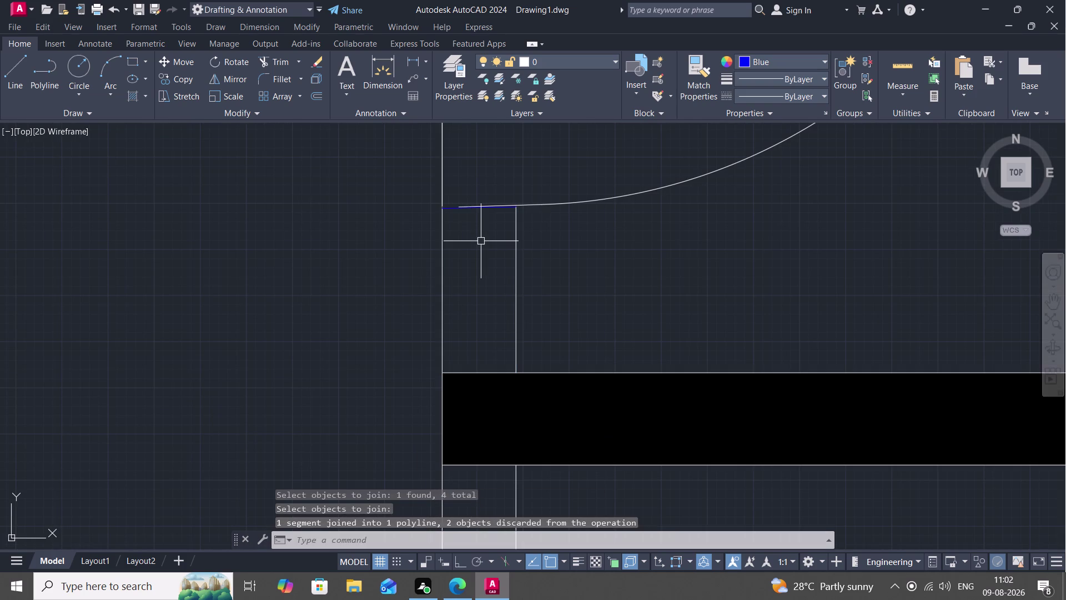
click(444, 261)
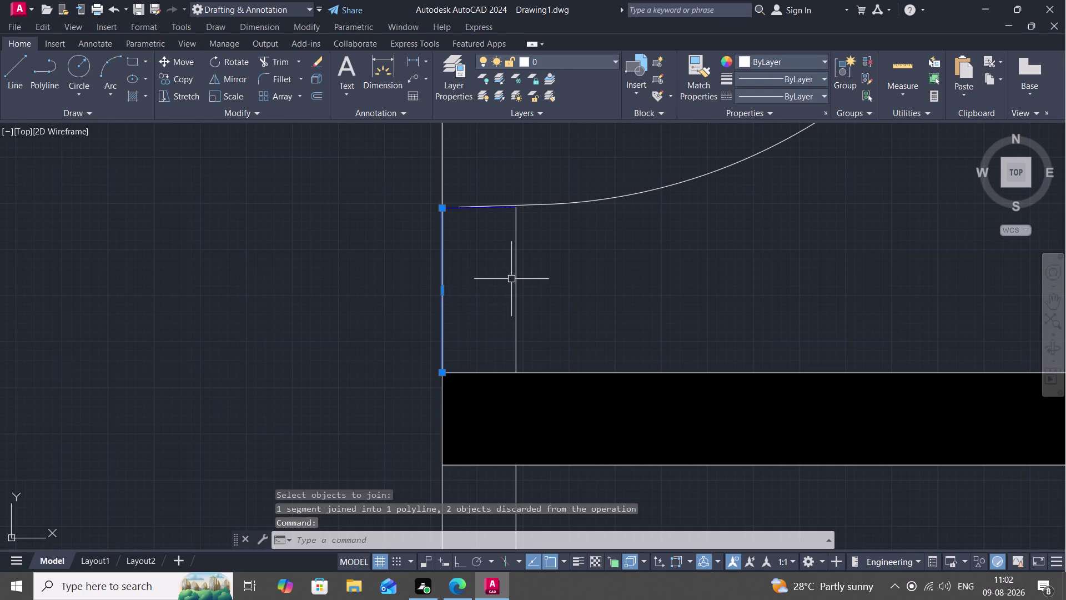
key(Escape)
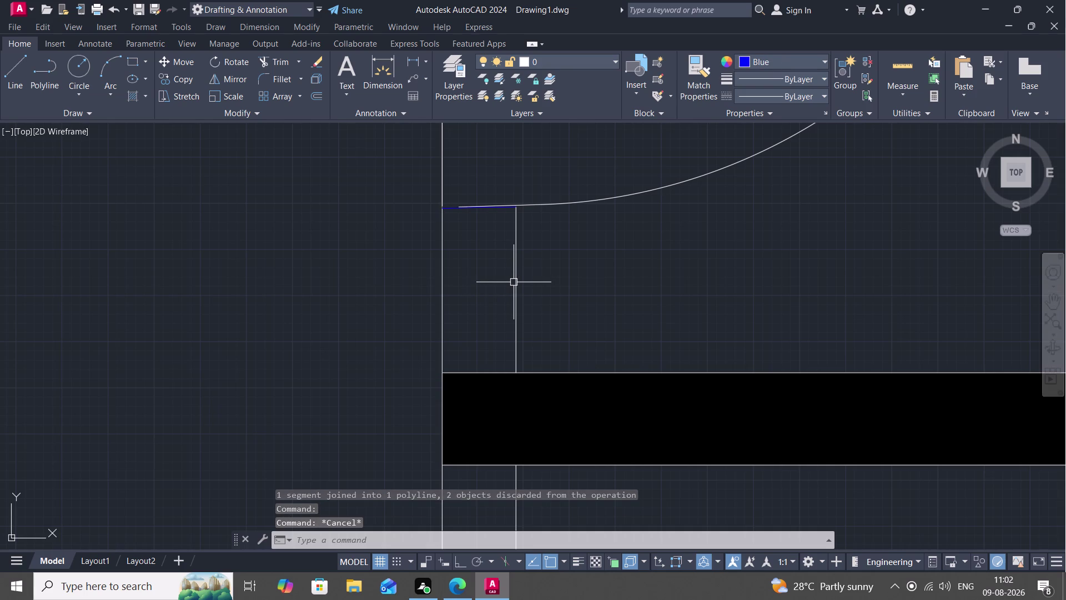
Attempt joining the left vertical line with the short top line and another line.
text(J)
key(space)
click(514, 282)
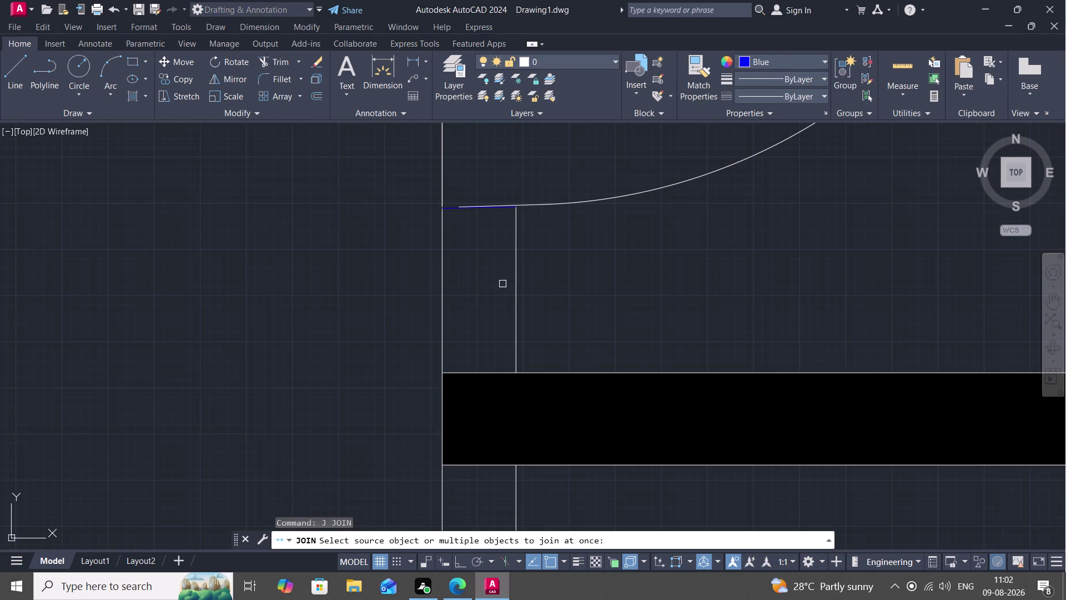
click(517, 291)
click(444, 294)
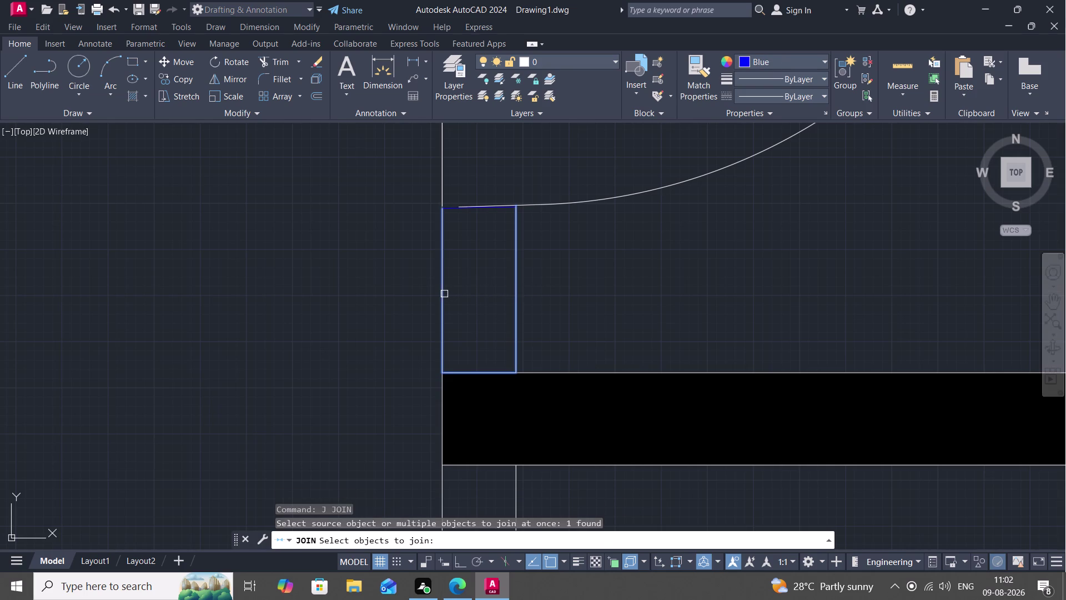
click(450, 209)
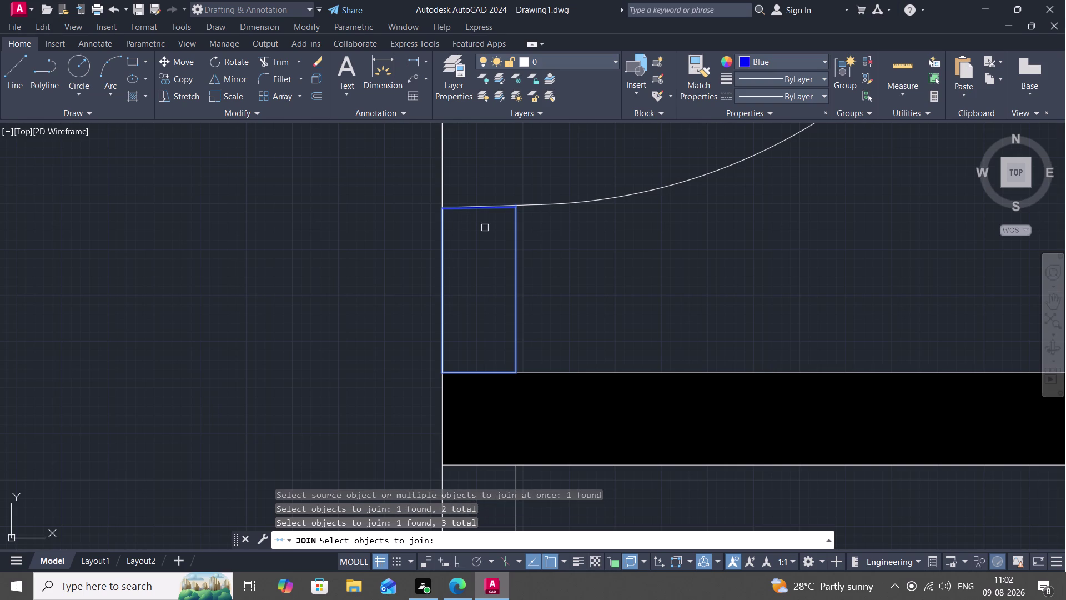
key(Return)
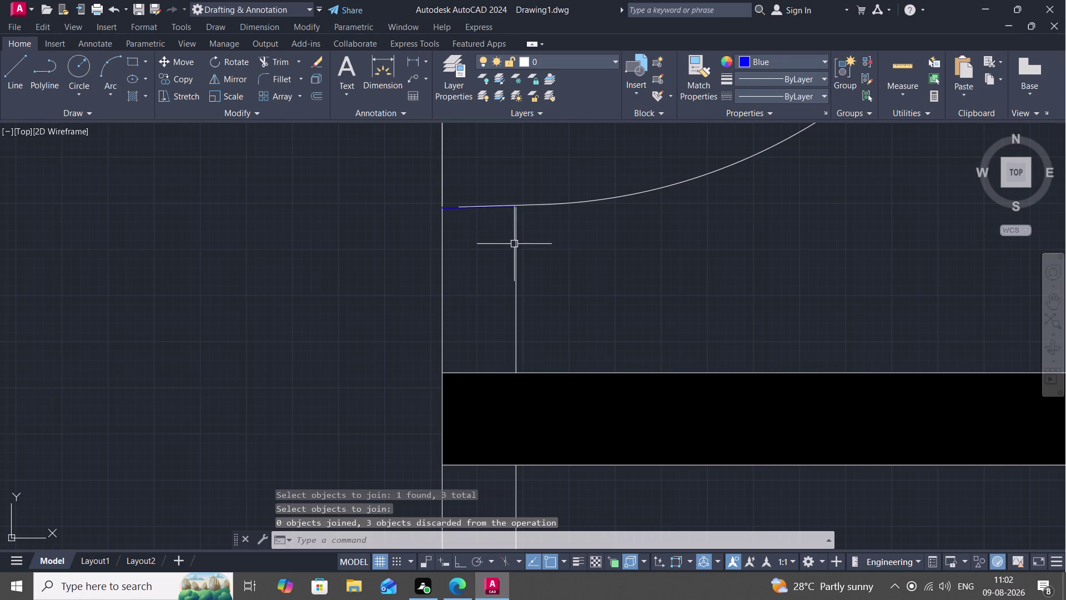
click(514, 244)
key(Escape)
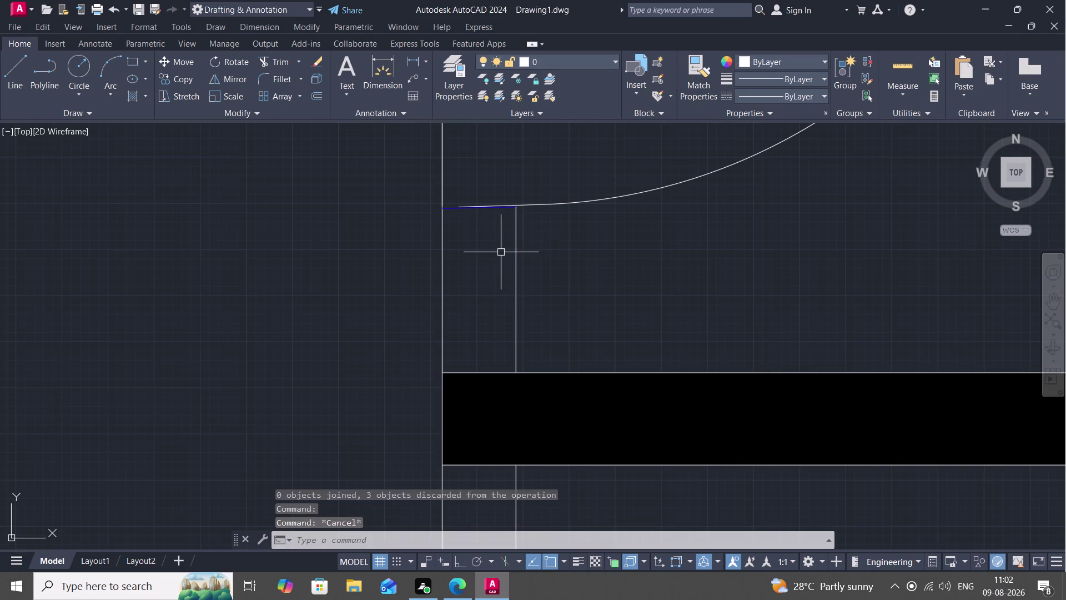
scroll(up, 3)
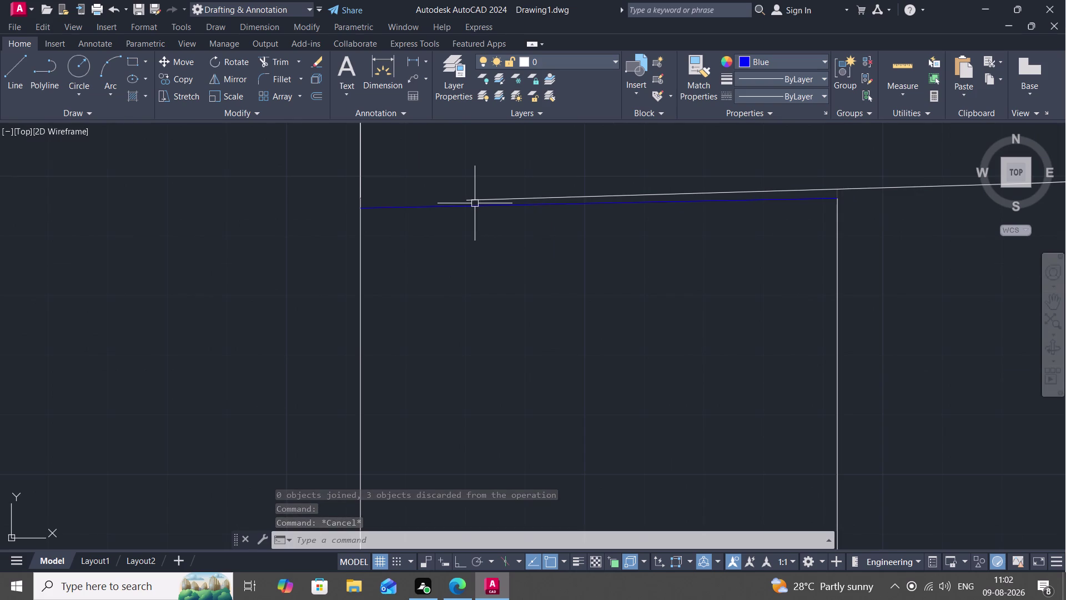
click(476, 203)
key(Escape)
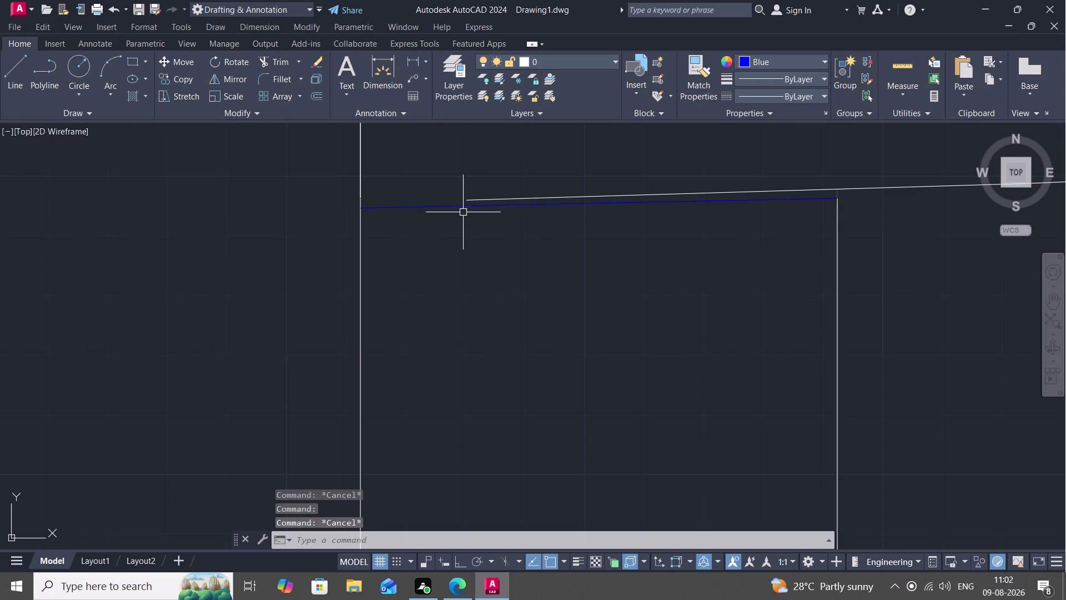
Attempt joining the sloped blue line to the left vertical line.
key(j)
key(space)
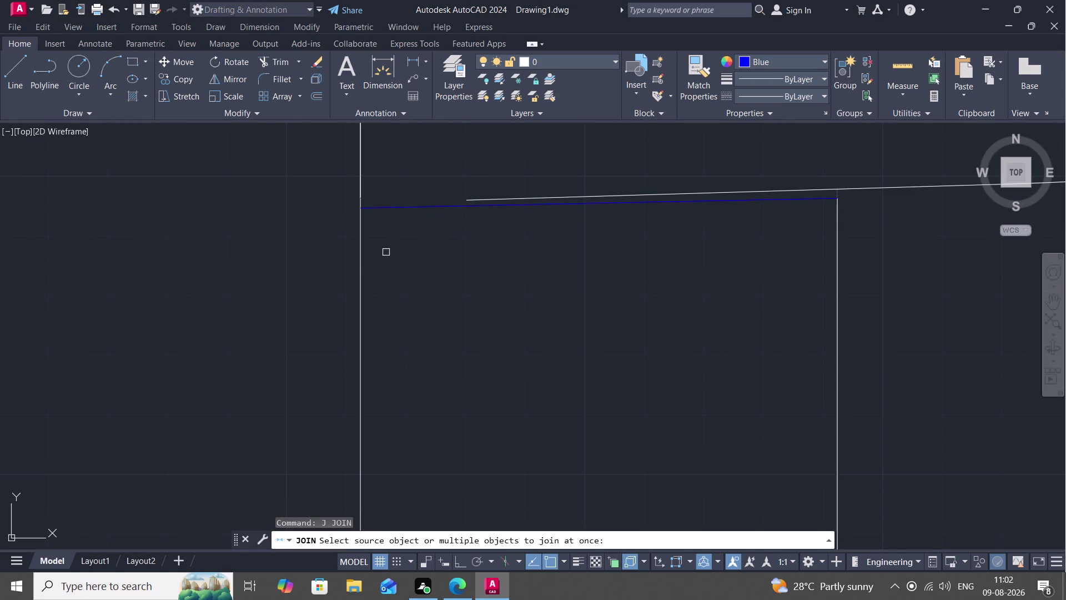
click(360, 266)
click(388, 204)
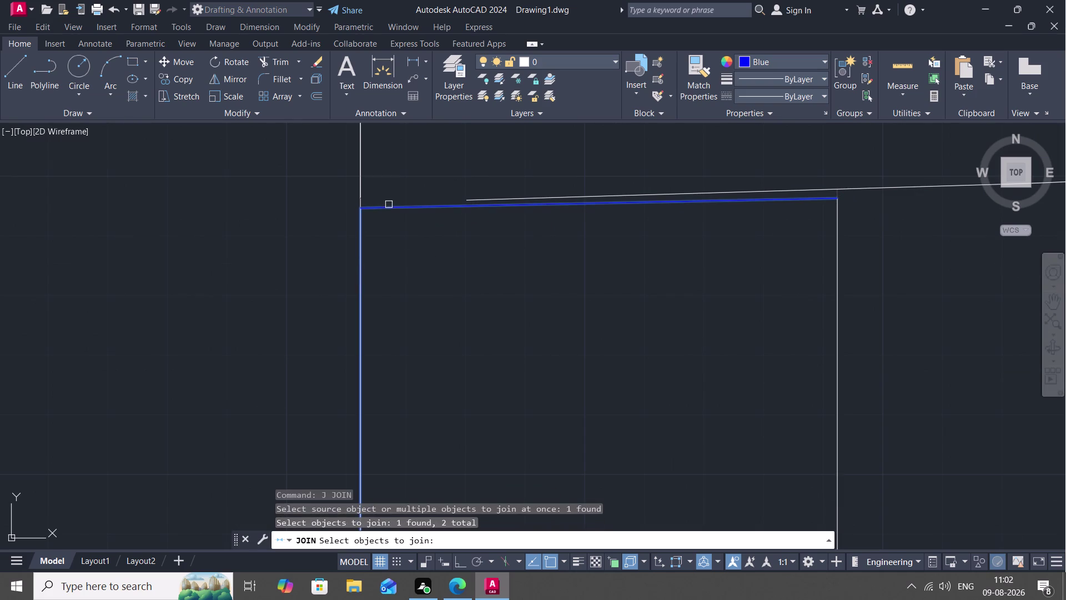
scroll(up, 3)
scroll(down, 3)
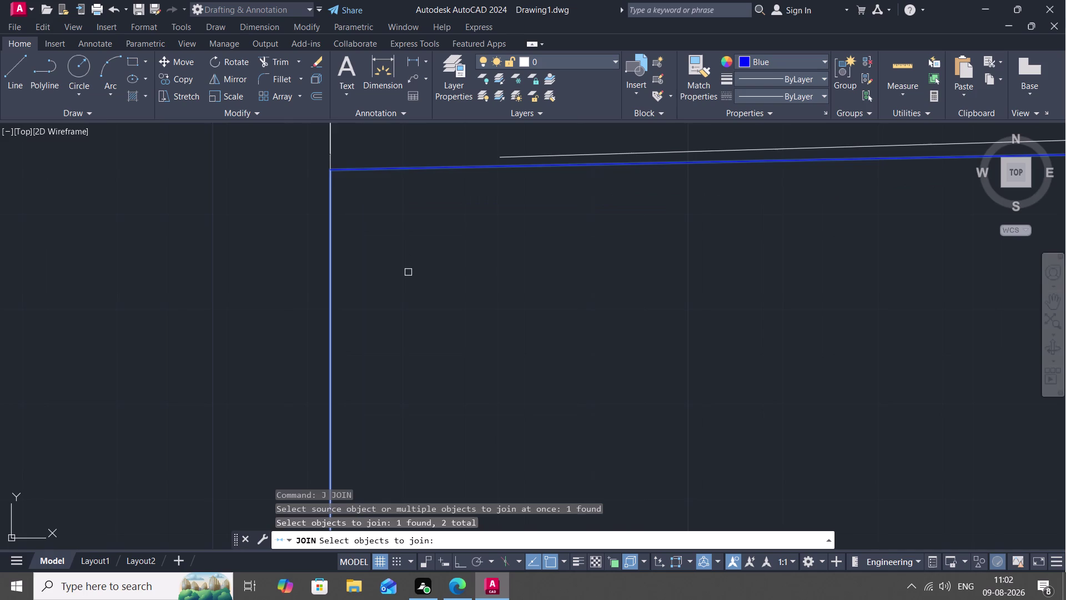
scroll(down, 3)
middle_drag(433, 292, 429, 208)
scroll(down, 3)
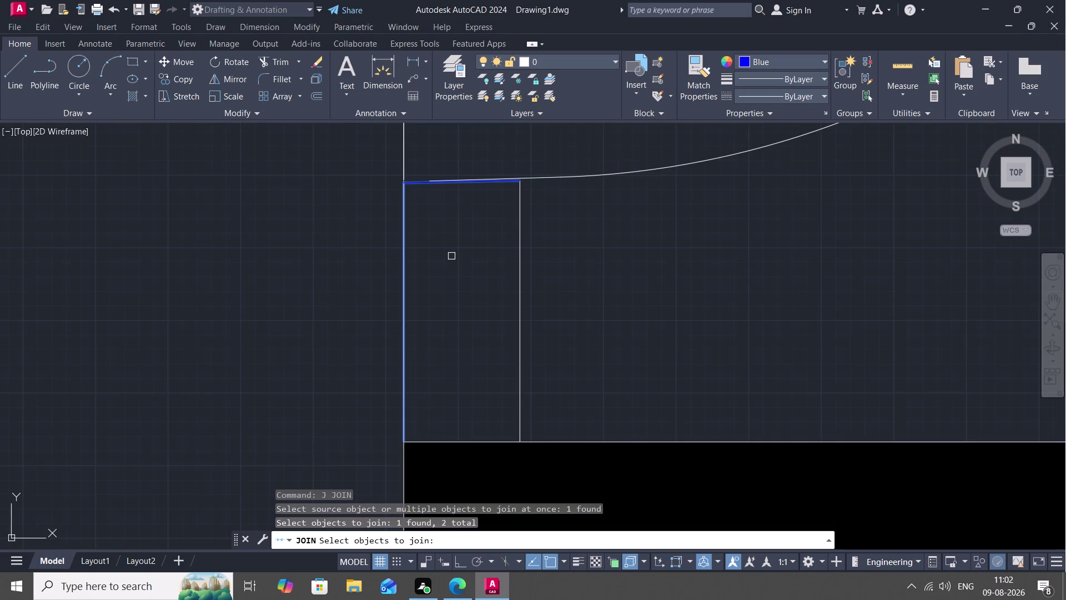
key(Return)
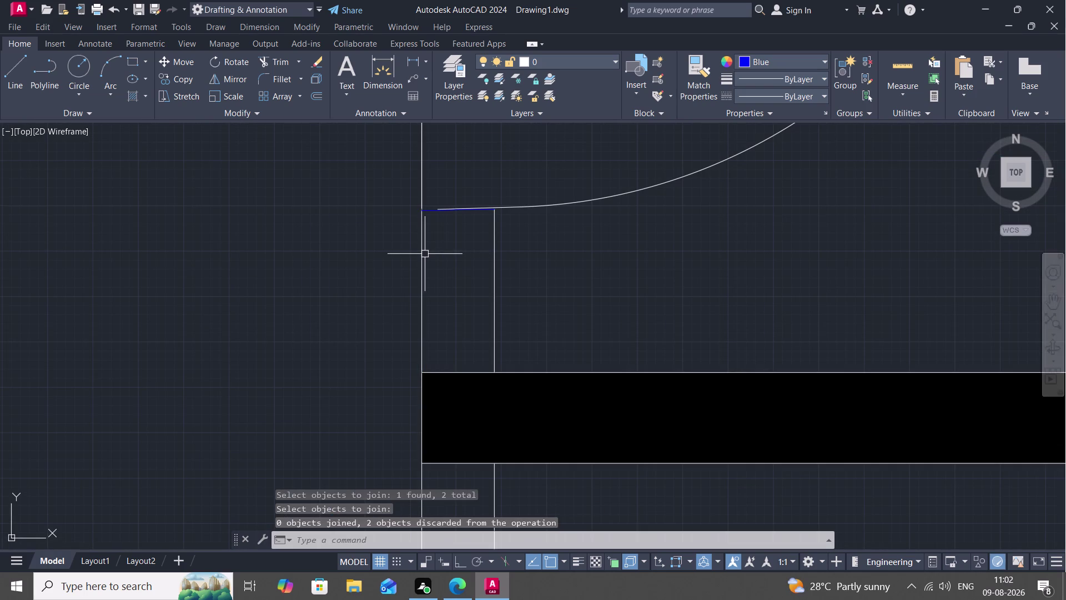
click(422, 253)
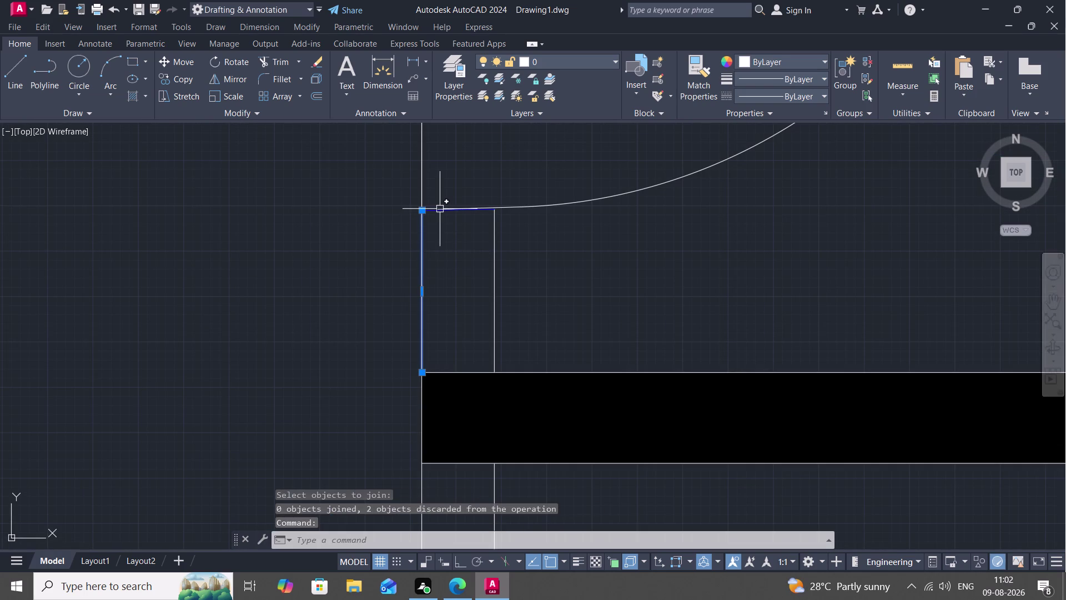
scroll(up, 3)
key(Escape)
Try extending the sloped blue line, then select and delete it.
key(e)
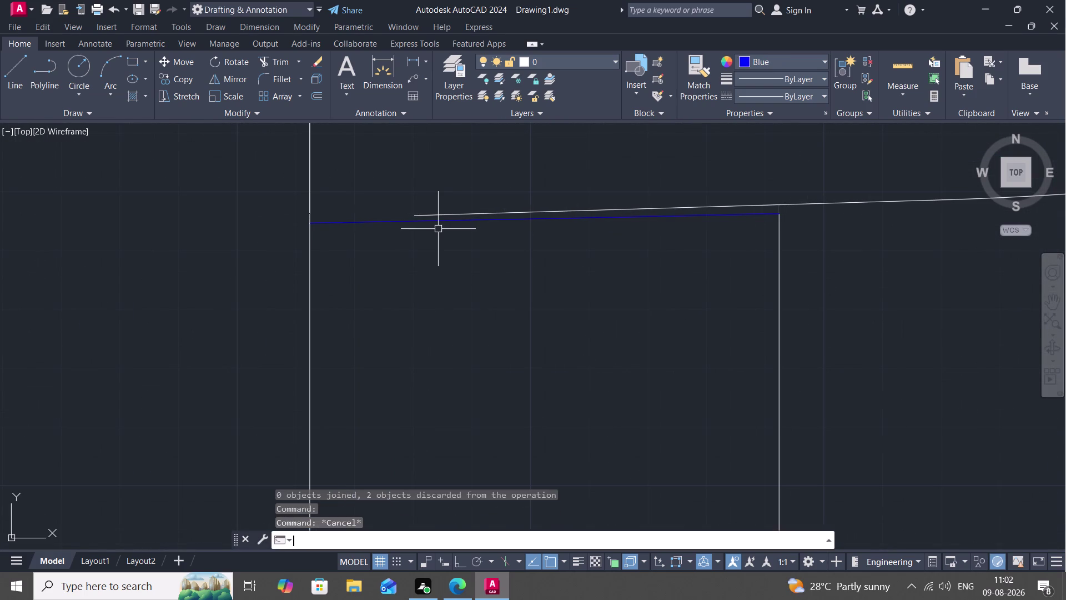
text(X)
key(space)
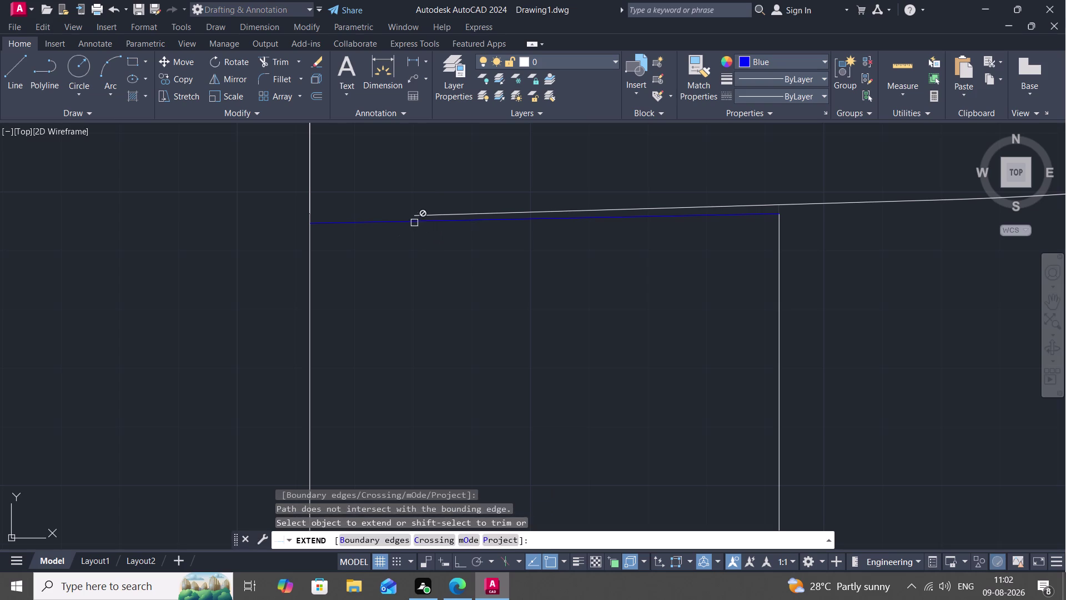
click(408, 220)
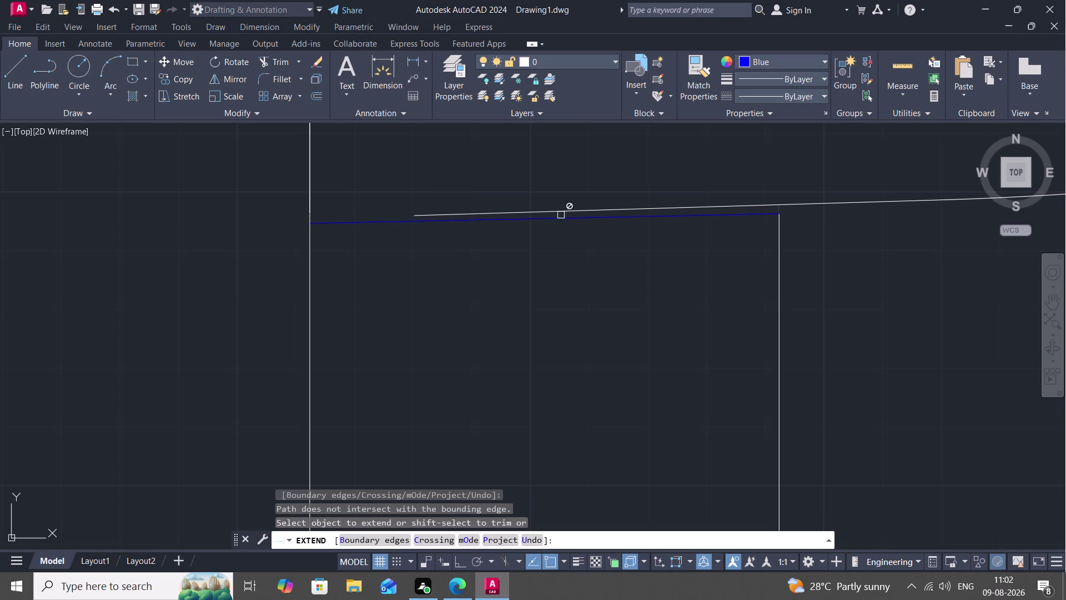
key(Escape)
click(574, 219)
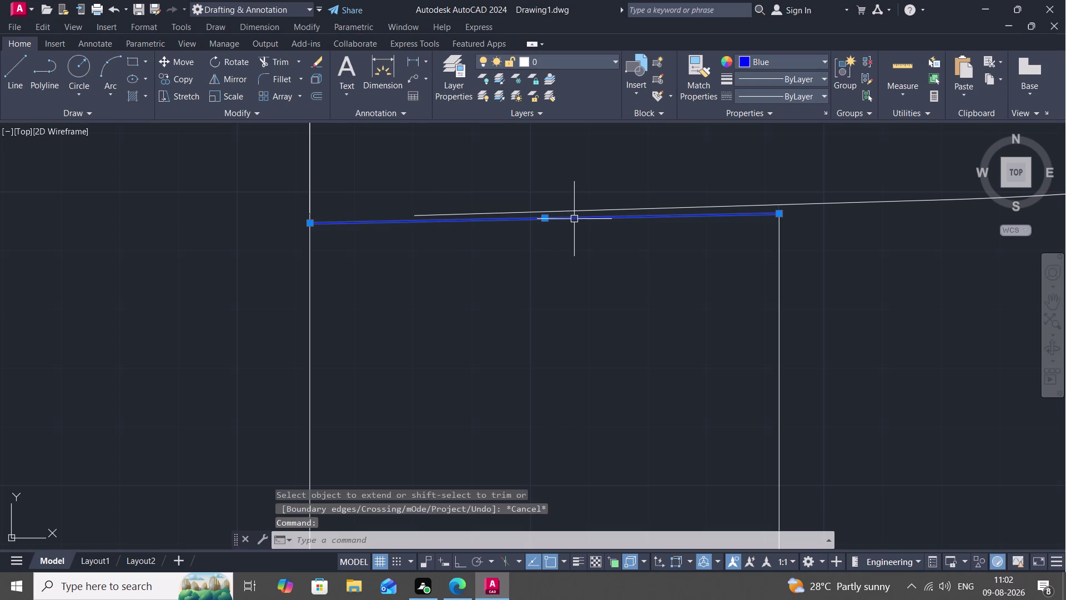
key(Delete)
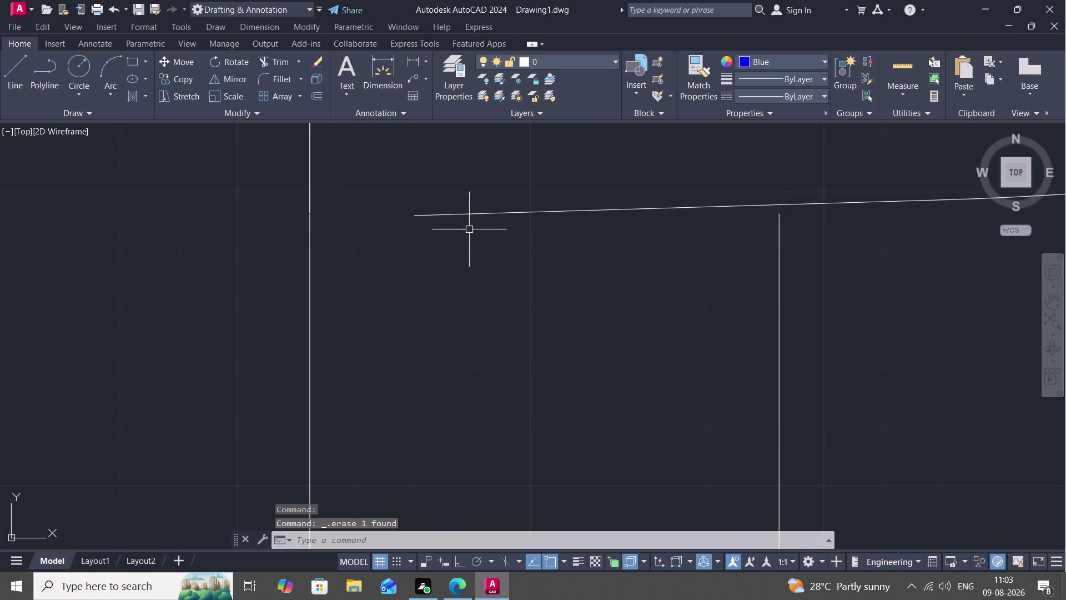
key(l)
key(space)
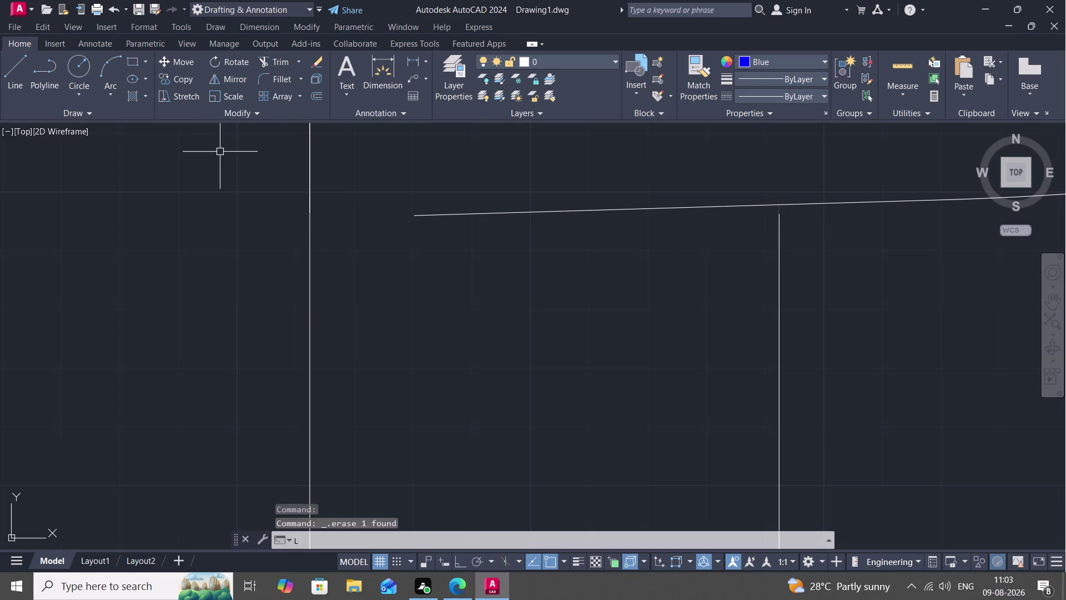
click(310, 251)
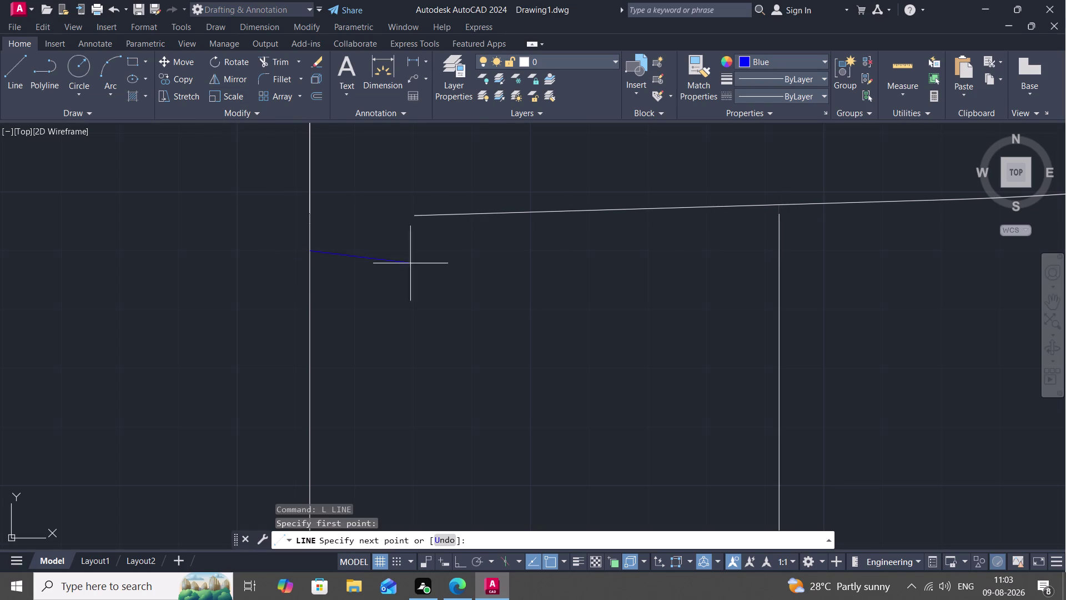
click(778, 251)
key(Escape)
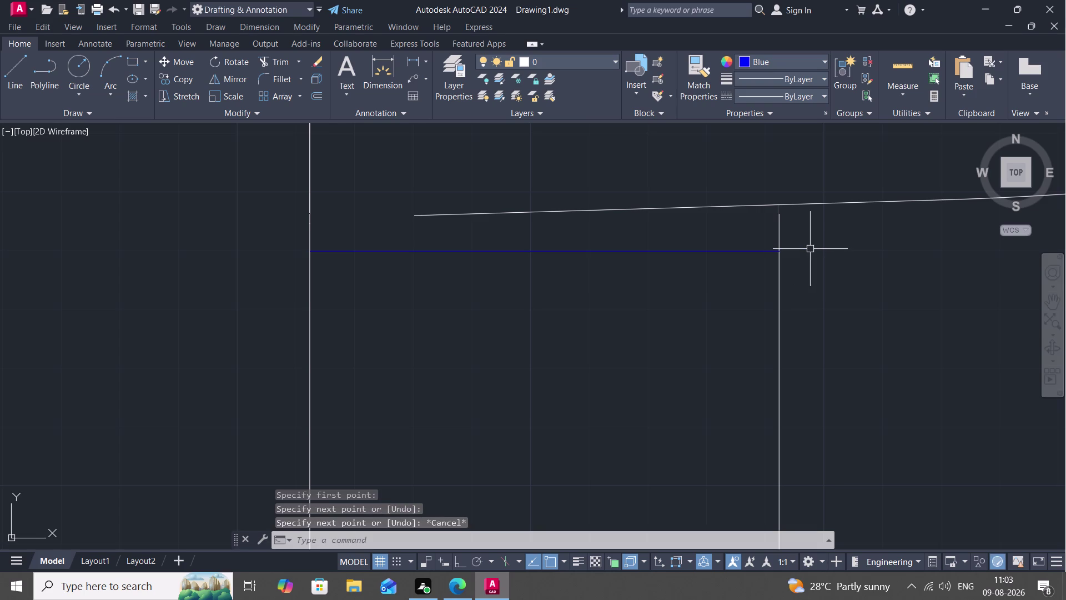
text(TR)
key(space)
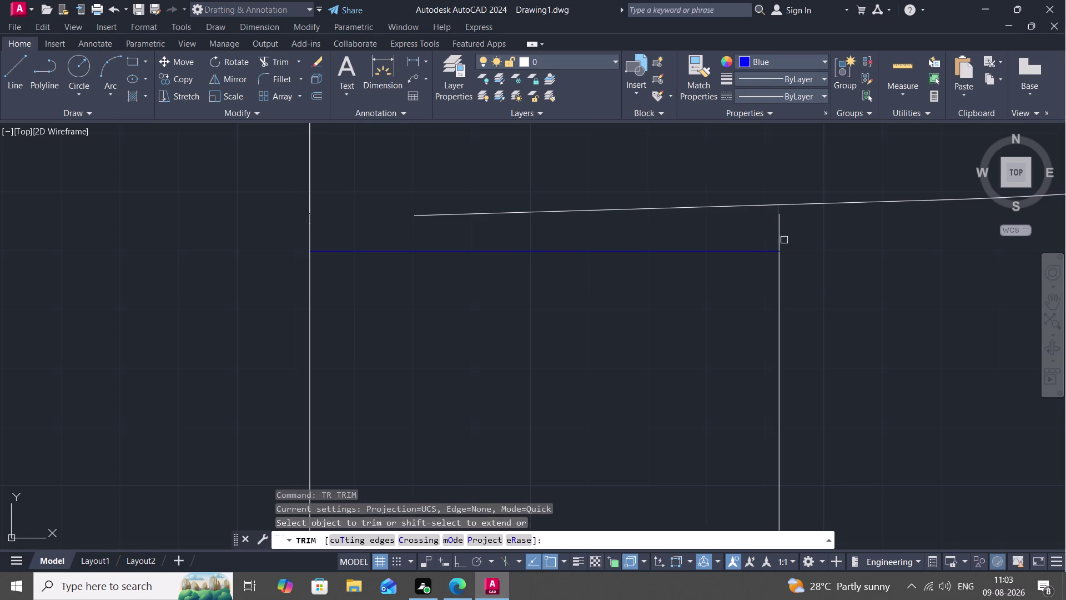
click(779, 236)
click(778, 223)
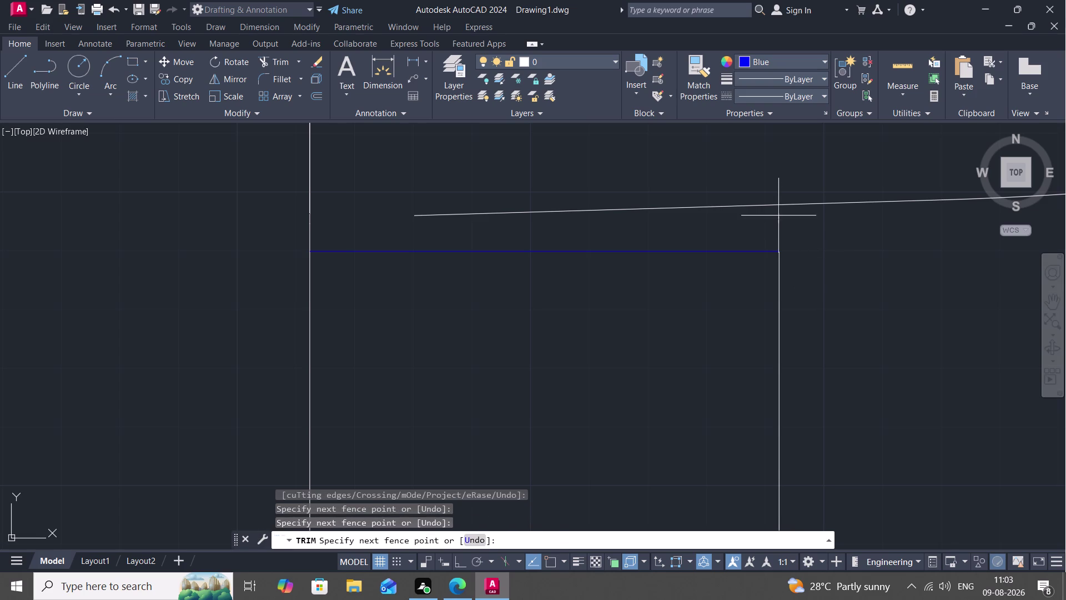
click(779, 215)
key(Escape)
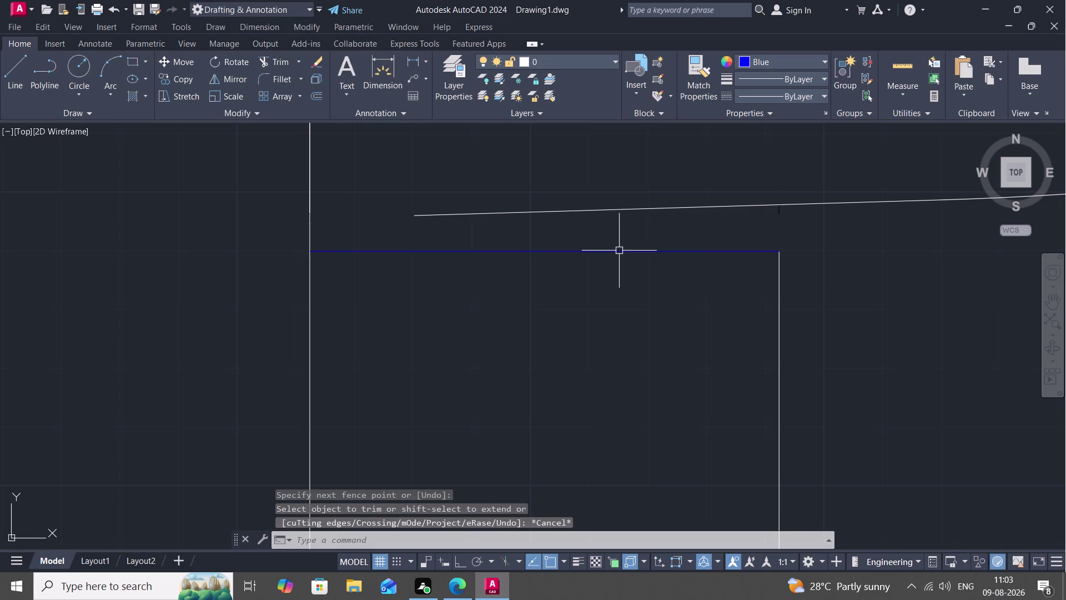
click(618, 250)
scroll(down, 3)
scroll(down, 3)
middle_drag(583, 318, 544, 165)
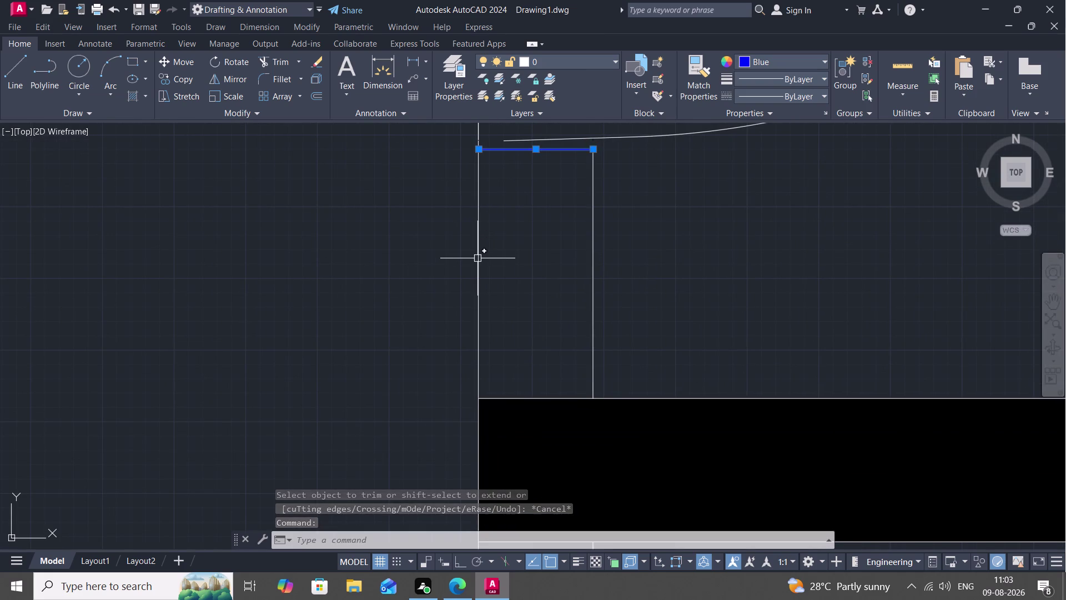
key(j)
click(478, 258)
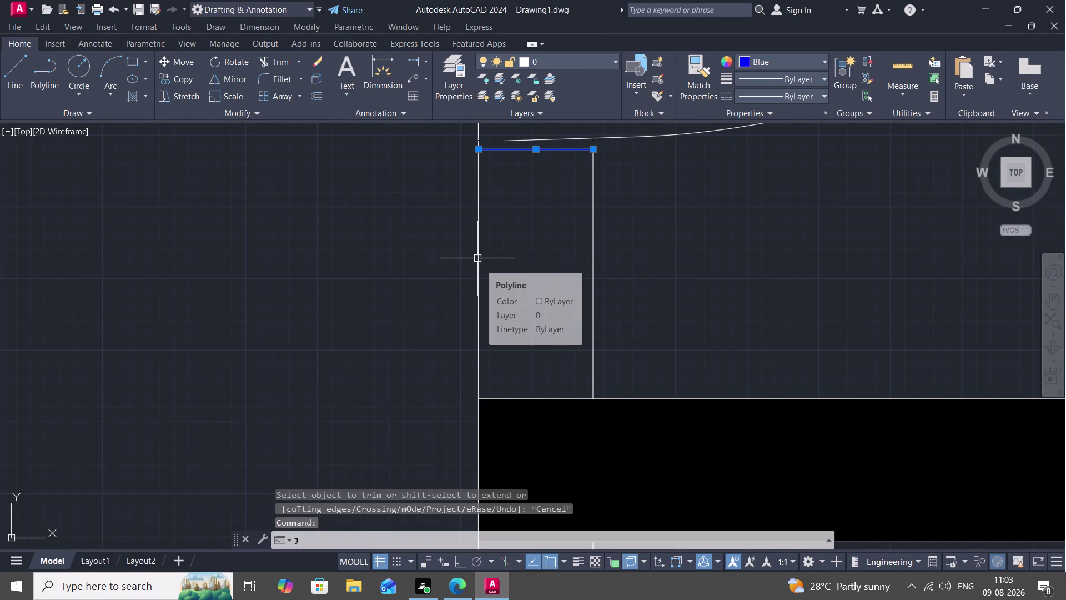
key(space)
click(478, 258)
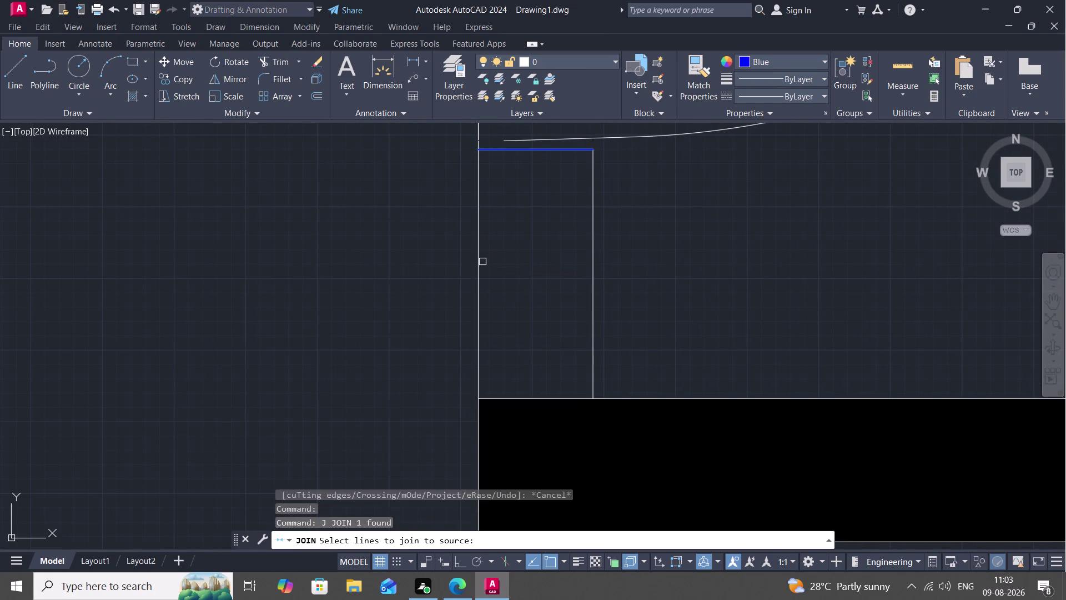
click(481, 261)
click(478, 258)
scroll(down, 3)
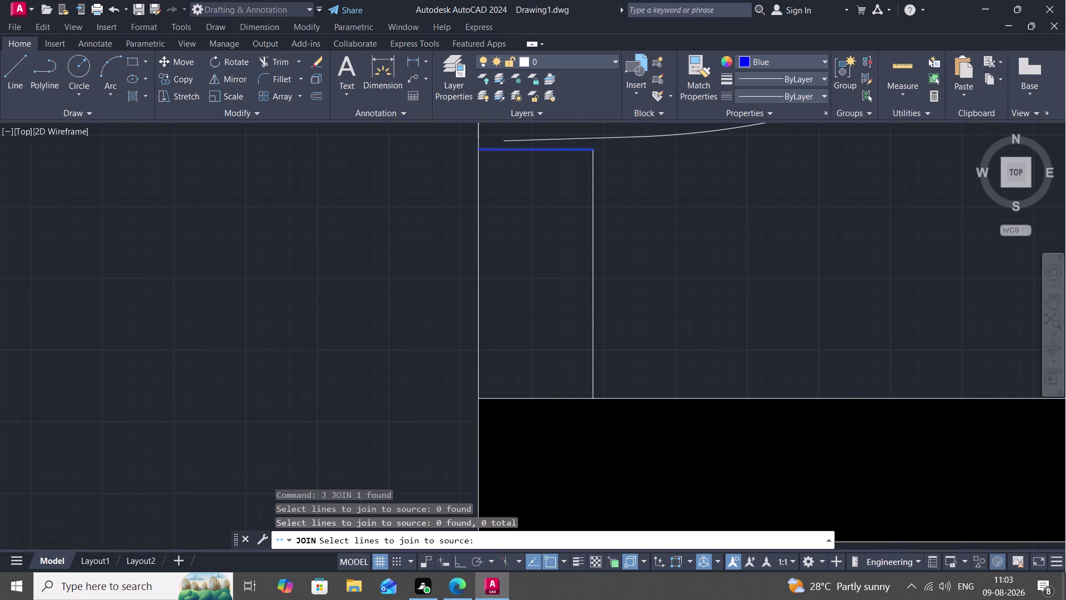
key(Escape)
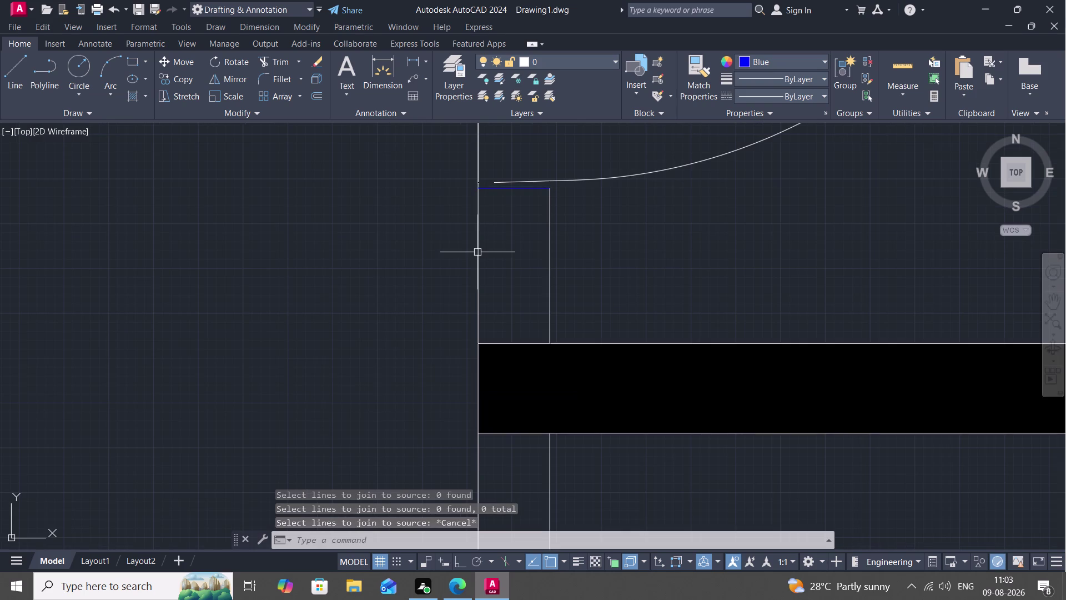
key(space)
click(478, 248)
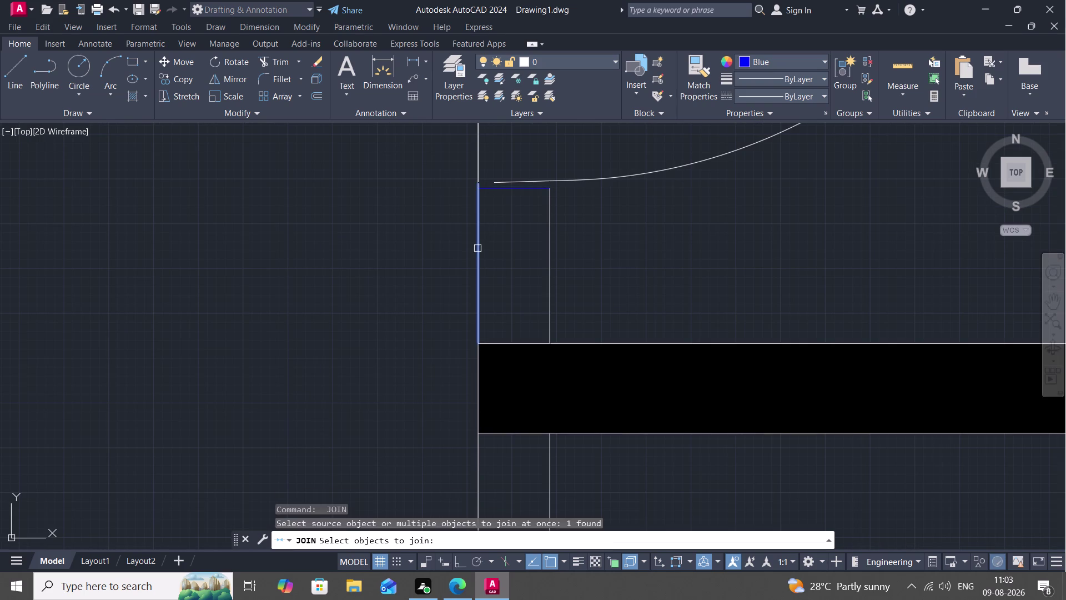
click(489, 190)
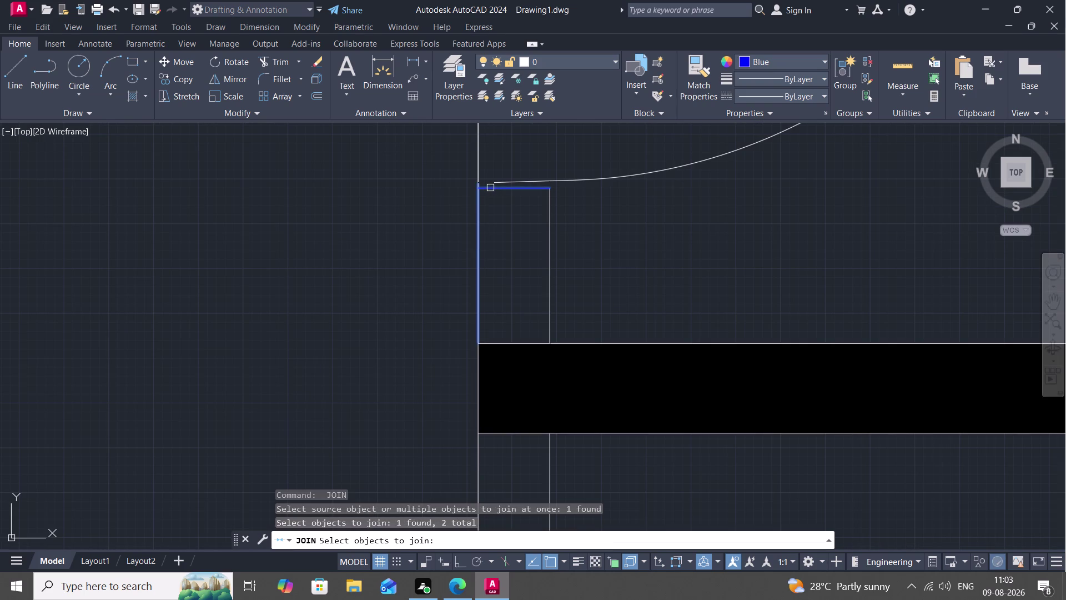
scroll(up, 3)
scroll(down, 3)
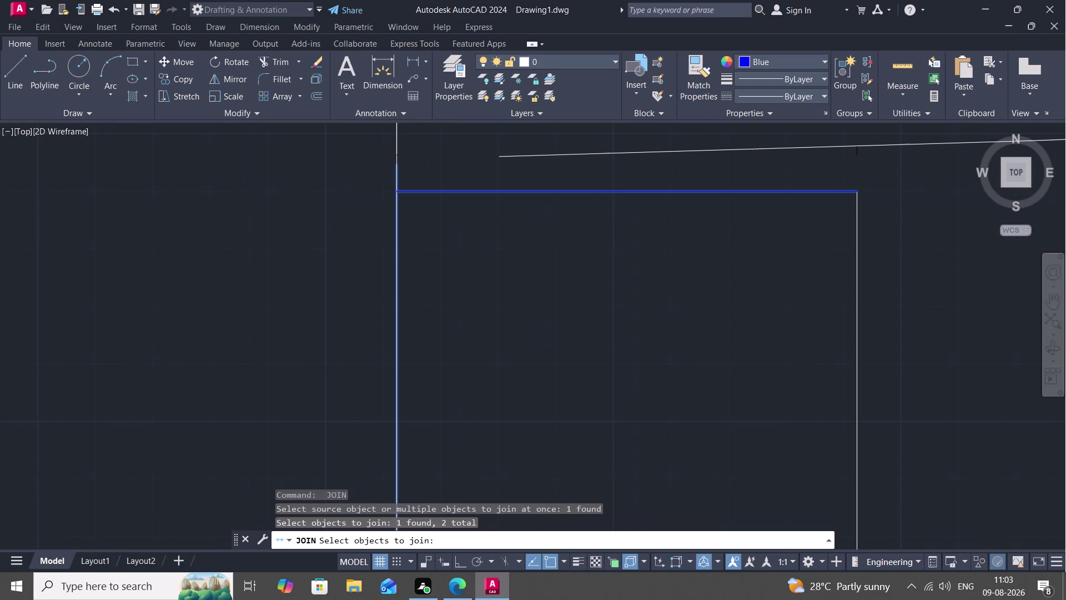
key(Escape)
key(b)
key(r)
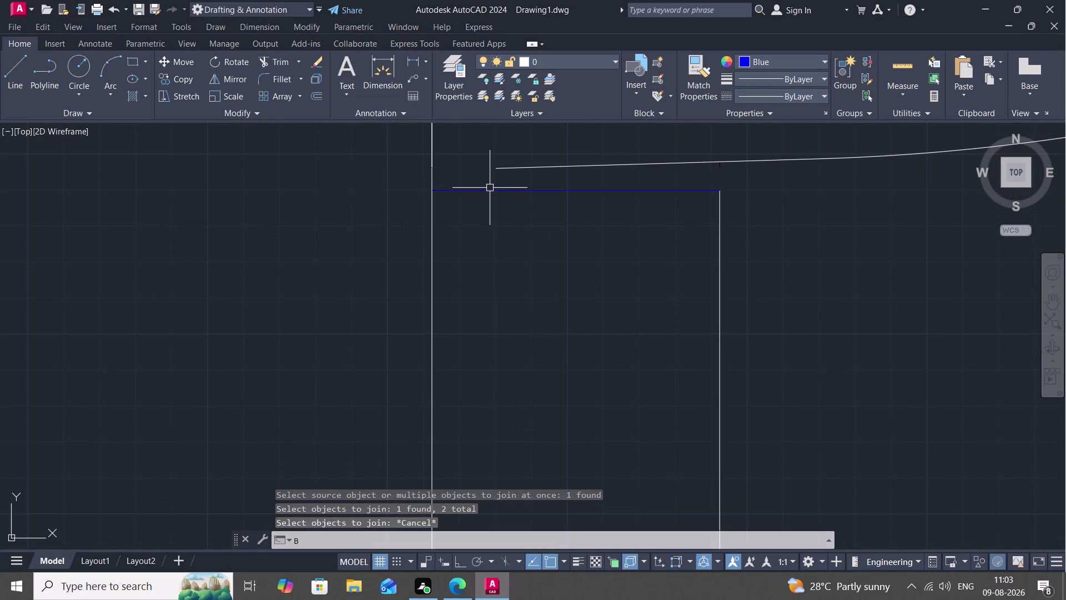
text(EA)
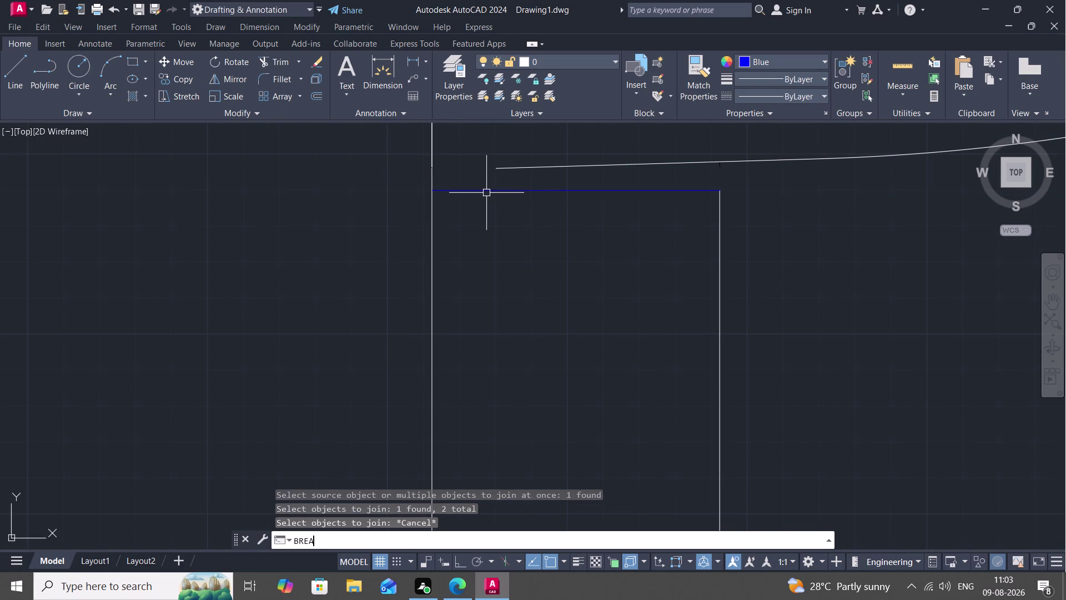
Split the long vertical wall line at both jamb corners.
key(space)
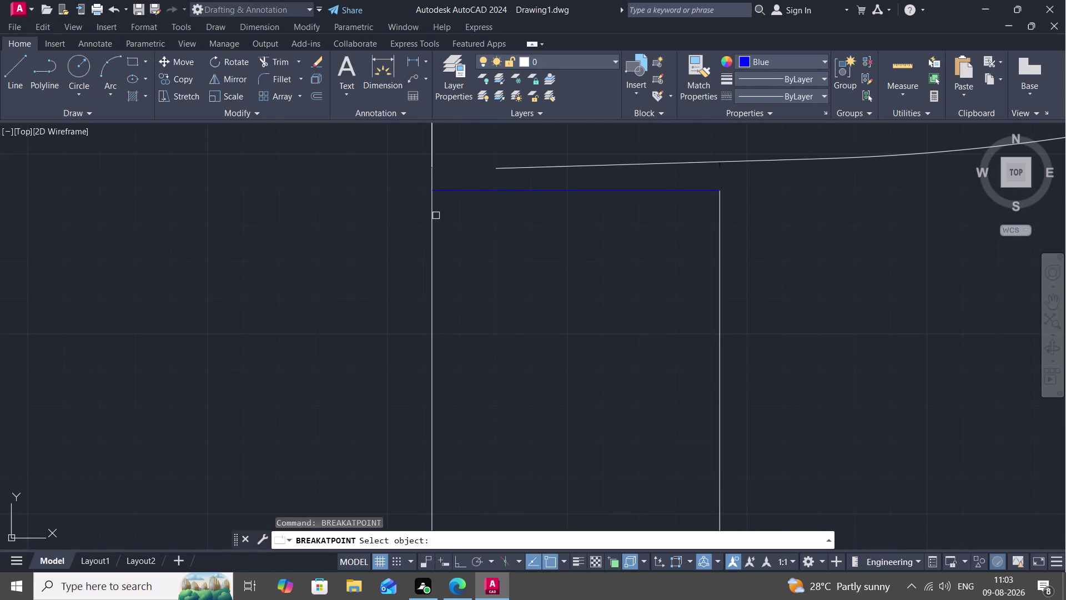
click(436, 216)
click(429, 207)
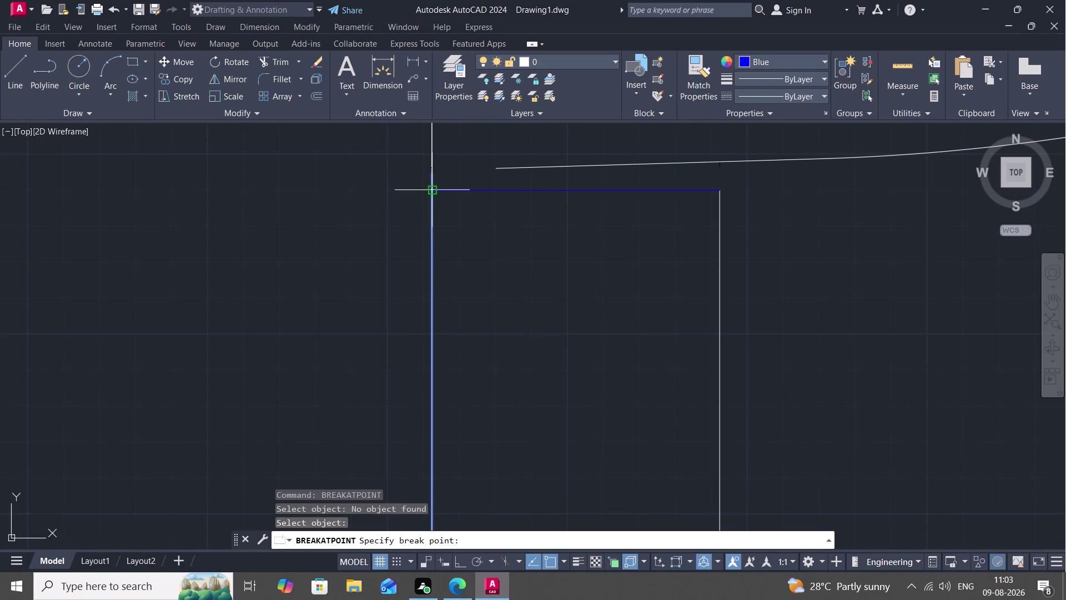
click(435, 190)
key(space)
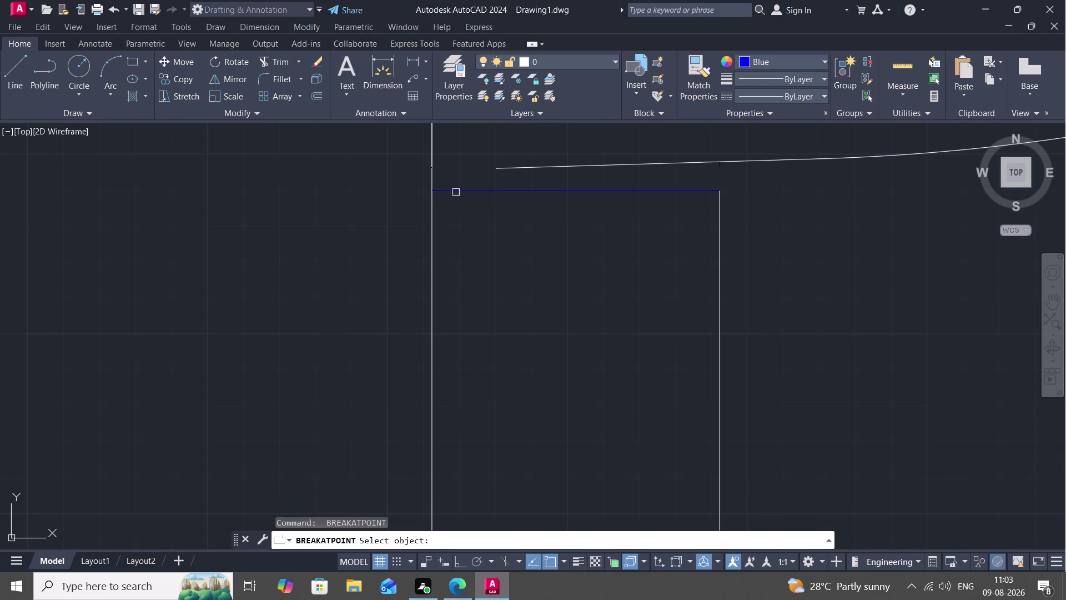
click(455, 192)
click(434, 226)
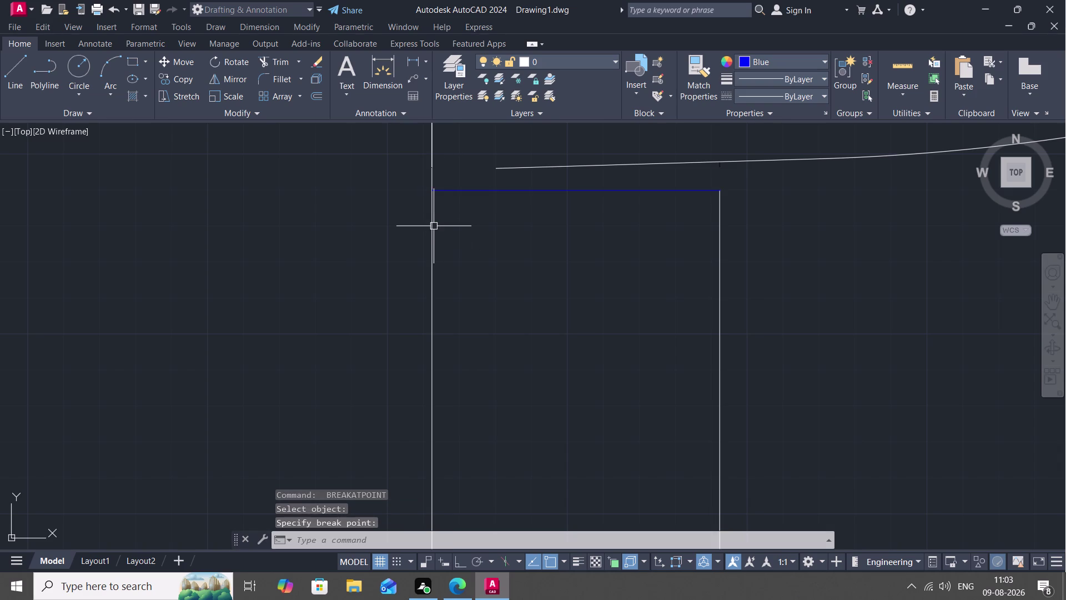
Join the split wall segment with the top, right and bottom jamb edges into one polyline.
key(j)
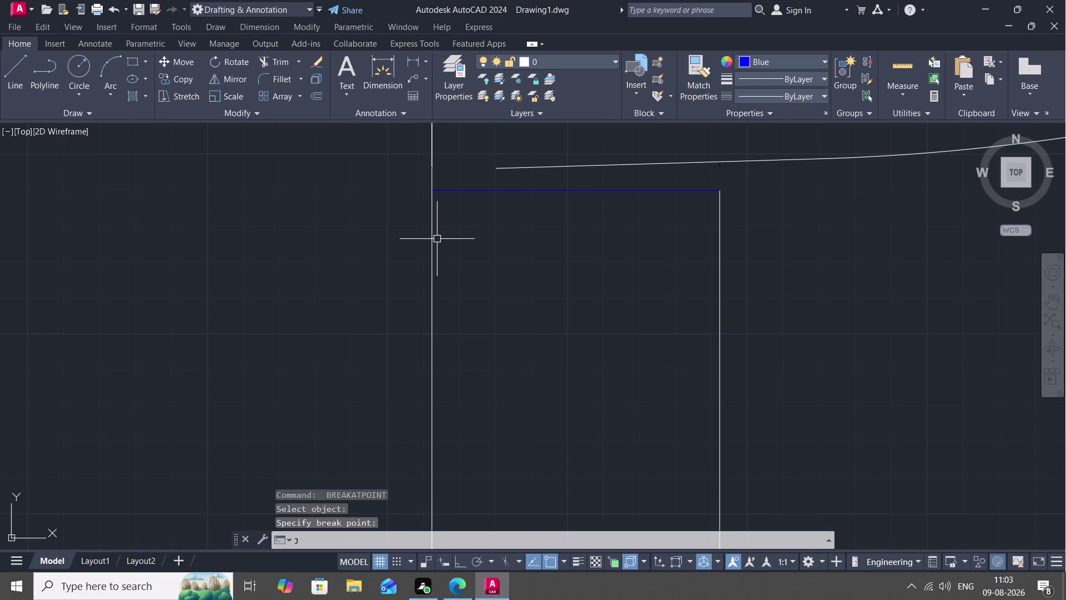
key(space)
click(431, 241)
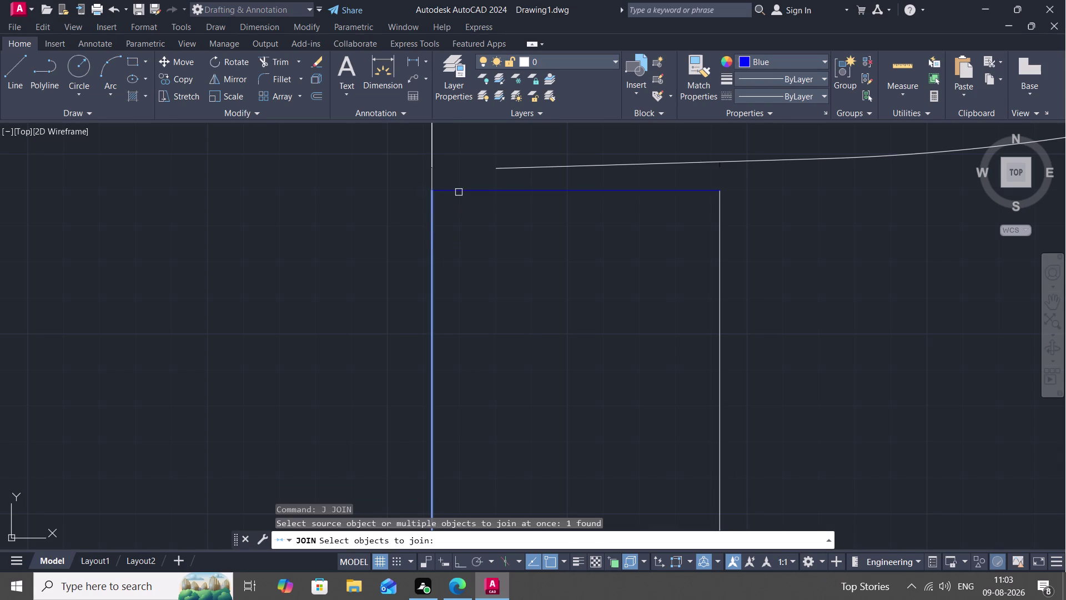
click(458, 191)
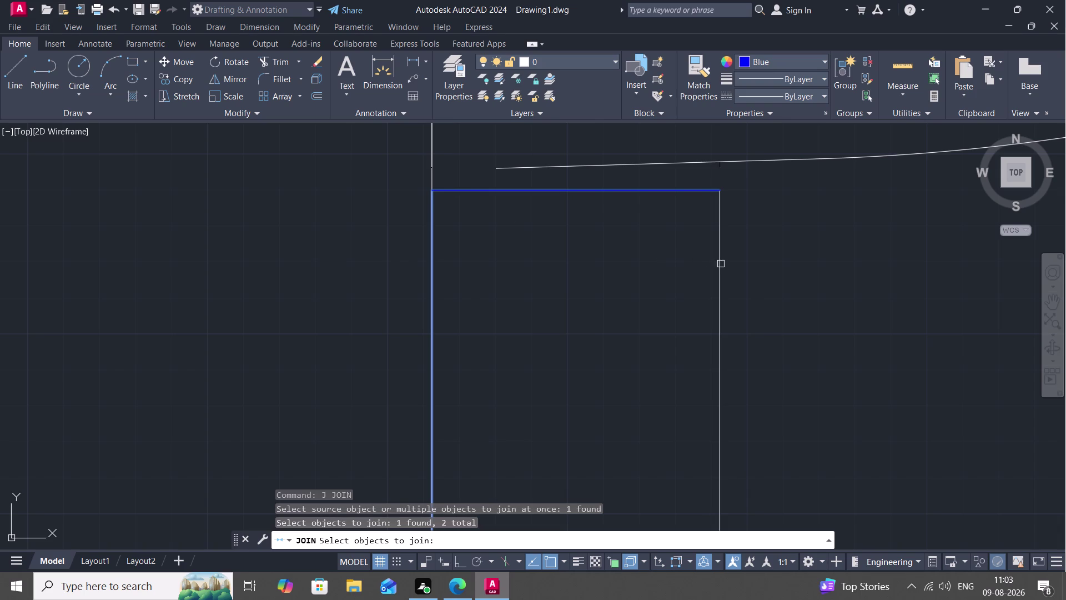
click(720, 263)
scroll(down, 3)
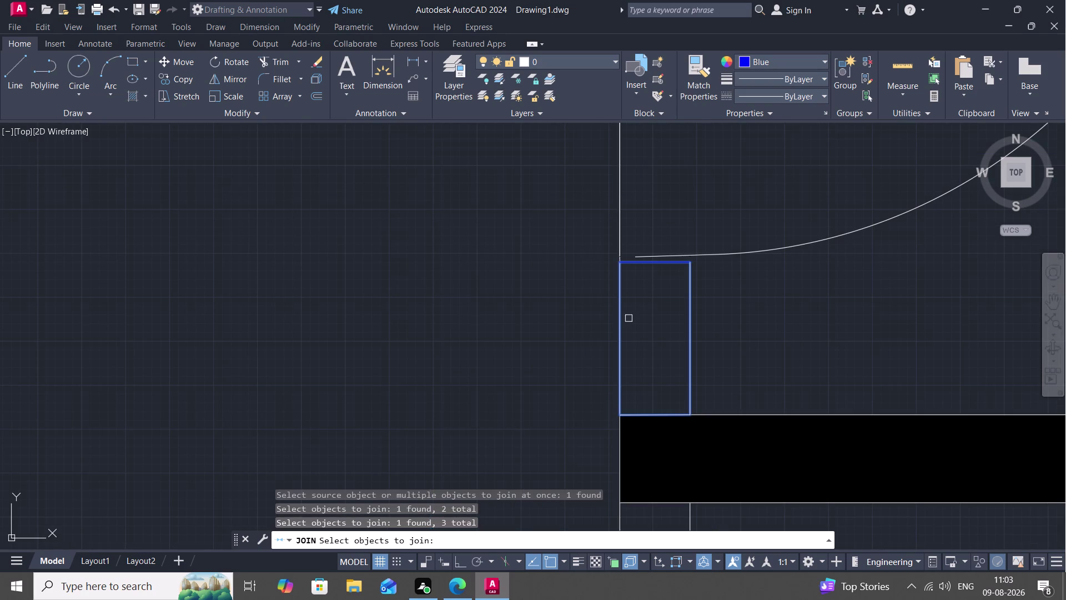
key(Return)
click(619, 303)
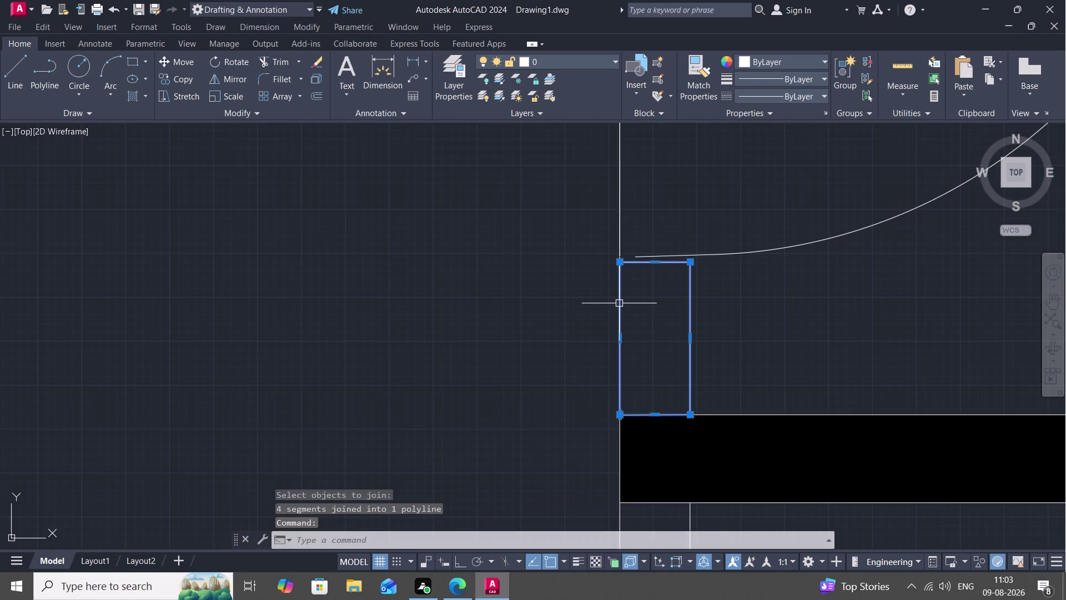
key(Escape)
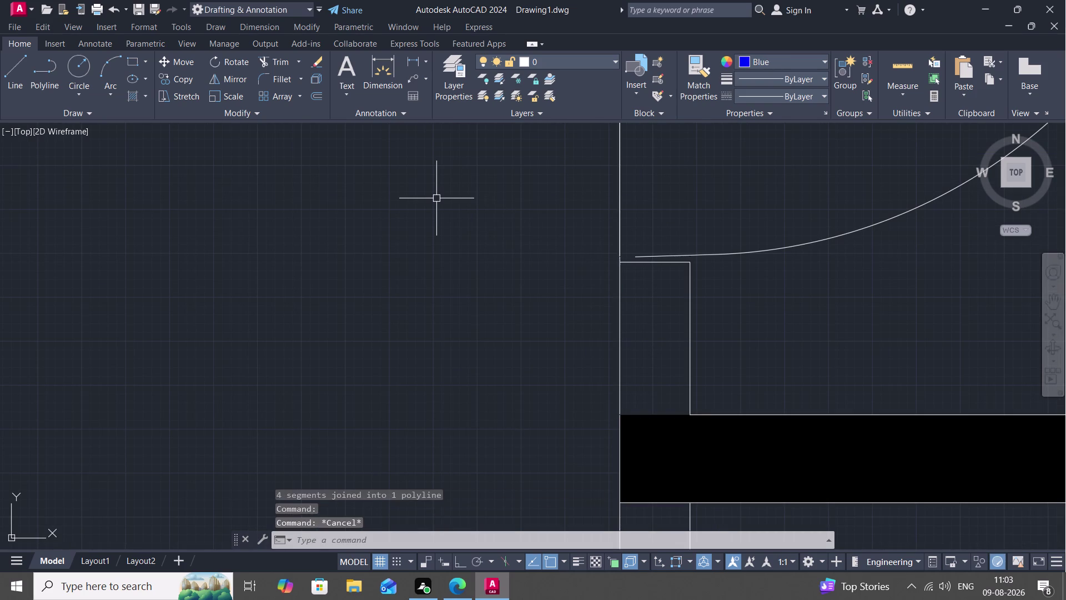
Fill the narrow jamb polyline beside the door with a SOLID black hatch.
text(H)
key(space)
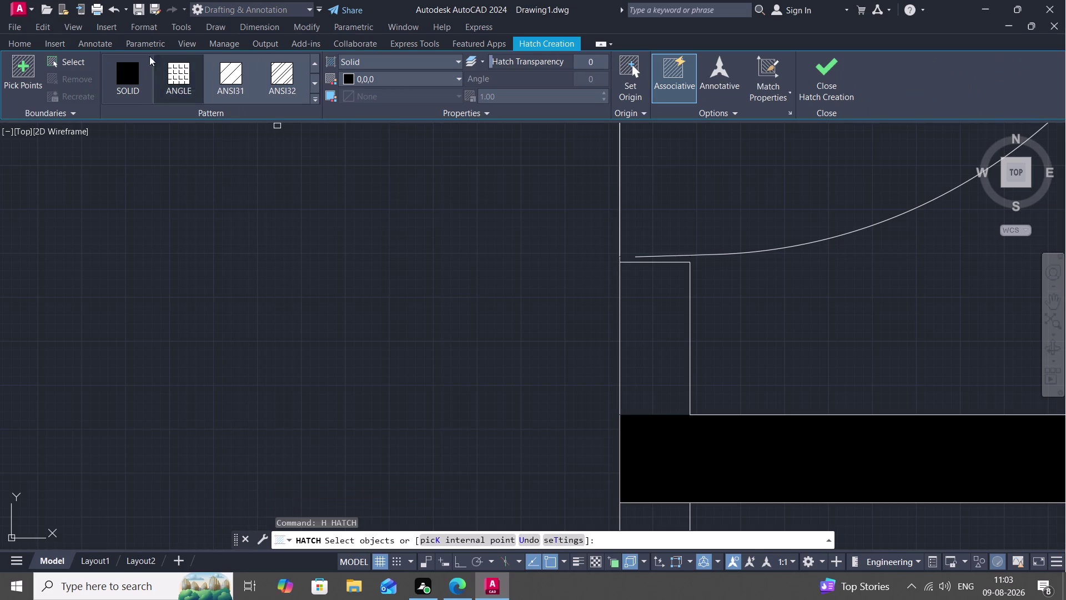
click(131, 64)
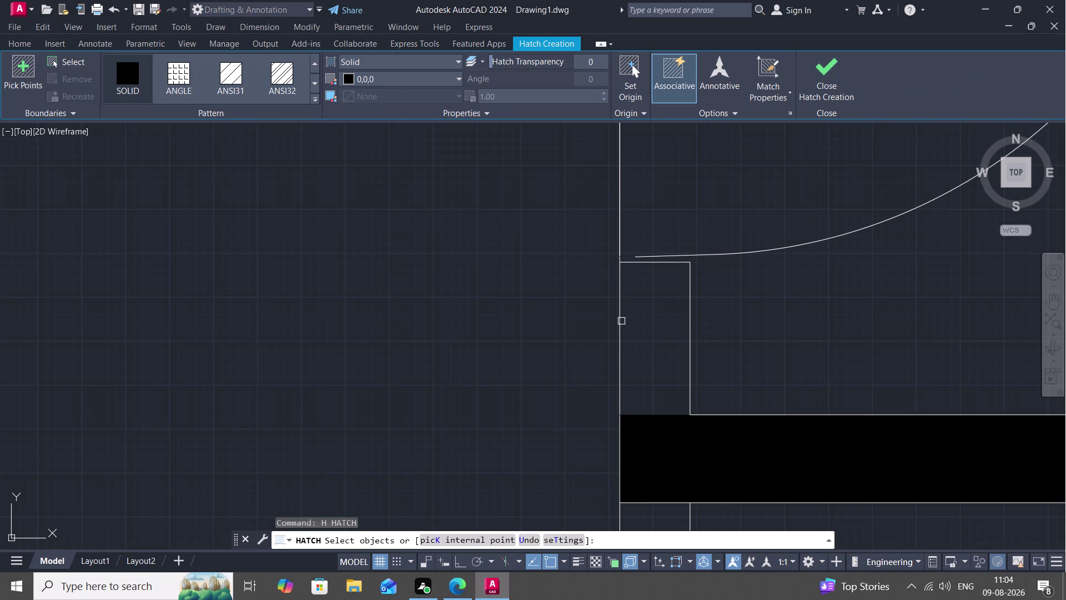
click(620, 321)
key(Escape)
scroll(down, 3)
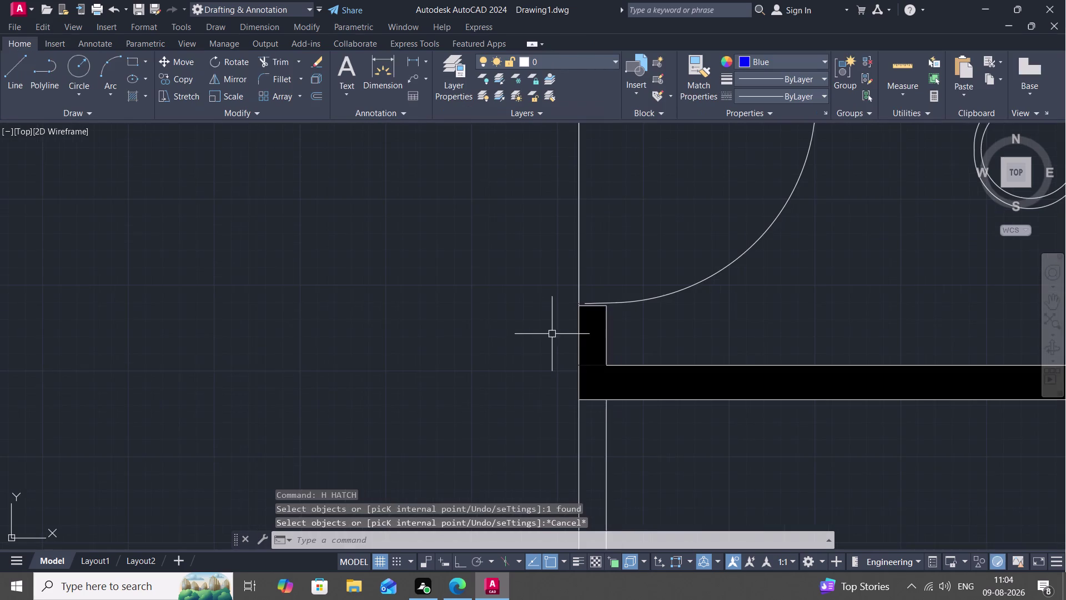
scroll(up, 3)
scroll(down, 3)
Try trimming the stray lines at the jamb corner and inside the black wall.
text(T)
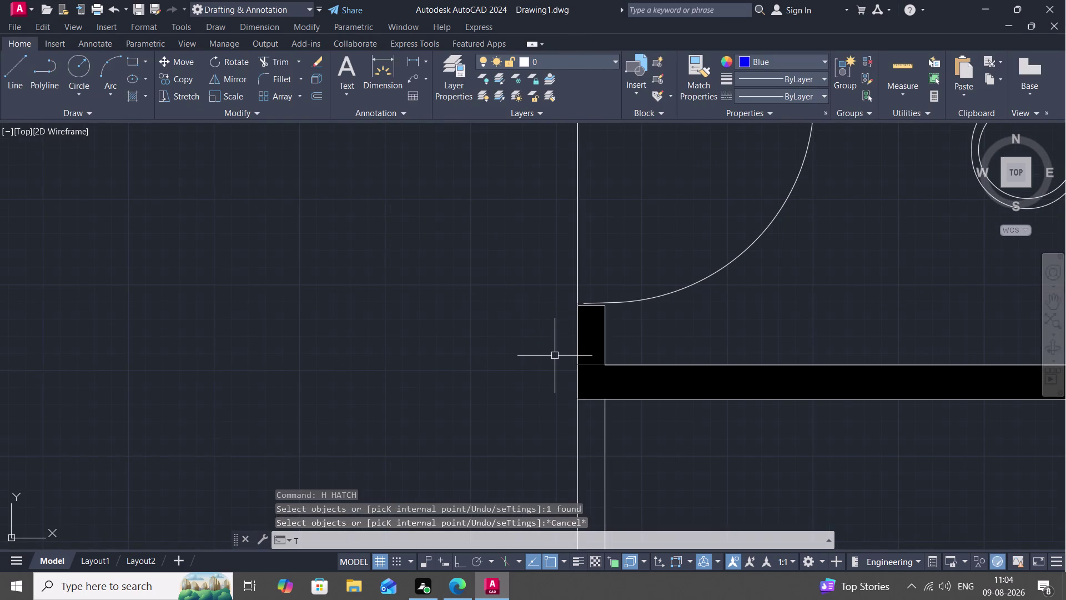
text(R)
key(space)
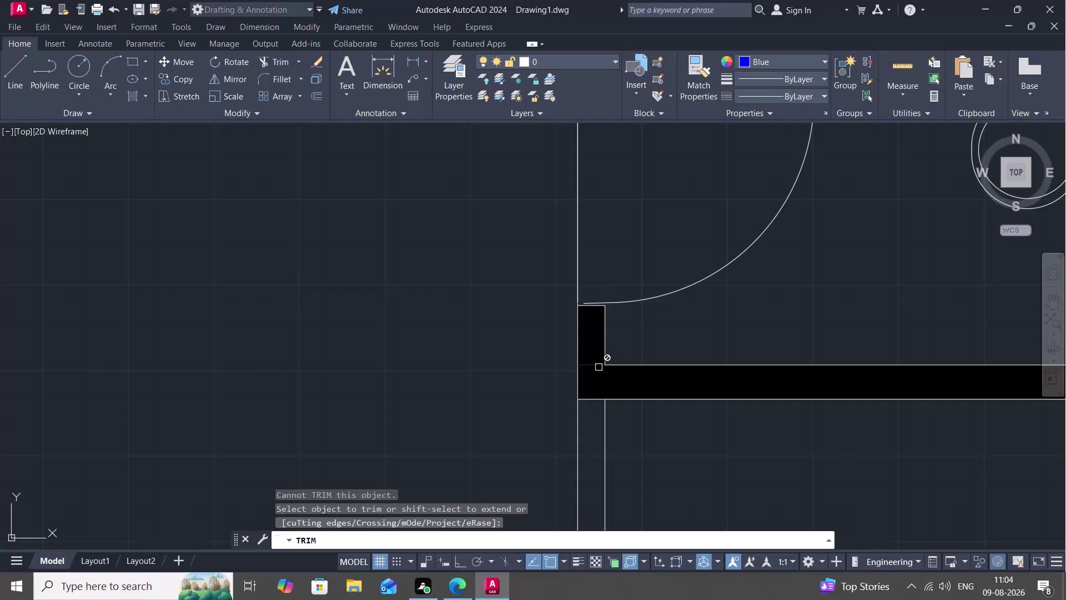
scroll(up, 3)
click(595, 365)
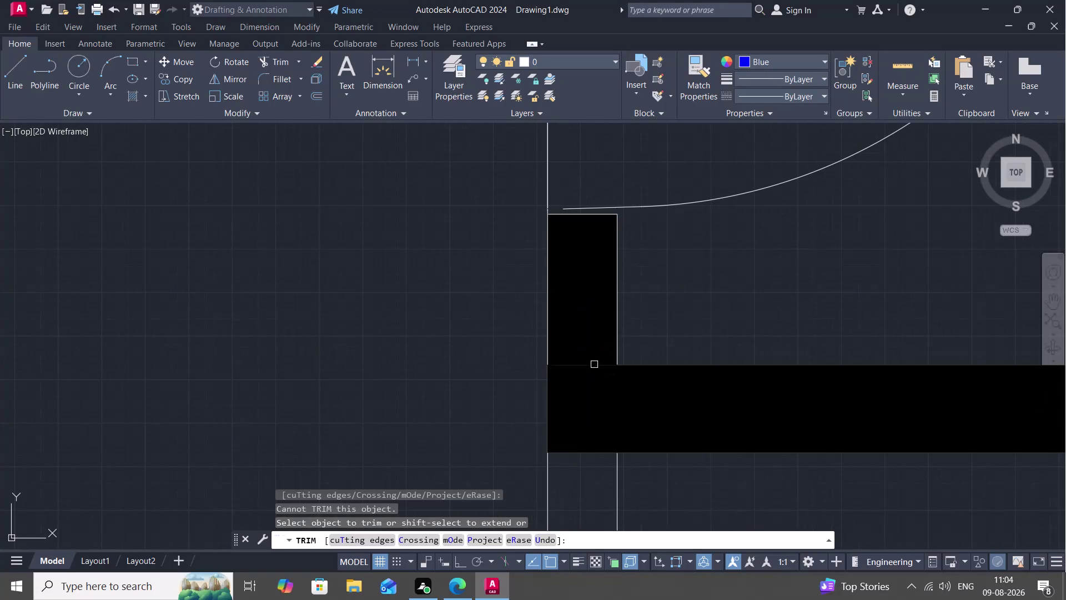
click(593, 361)
click(596, 365)
click(596, 365)
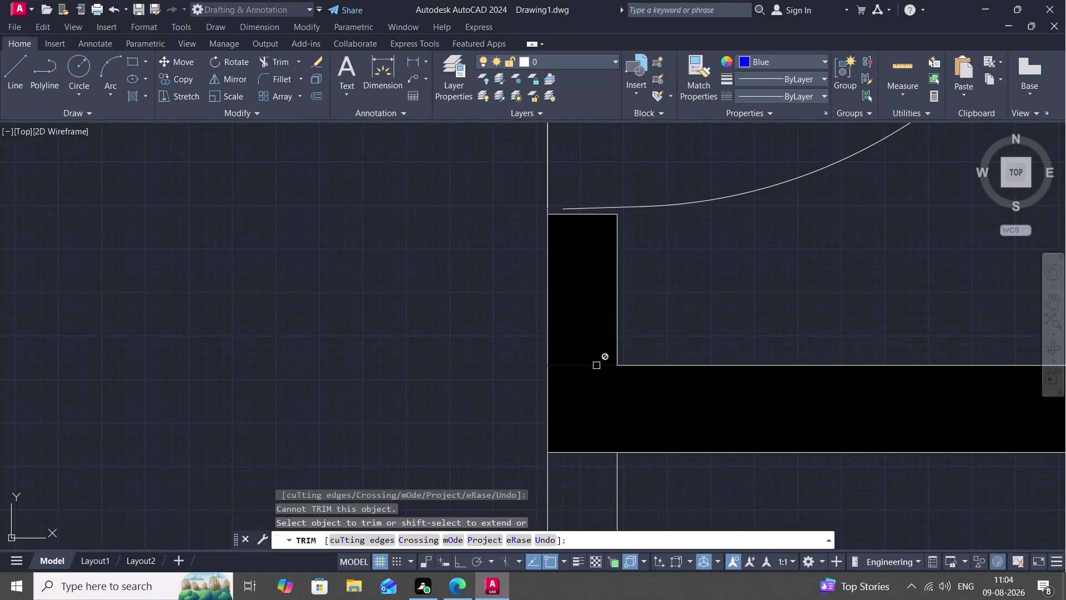
scroll(up, 3)
click(596, 365)
double_click(557, 367)
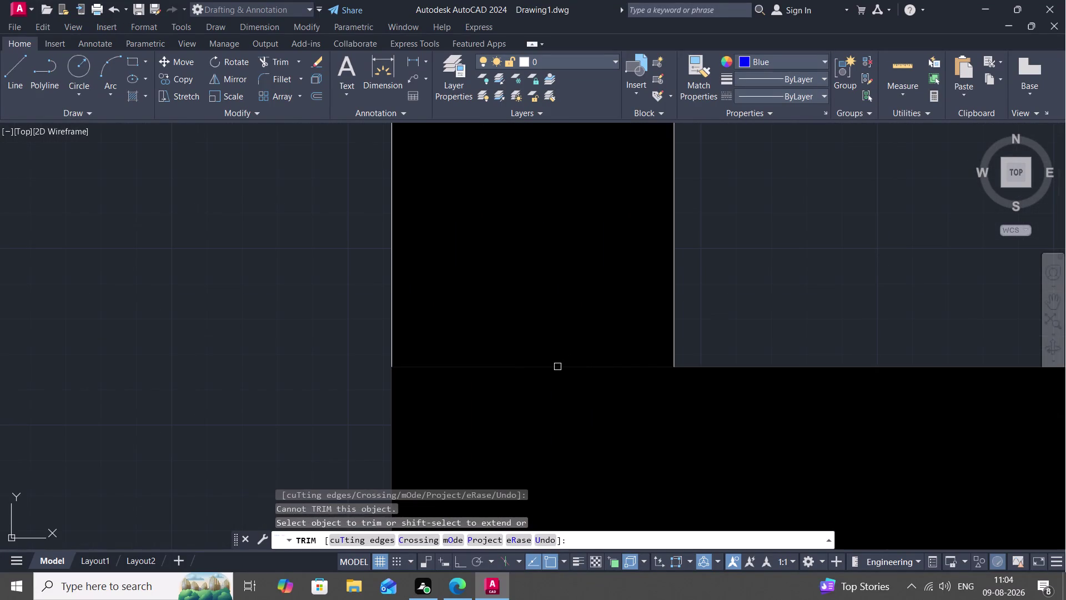
click(507, 367)
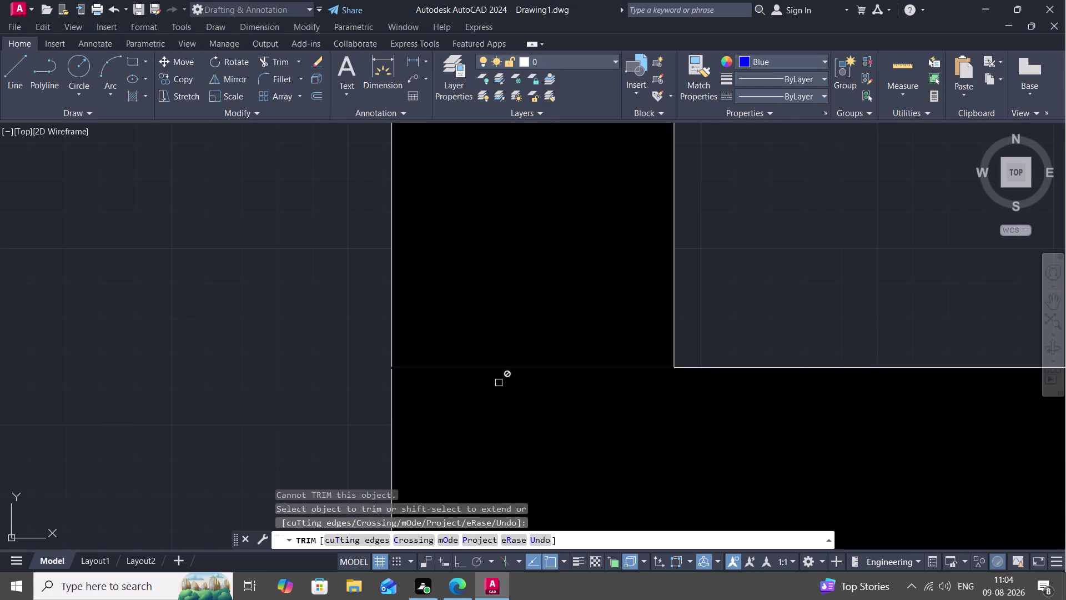
scroll(down, 3)
scroll(down, 3)
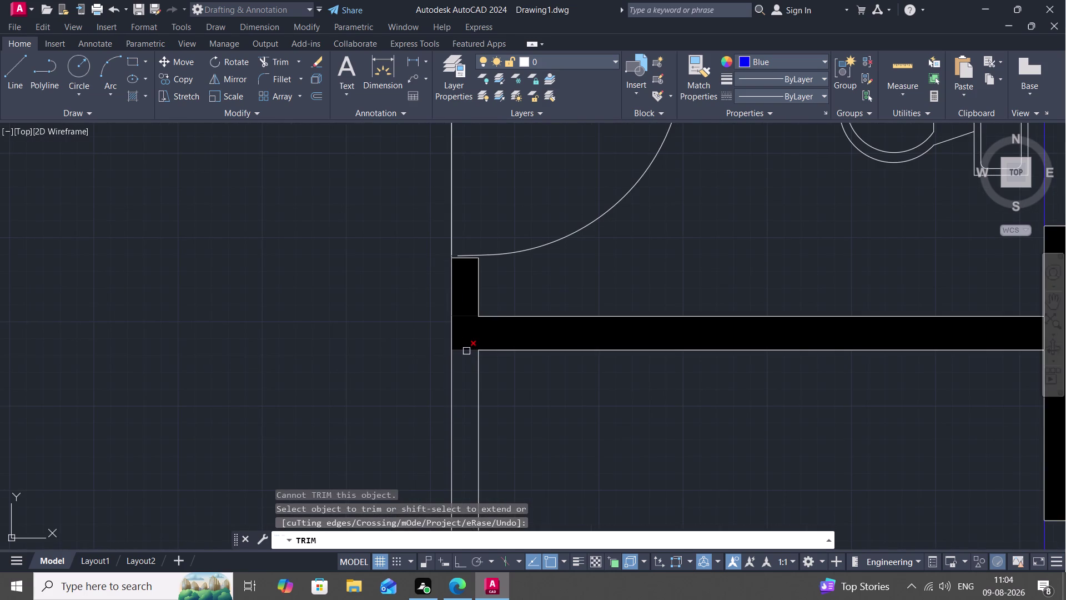
scroll(down, 3)
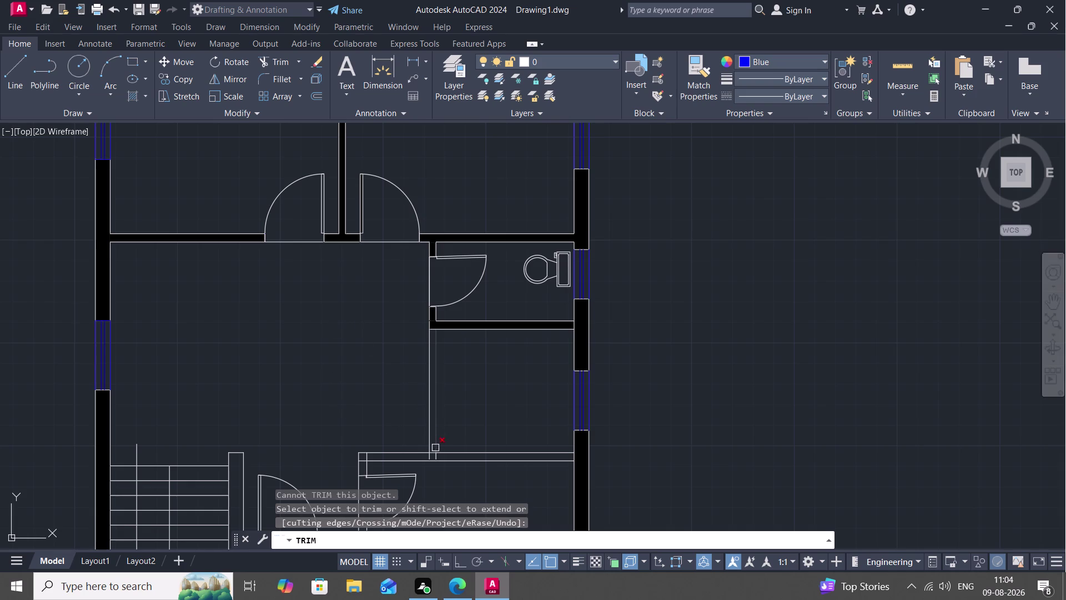
scroll(up, 3)
scroll(down, 3)
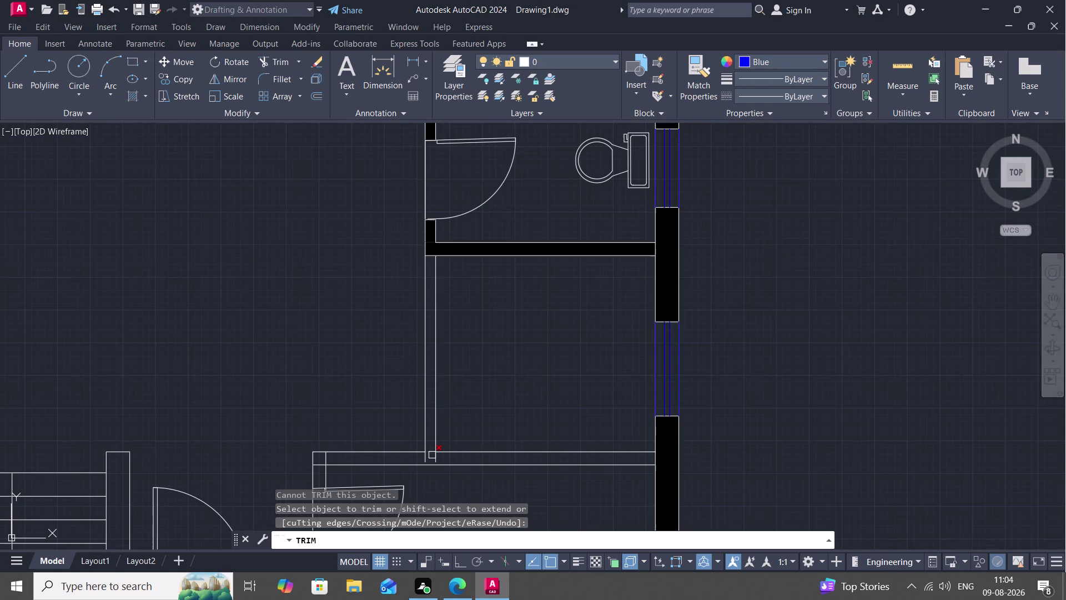
Try trimming the extra lines at the partition corner, then cancel the trim.
click(431, 454)
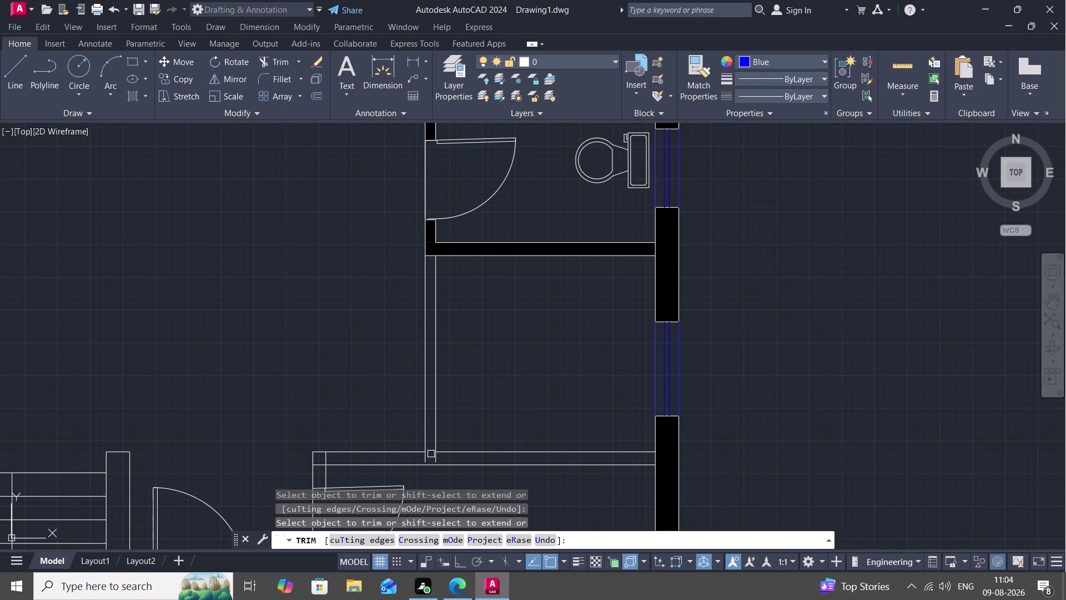
click(424, 459)
click(434, 459)
key(Escape)
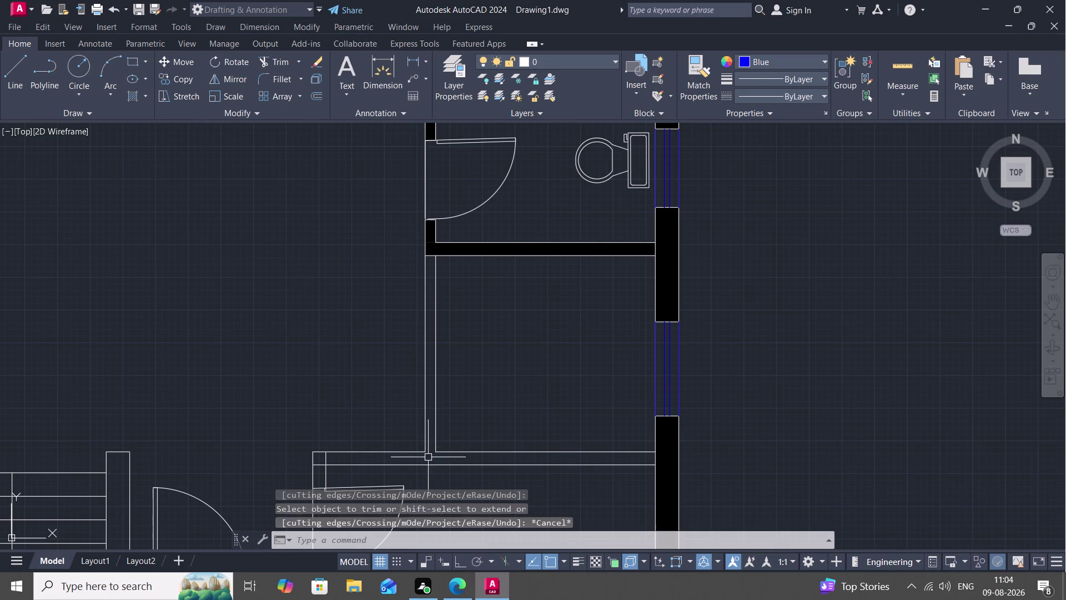
middle_drag(548, 416, 609, 342)
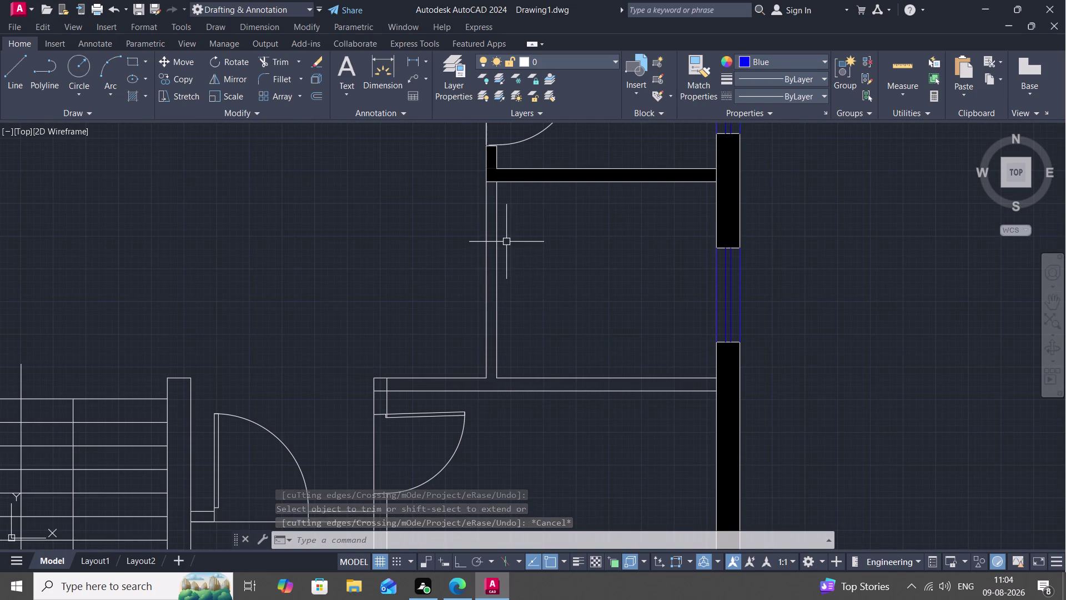
Split the vertical inner wall line at two corner points with BREAKATPOINT.
text(B)
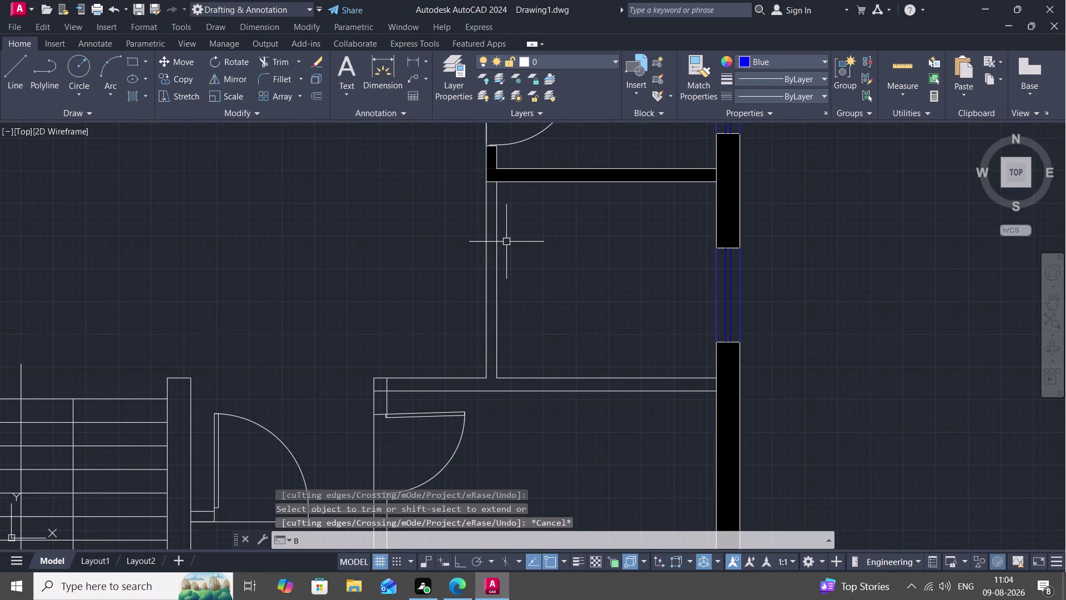
text(RES)
key(BackSpace)
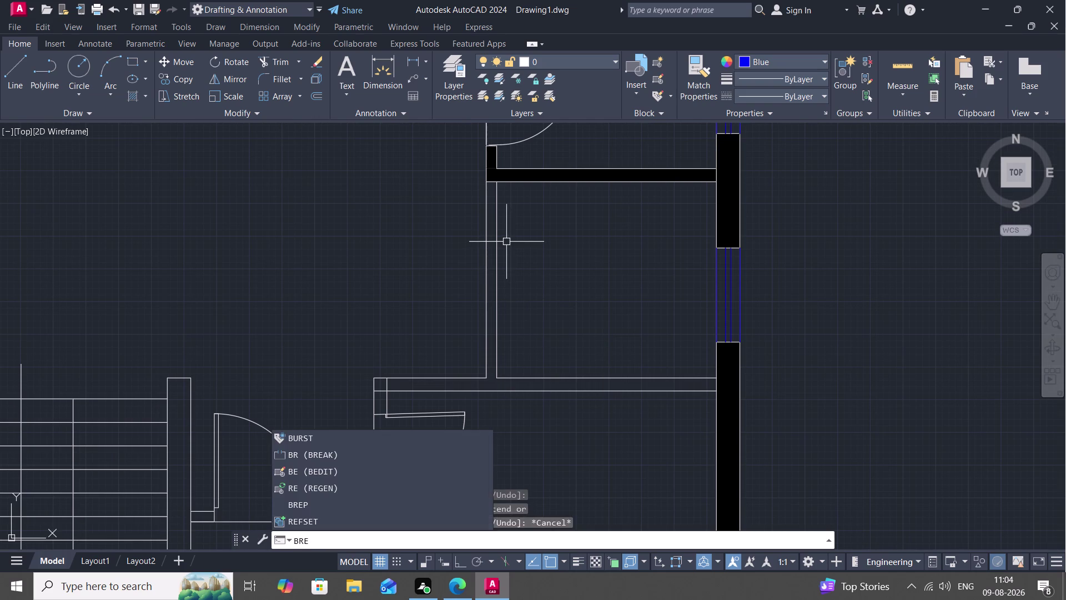
text(A)
key(space)
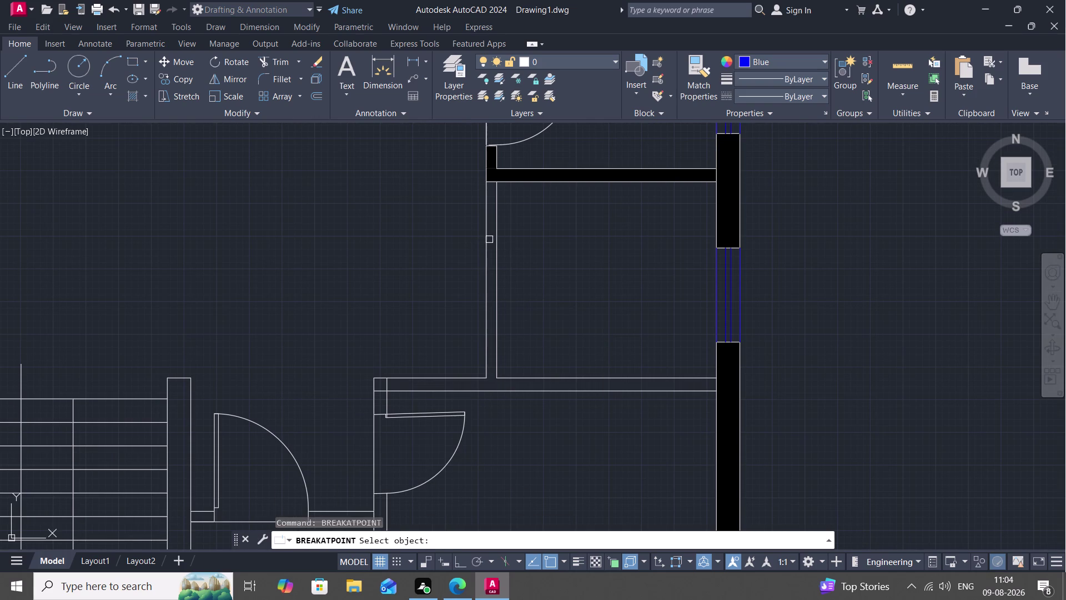
click(486, 240)
click(499, 235)
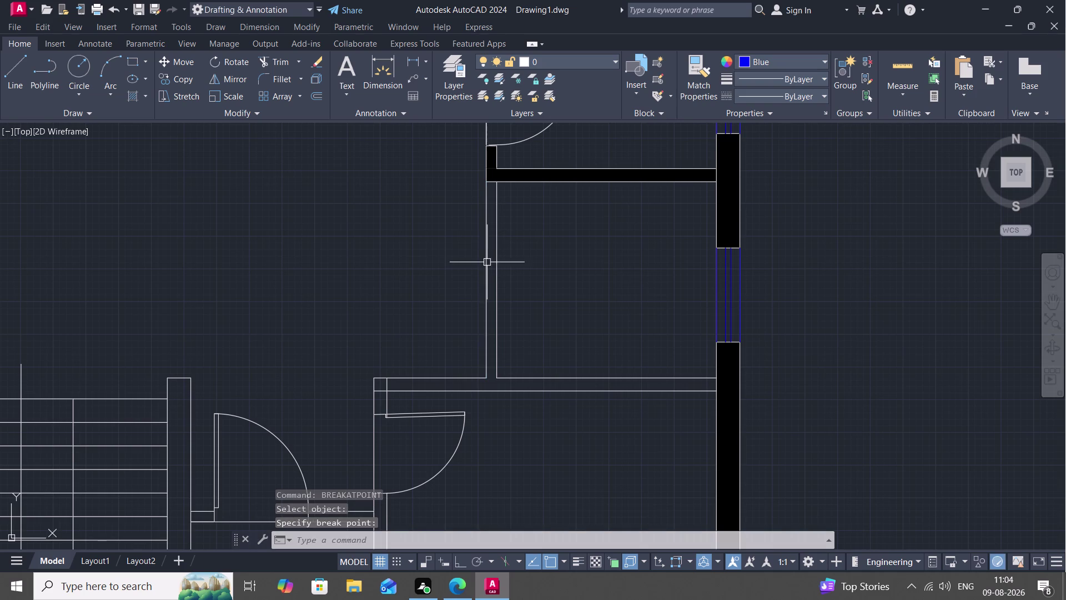
key(space)
click(486, 265)
click(497, 271)
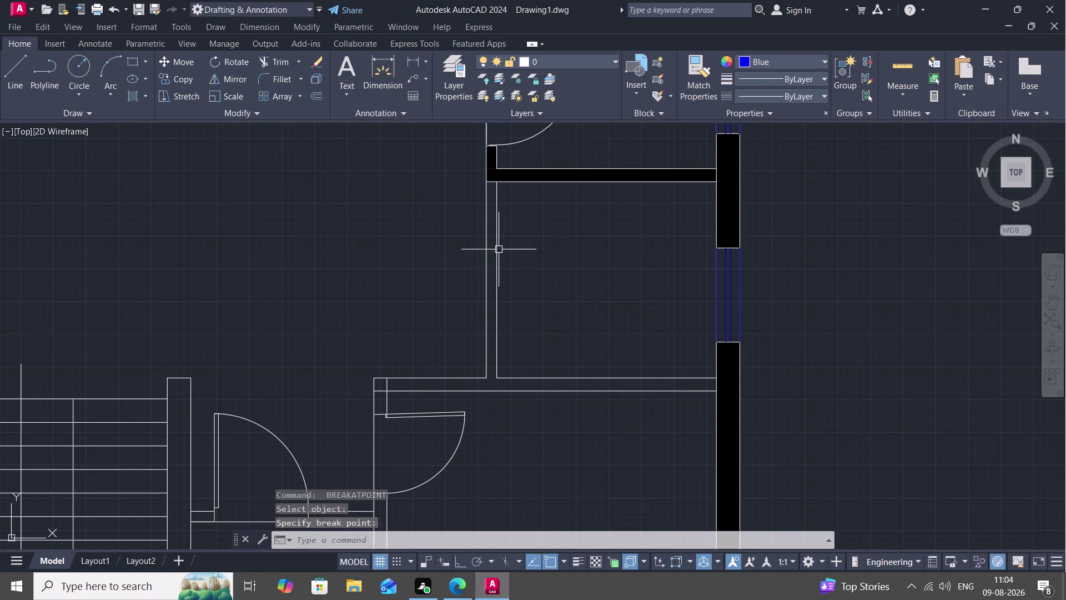
Attempt another split on the vertical wall line and abandon the rejected point.
key(space)
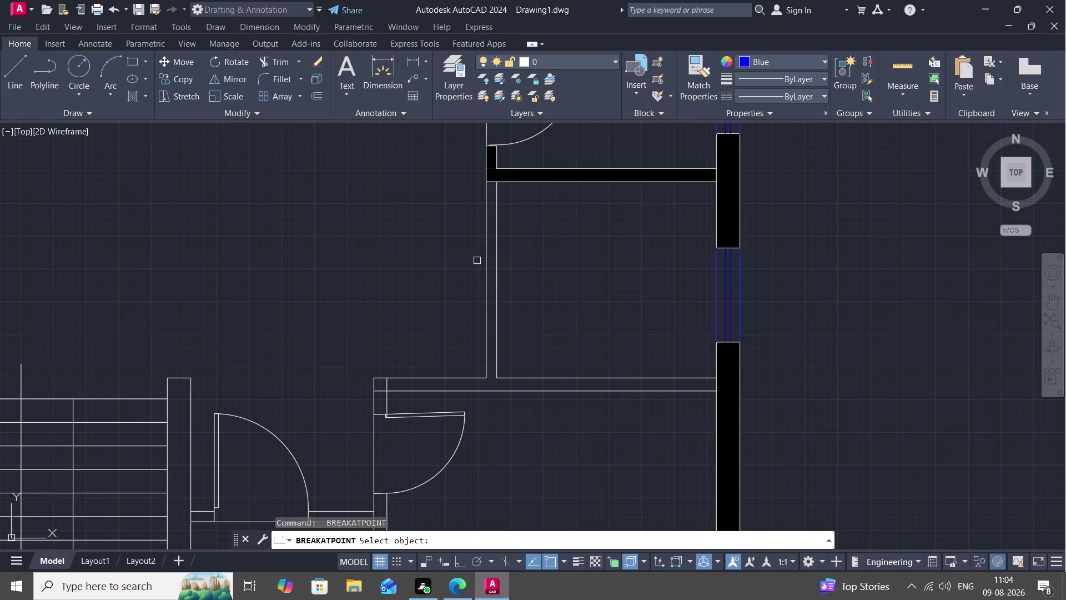
click(488, 268)
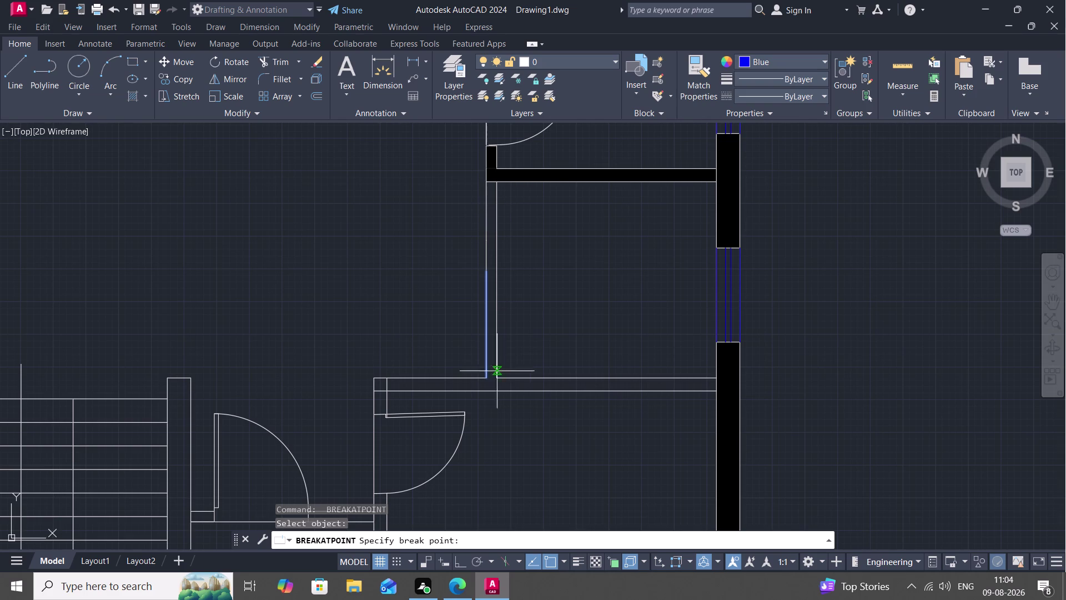
key(space)
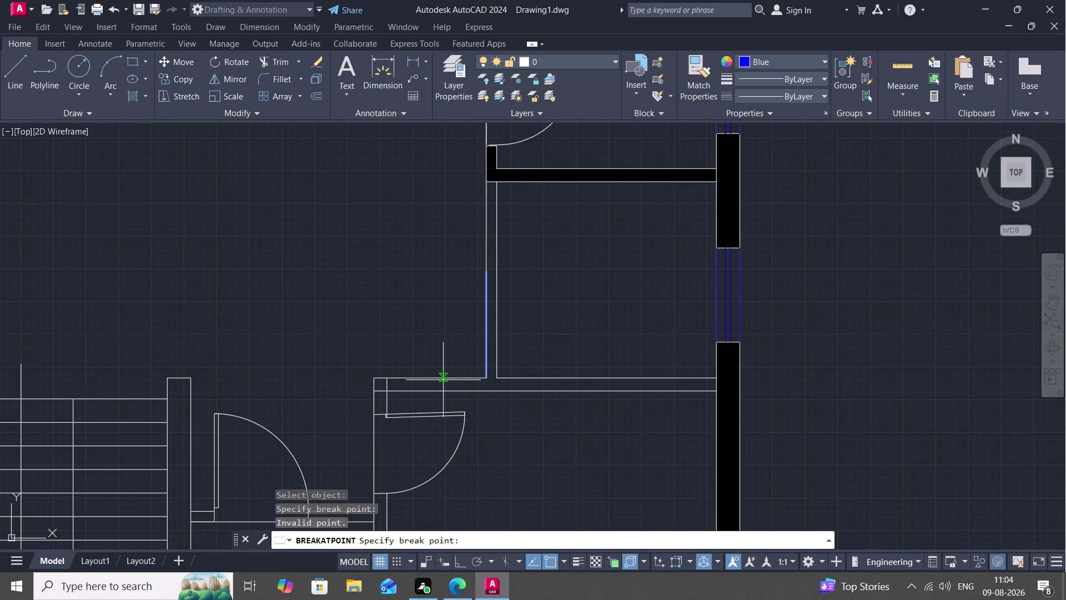
key(space)
key(Escape)
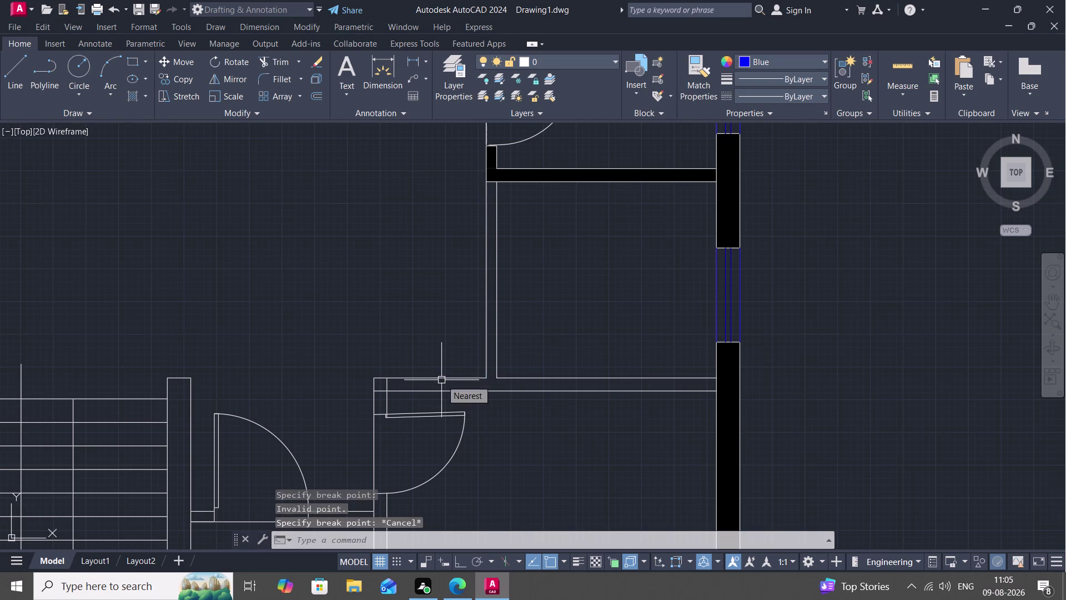
Split the horizontal wall line near the door at its left corner.
key(space)
click(441, 380)
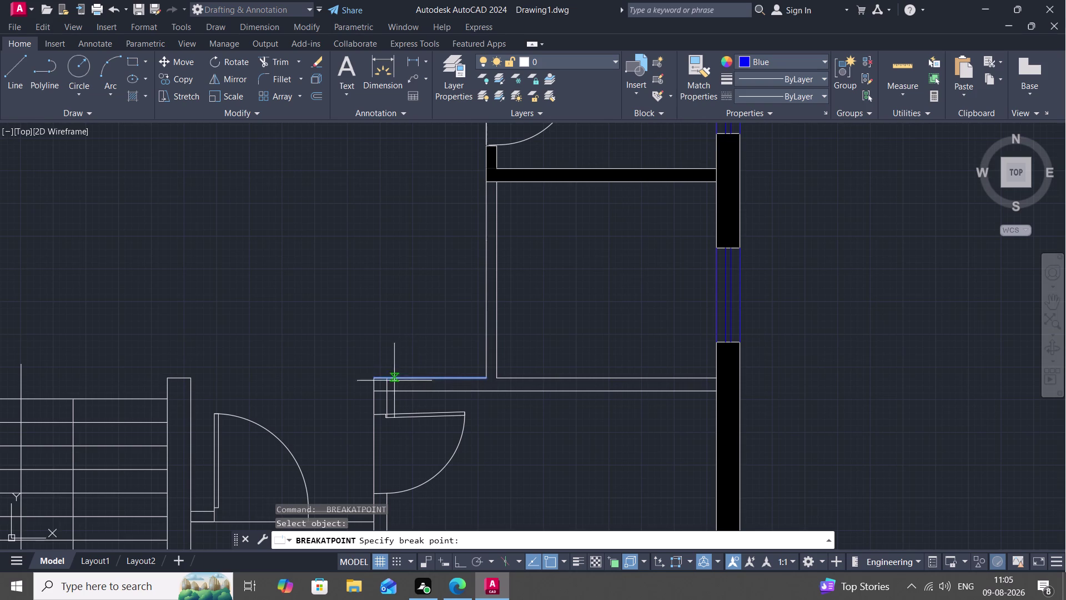
click(388, 382)
key(space)
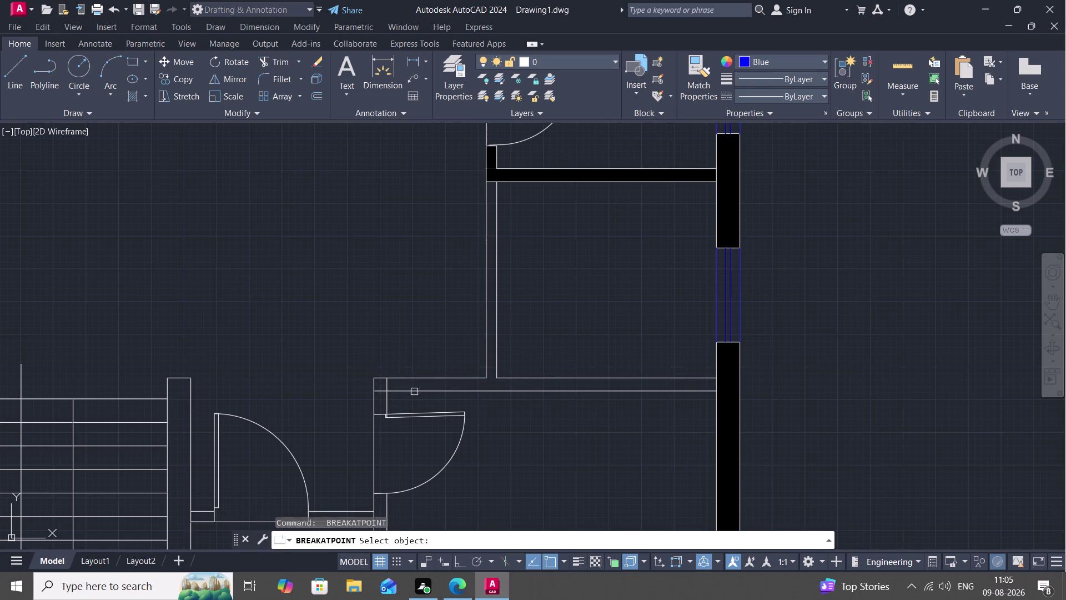
click(414, 391)
click(387, 392)
key(space)
click(649, 377)
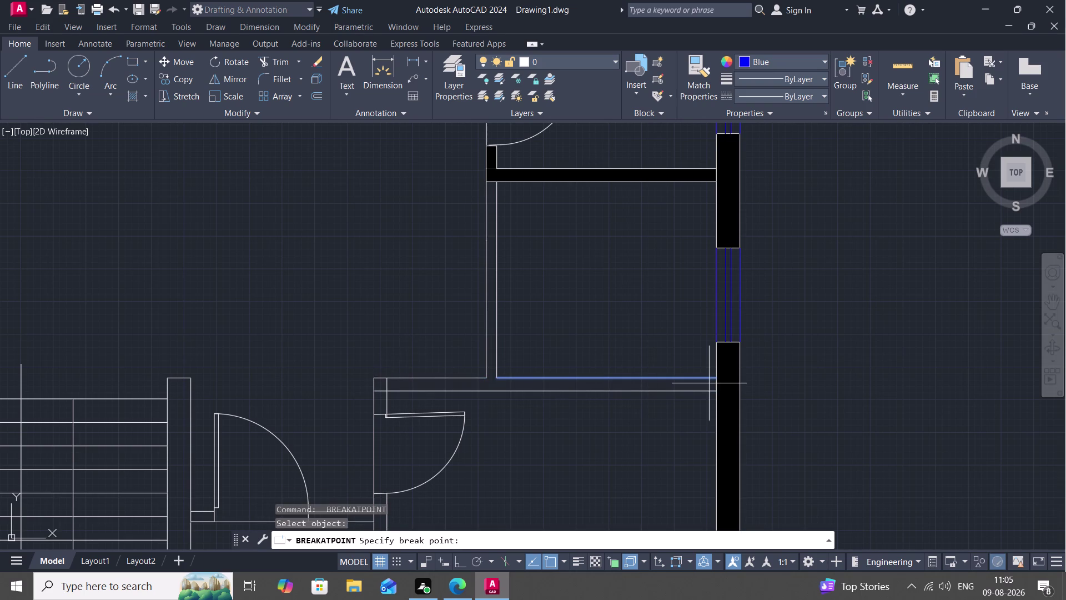
key(space)
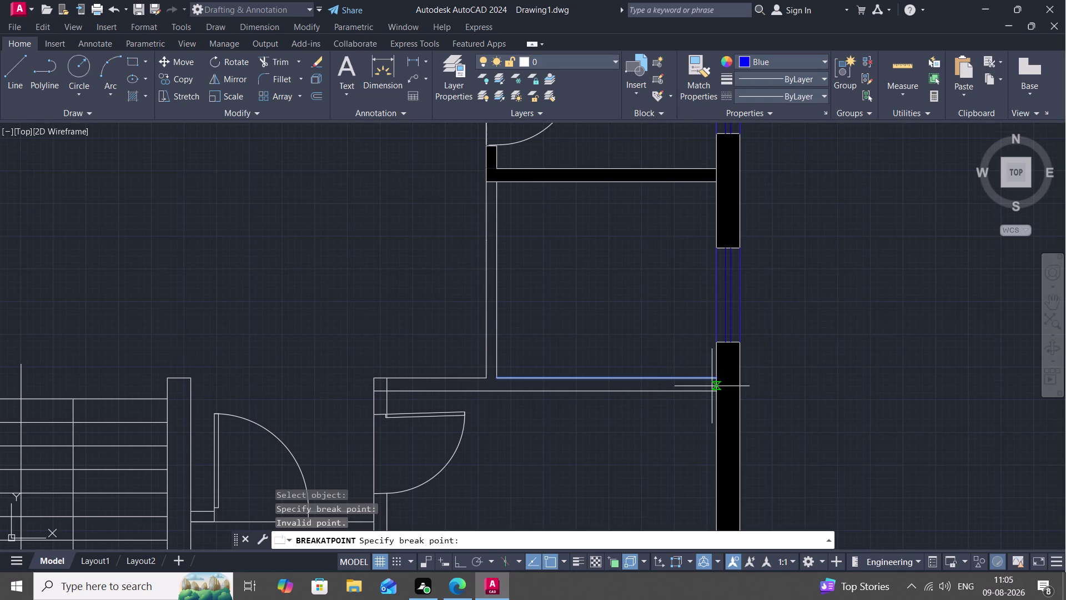
click(717, 377)
key(Escape)
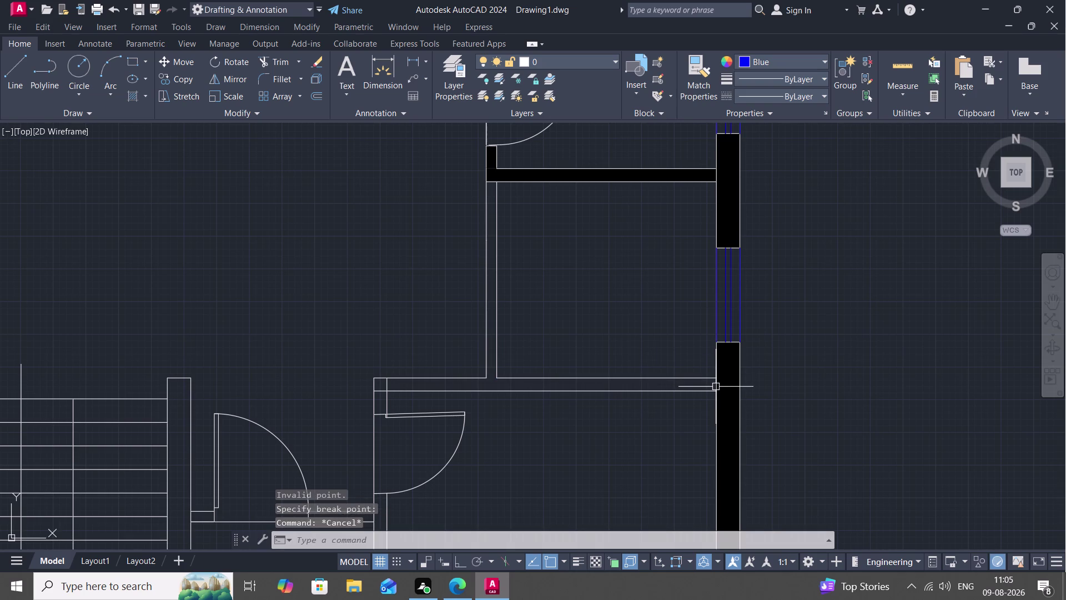
Split the lower horizontal wall lines where they meet the black wall.
key(space)
scroll(up, 3)
click(716, 386)
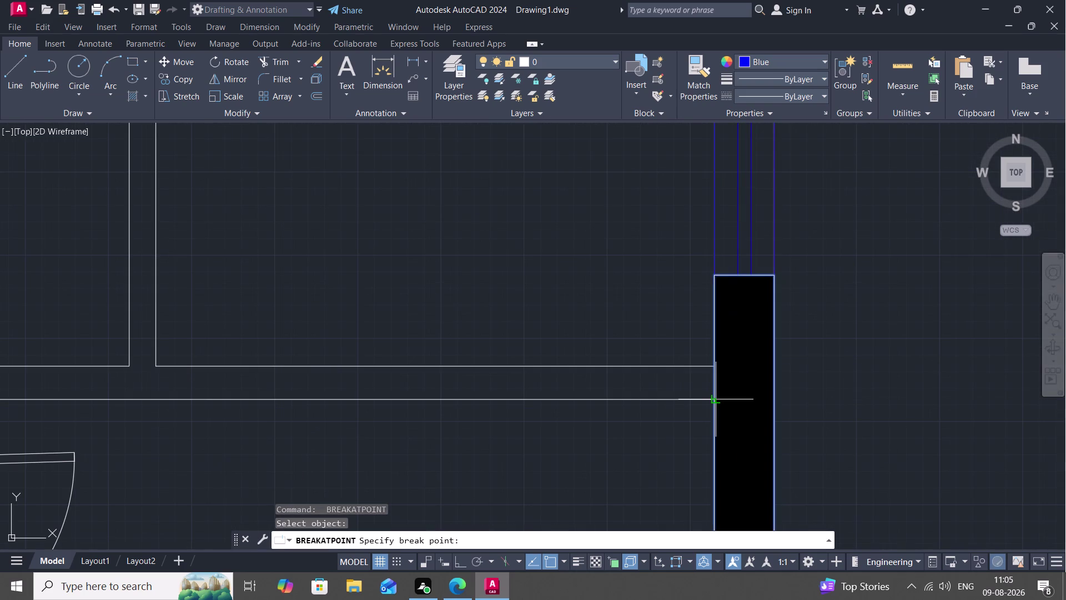
click(714, 400)
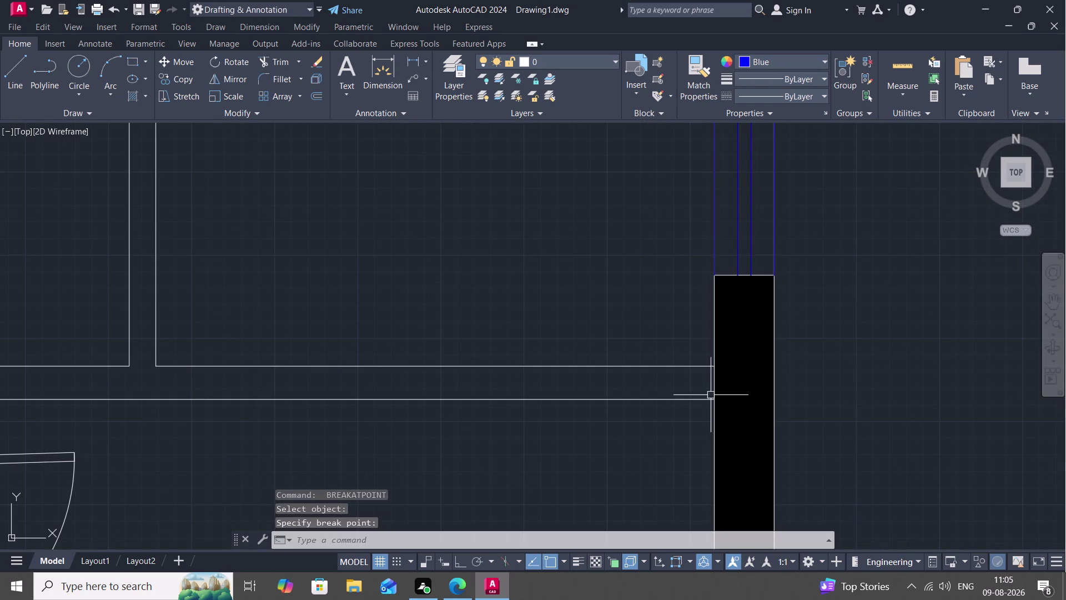
key(space)
click(714, 392)
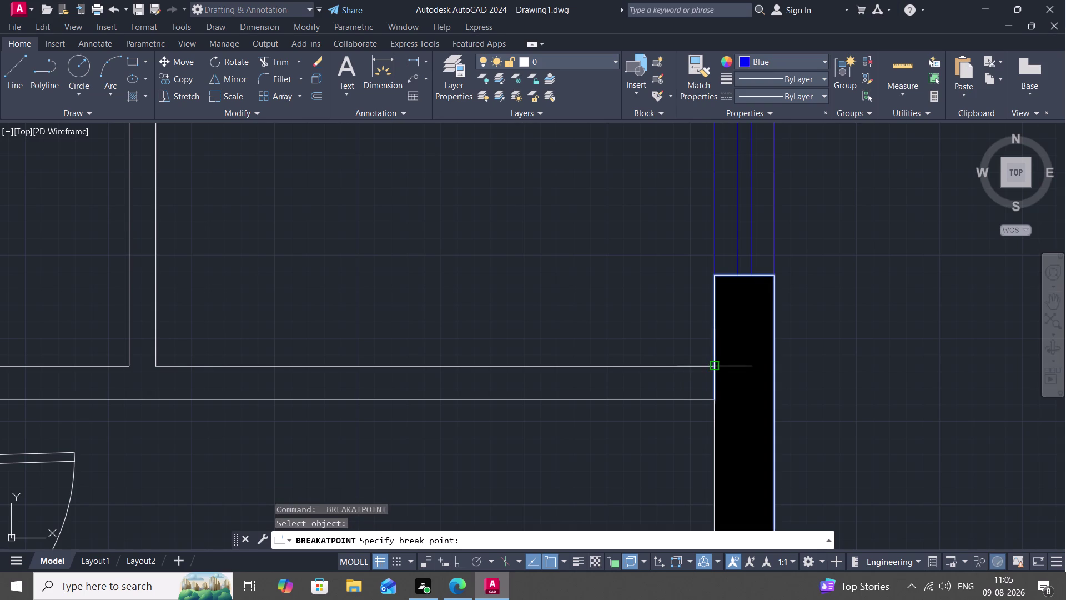
click(712, 370)
scroll(down, 3)
key(Escape)
scroll(up, 3)
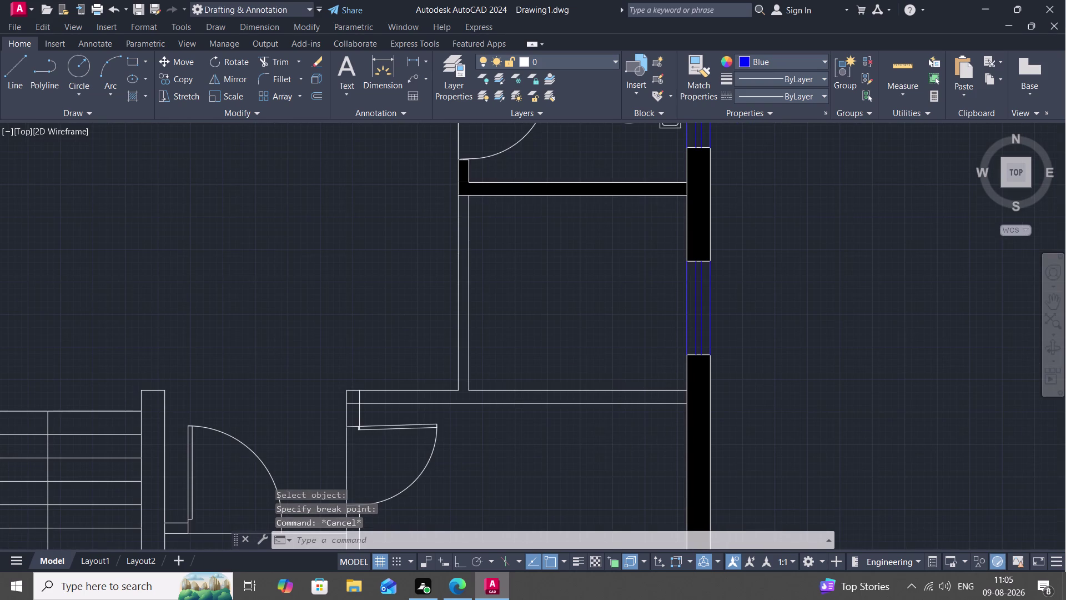
key(j)
key(space)
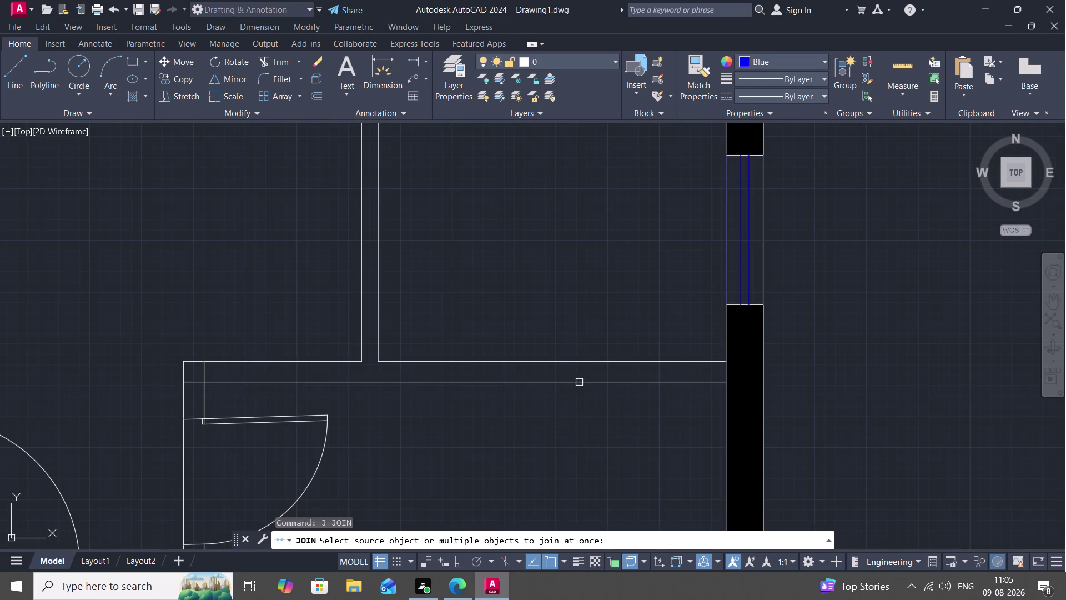
click(579, 382)
click(586, 363)
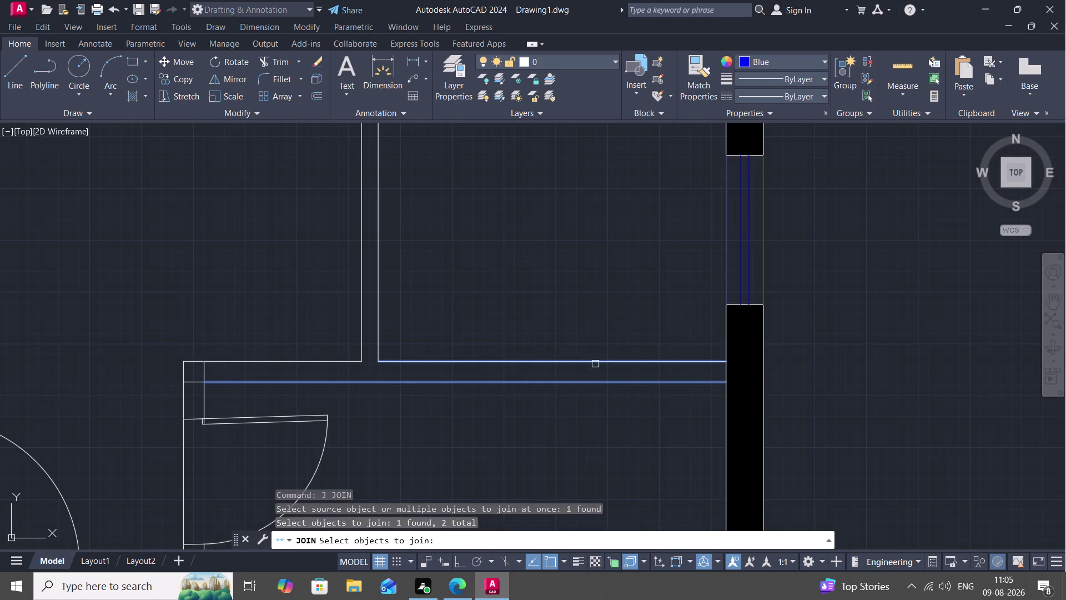
click(723, 371)
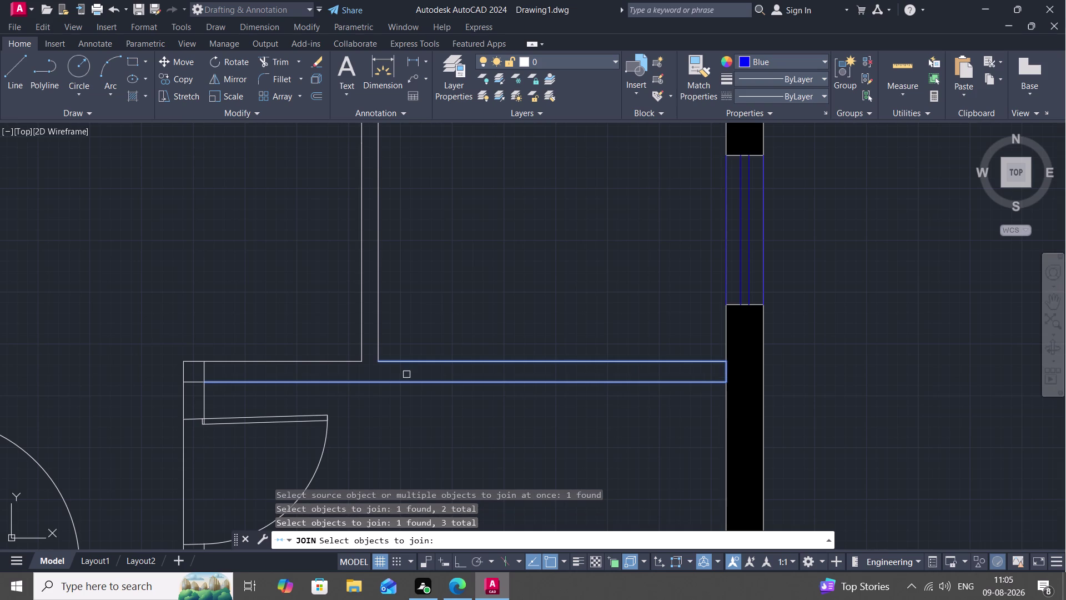
click(205, 375)
click(271, 359)
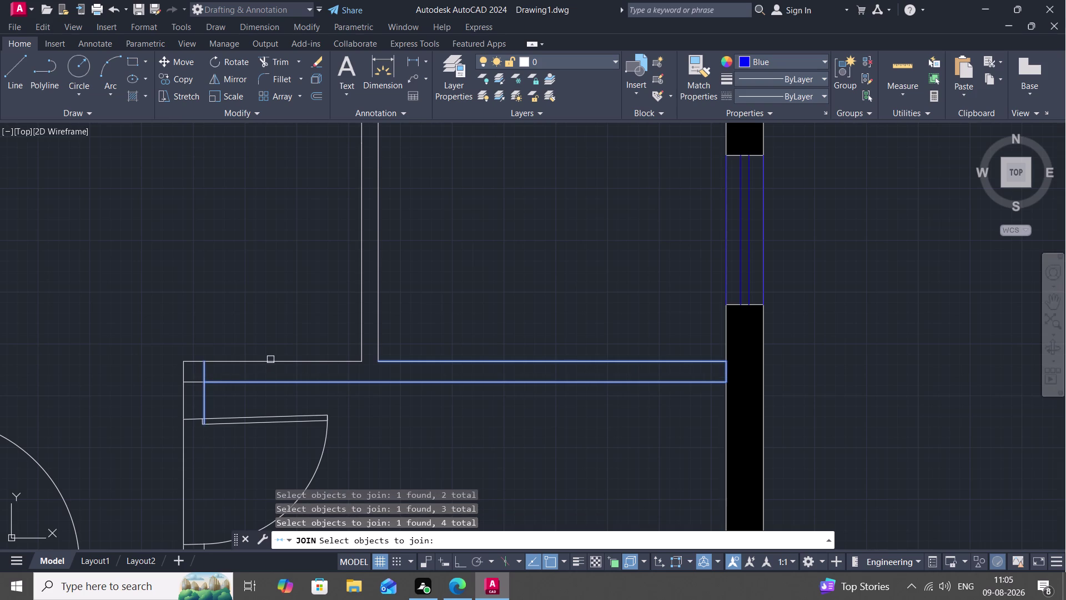
click(360, 314)
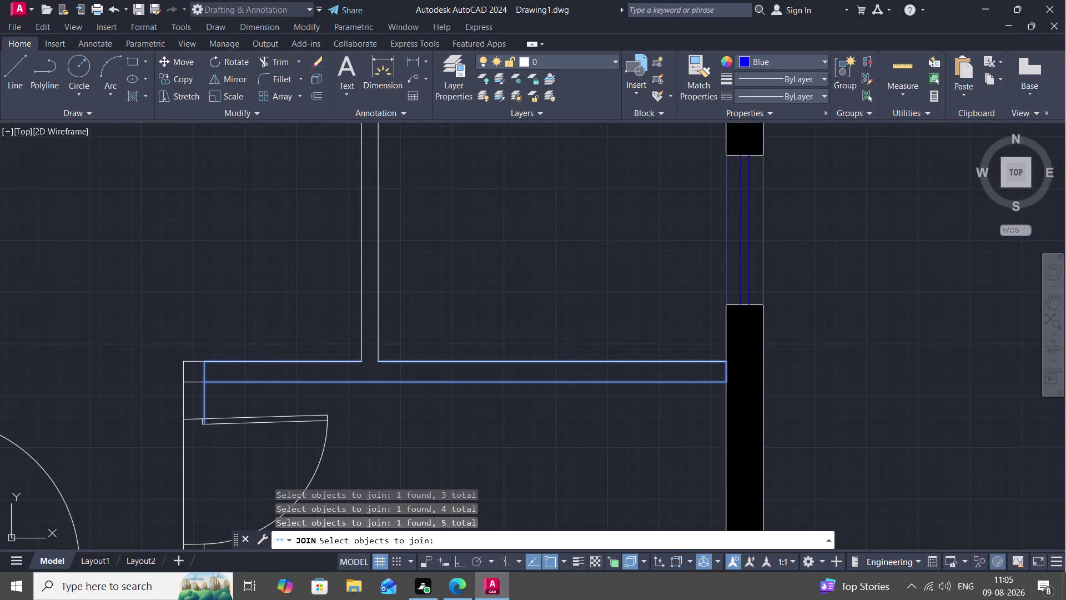
click(377, 312)
scroll(down, 3)
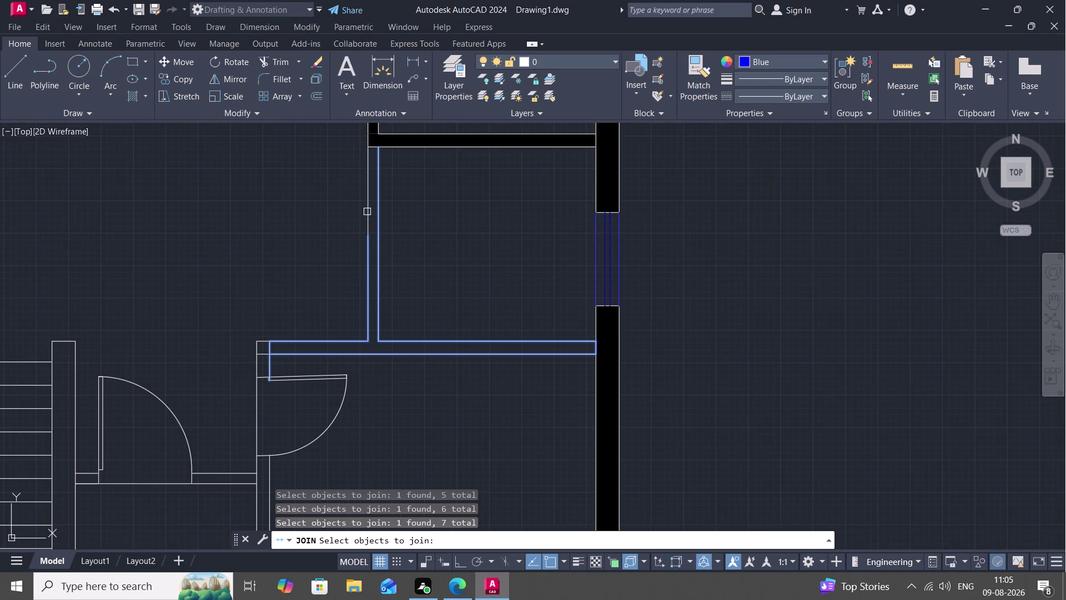
click(369, 210)
click(367, 183)
scroll(up, 3)
scroll(down, 3)
scroll(up, 3)
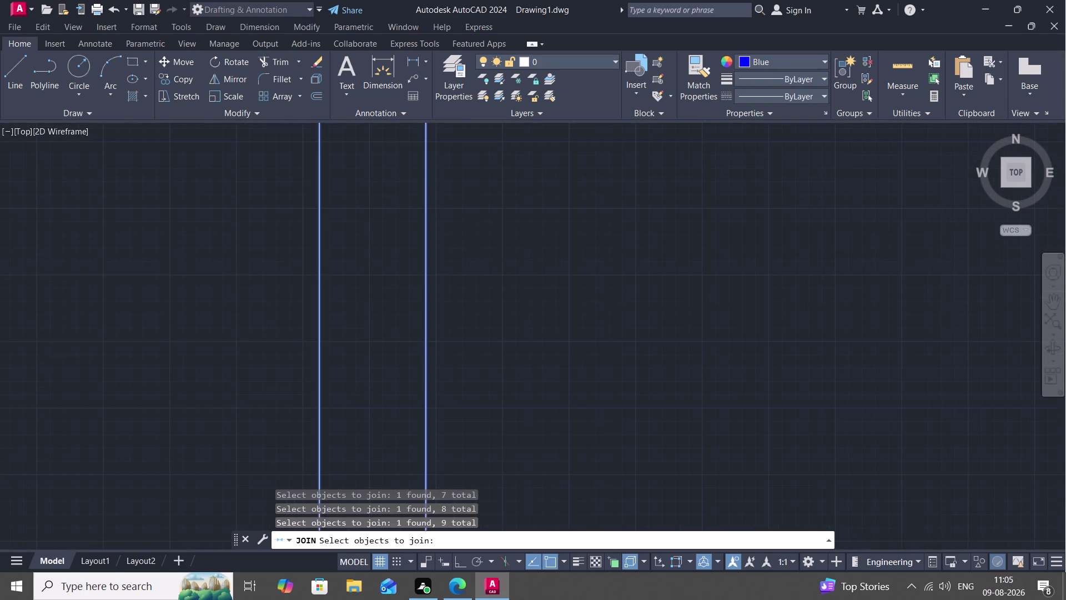
middle_drag(371, 150, 377, 367)
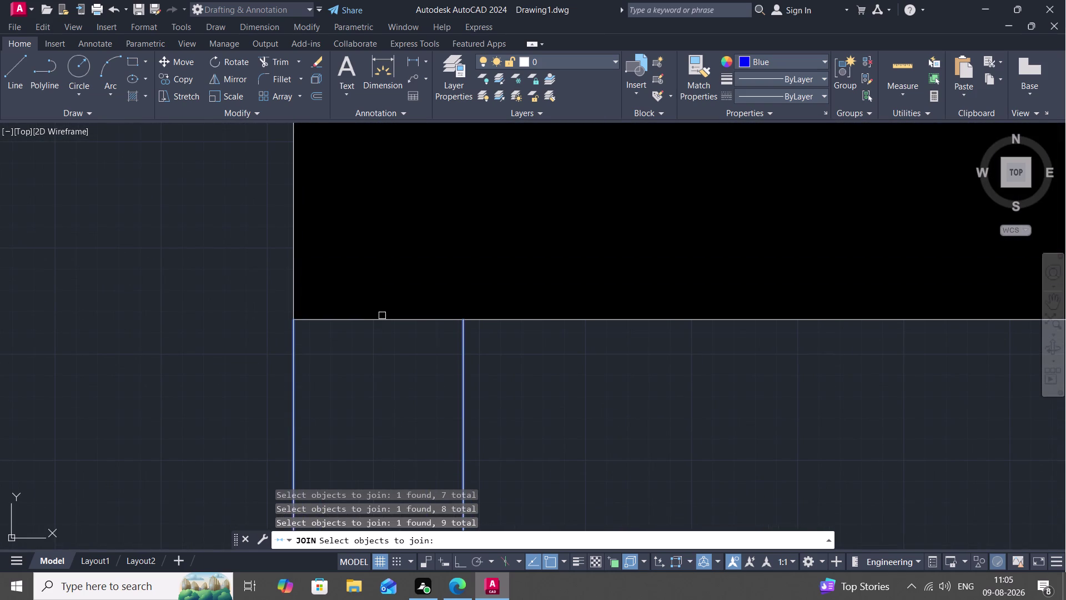
click(385, 320)
scroll(down, 3)
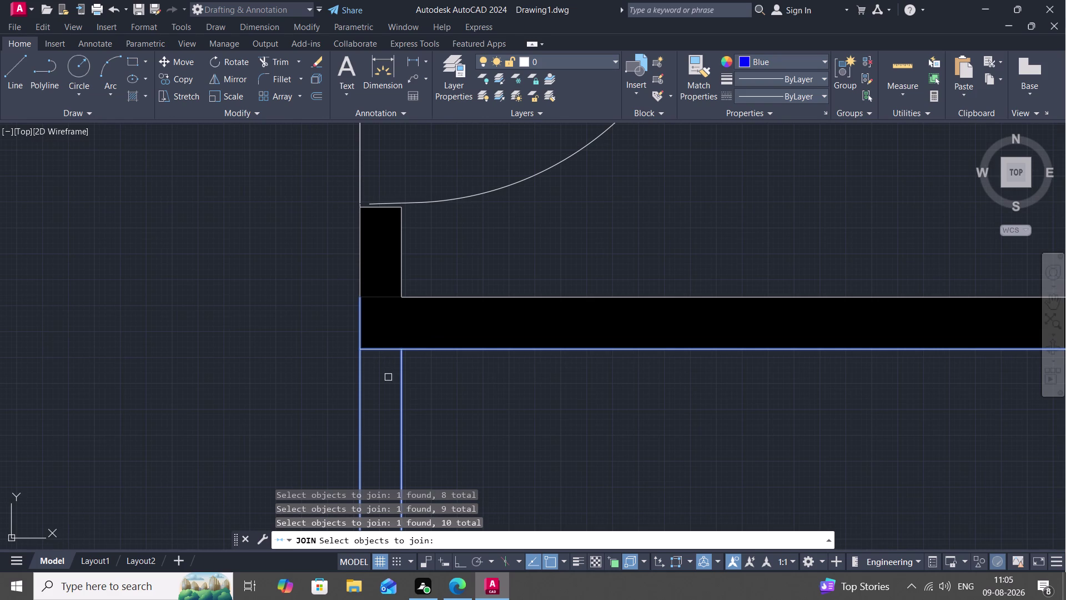
key(Escape)
text(BR)
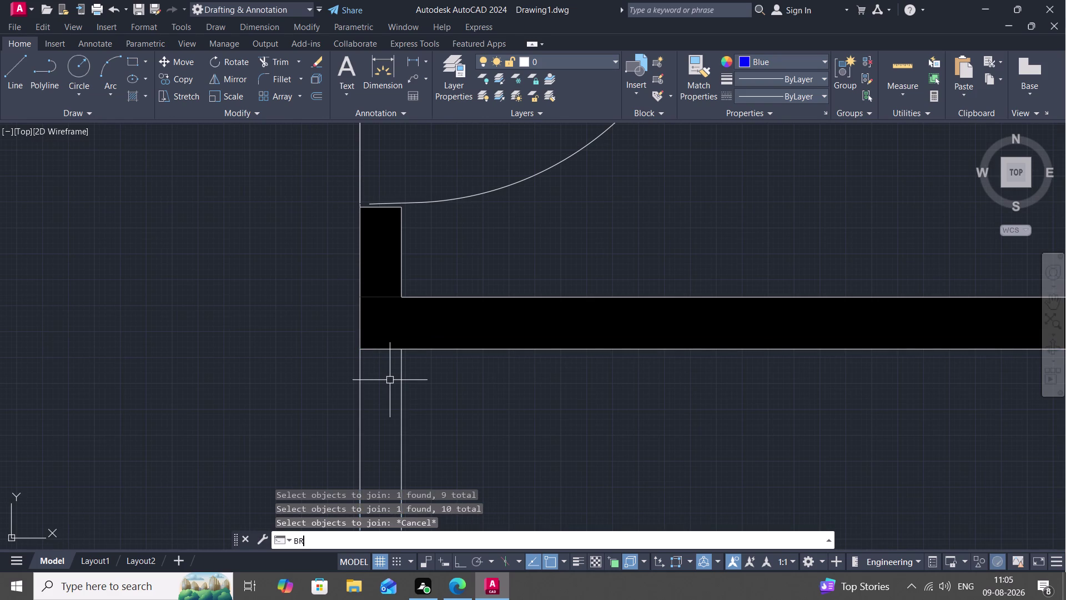
text(EA)
key(space)
click(379, 349)
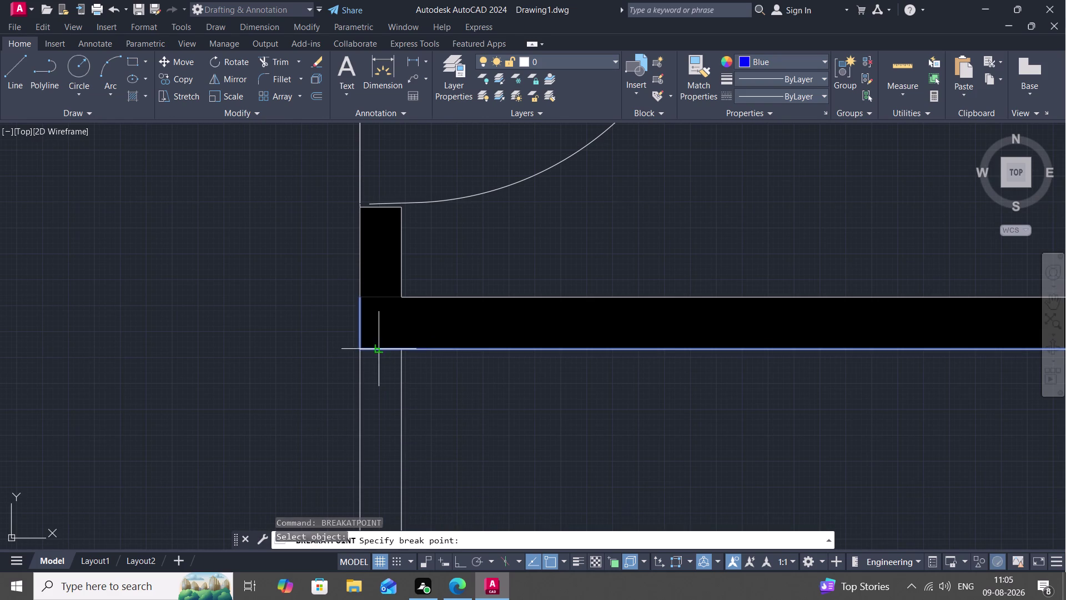
click(400, 350)
key(space)
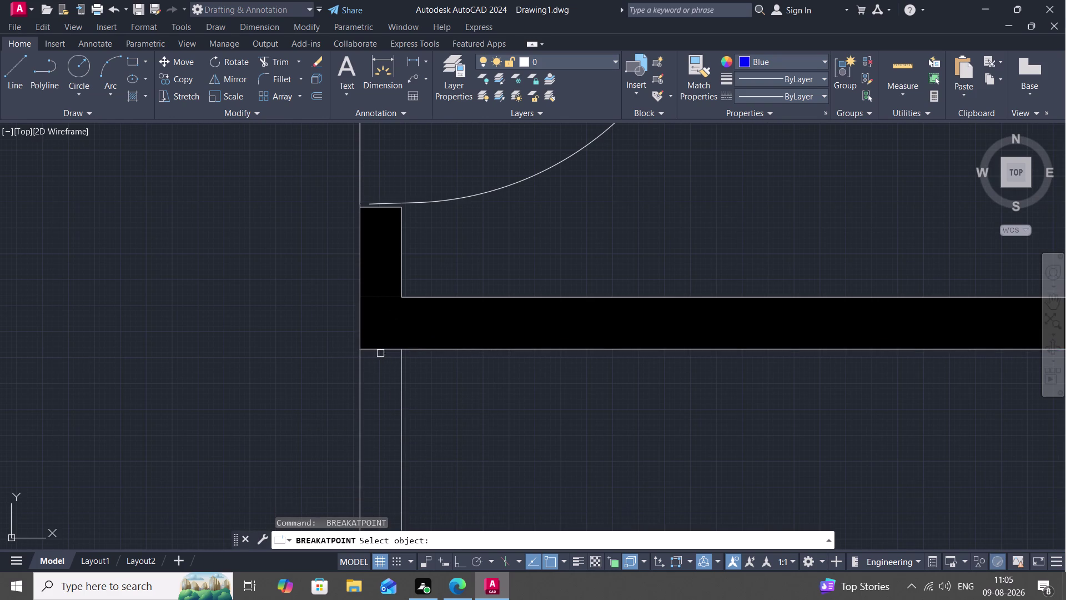
click(380, 349)
click(361, 350)
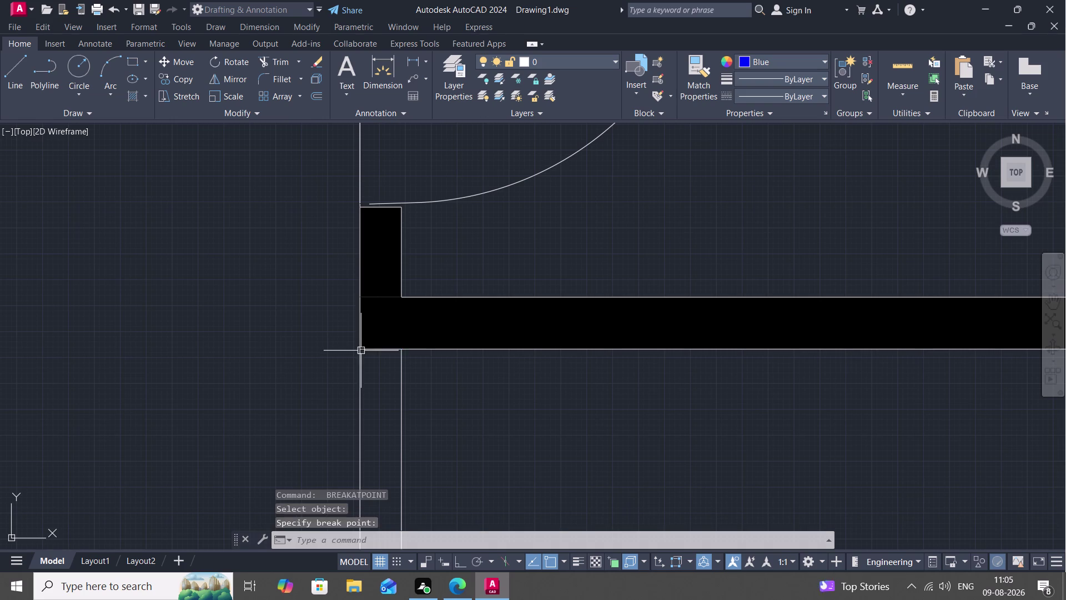
key(space)
scroll(down, 3)
middle_drag(374, 371, 358, 311)
scroll(up, 3)
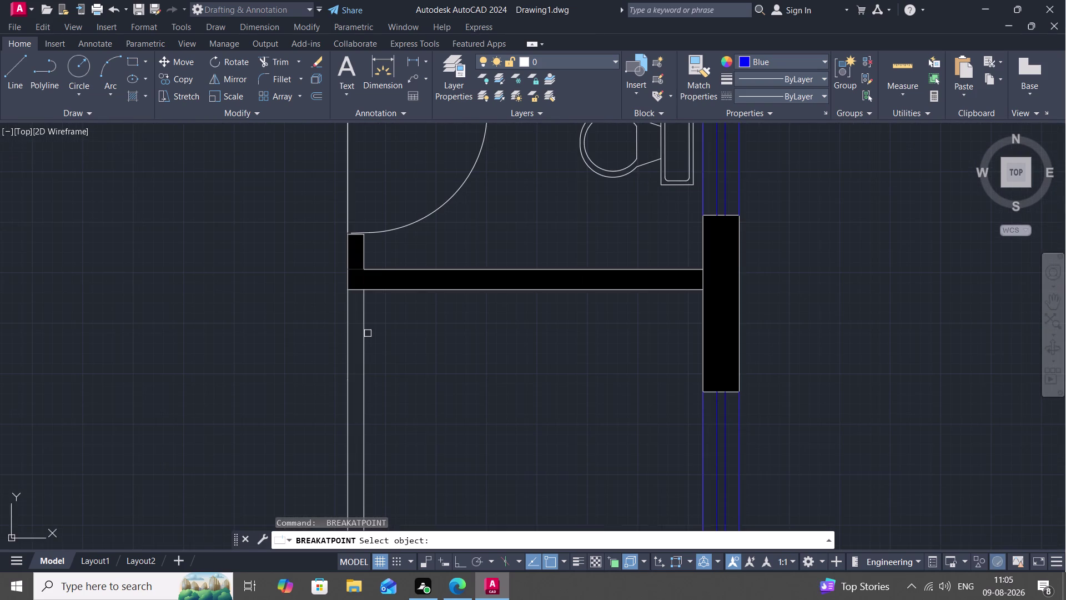
scroll(down, 3)
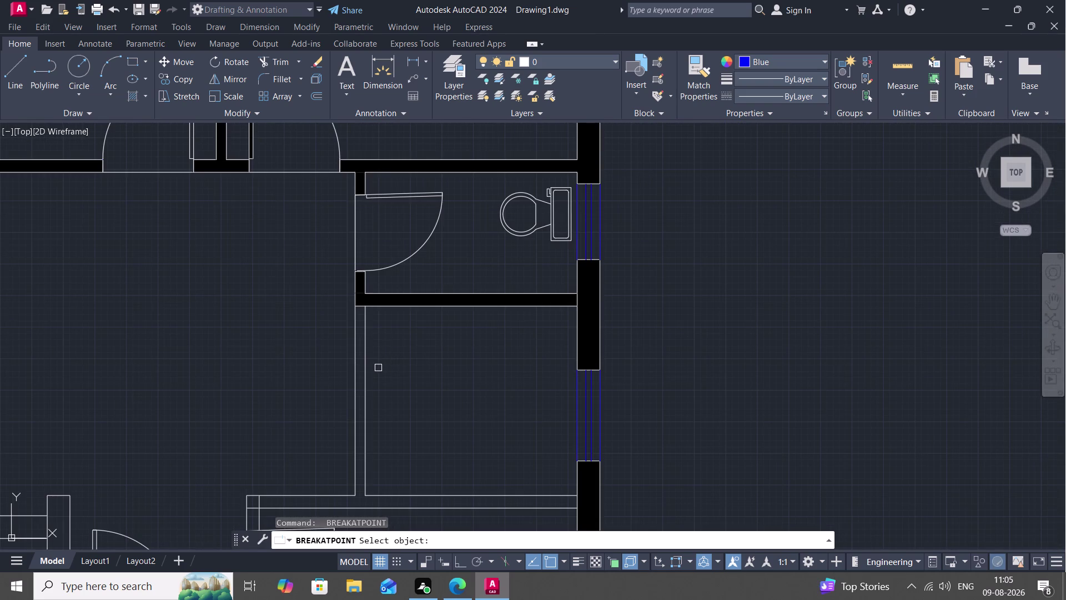
key(Escape)
key(j)
key(space)
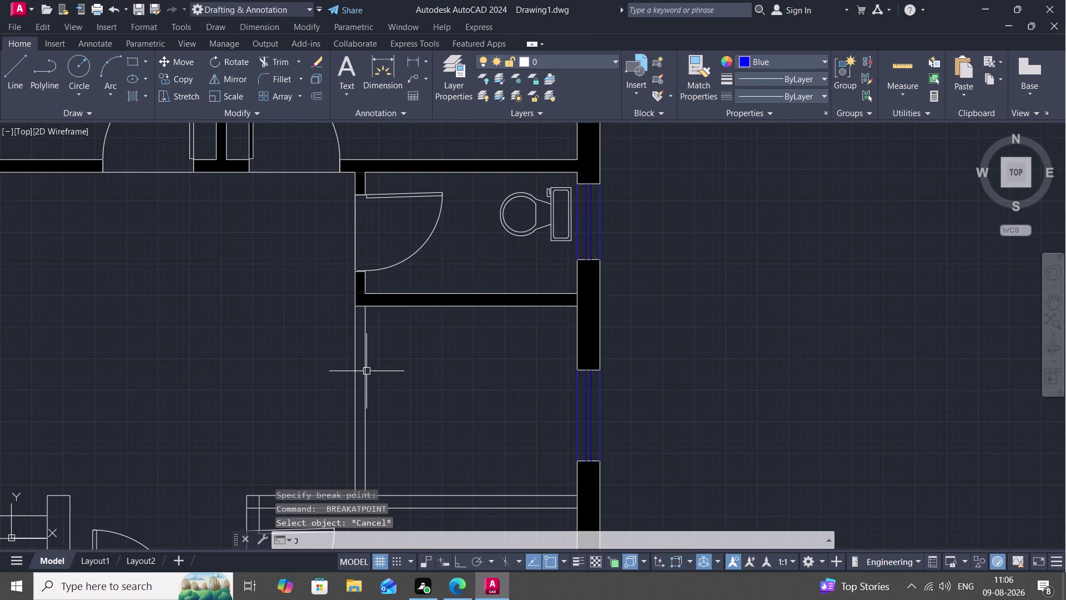
Join the partition wall's vertical and horizontal line pieces into one outline.
click(359, 307)
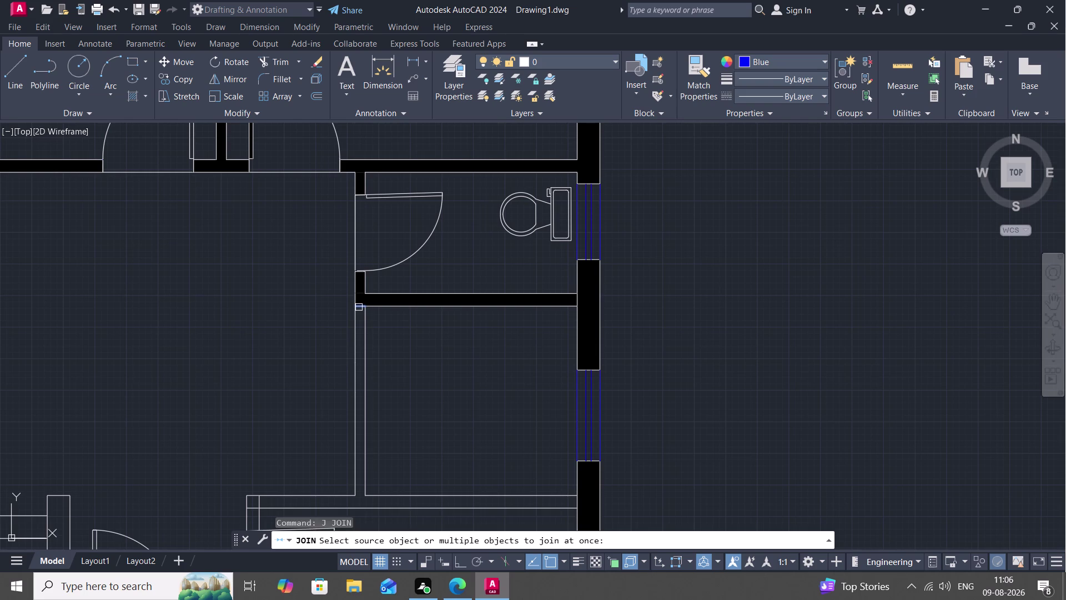
click(354, 320)
click(366, 327)
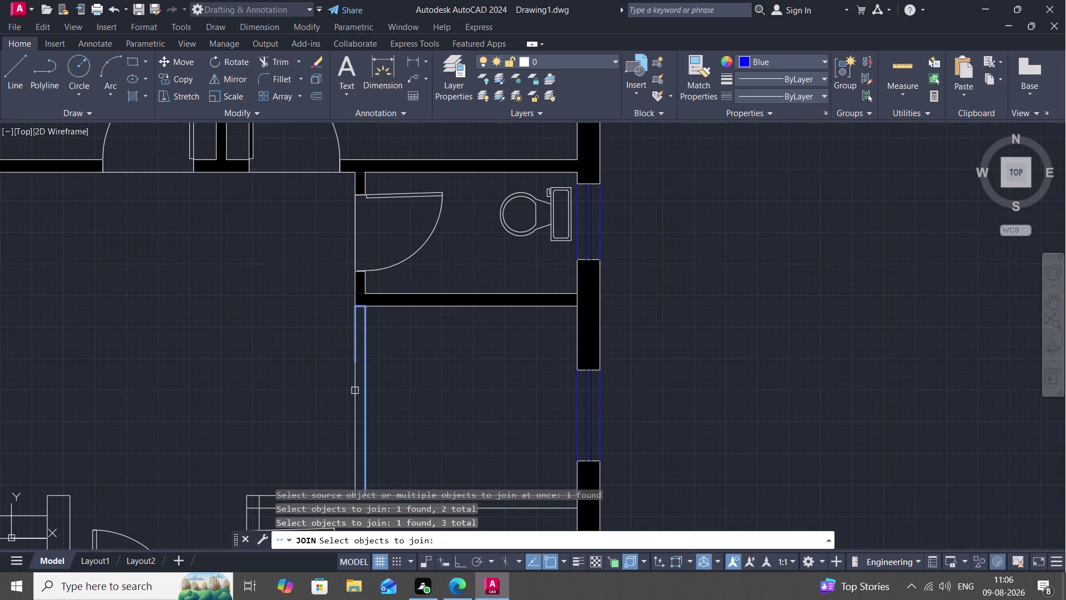
click(355, 391)
click(356, 369)
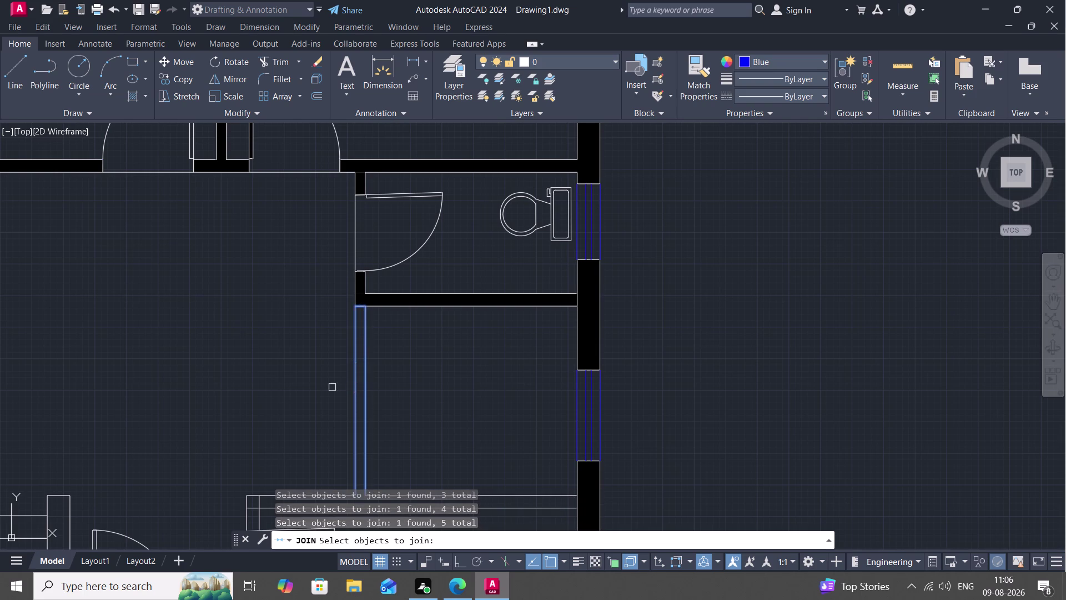
scroll(down, 3)
middle_drag(332, 387, 345, 319)
scroll(up, 3)
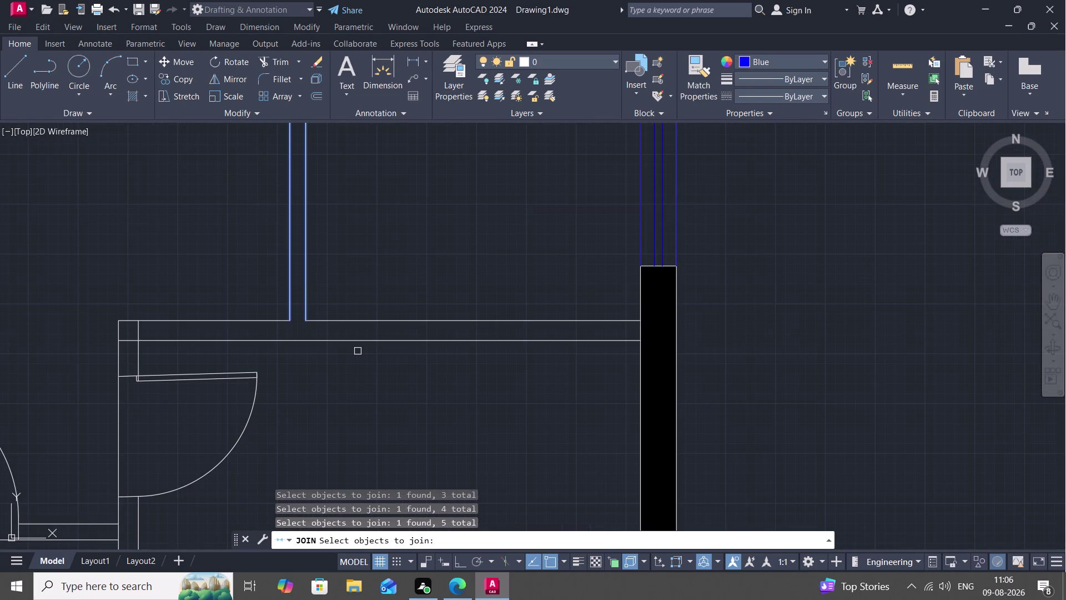
key(Return)
Try joining the long horizontal wall line and the short corner line, then cancel.
key(space)
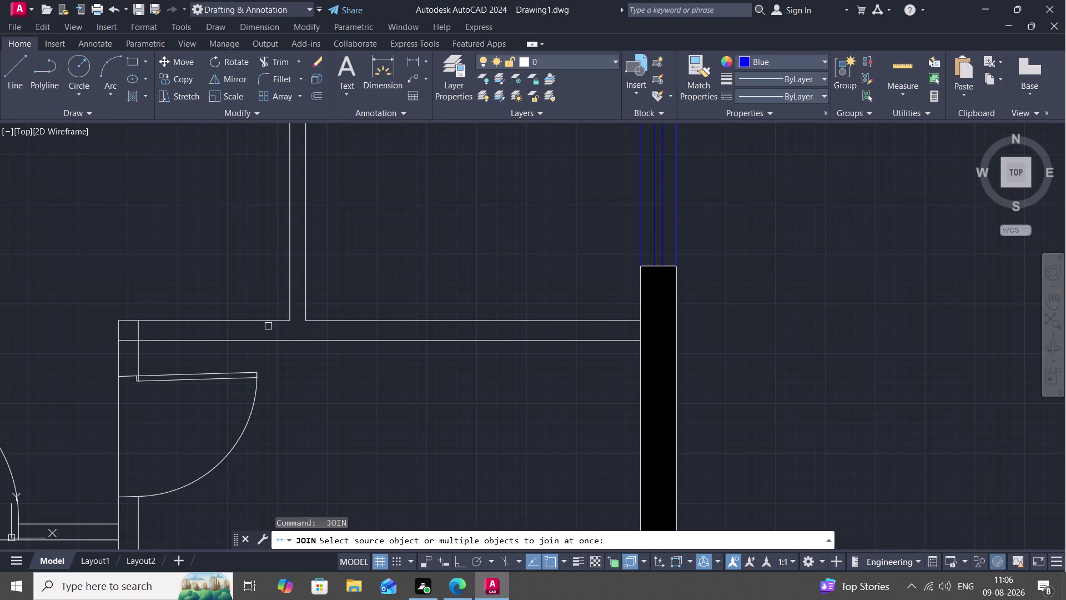
click(153, 339)
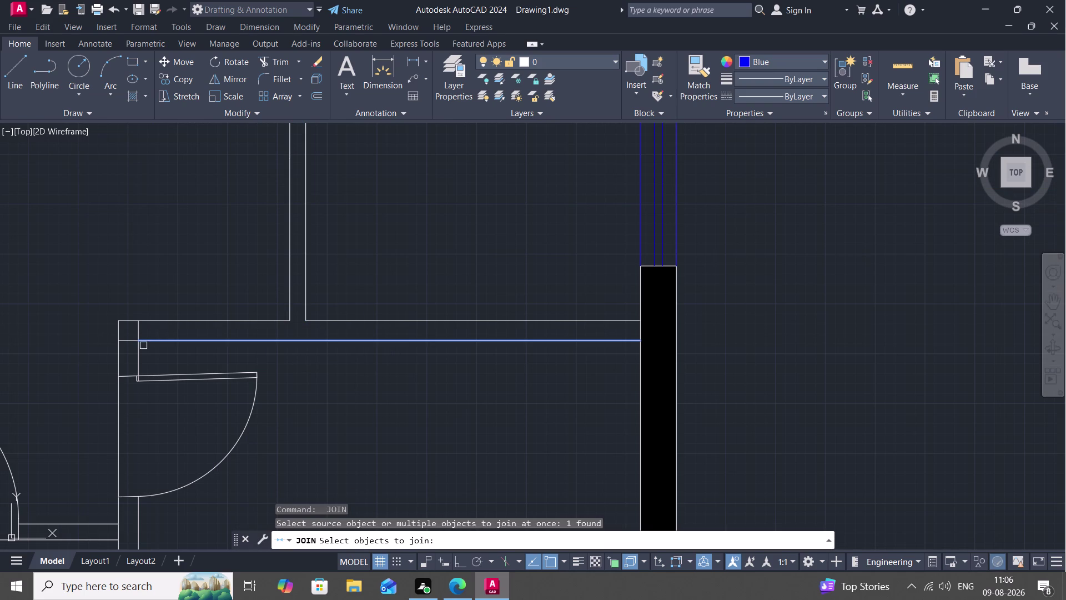
key(Escape)
key(space)
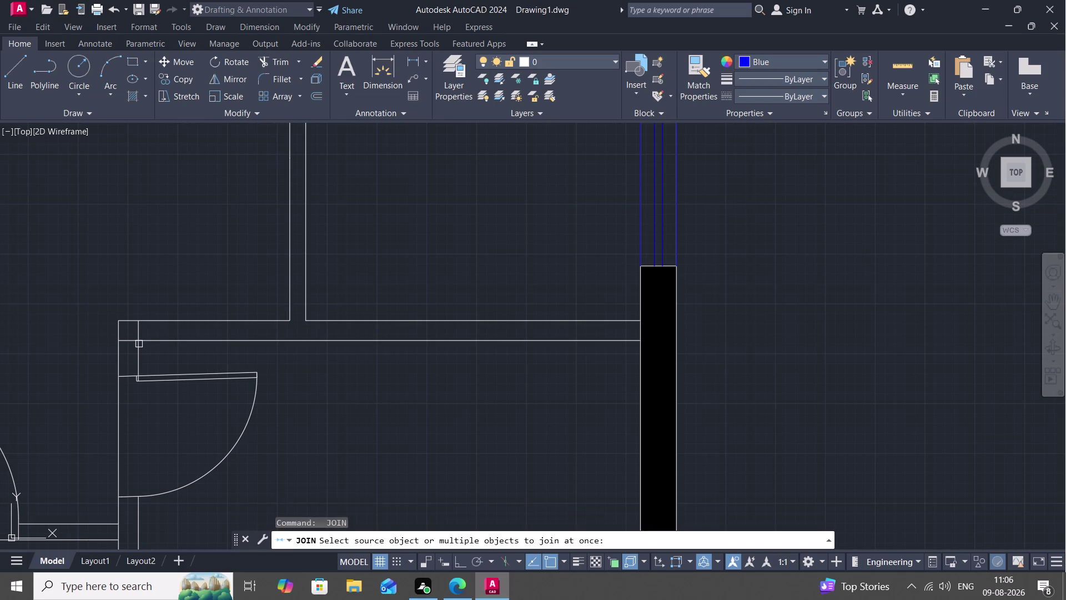
click(139, 343)
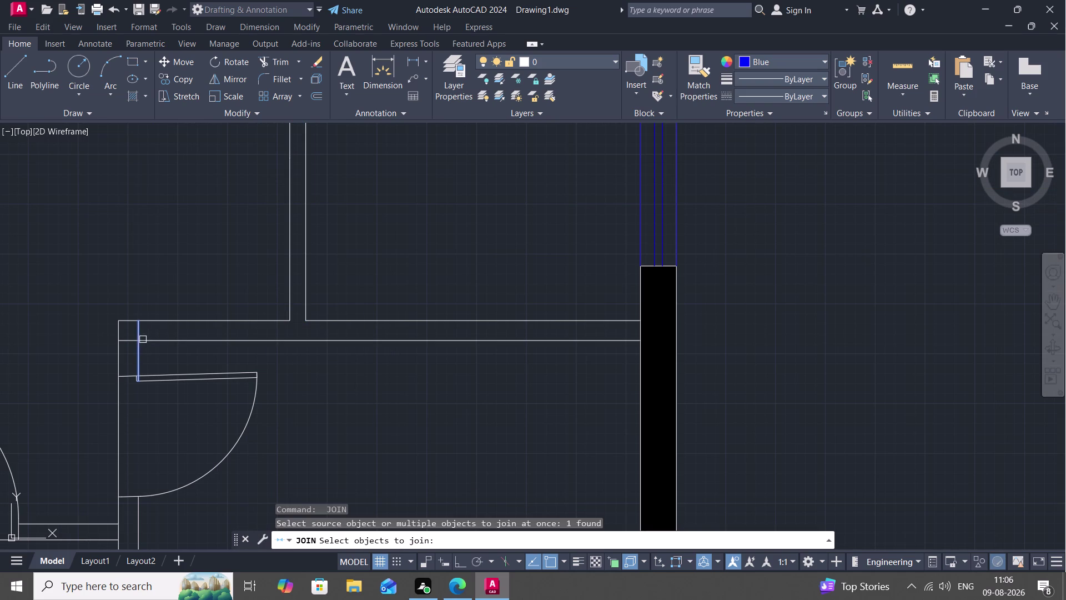
key(Escape)
text(B)
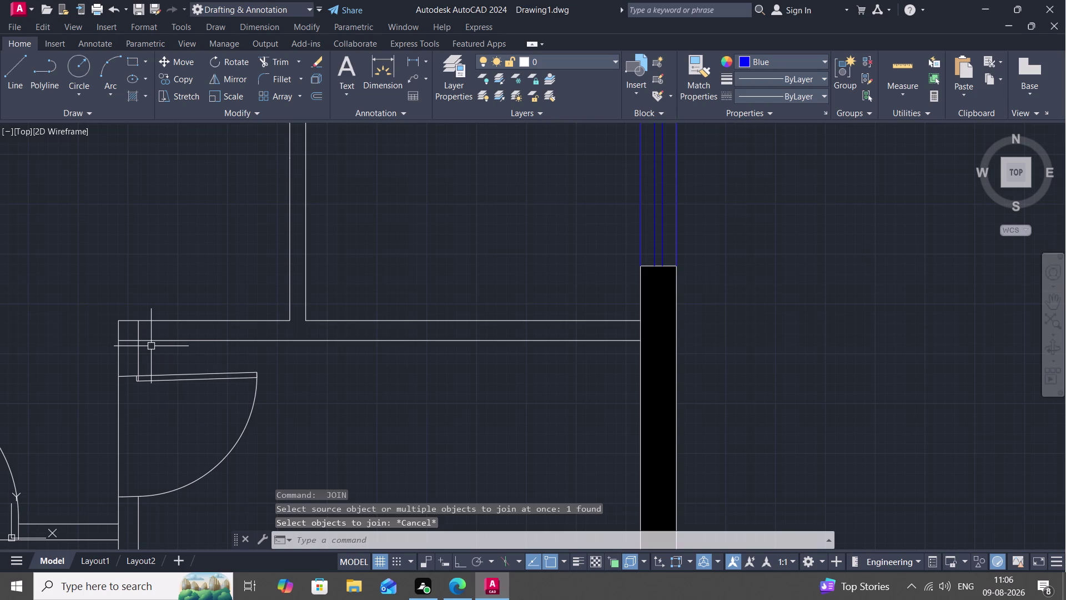
text(RE)
text(A)
key(space)
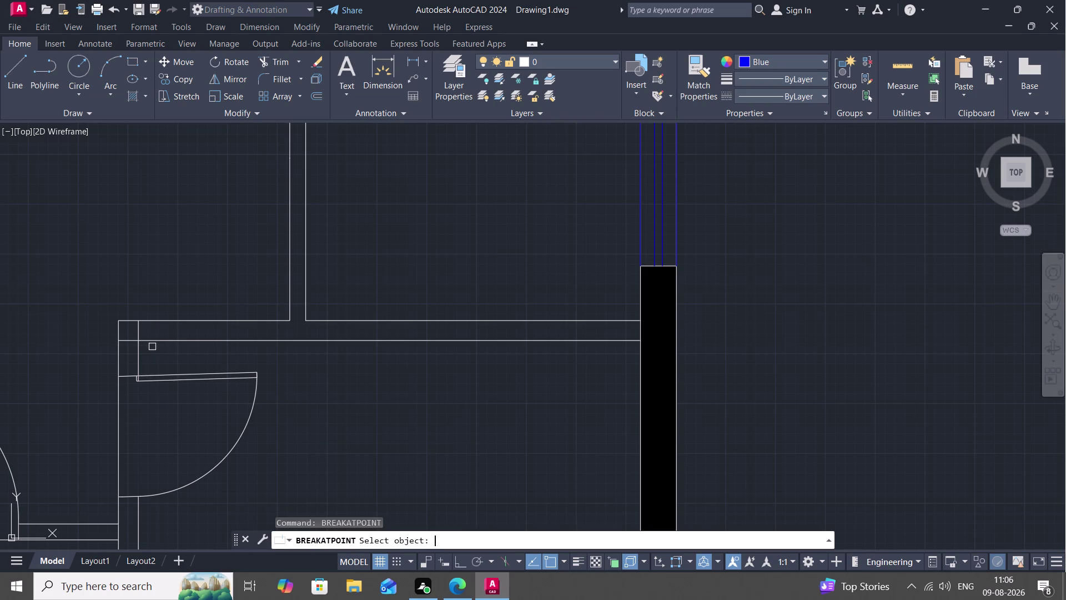
Split the horizontal wall line at the partition wall corner.
click(137, 333)
scroll(down, 3)
scroll(up, 3)
click(137, 346)
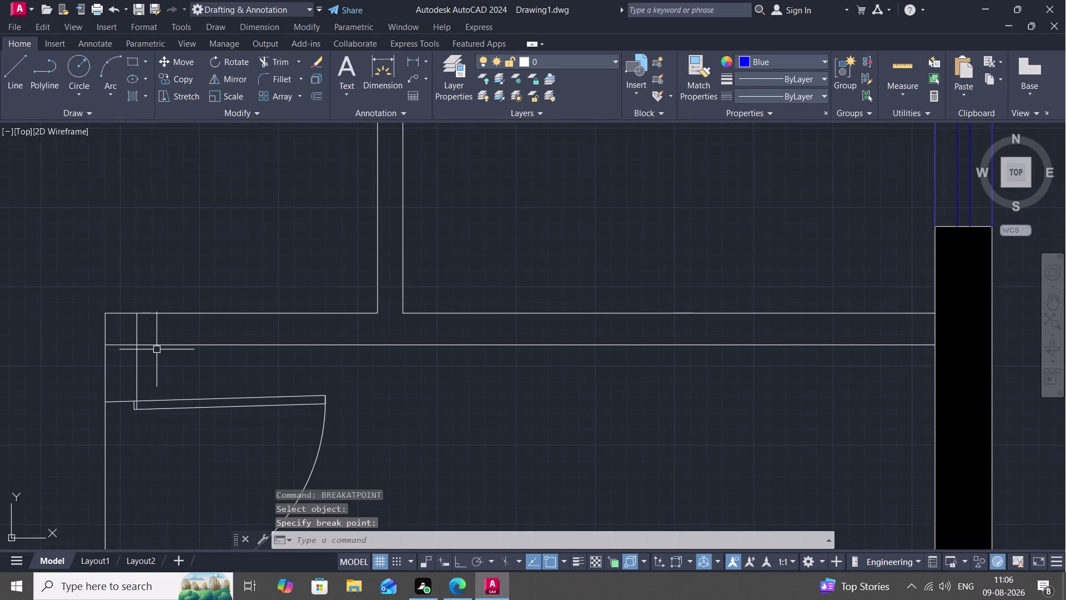
key(space)
click(137, 332)
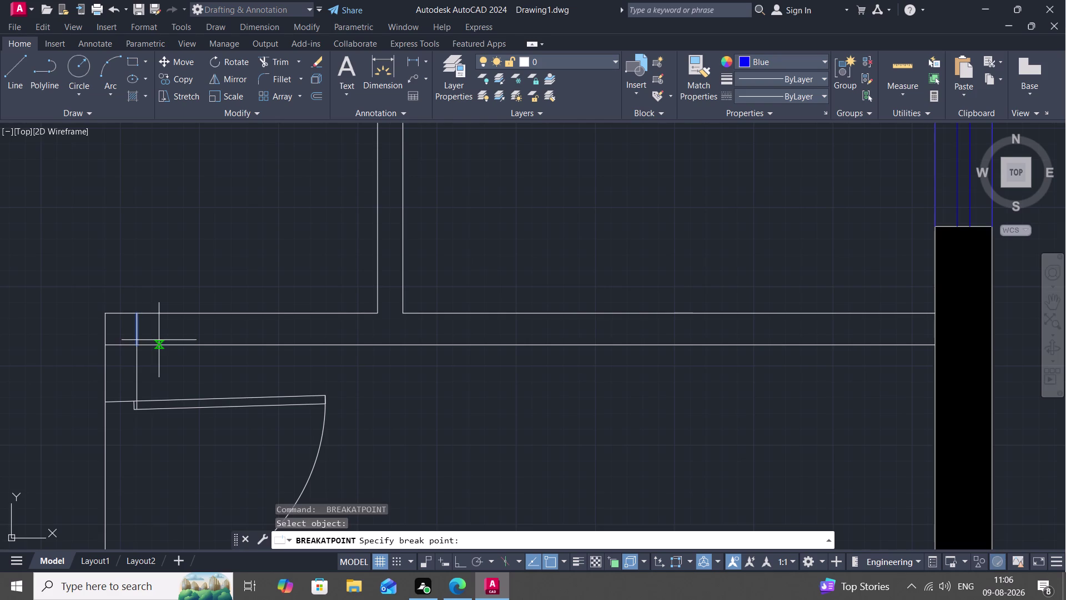
key(Escape)
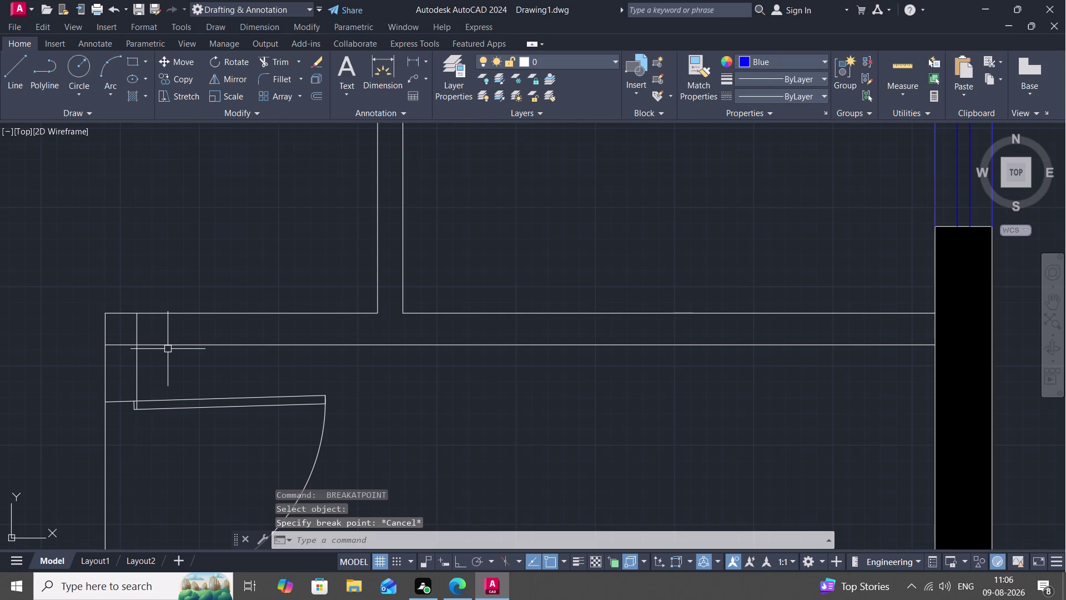
Join all nine T-shaped partition wall segments into one polyline and verify it.
text(J)
key(space)
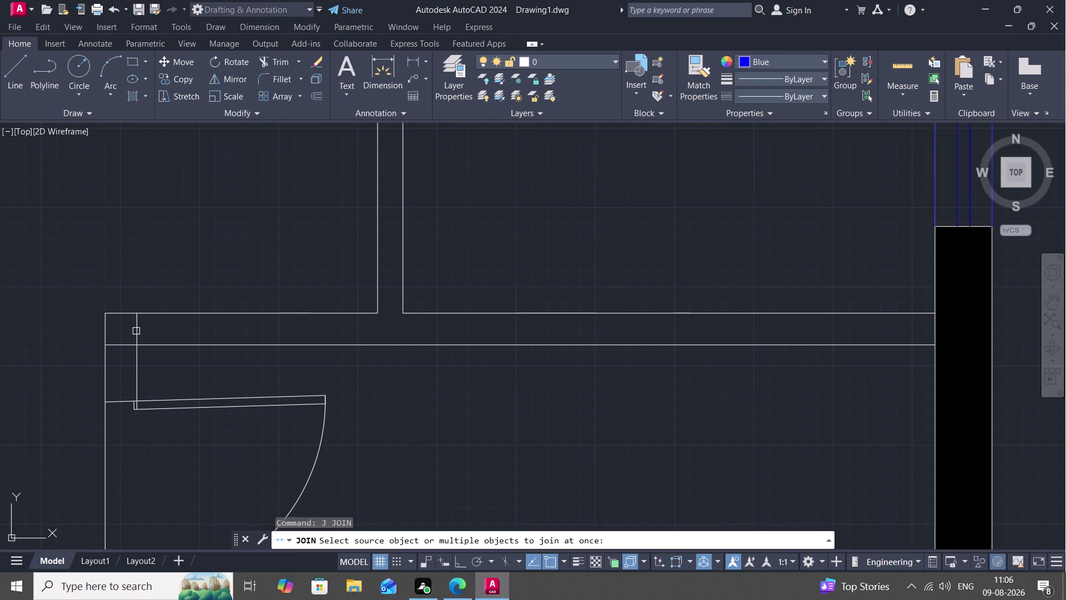
click(136, 331)
click(165, 345)
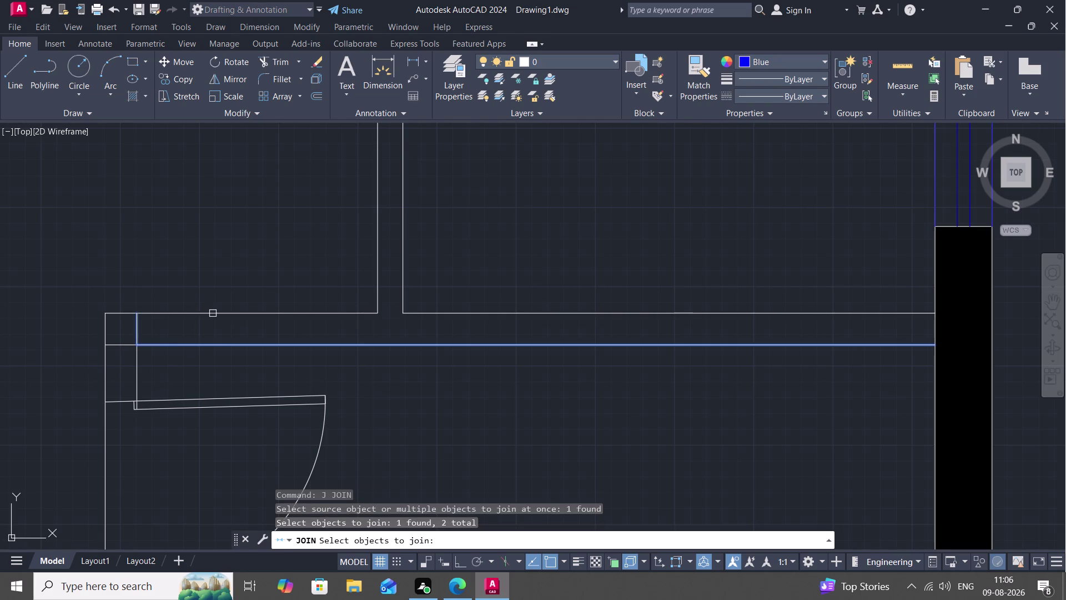
click(213, 313)
click(378, 275)
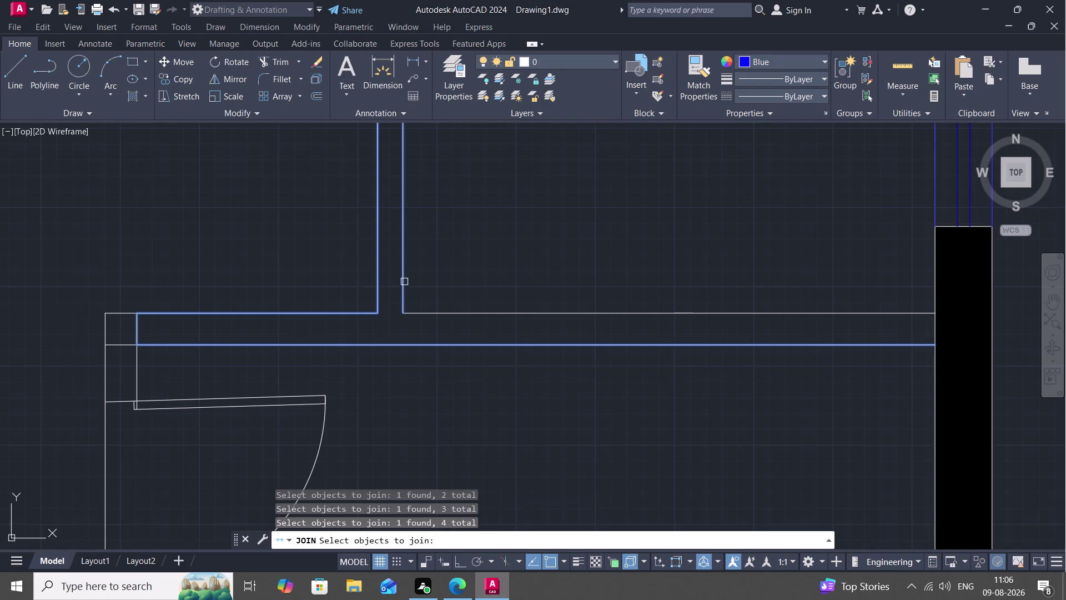
drag(427, 311, 432, 311)
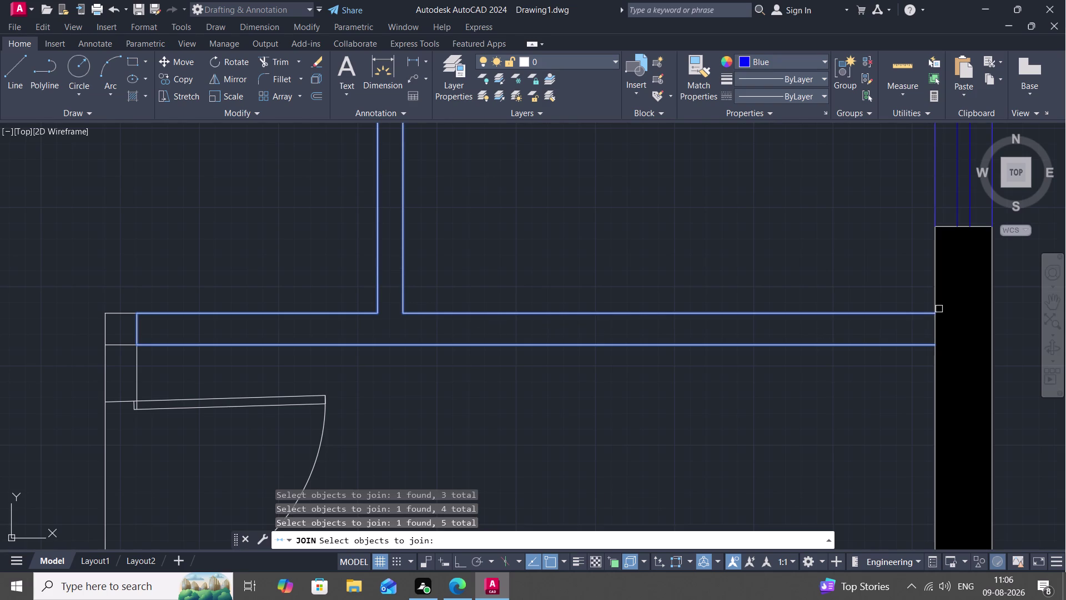
click(933, 325)
scroll(down, 3)
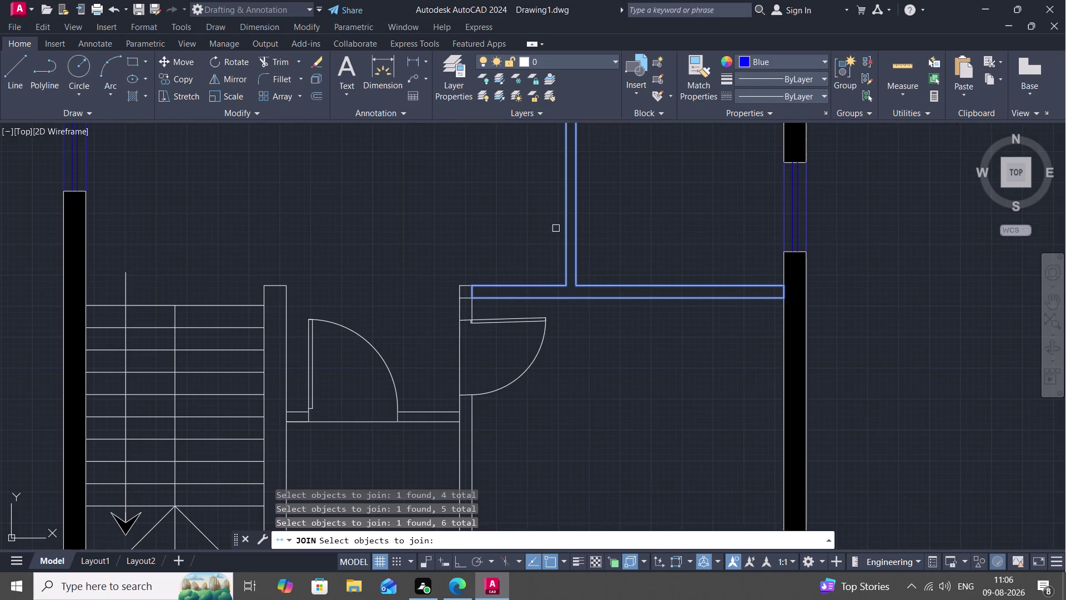
middle_drag(551, 226, 541, 379)
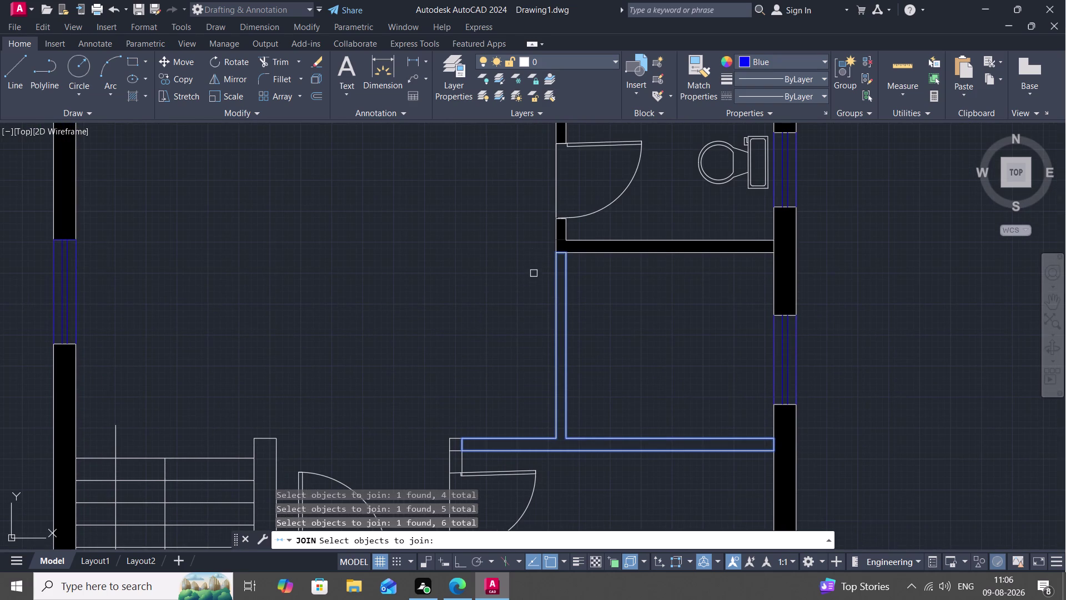
key(Return)
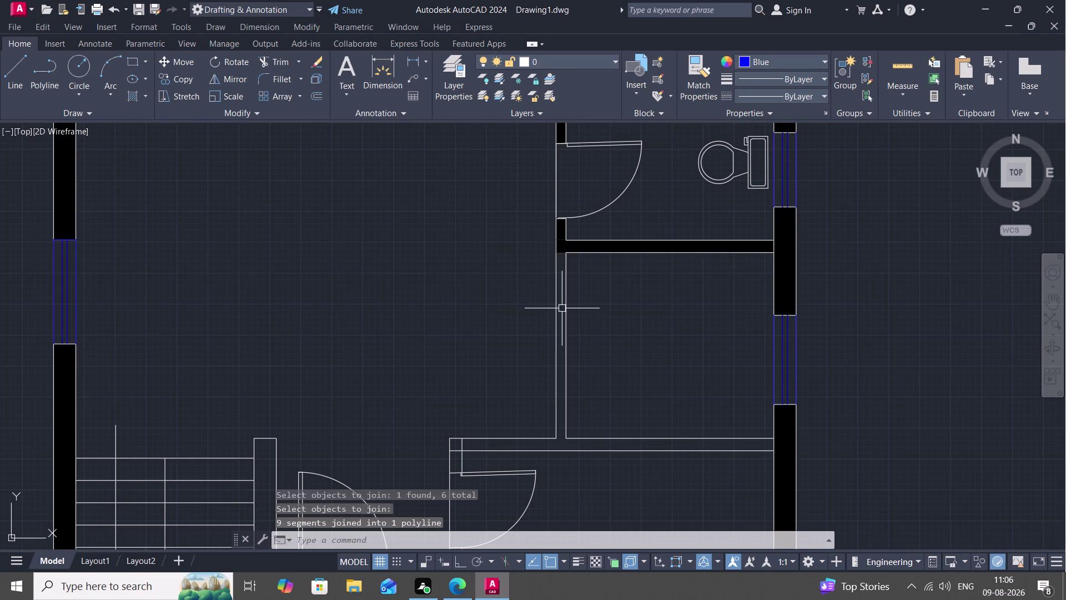
click(557, 311)
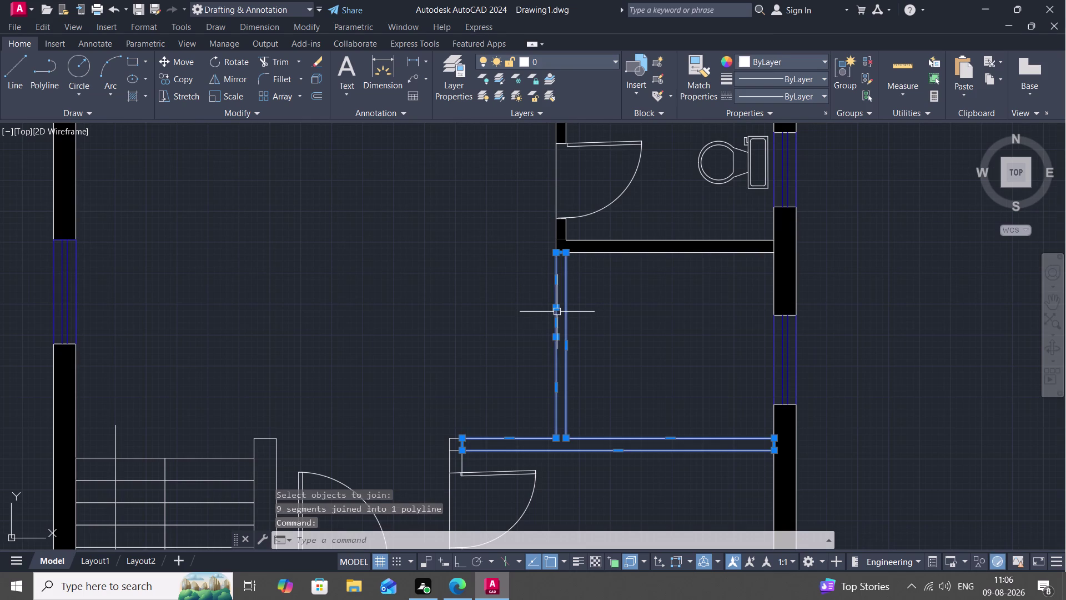
key(Escape)
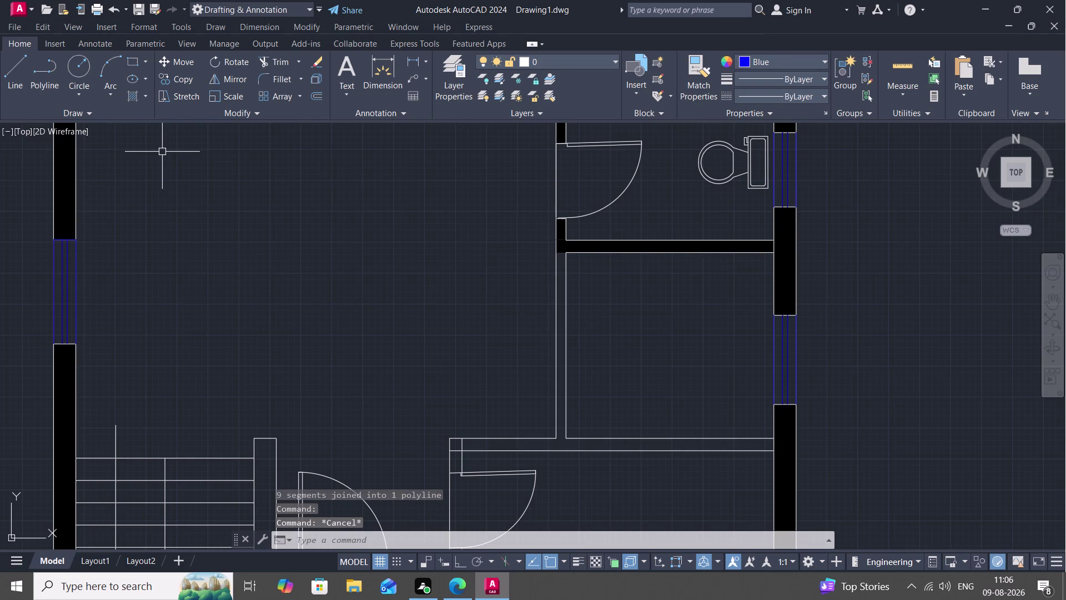
text(H)
key(space)
Apply a SOLID hatch to the joined T-shaped partition polyline below the bathroom.
click(122, 77)
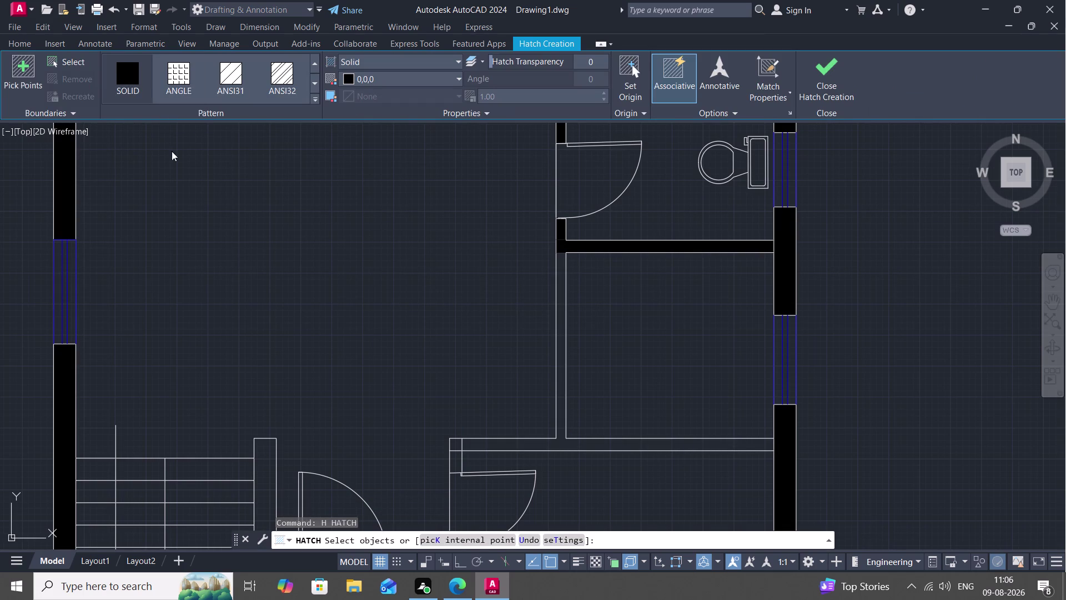
click(606, 436)
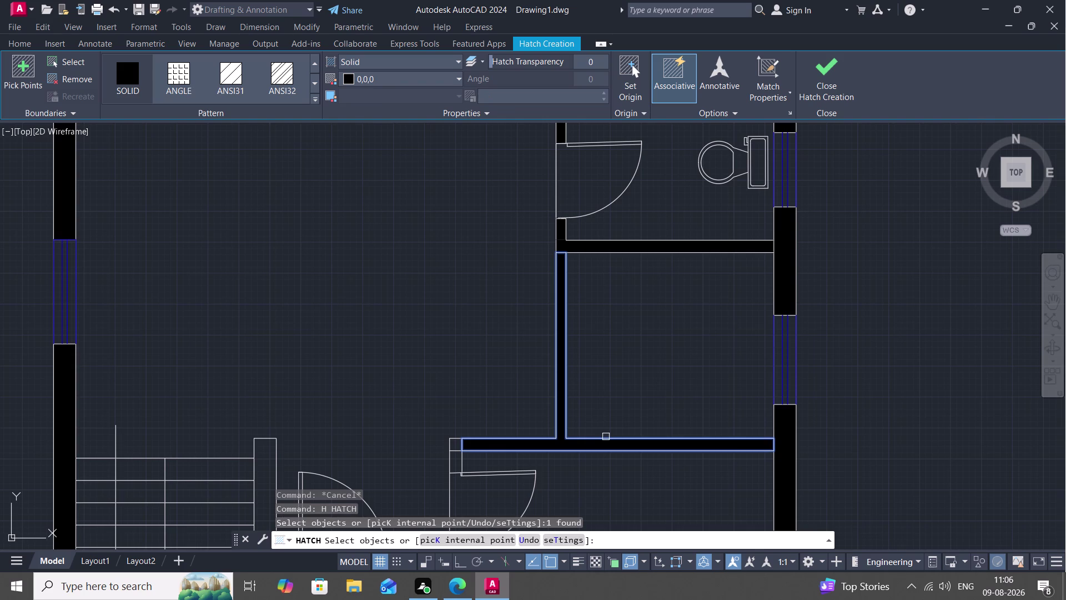
click(431, 388)
key(Escape)
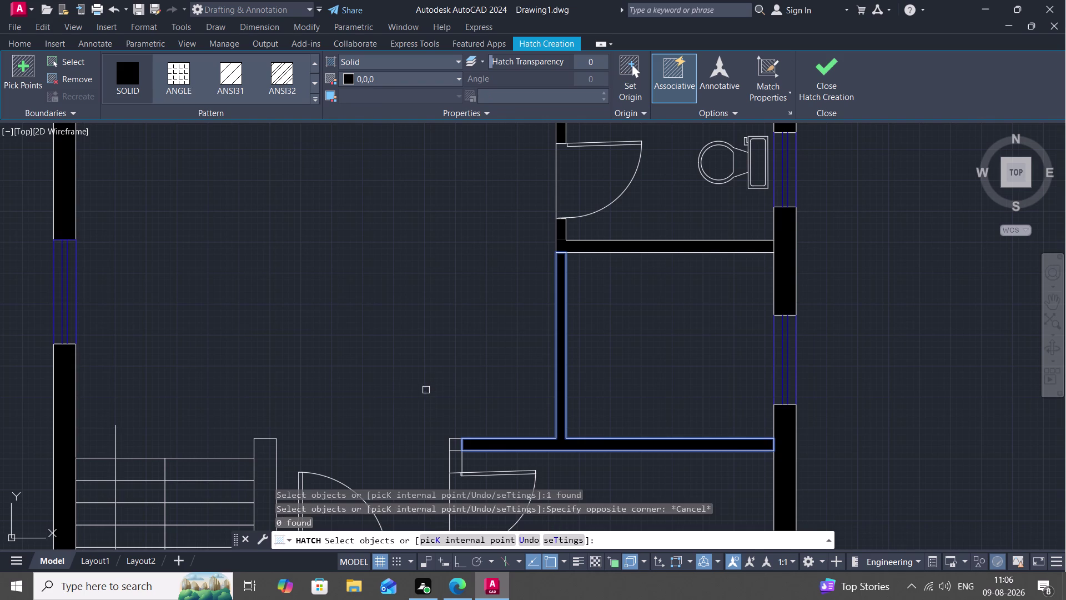
key(Escape)
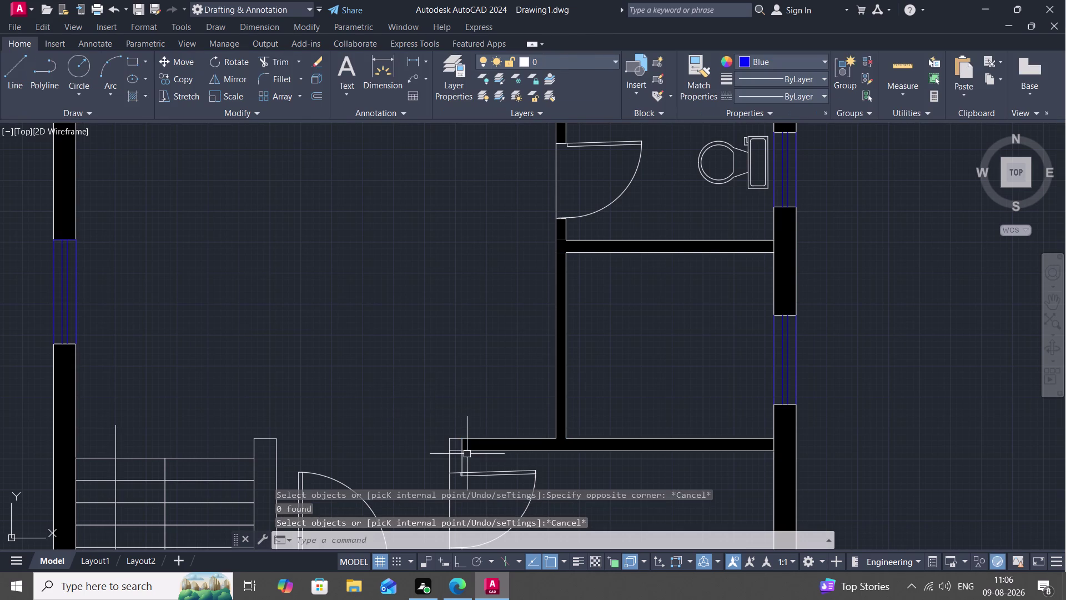
middle_drag(465, 454, 493, 366)
scroll(down, 3)
scroll(up, 3)
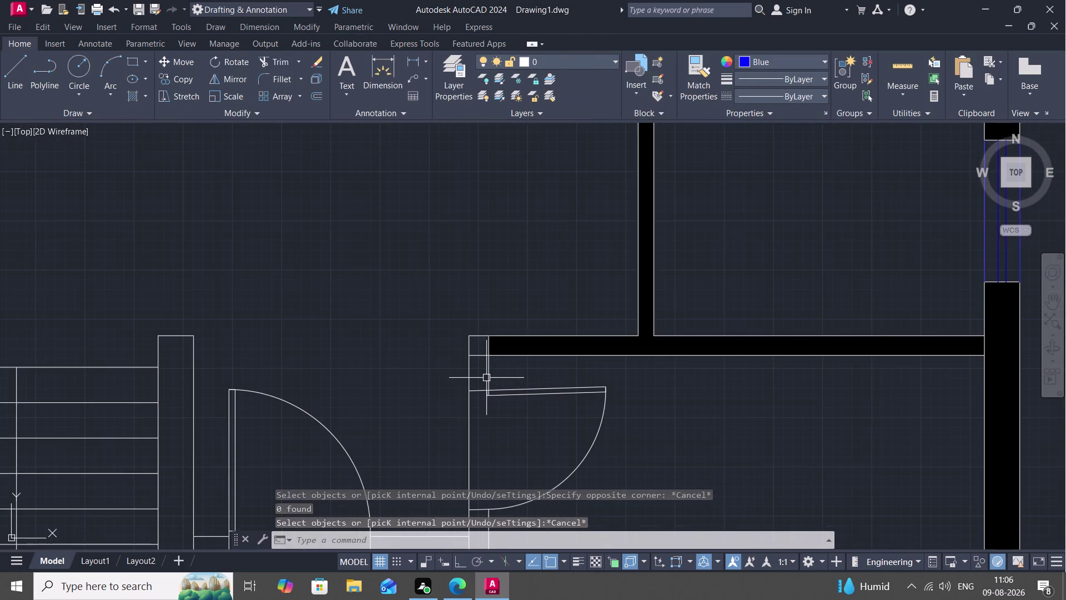
scroll(up, 3)
scroll(up, 3)
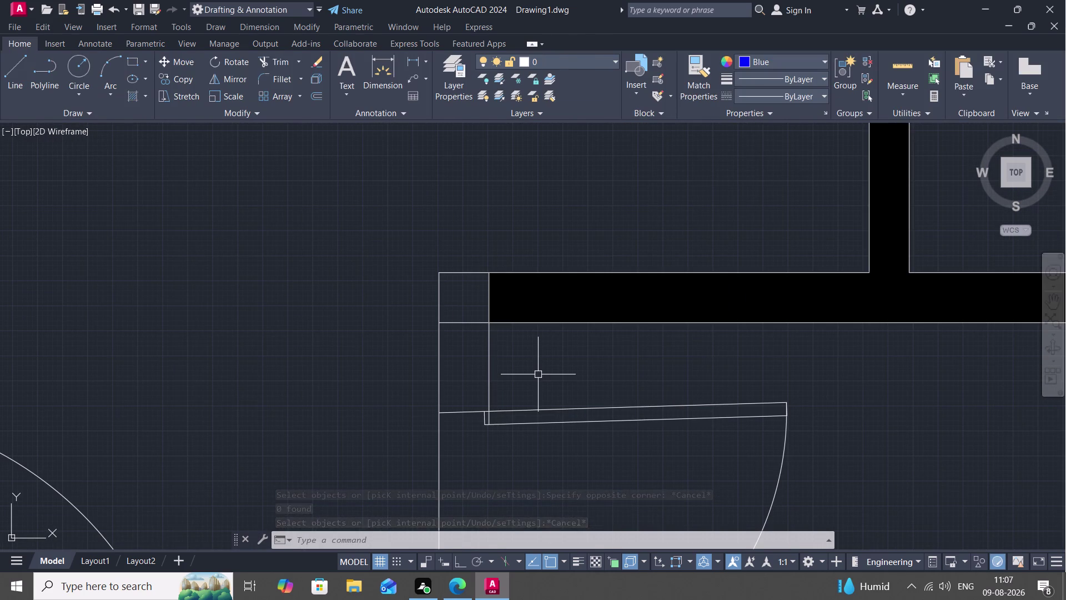
Attempt a trim beside the door strip and cancel it.
text(TR)
key(space)
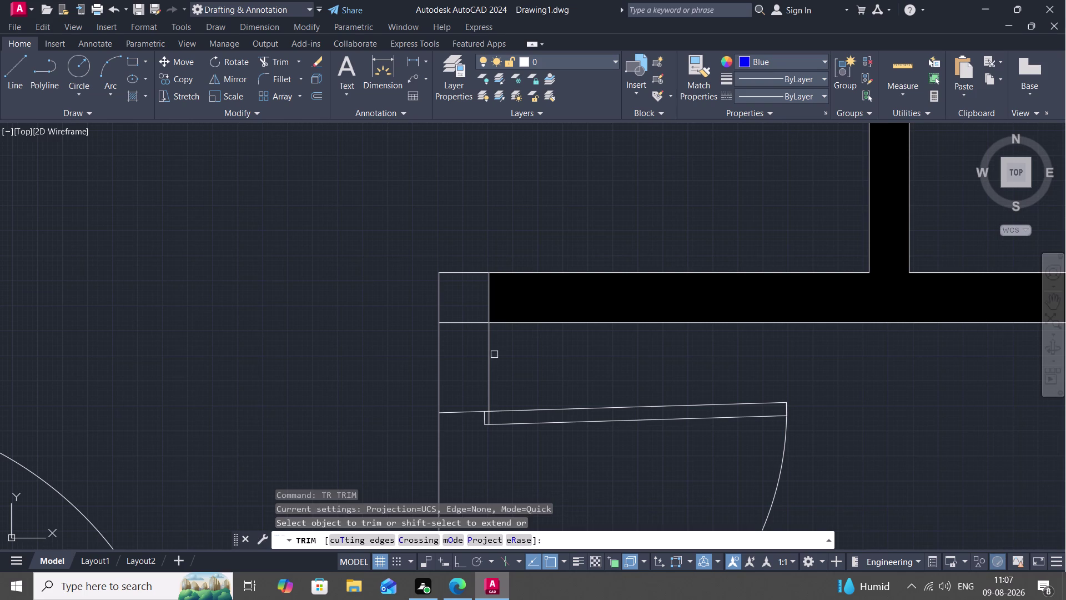
click(464, 321)
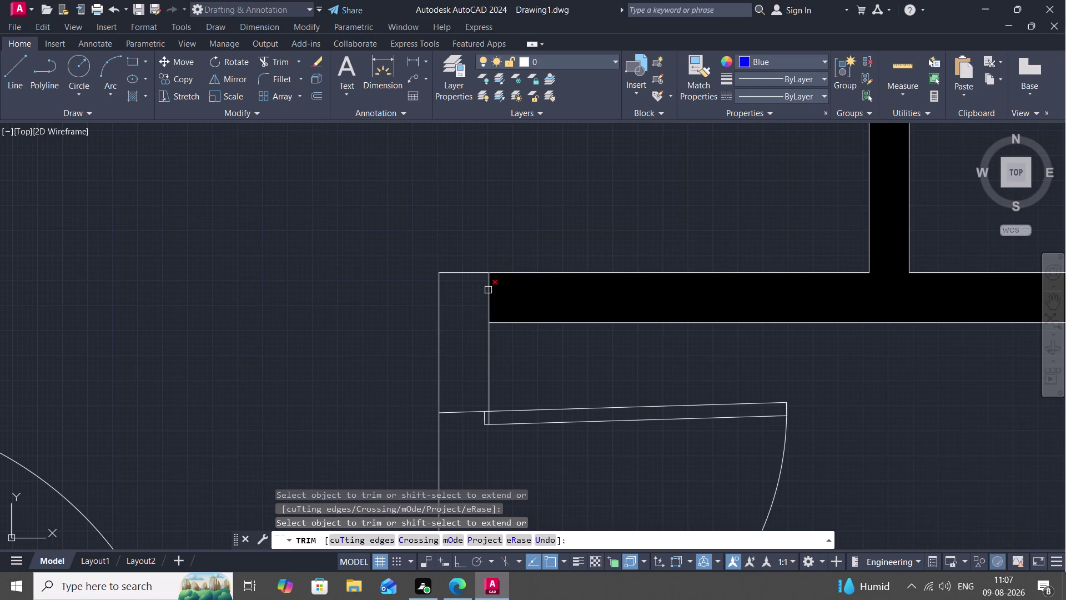
key(Escape)
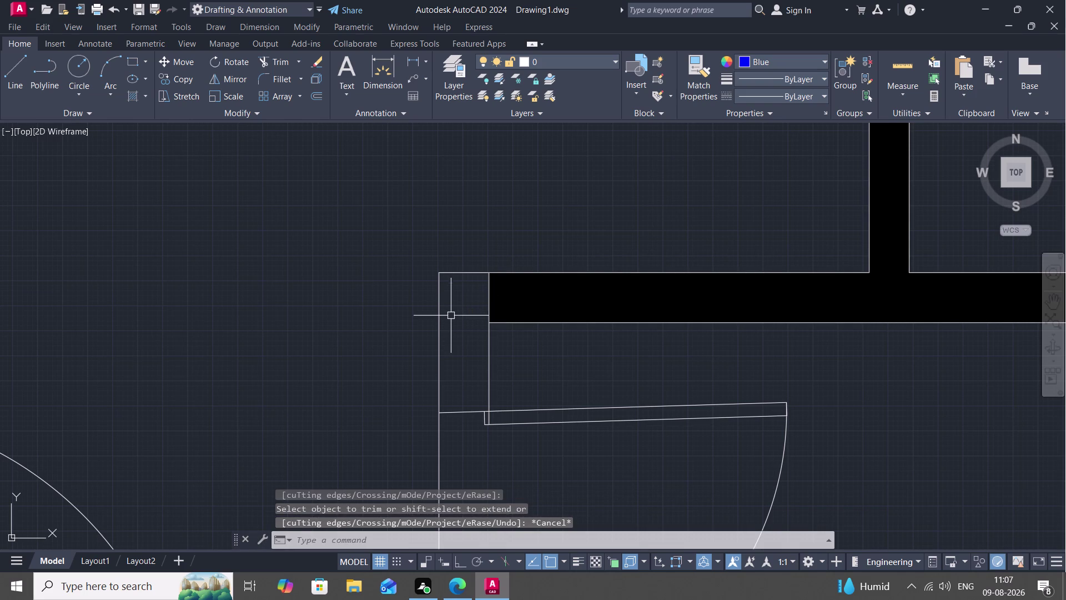
Draw a short horizontal line from the right jamb edge to the left wall edge.
text(L)
key(space)
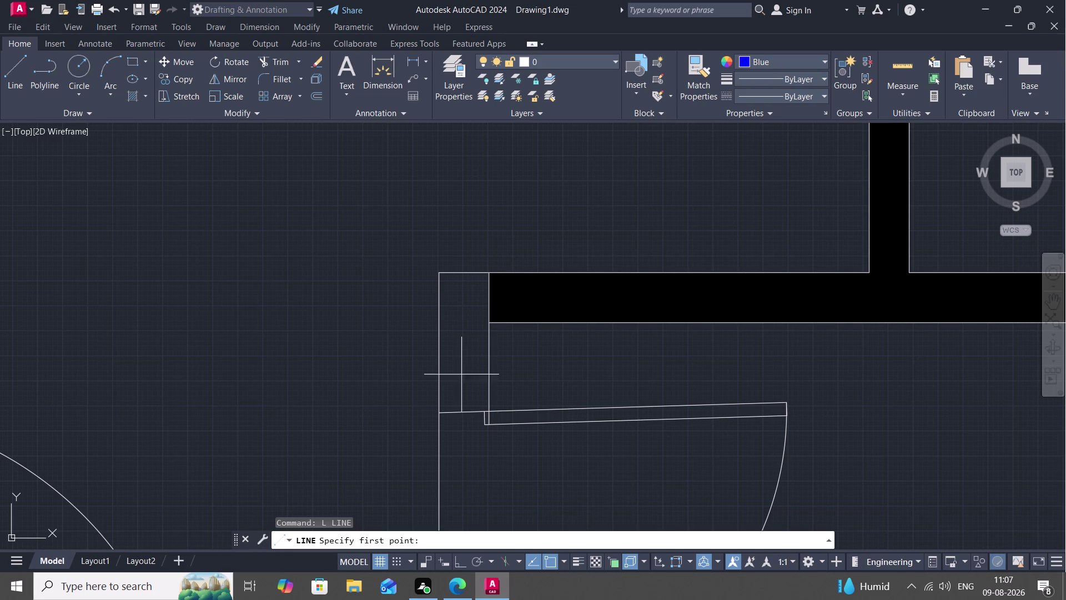
key(Escape)
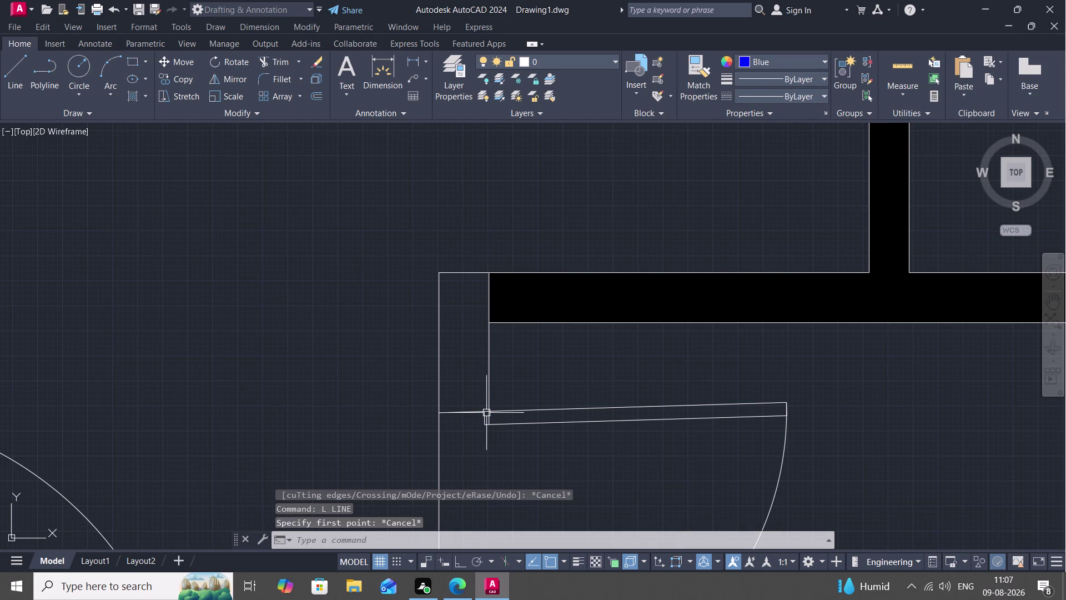
key(l)
key(space)
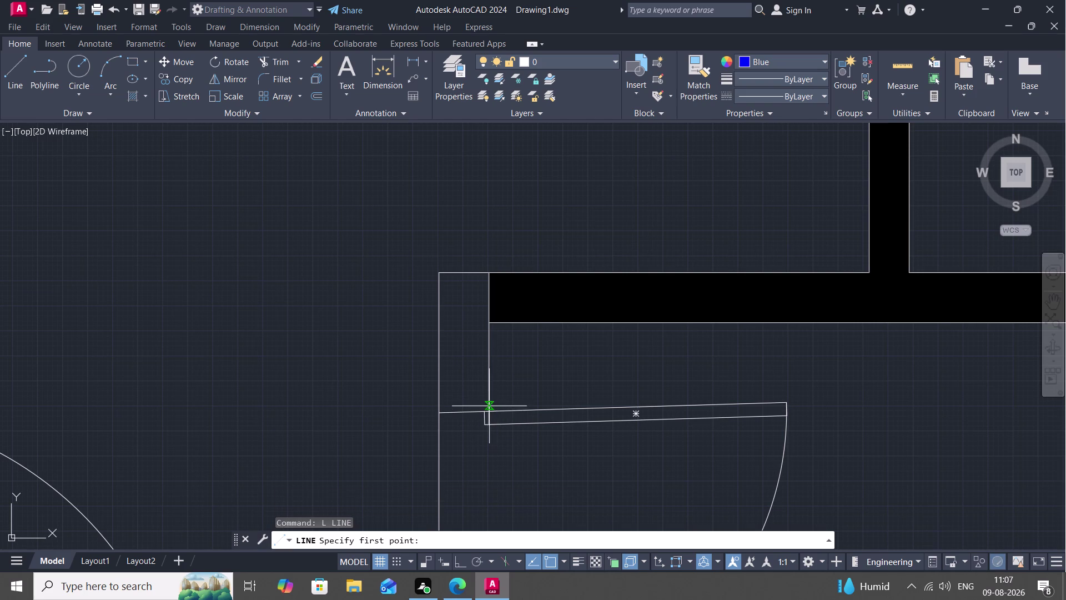
click(488, 406)
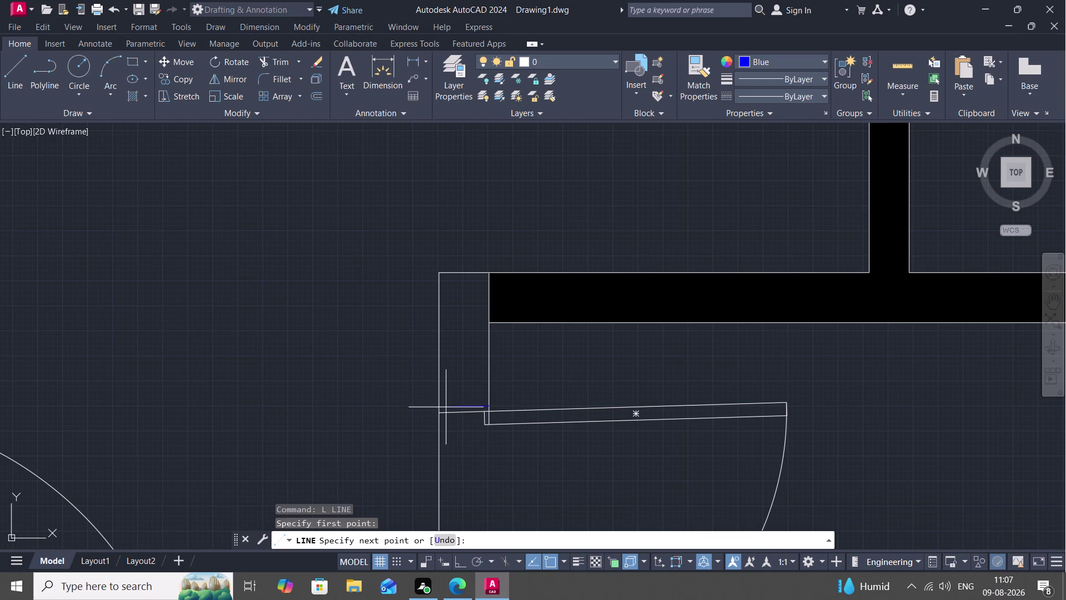
click(435, 409)
key(Escape)
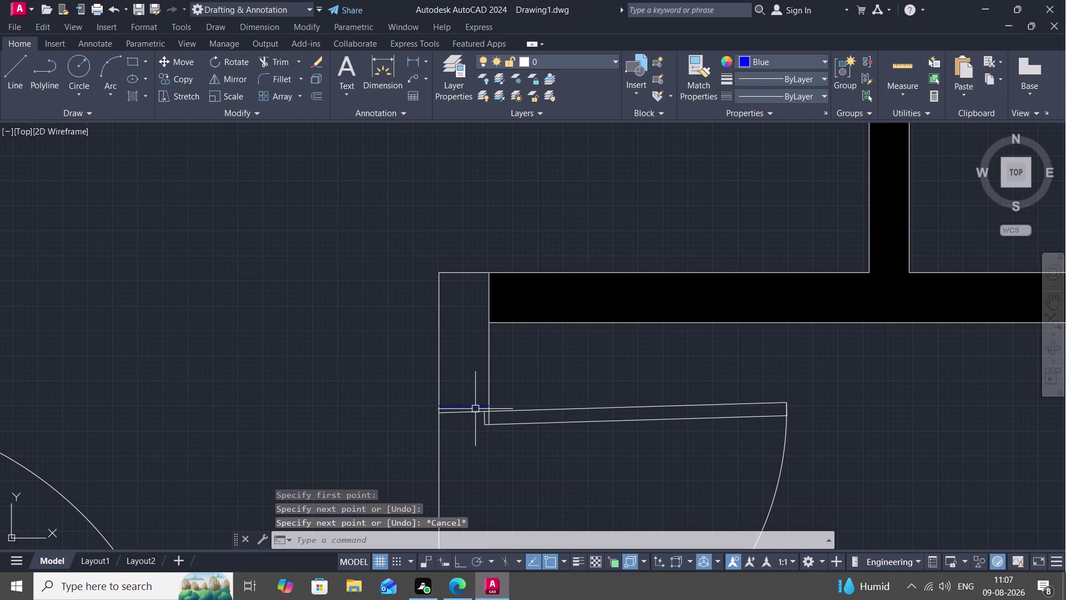
Start joining the strip's edges, picking the left wall edge as source.
text(J)
key(space)
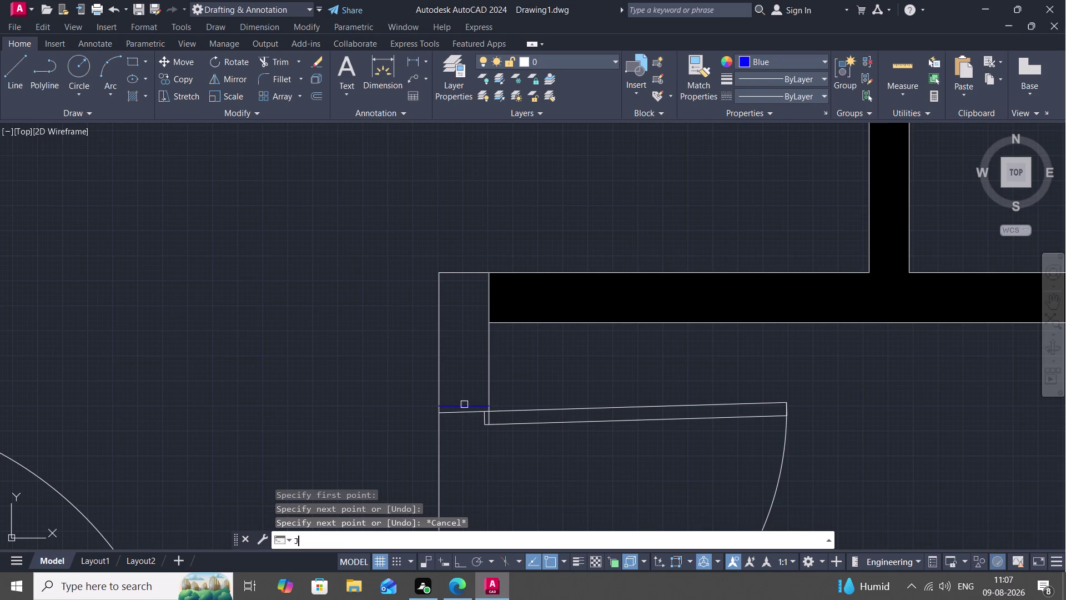
click(460, 404)
Pick the closing line, right jamb and top wall edge for a join, then cancel it.
click(438, 382)
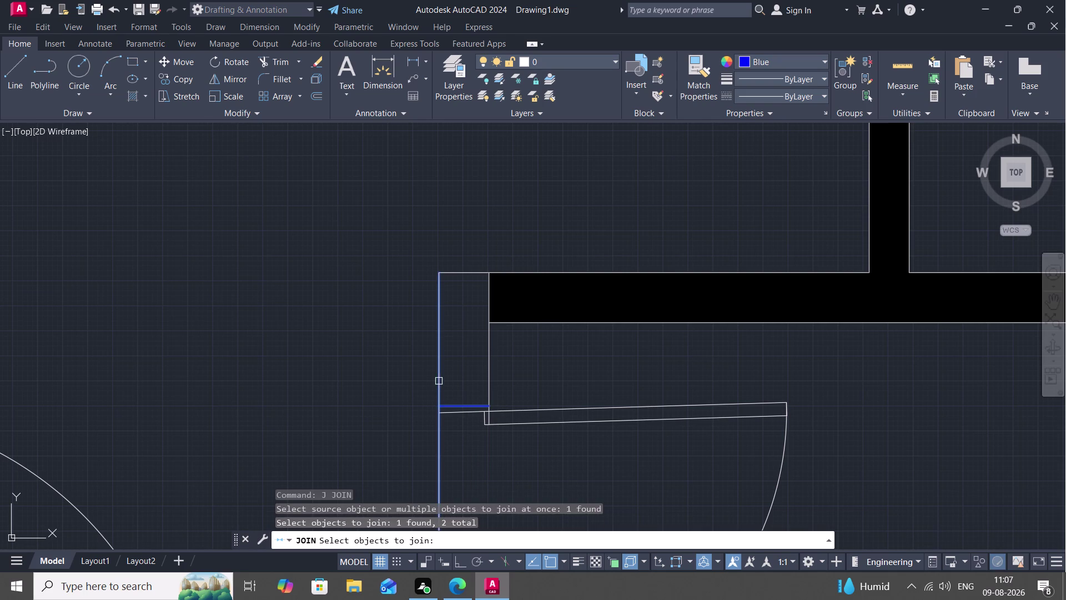
click(486, 364)
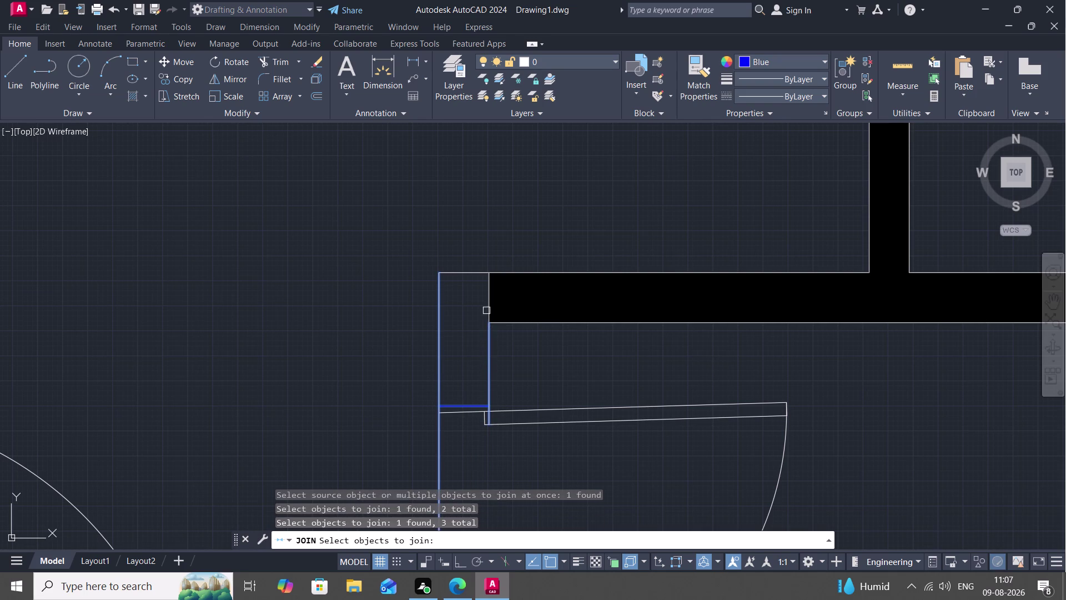
click(484, 304)
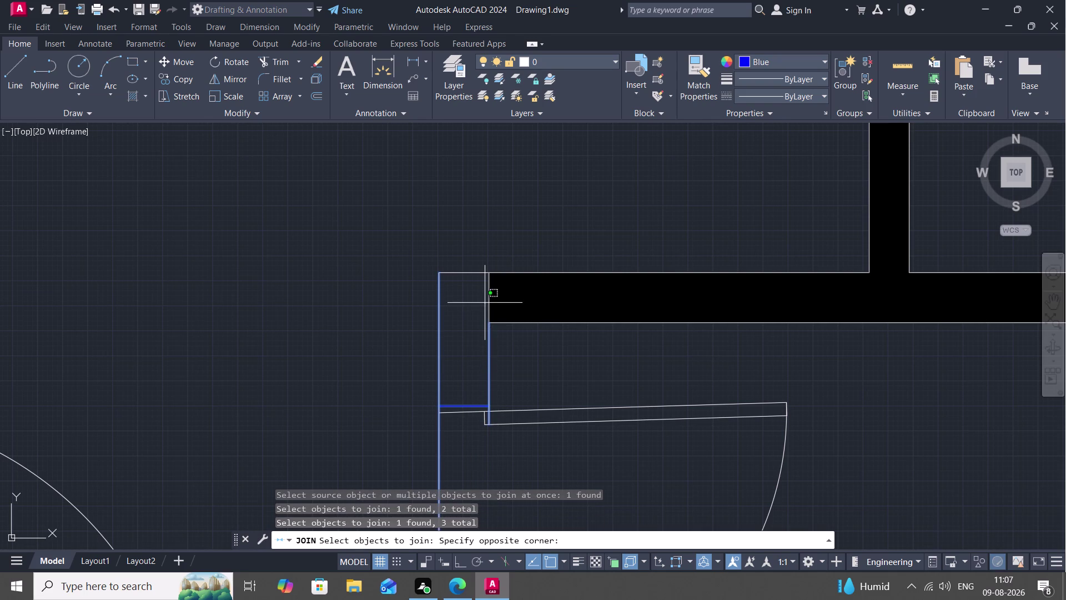
key(Escape)
click(487, 302)
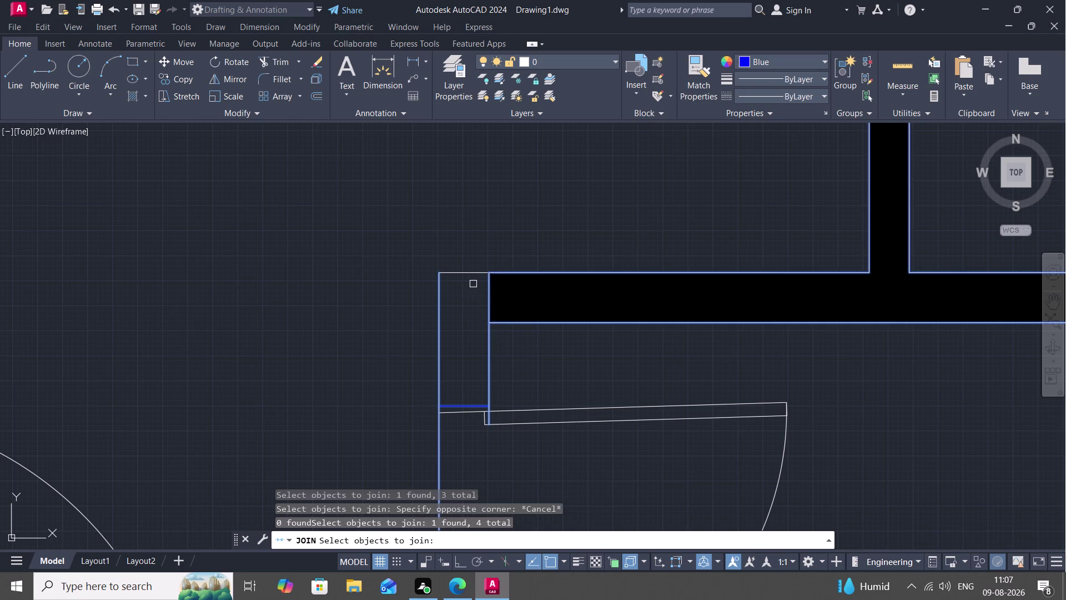
key(Escape)
Break the wall outline at its lower and upper corner points with BREAKATPOINT.
text(BR)
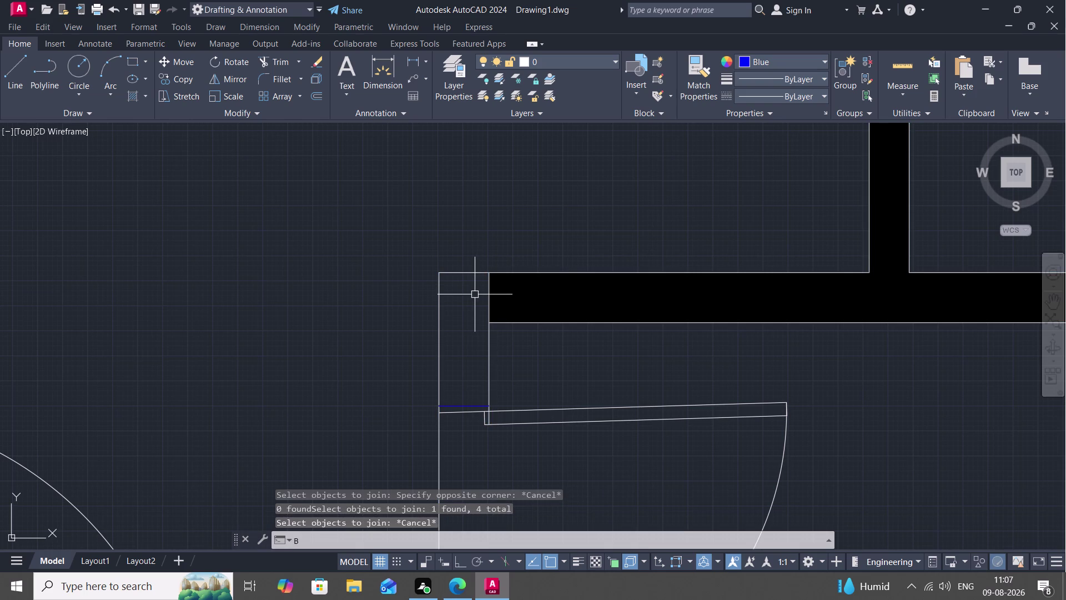
text(EA)
key(space)
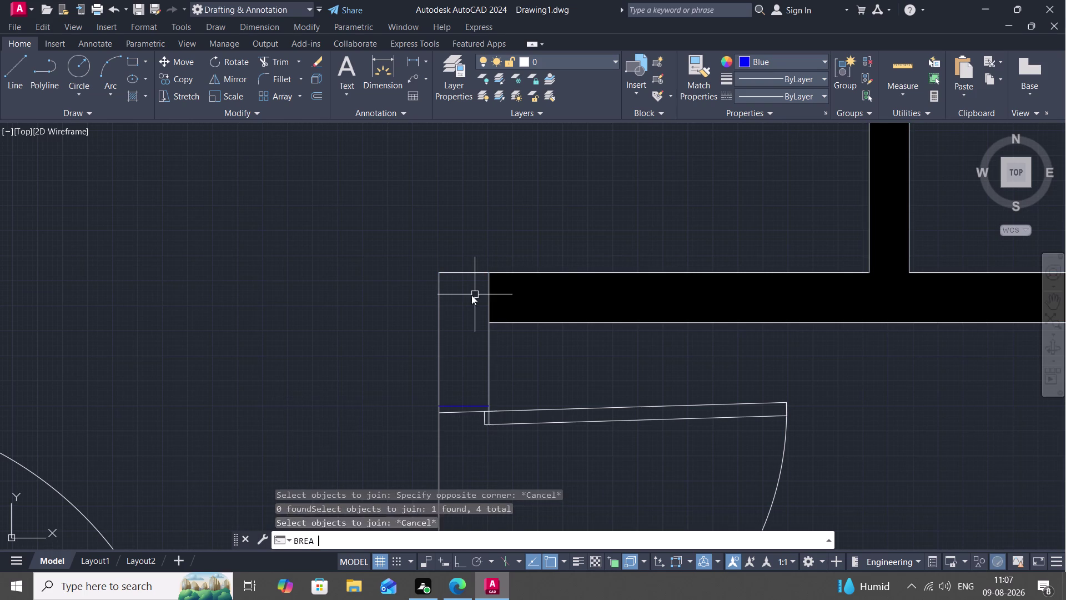
click(488, 294)
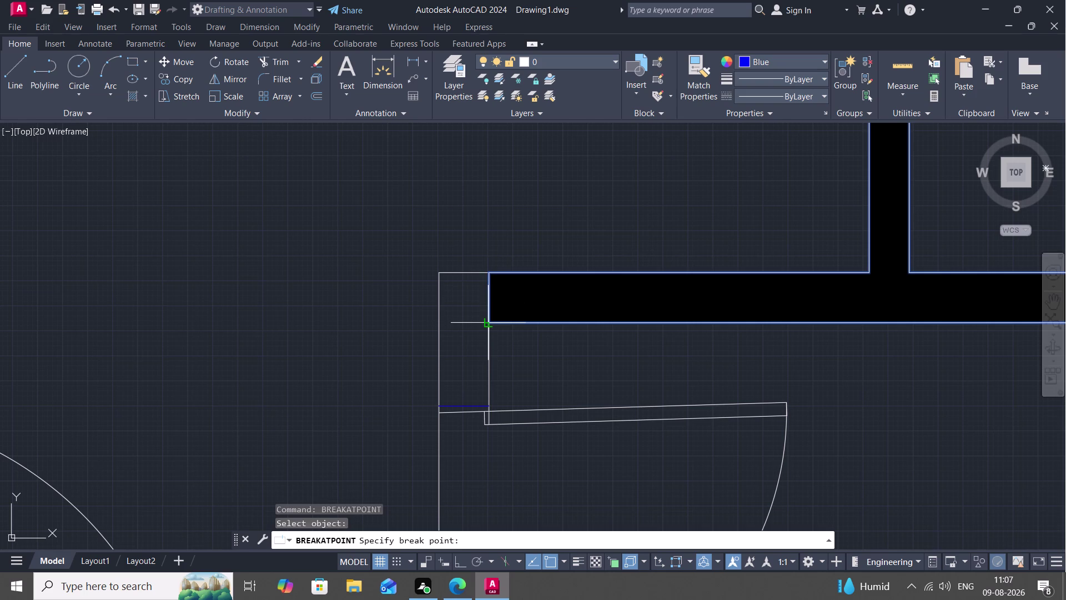
click(487, 322)
key(space)
click(486, 308)
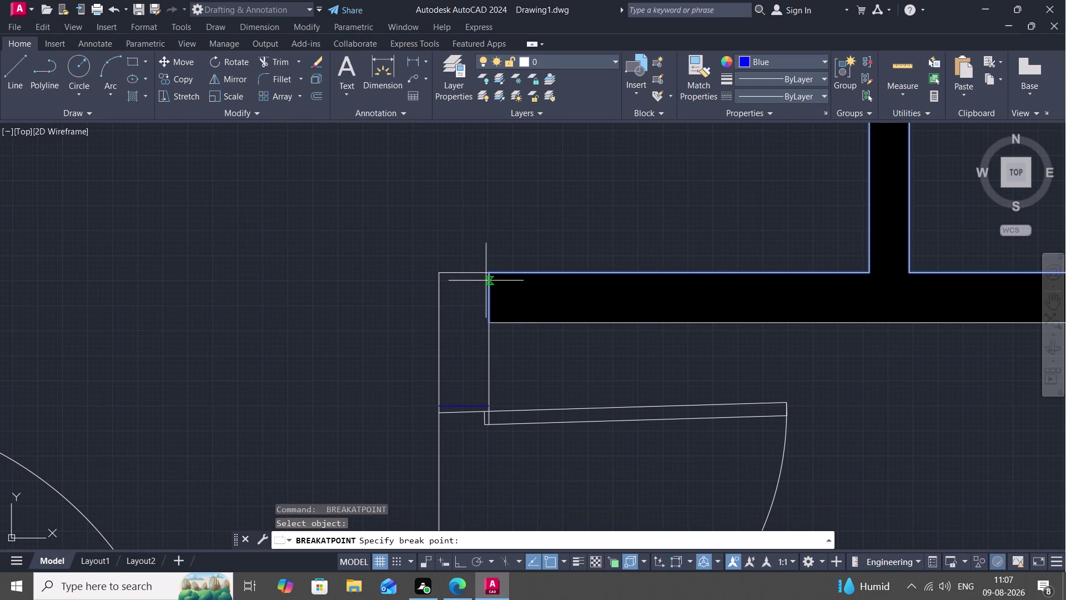
click(490, 274)
key(space)
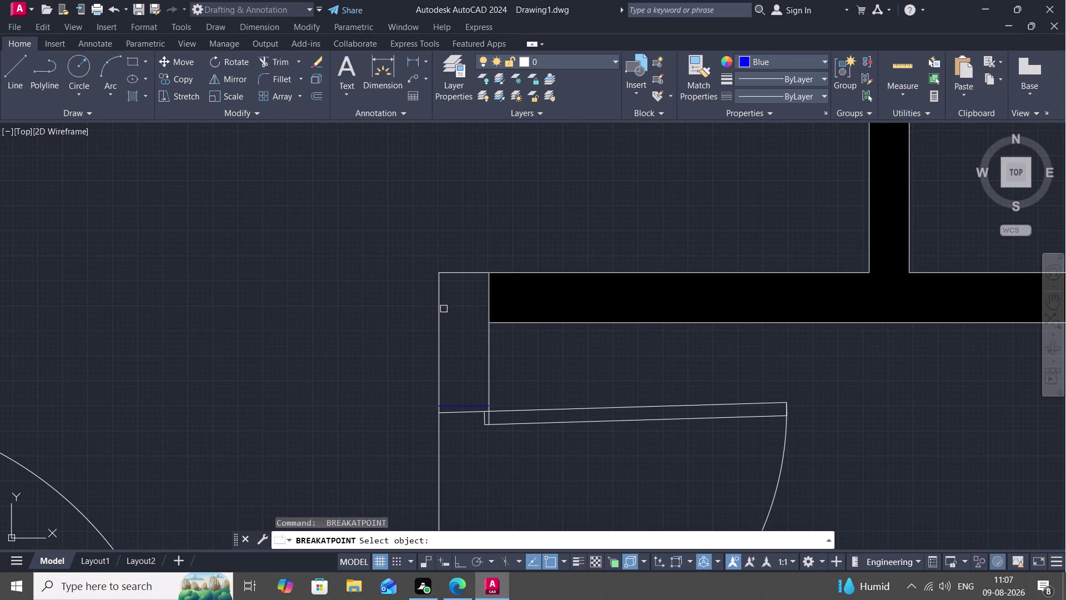
Break the left and right jamb edges where they meet the closing line.
click(442, 310)
click(442, 406)
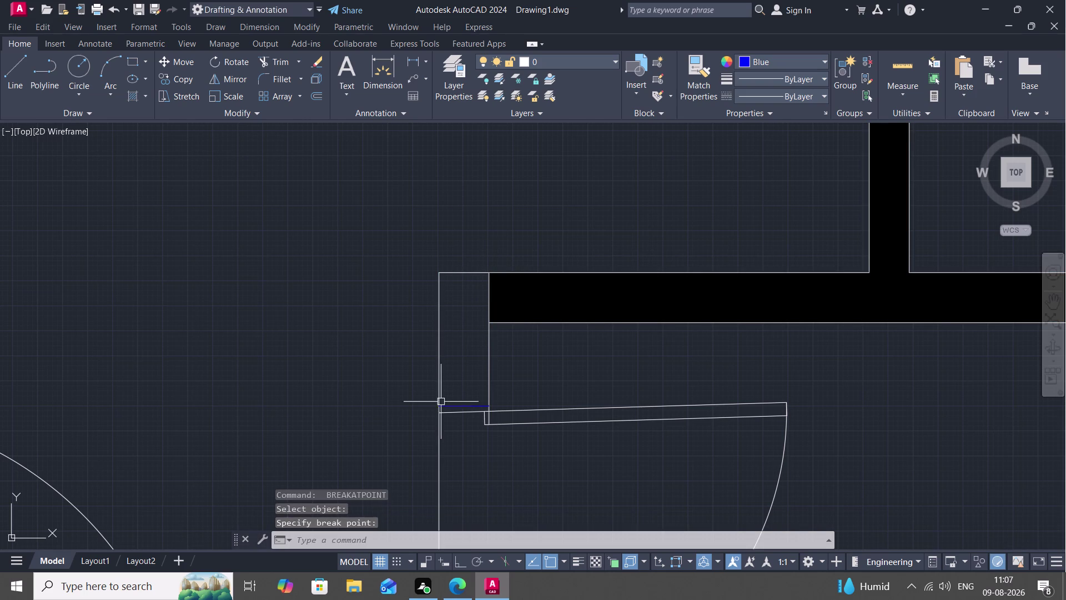
key(space)
click(437, 382)
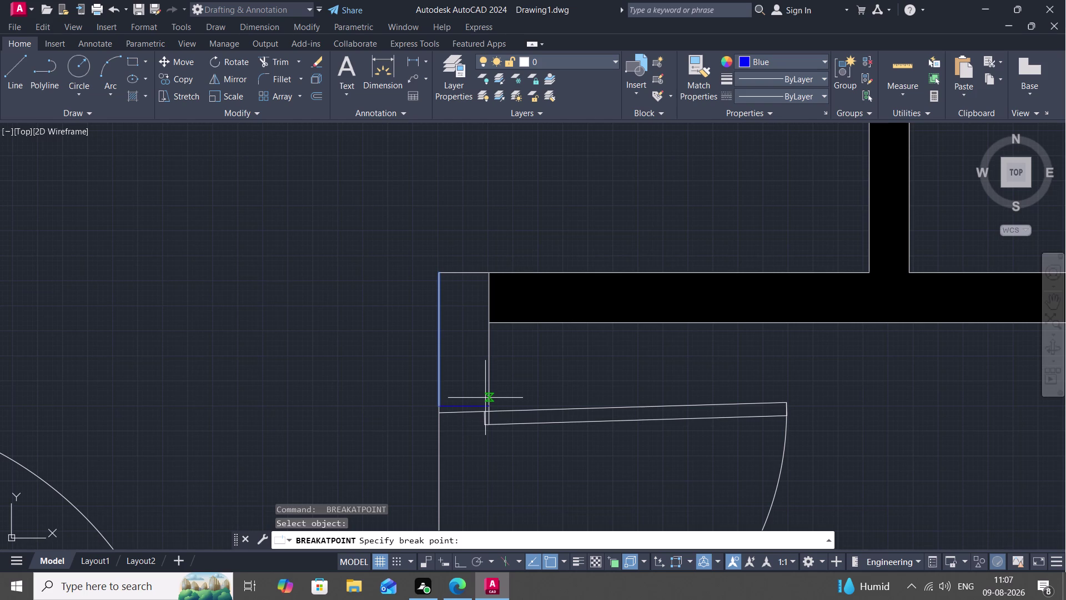
key(Escape)
key(space)
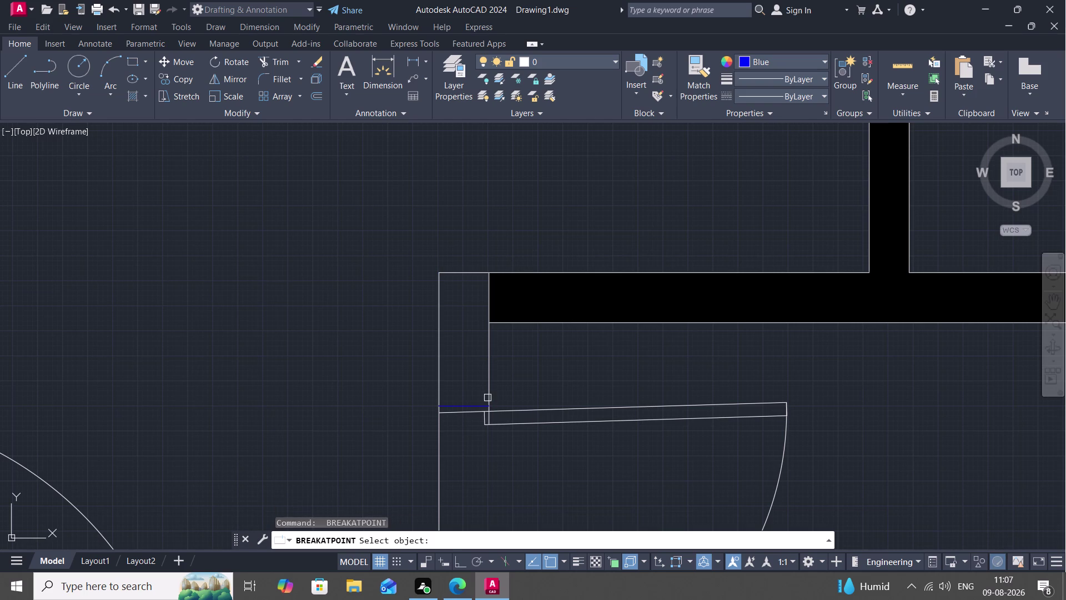
click(487, 398)
click(487, 403)
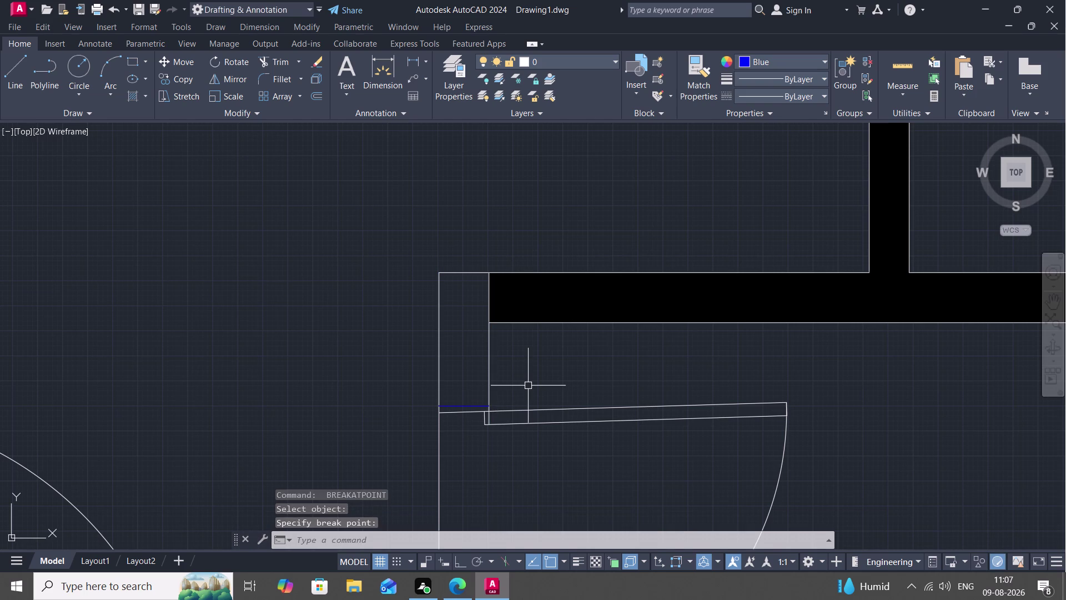
key(Escape)
Zoom and pan in closer on the wall end strip.
scroll(up, 3)
middle_drag(494, 420, 534, 486)
scroll(down, 3)
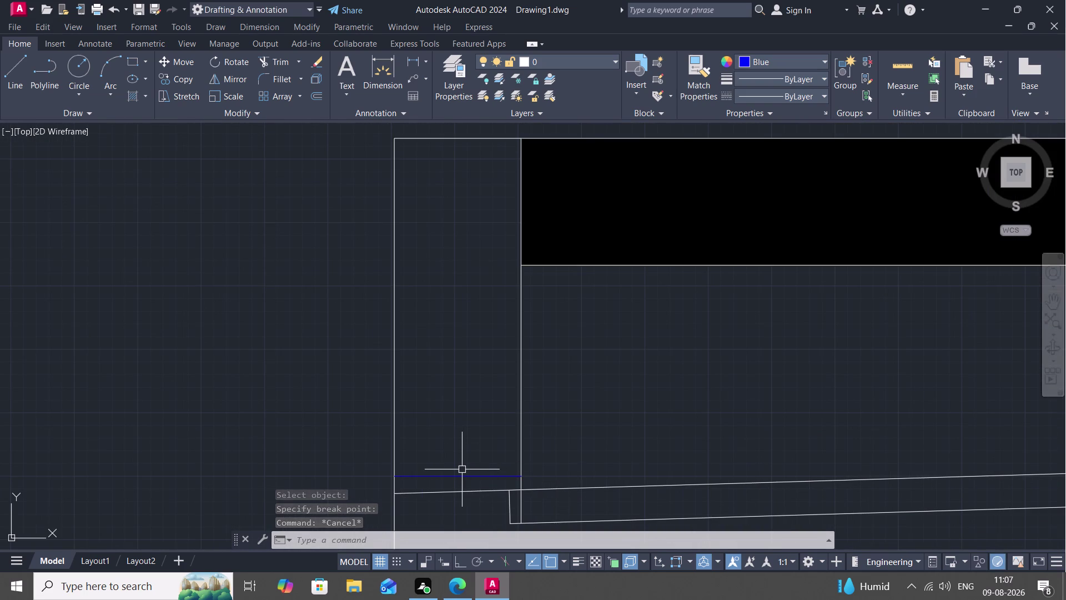
key(j)
key(space)
Join the wall end's closing line, jamb edges and top edge into one polyline.
click(456, 476)
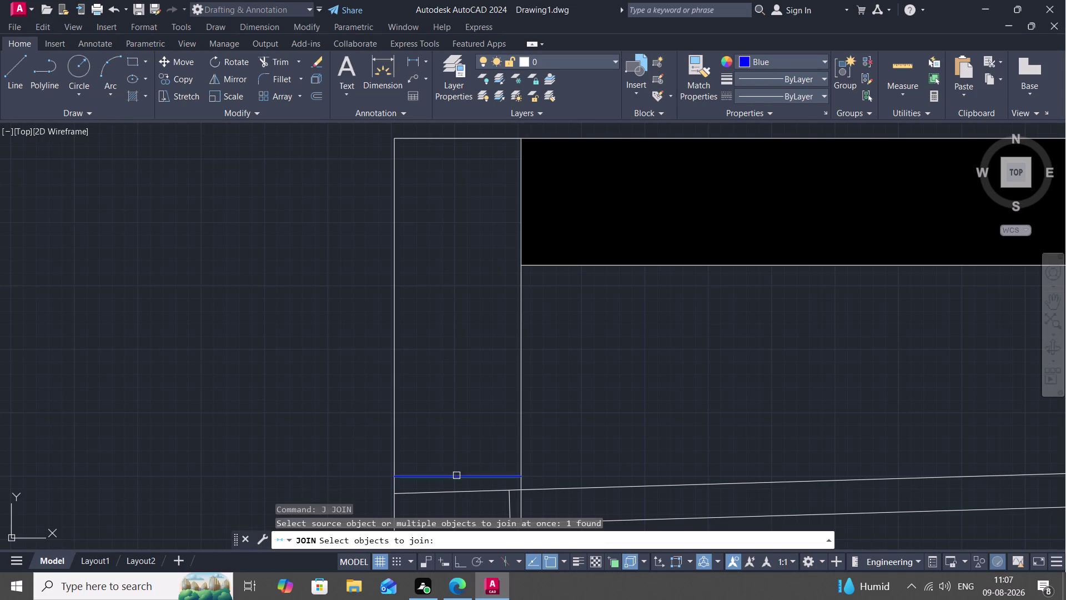
click(520, 420)
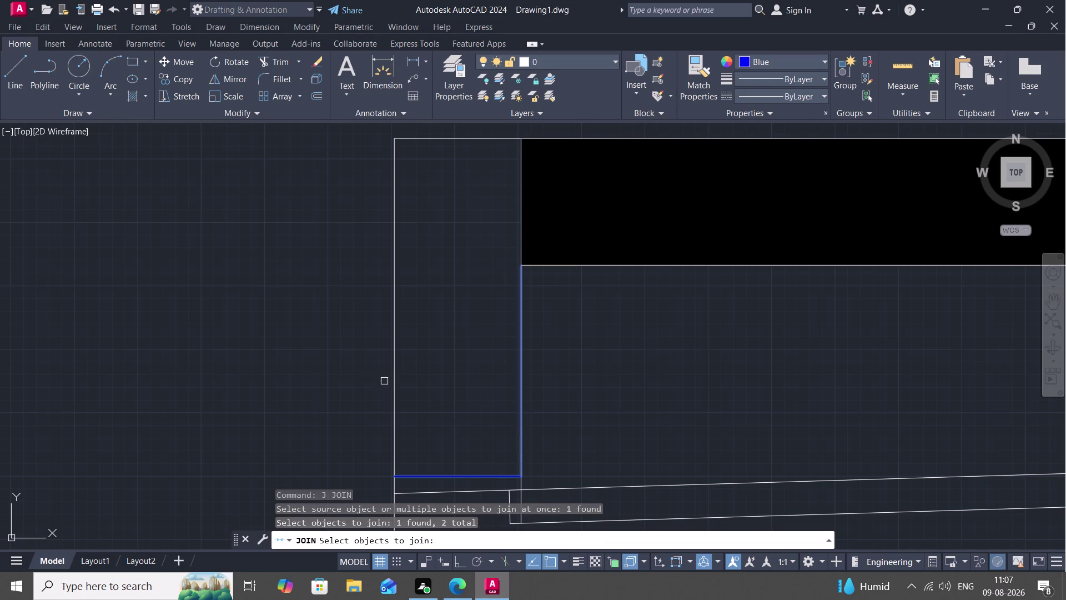
click(393, 378)
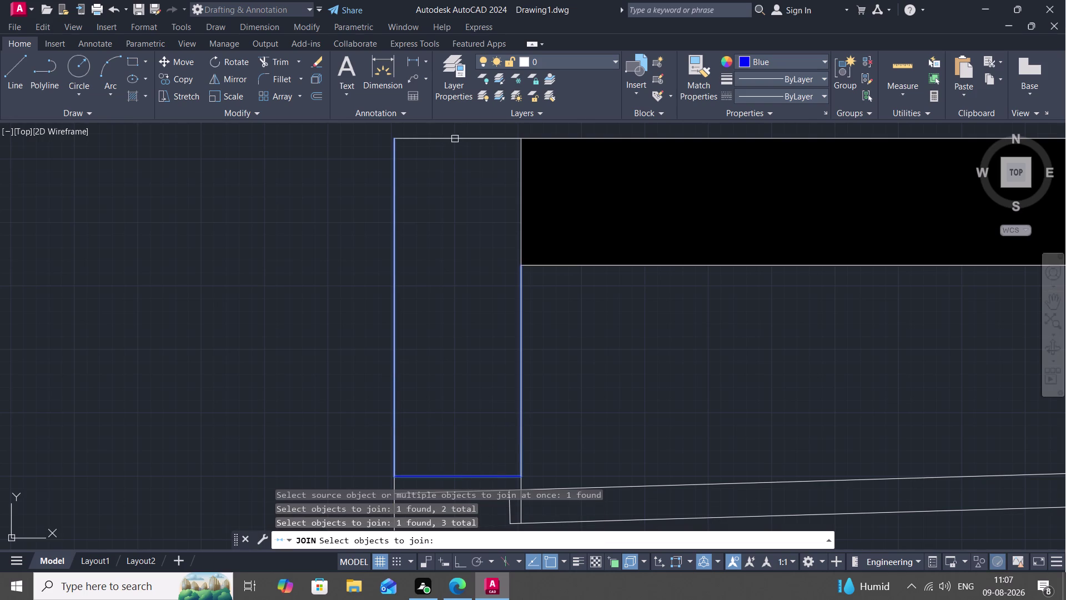
click(455, 137)
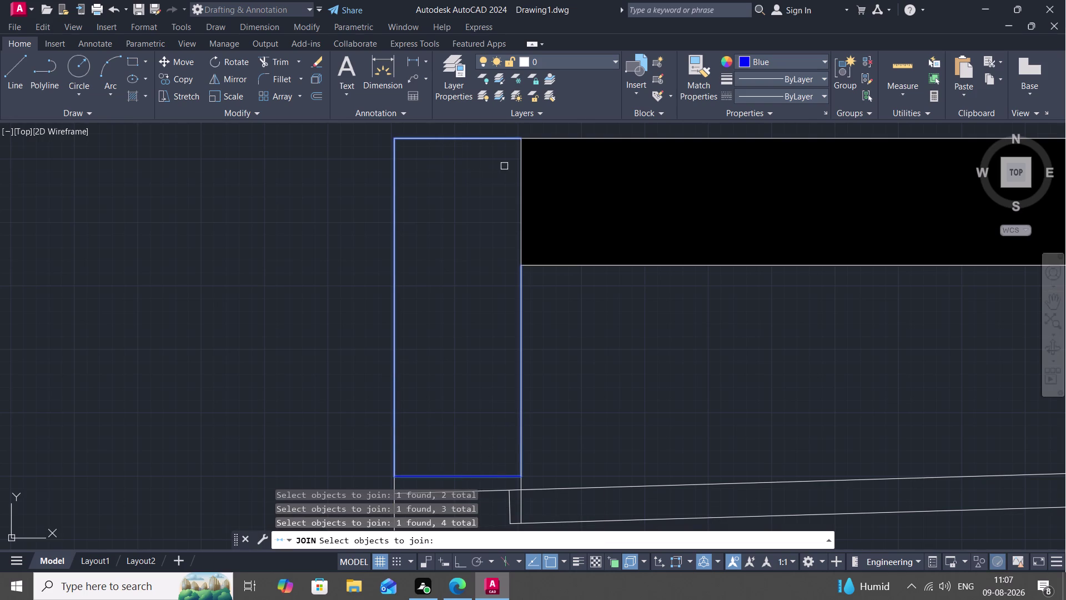
click(522, 175)
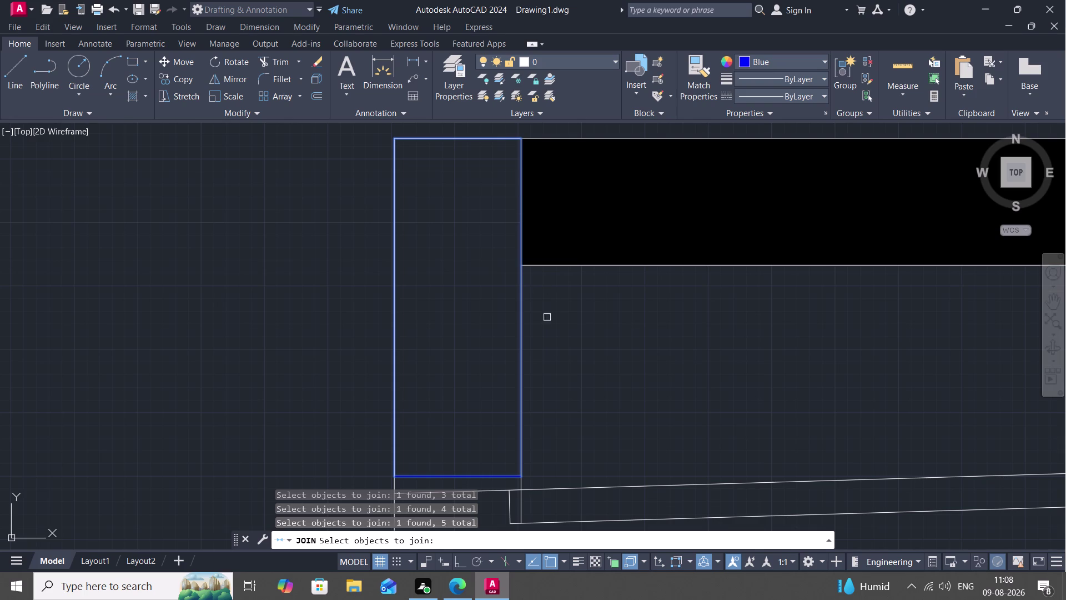
key(Return)
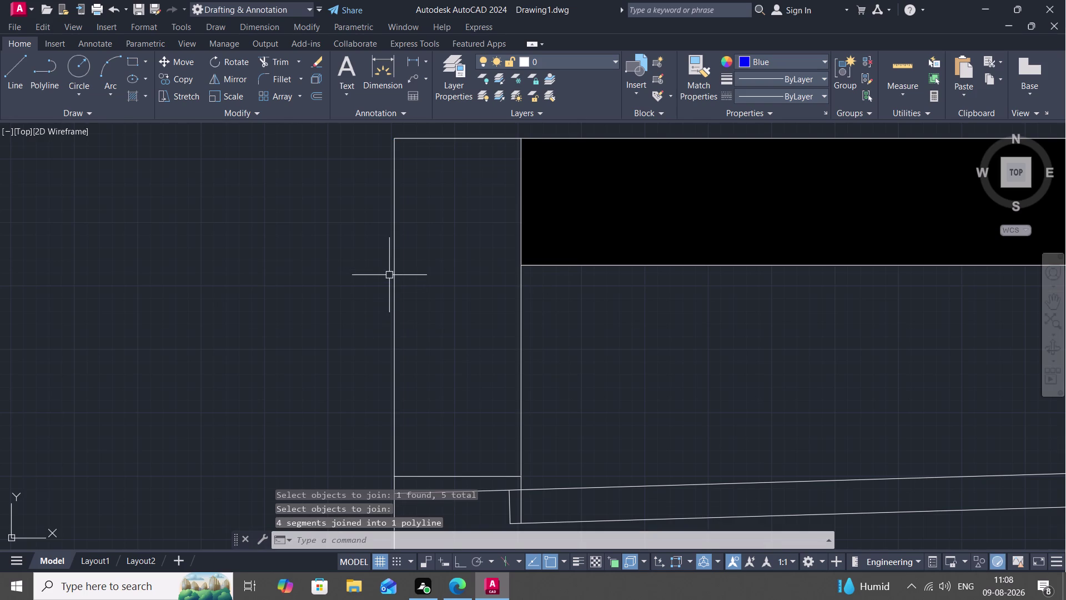
click(394, 276)
key(Escape)
Try filling the wall-end outline with a SOLID hatch, then cancel it.
text(H)
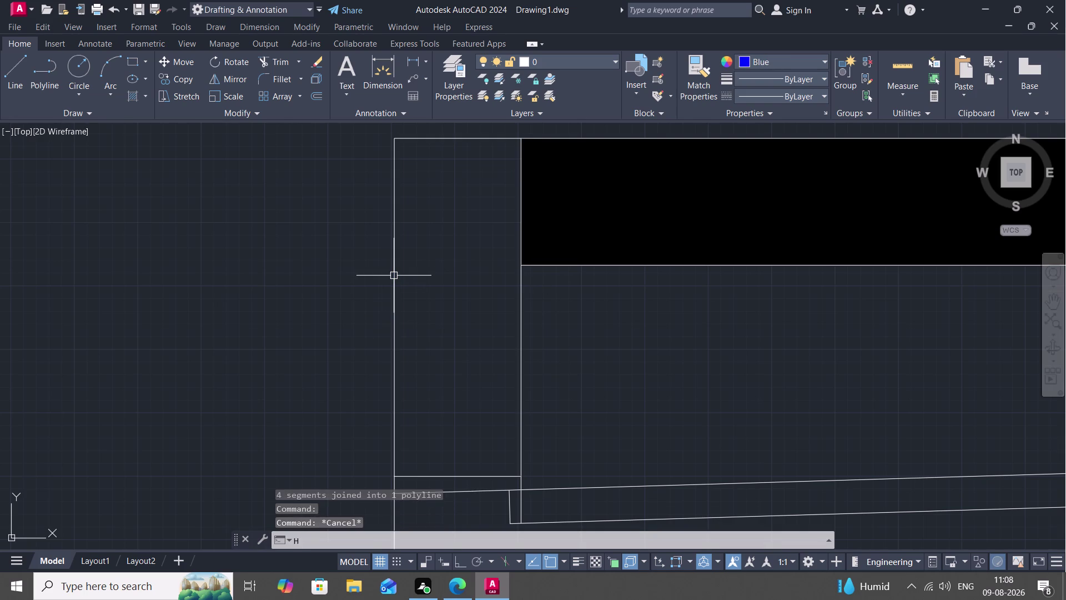
key(space)
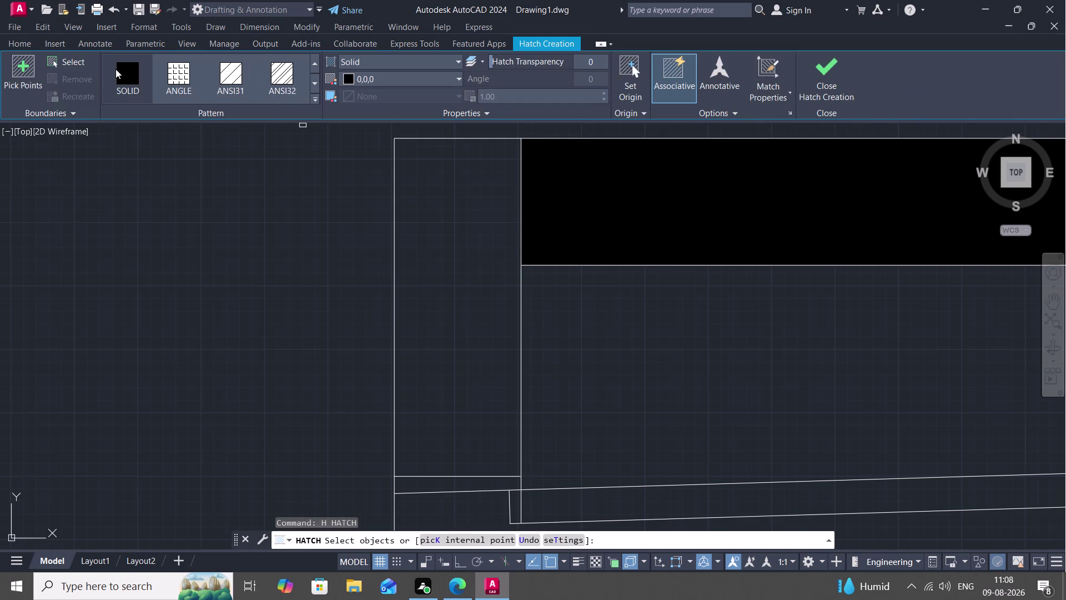
click(122, 73)
click(394, 267)
key(Escape)
scroll(down, 3)
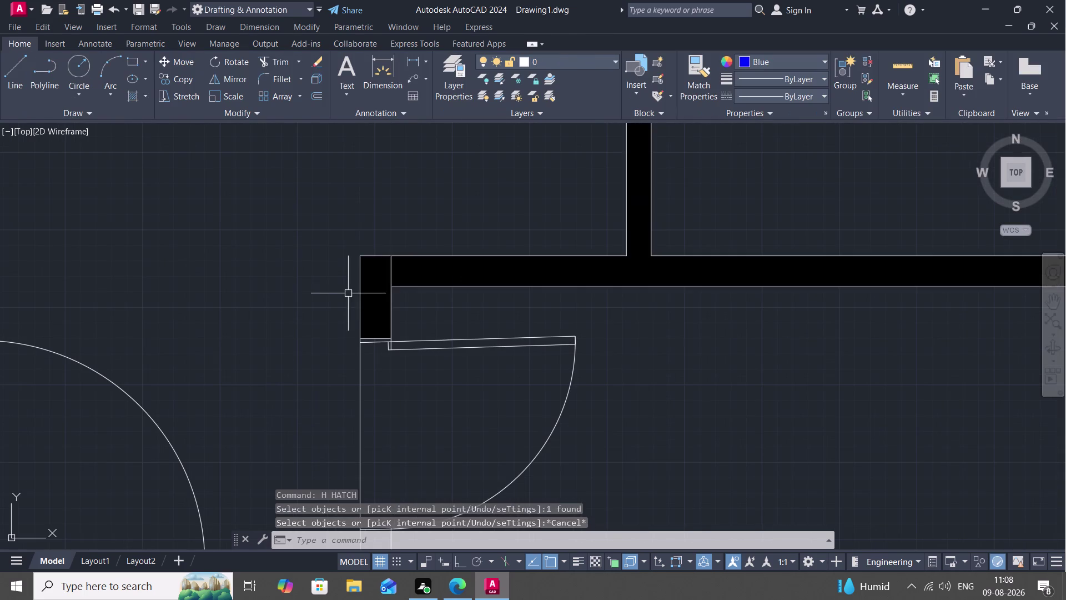
text(T)
text(R)
key(space)
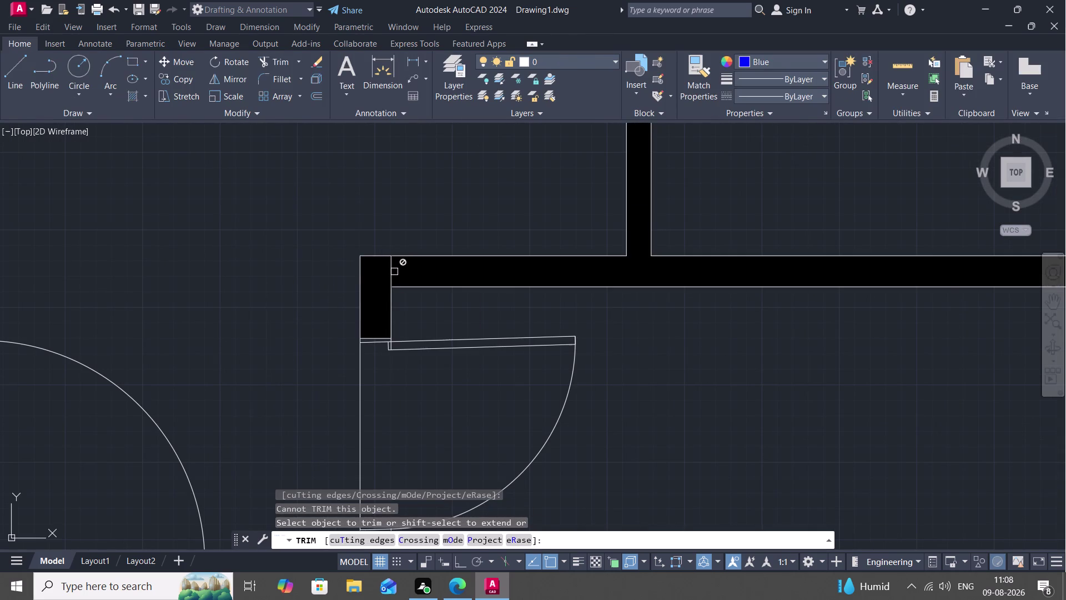
click(390, 272)
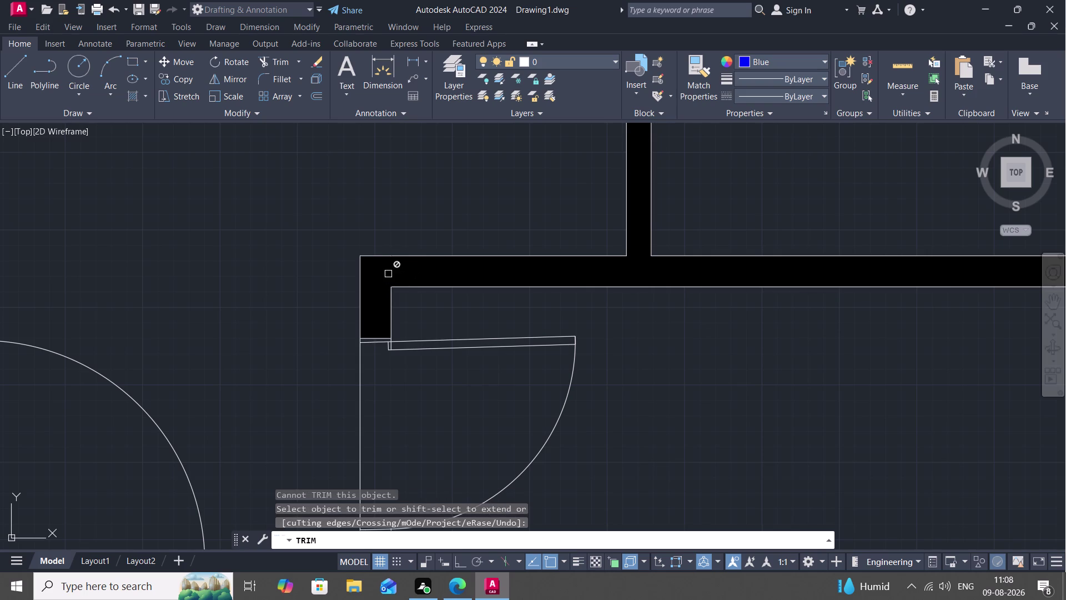
click(392, 272)
scroll(down, 3)
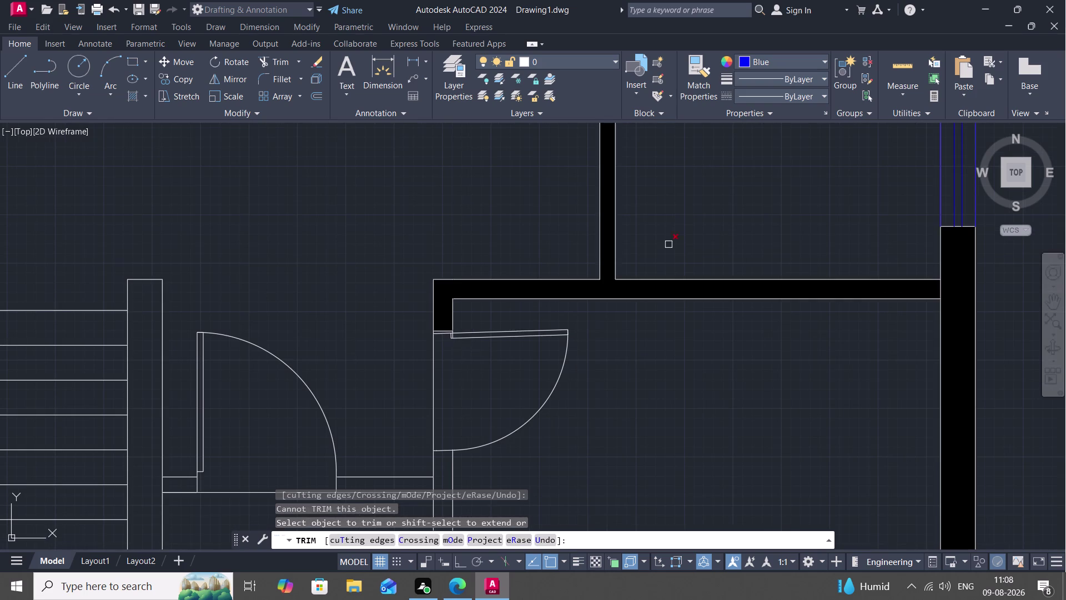
middle_drag(685, 175, 672, 255)
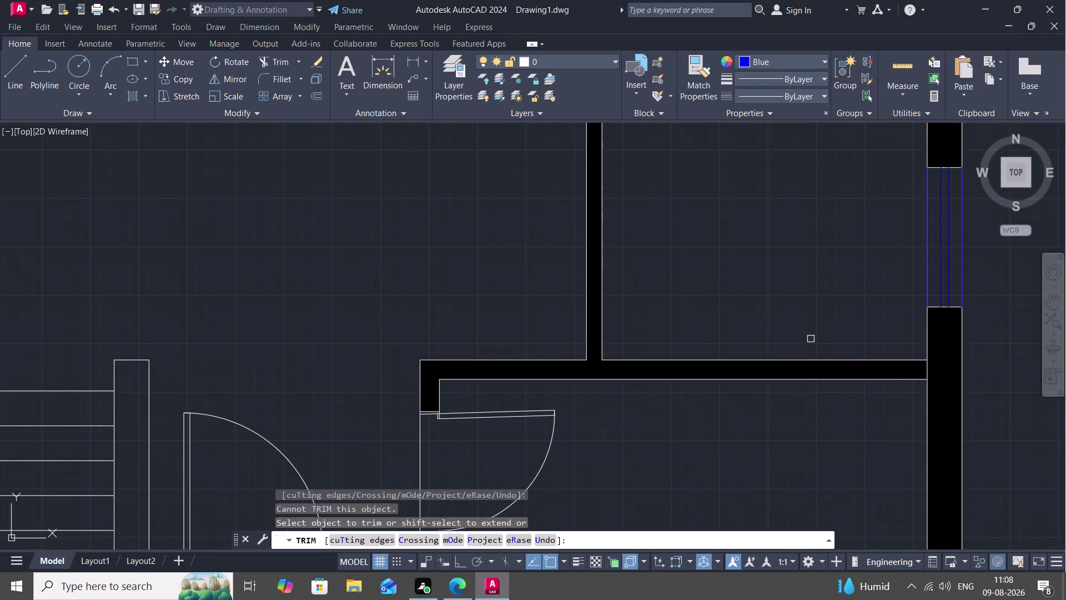
click(924, 369)
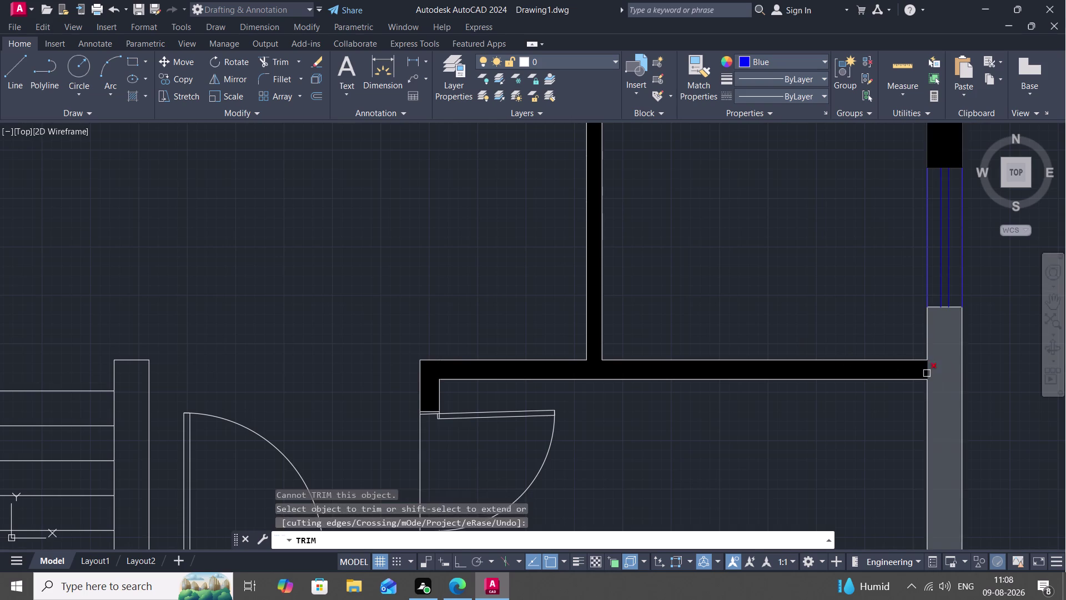
click(924, 368)
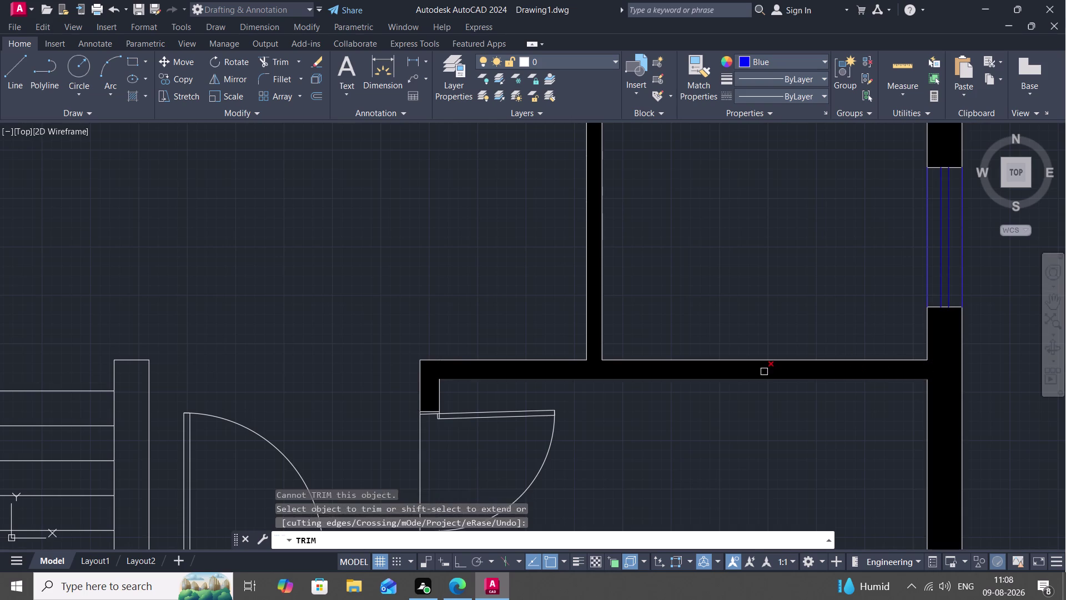
scroll(down, 3)
middle_drag(519, 244, 506, 356)
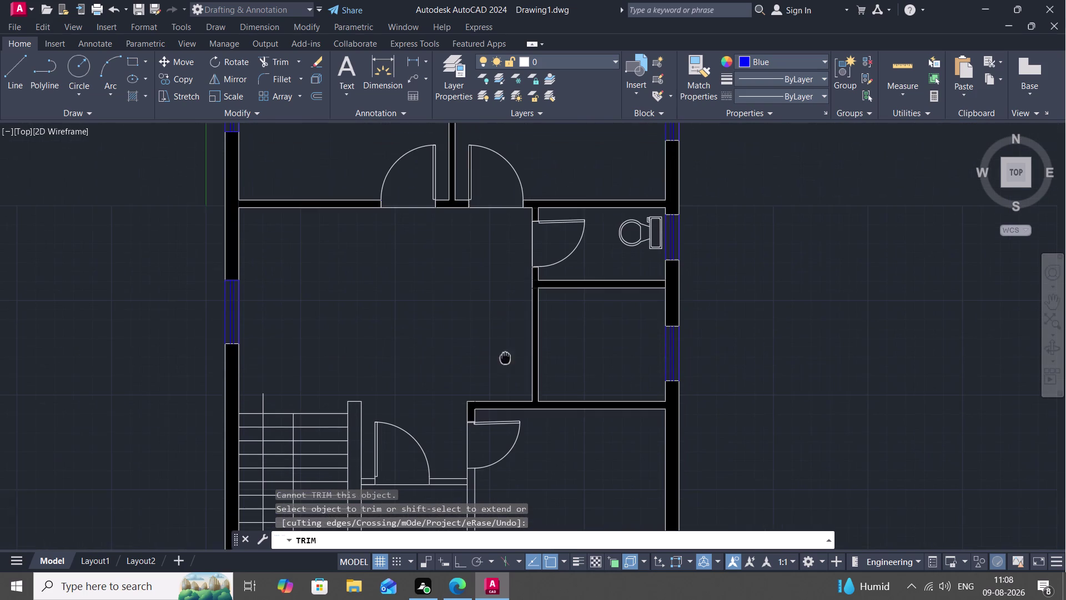
scroll(up, 3)
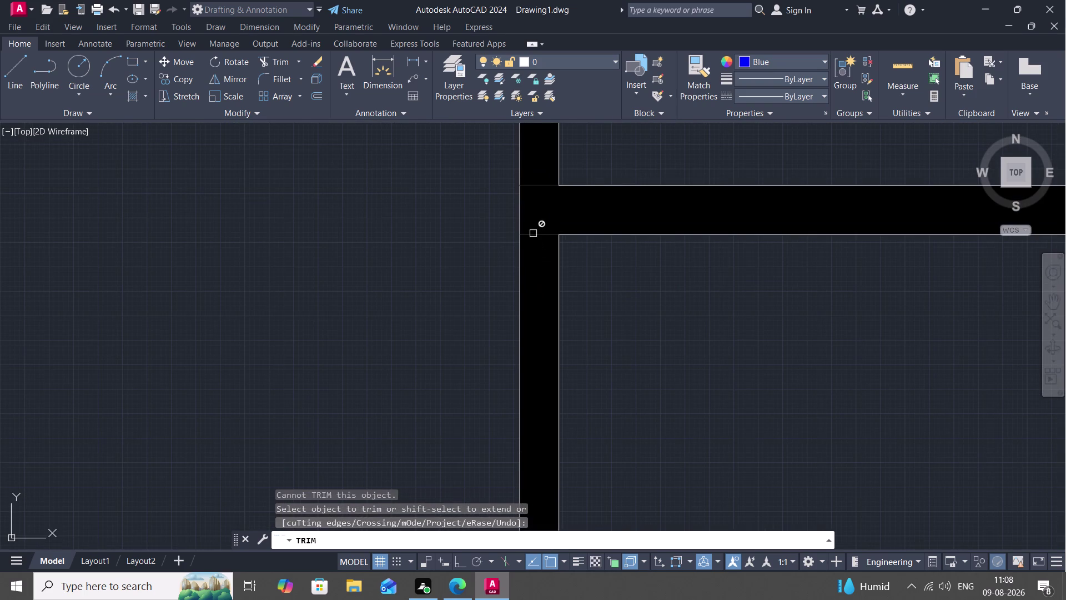
click(537, 236)
click(537, 235)
key(Escape)
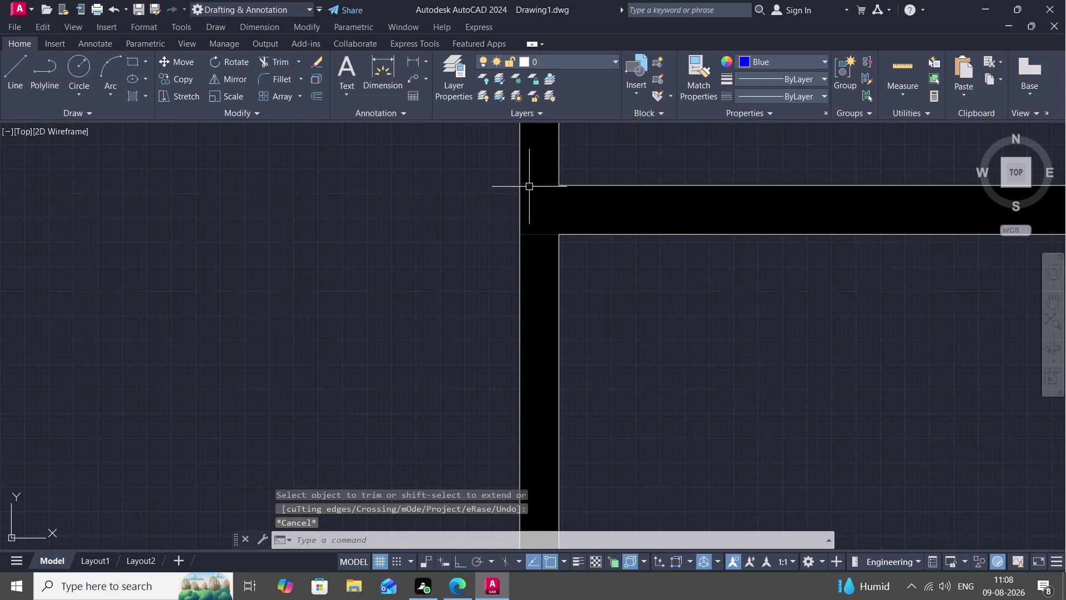
click(532, 185)
key(Escape)
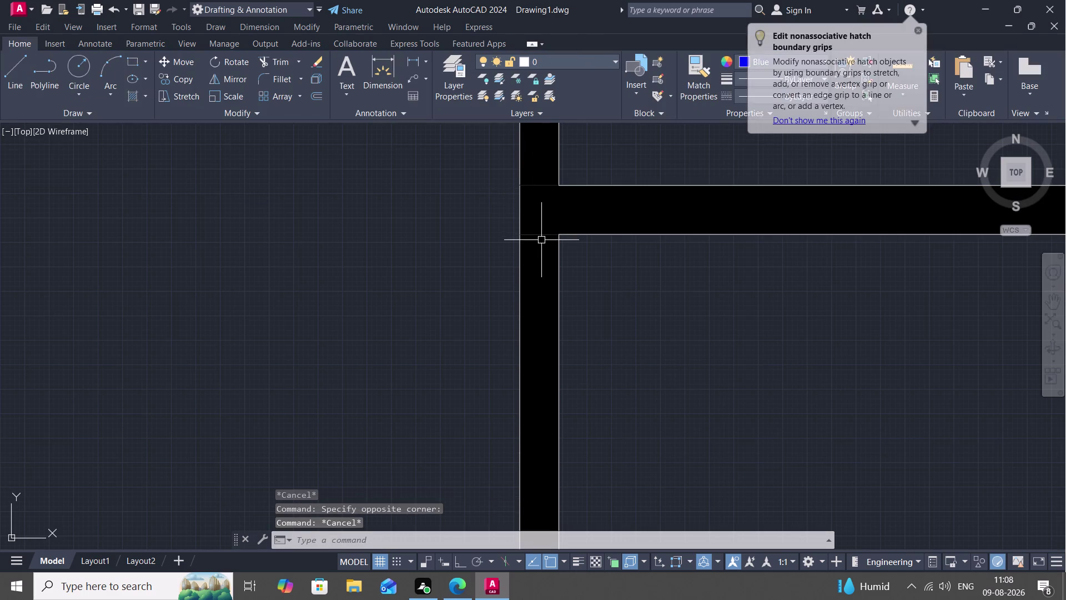
scroll(up, 3)
scroll(down, 3)
scroll(down, 3)
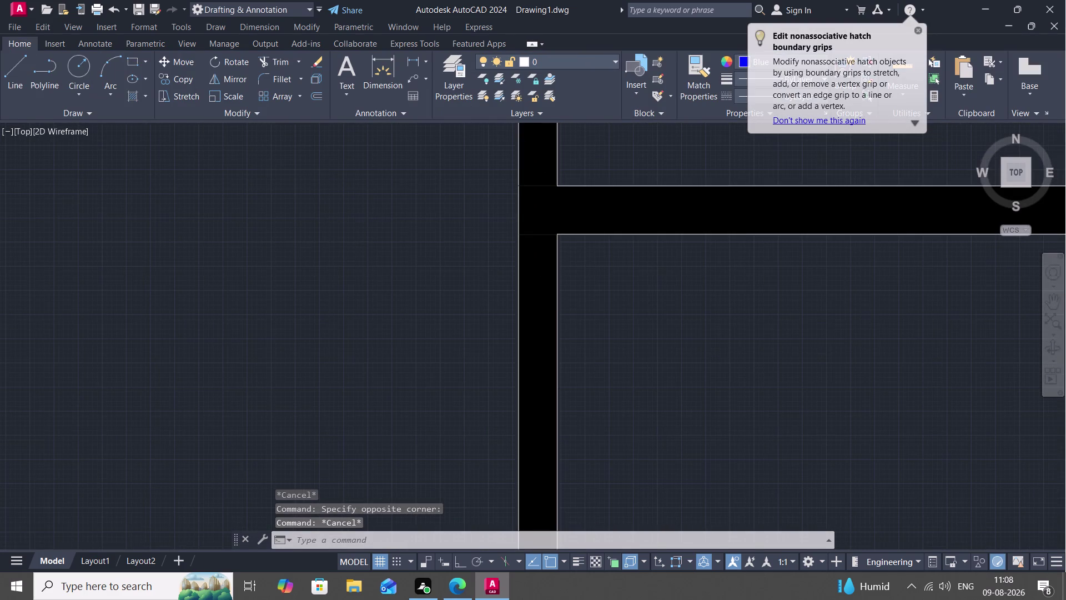
text(TR)
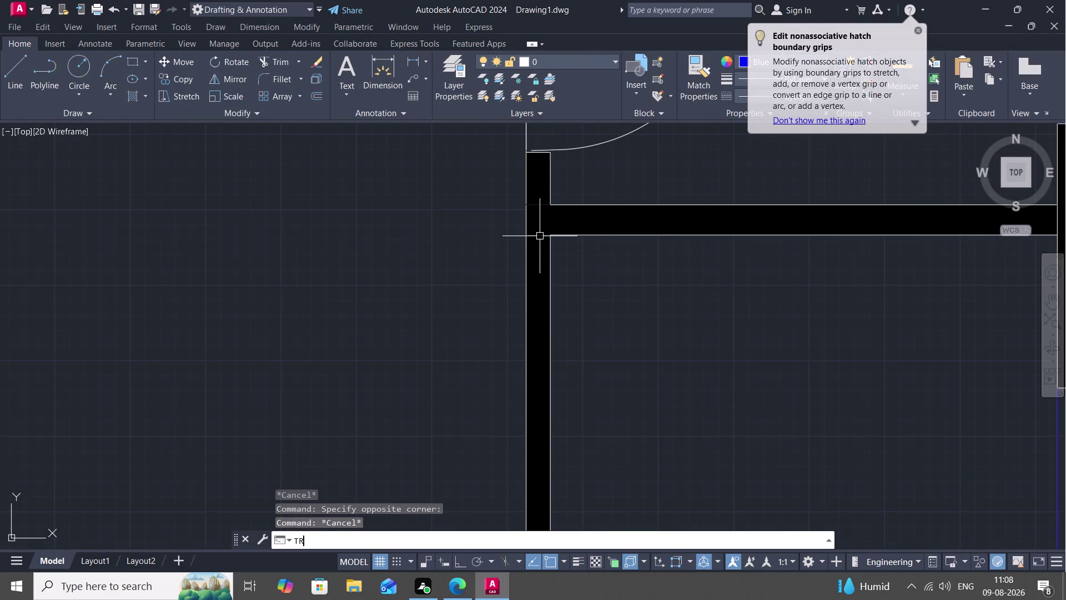
key(space)
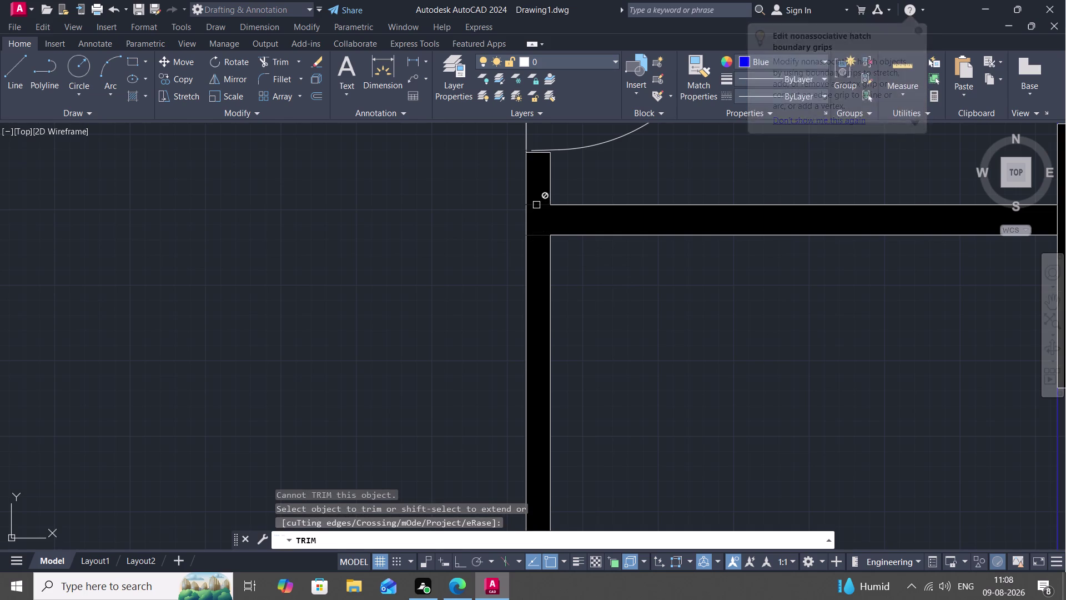
click(536, 205)
click(539, 235)
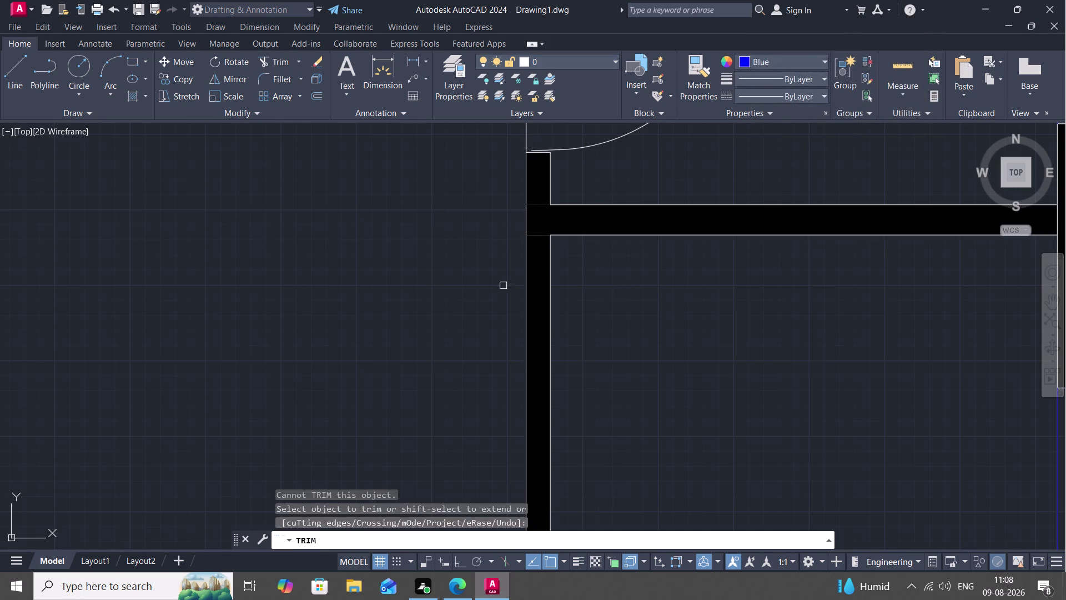
scroll(down, 3)
scroll(up, 3)
scroll(down, 3)
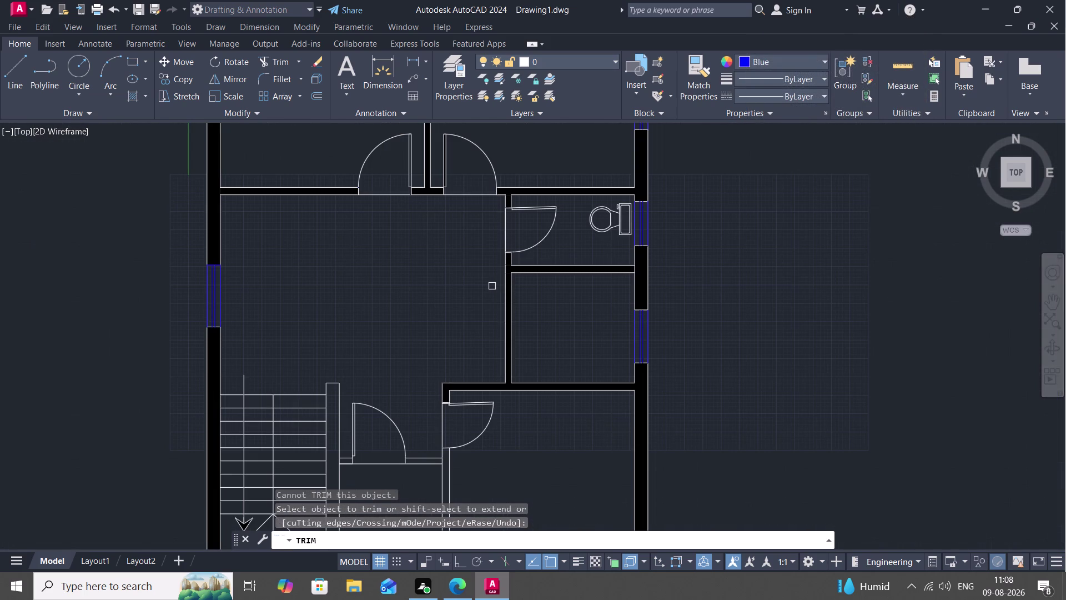
scroll(down, 3)
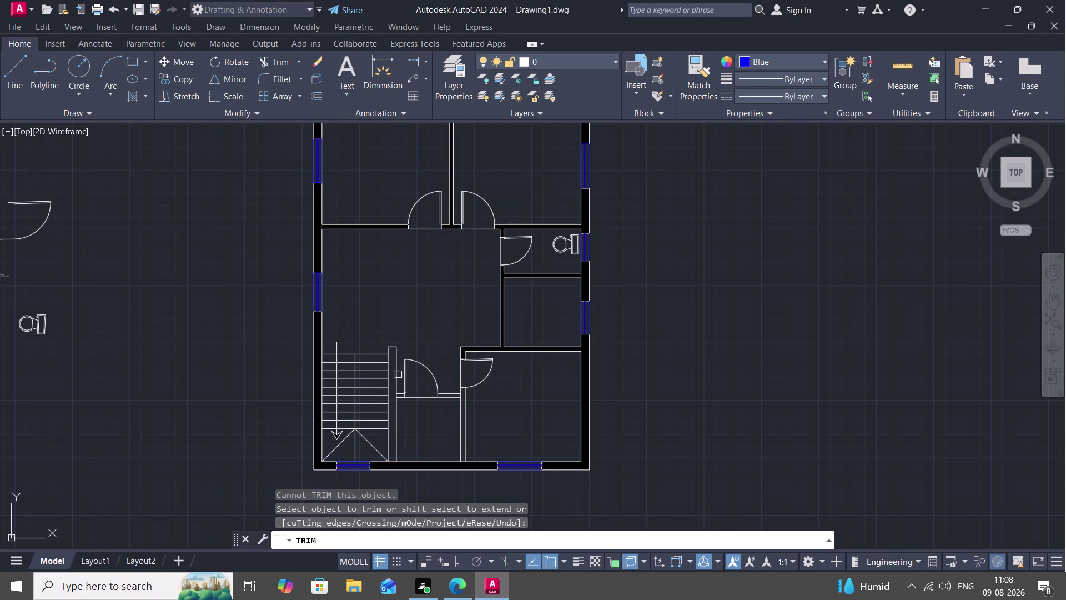
scroll(up, 3)
scroll(down, 3)
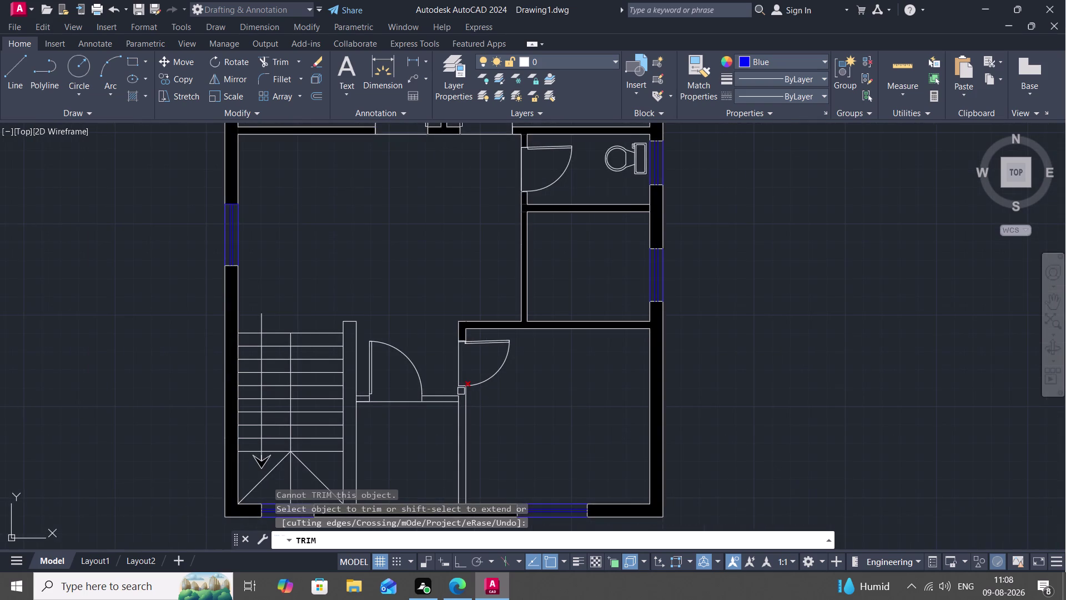
middle_drag(464, 382, 501, 257)
Break the vertical wall lines near the top of the jamb strip.
key(Escape)
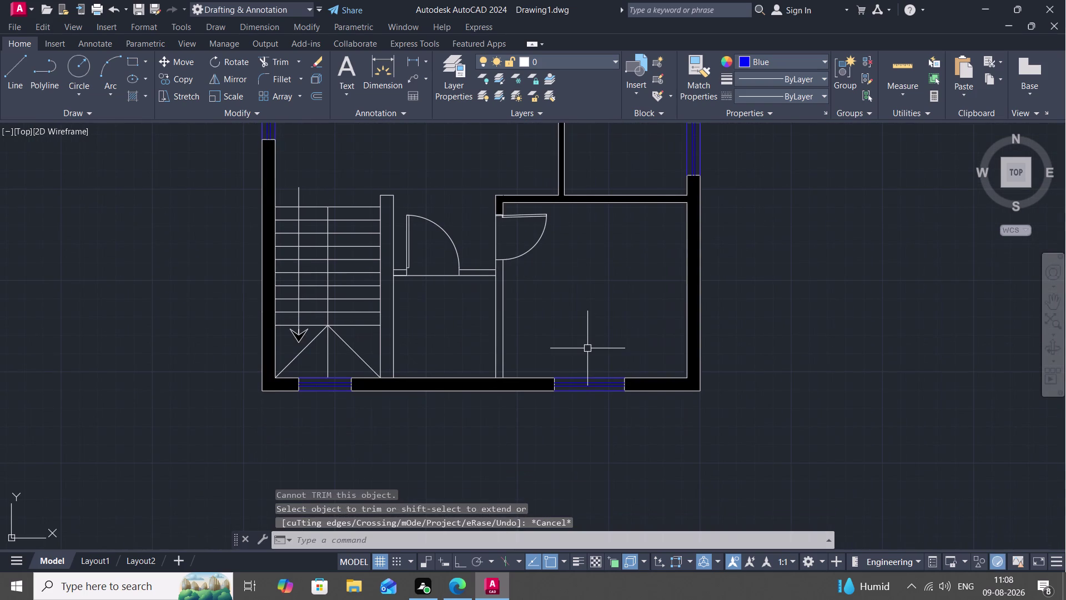
text(BRE)
key(a)
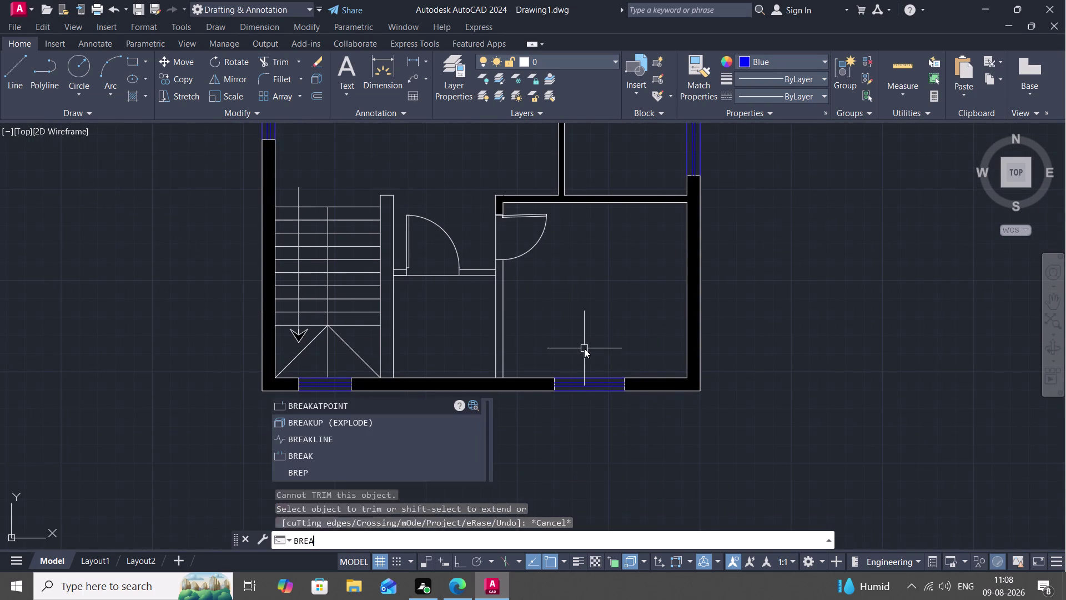
click(358, 449)
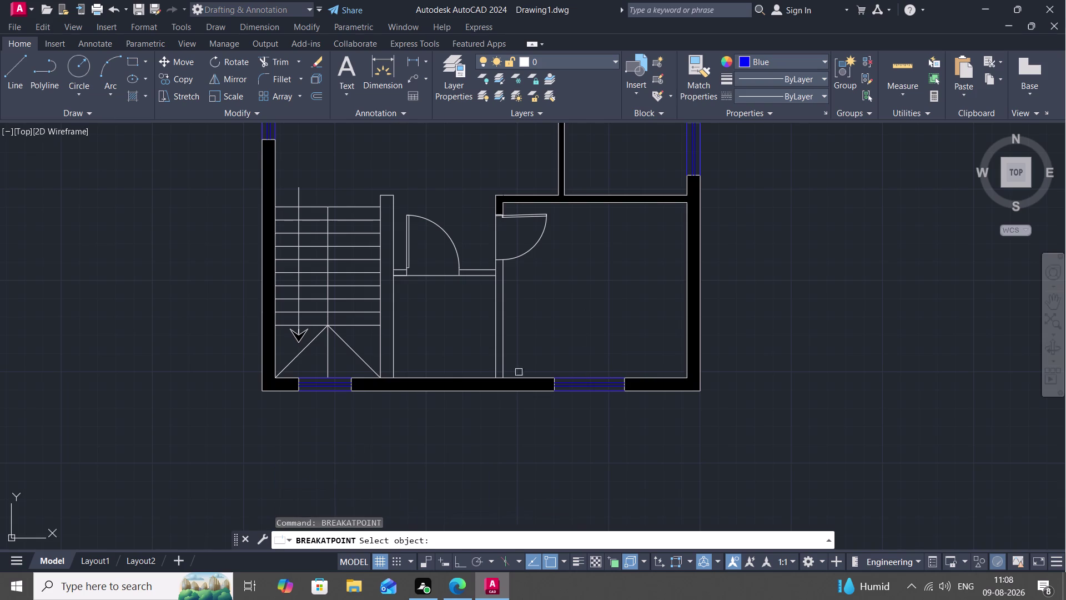
click(495, 327)
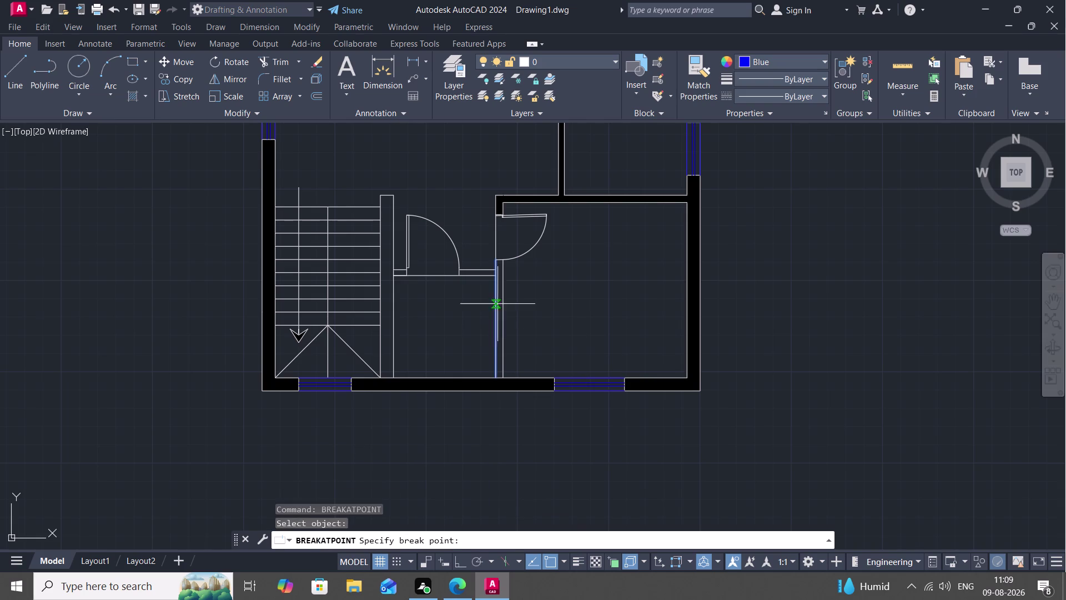
click(492, 258)
key(space)
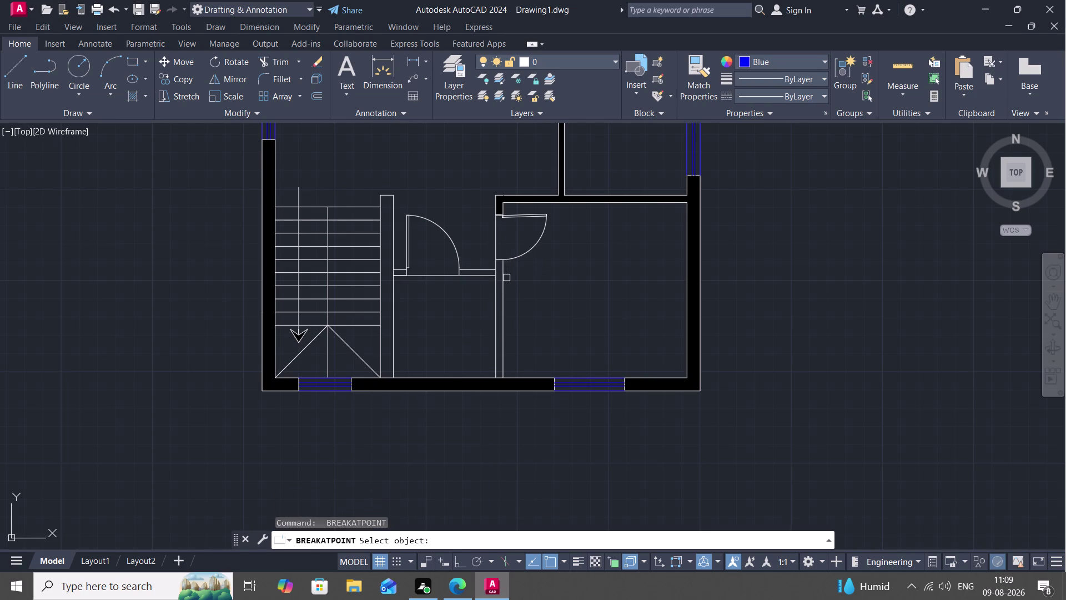
click(504, 279)
click(503, 263)
key(space)
Break the strip's lines where they meet the bottom wall.
scroll(up, 3)
click(493, 391)
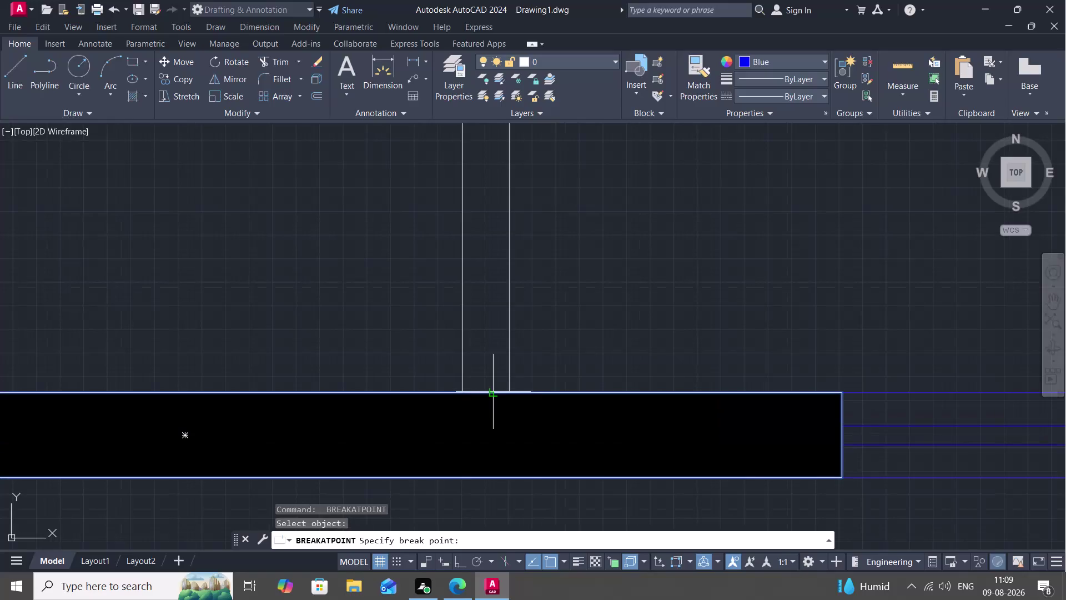
click(510, 393)
key(space)
click(481, 392)
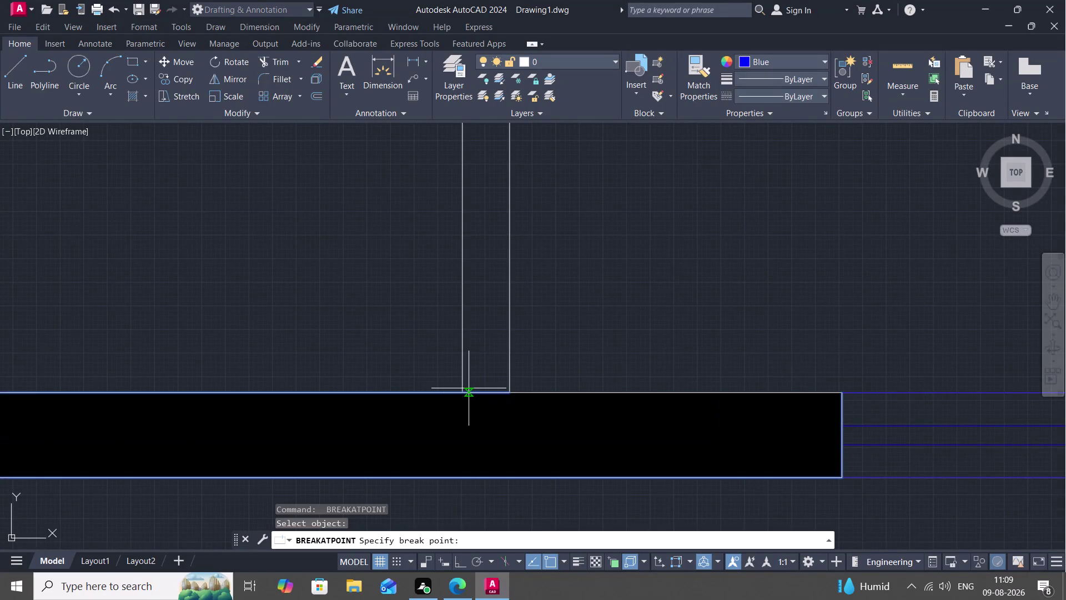
click(462, 389)
key(space)
Break the most recently drawn object at the door swing's end.
scroll(down, 3)
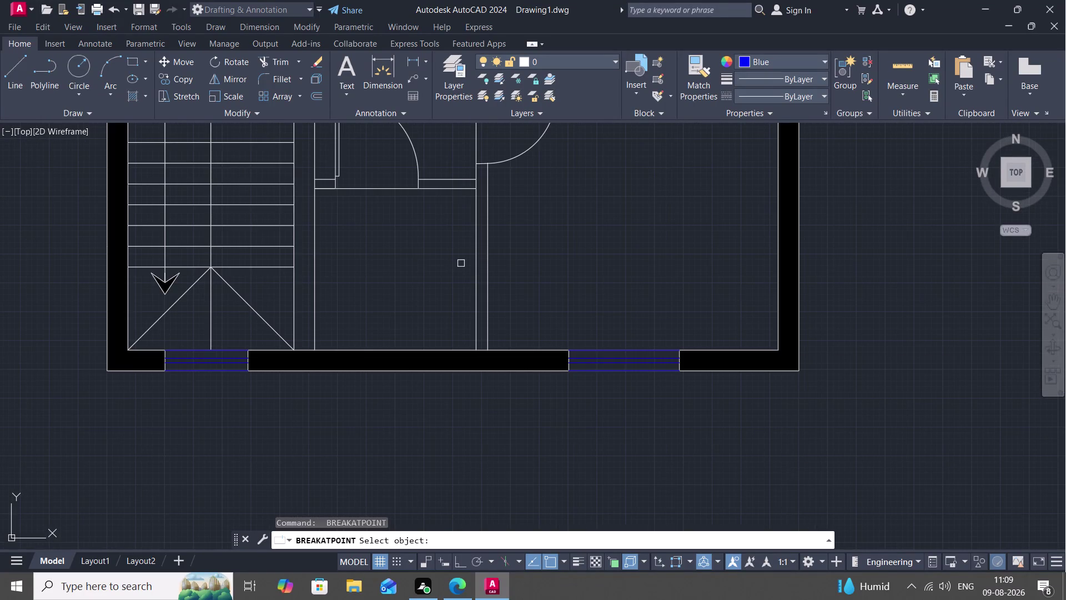
middle_drag(481, 175, 473, 281)
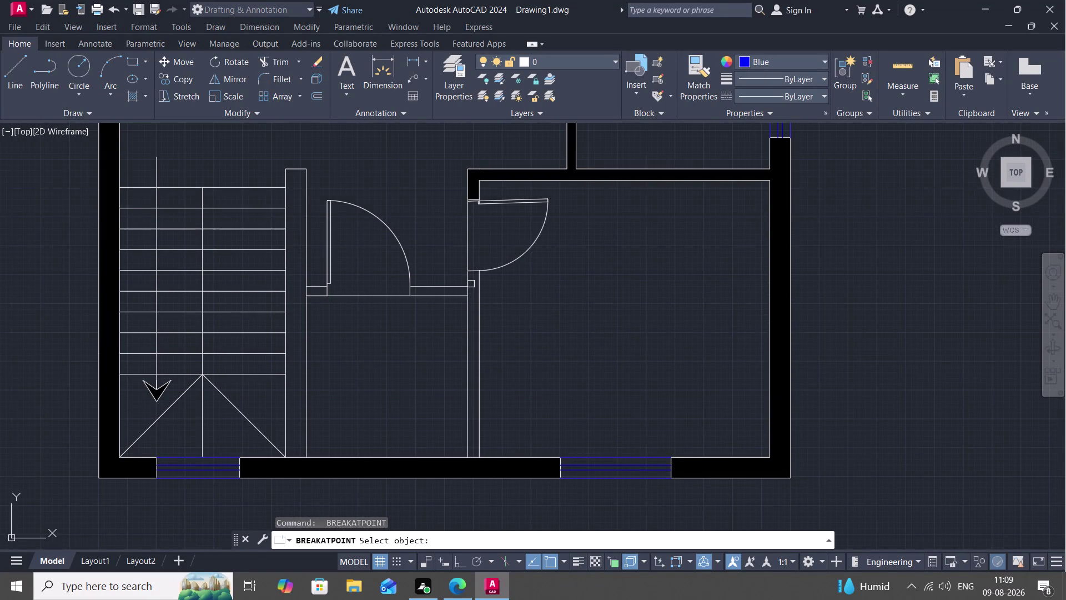
key(l)
key(space)
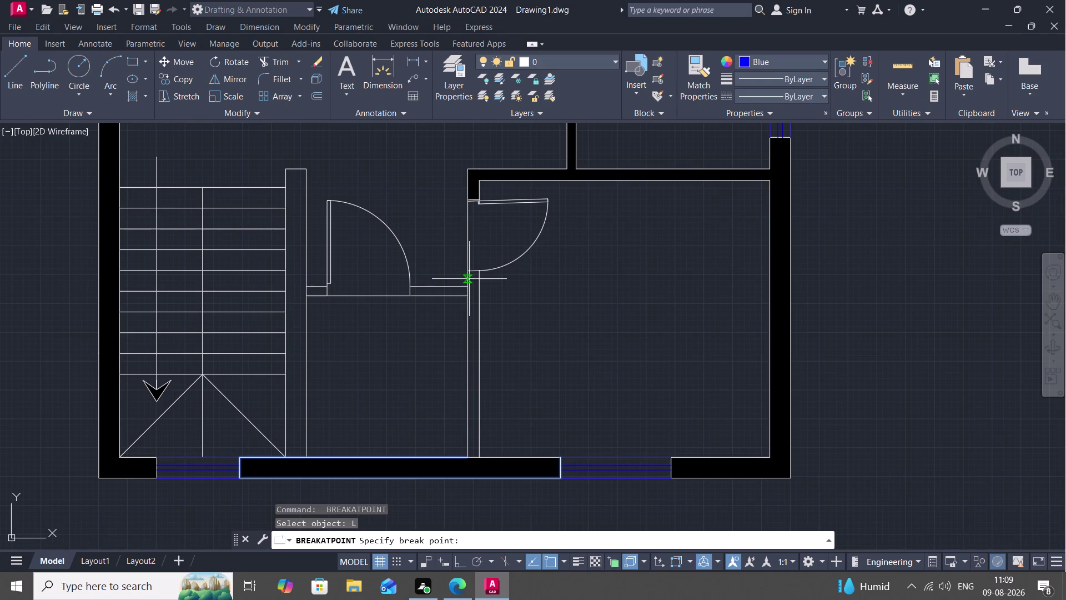
scroll(down, 3)
scroll(up, 3)
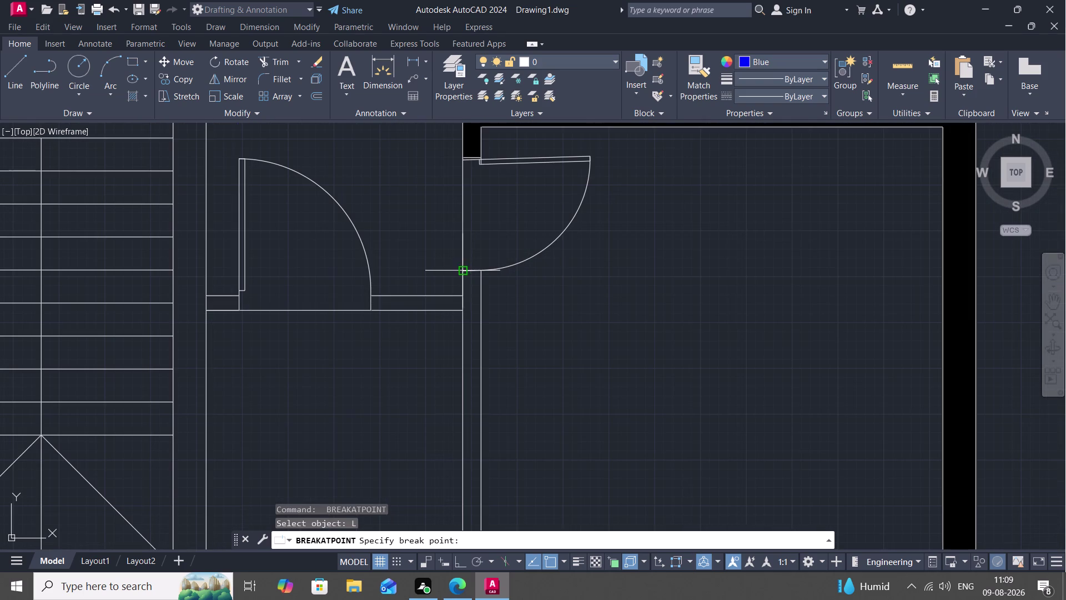
click(461, 271)
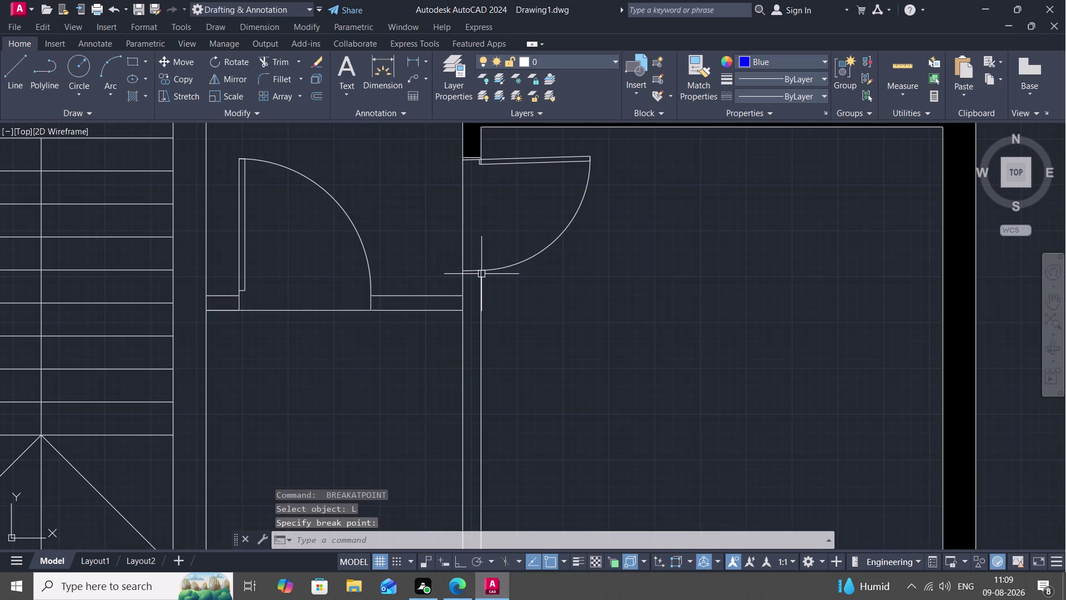
click(481, 273)
key(Escape)
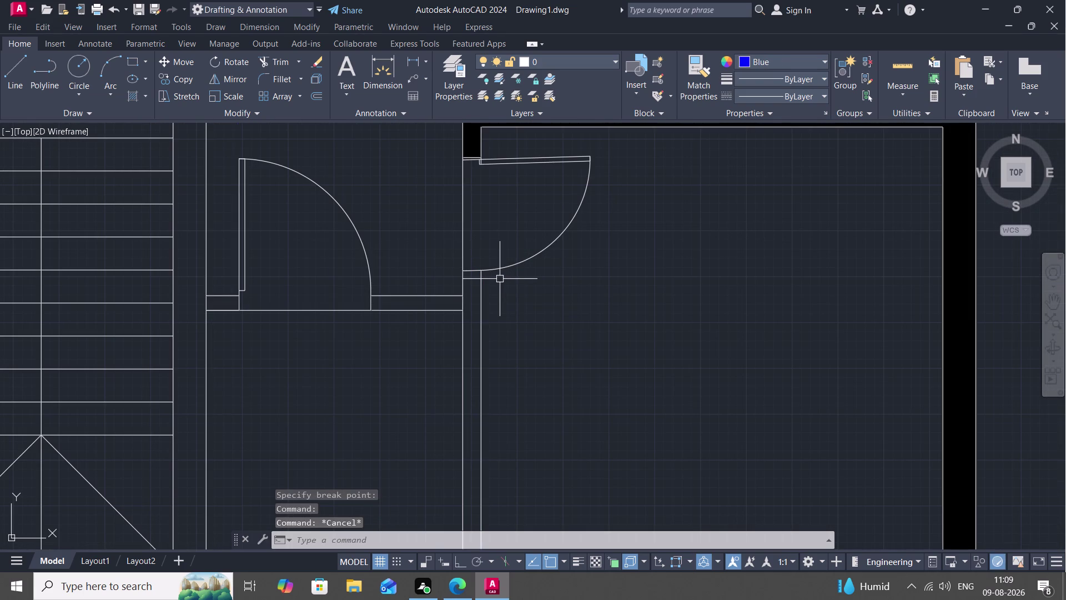
Draw a short line from the wall corner across to the jamb's top.
key(l)
key(space)
scroll(up, 3)
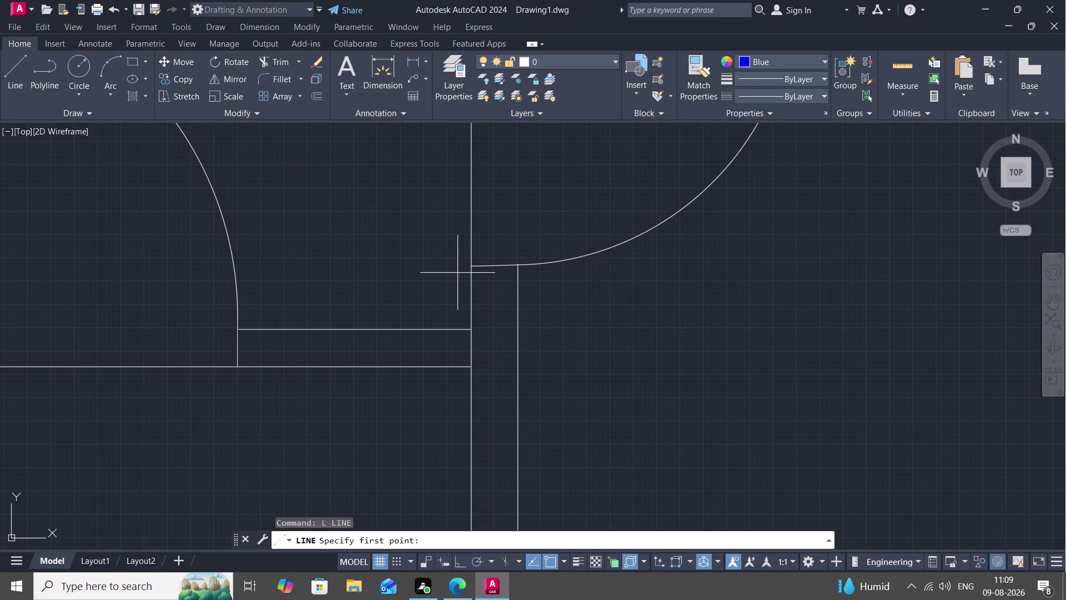
click(469, 267)
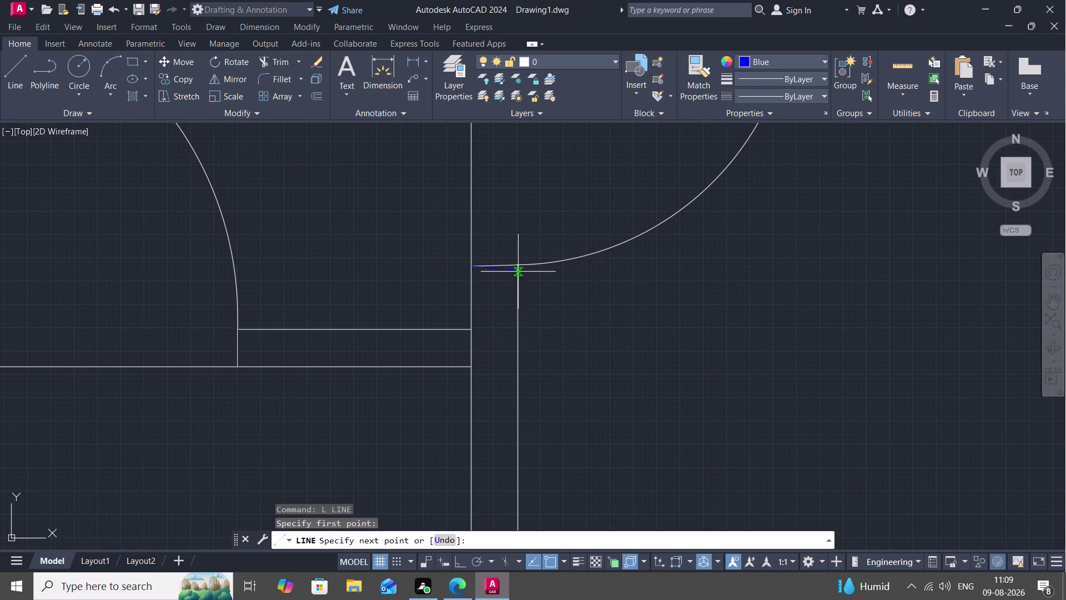
click(516, 268)
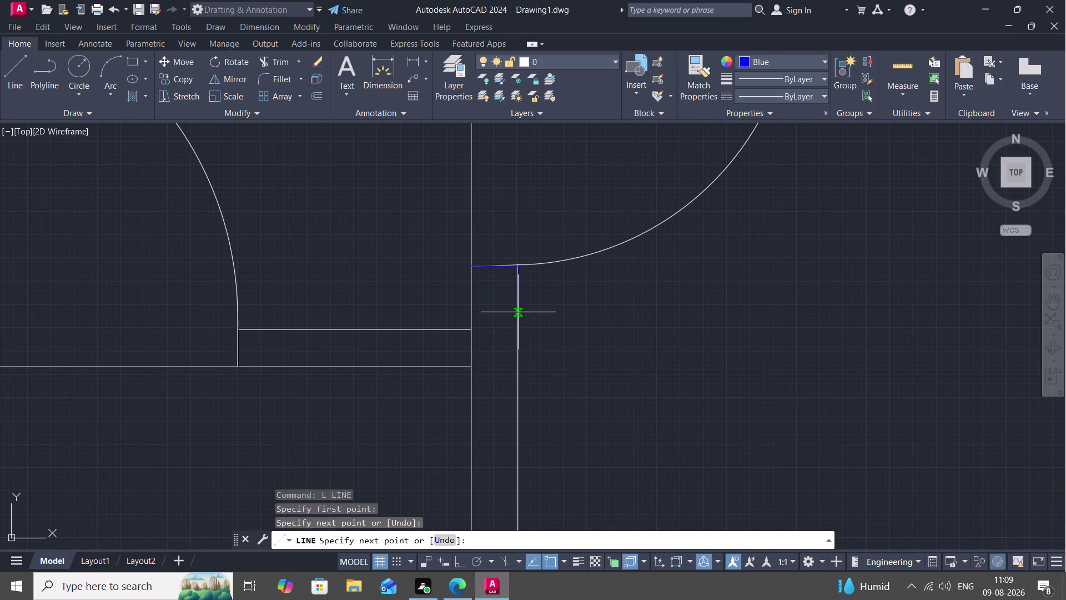
scroll(up, 3)
Finish the closing line and pan to frame the door jamb.
key(Escape)
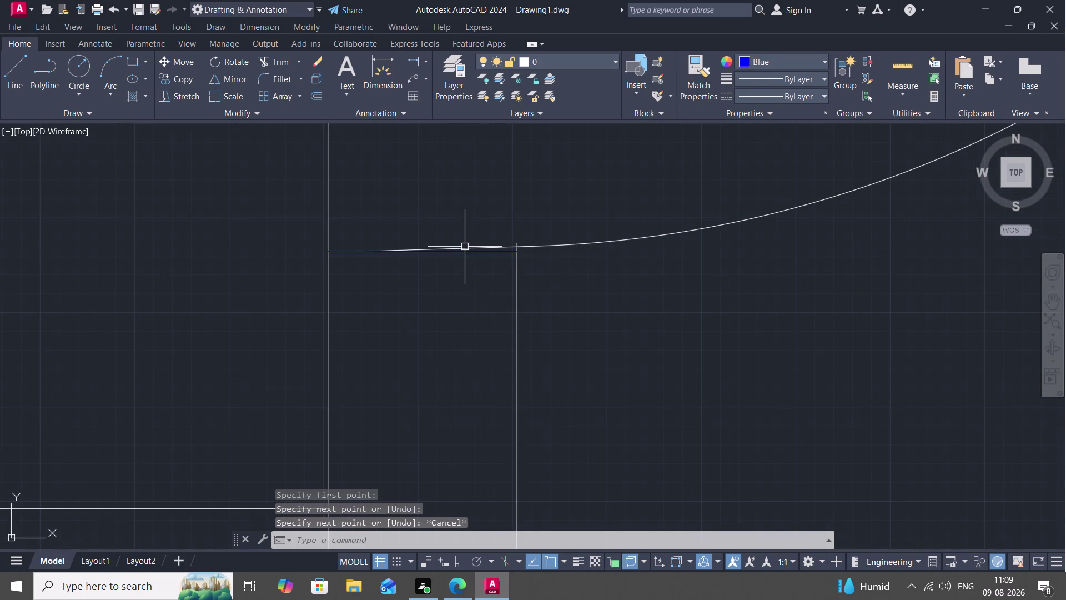
click(465, 250)
scroll(down, 3)
middle_drag(462, 291, 491, 205)
scroll(down, 3)
key(Escape)
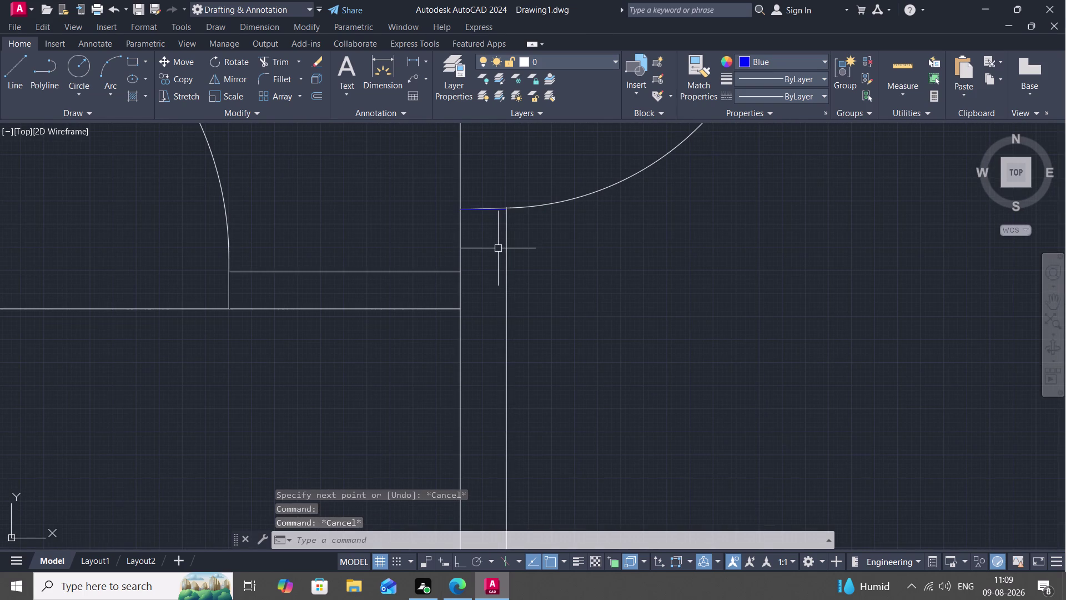
Join the strip's two long sides, short top line and bottom line into one polyline.
key(j)
key(space)
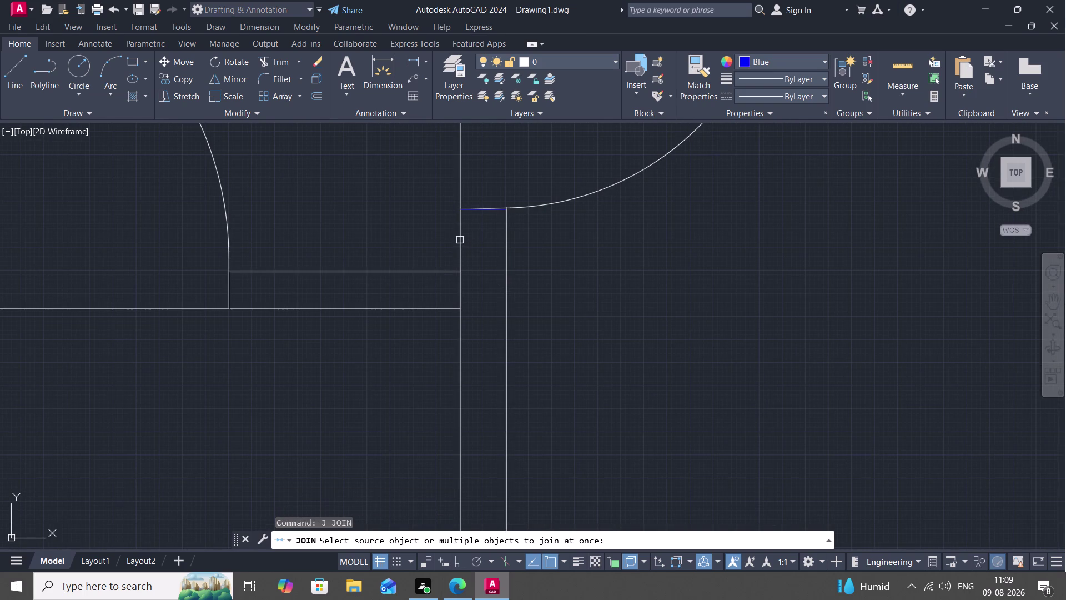
click(460, 239)
click(469, 211)
click(509, 229)
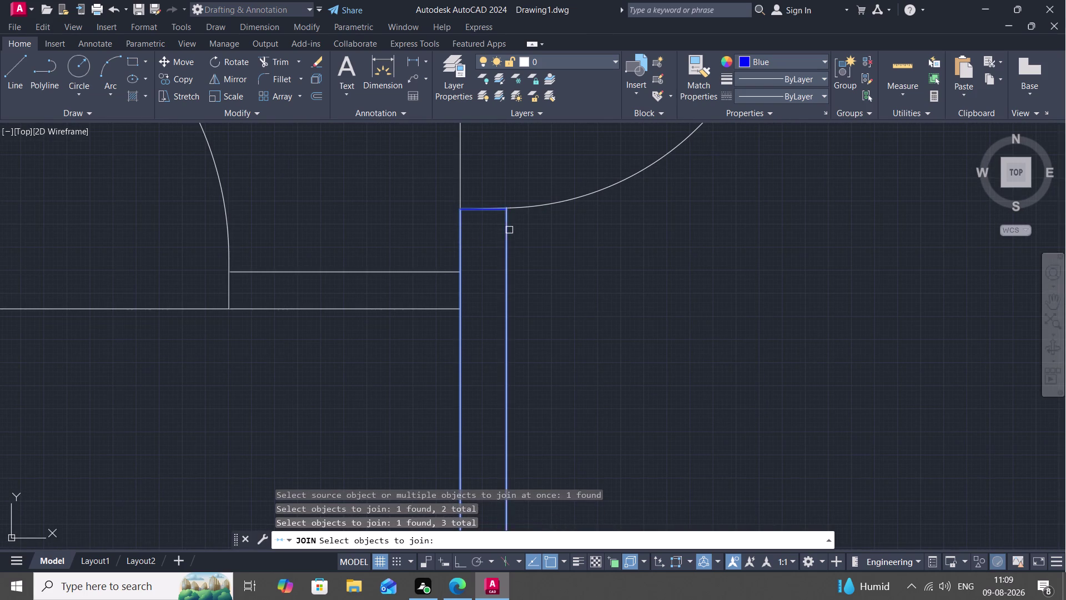
scroll(down, 3)
middle_drag(487, 285, 468, 125)
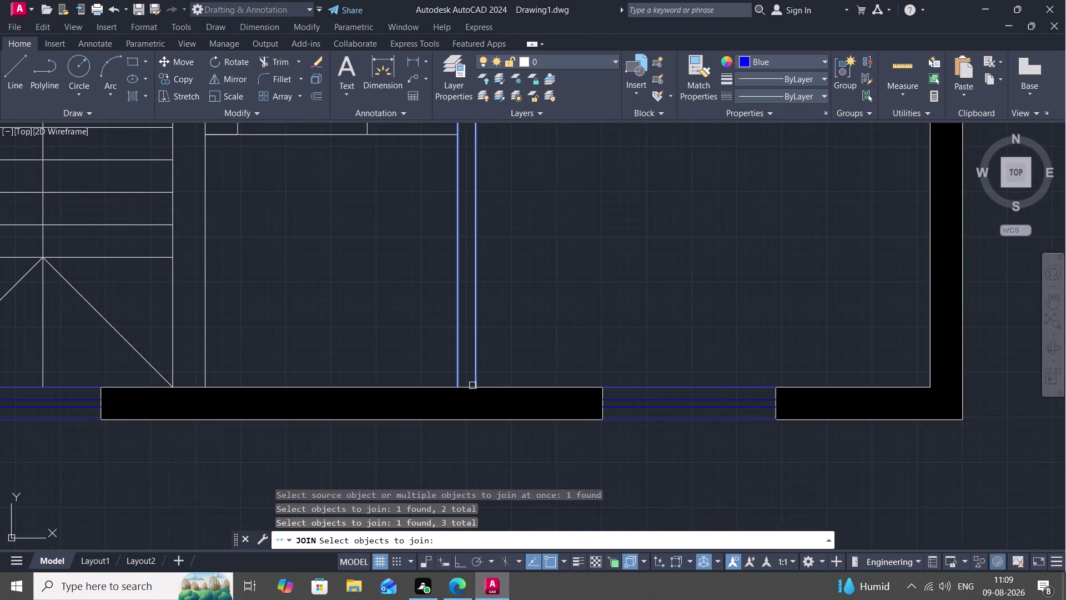
click(464, 383)
key(Escape)
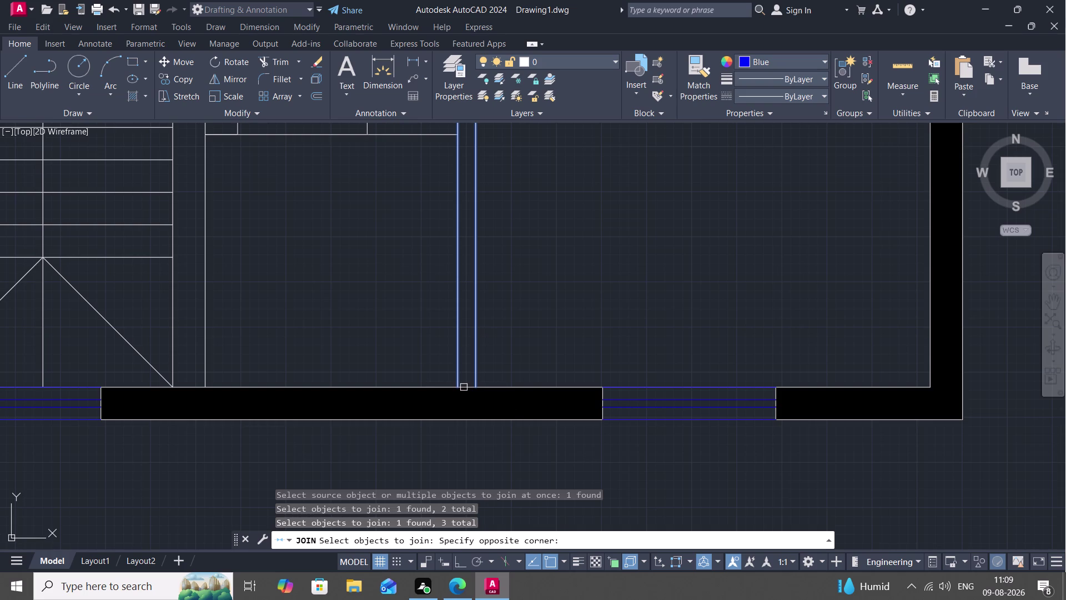
click(468, 387)
scroll(down, 3)
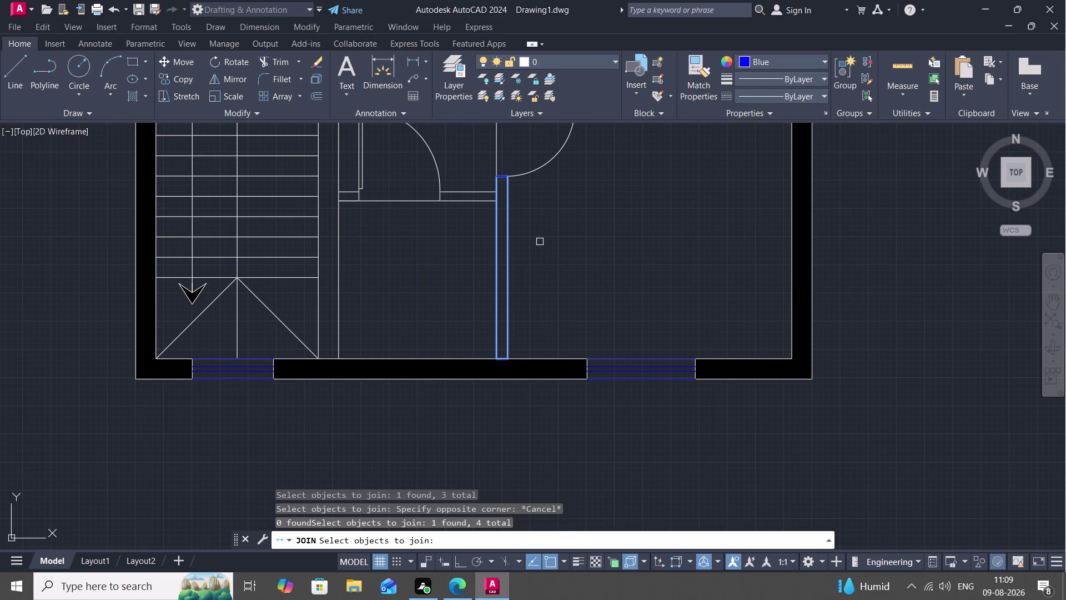
key(Return)
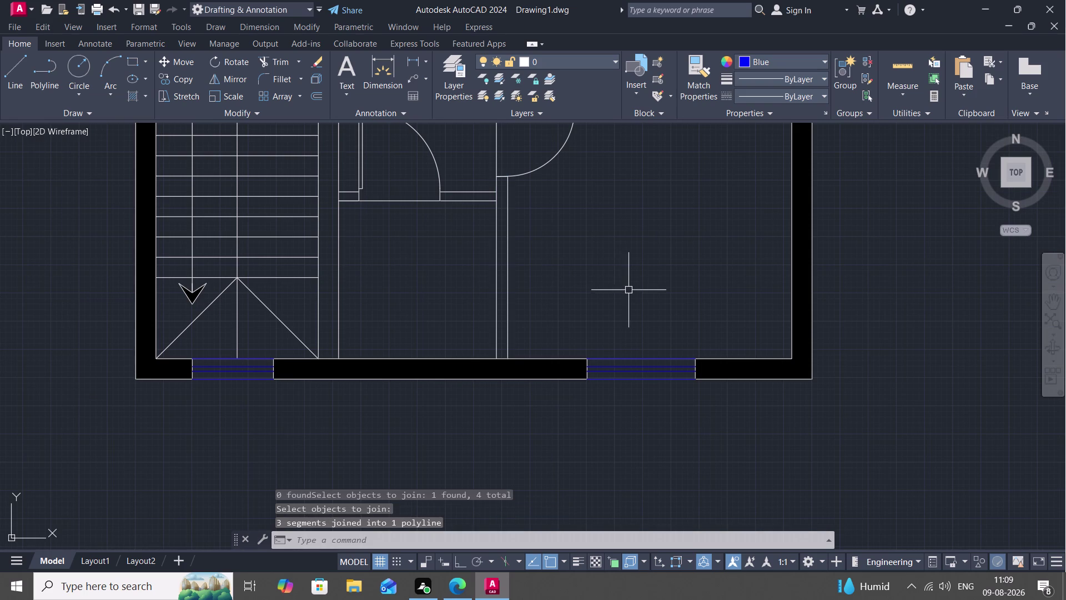
text(H)
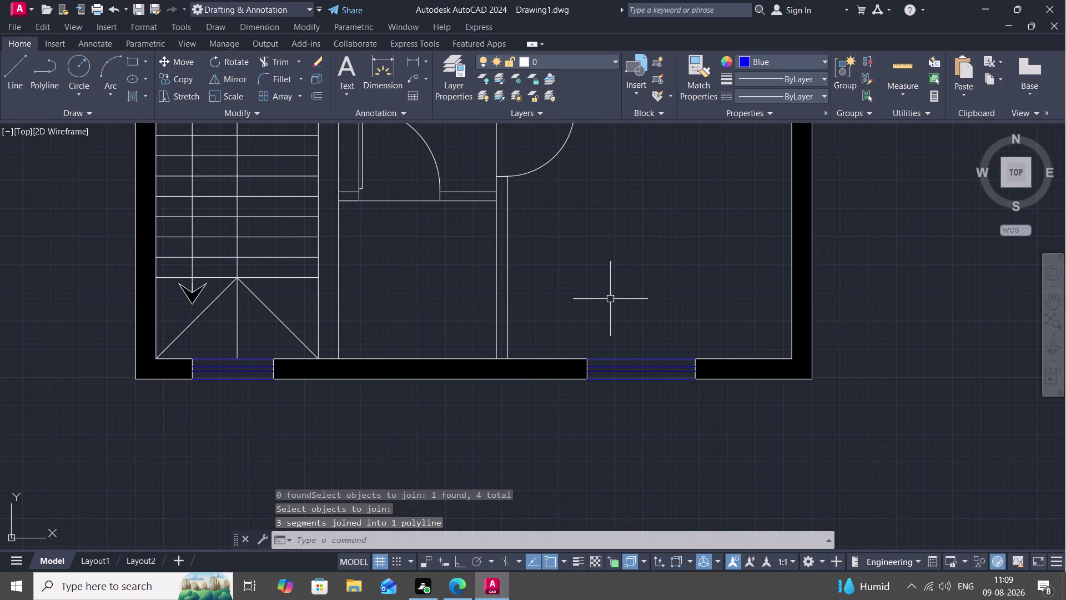
key(space)
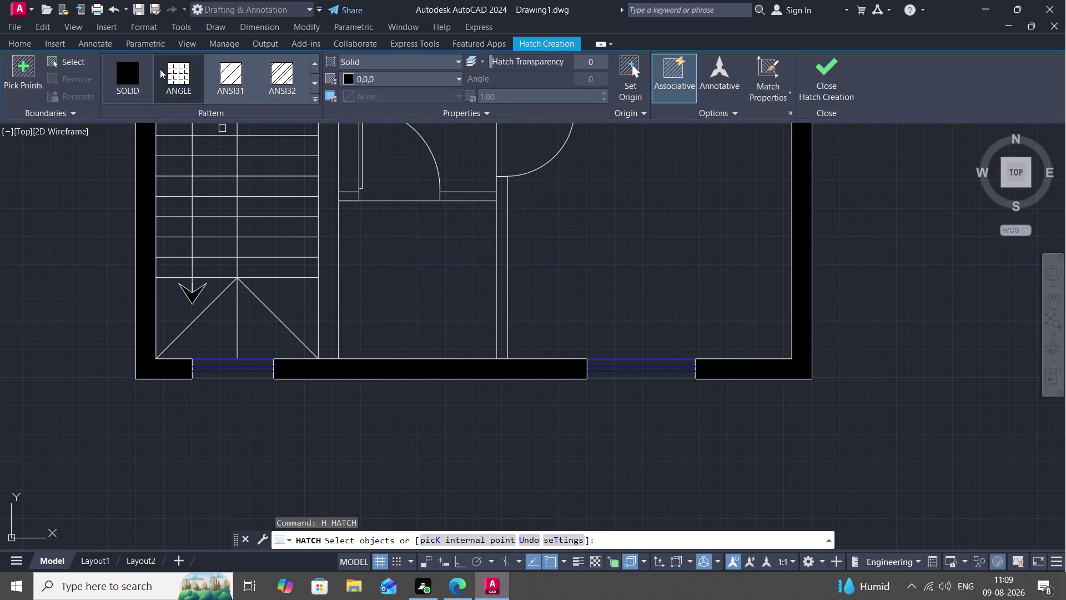
click(128, 76)
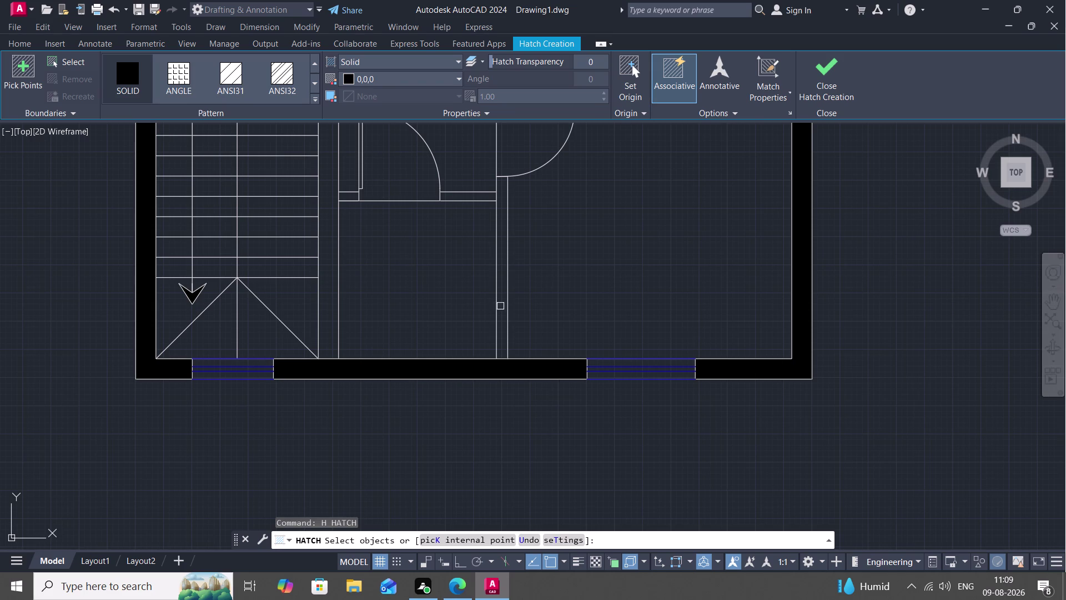
click(495, 305)
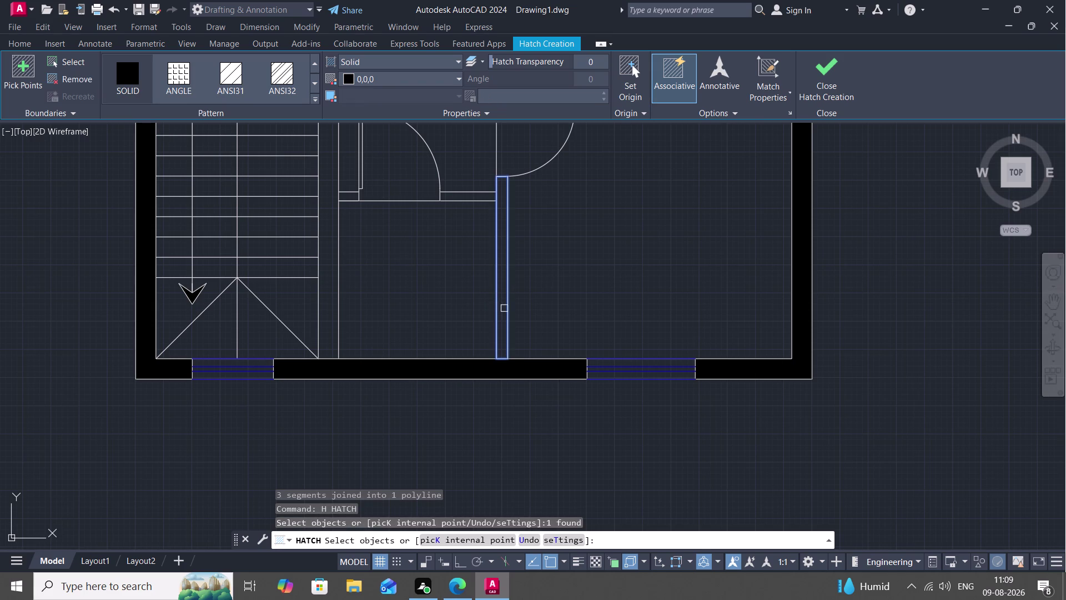
click(504, 308)
key(Escape)
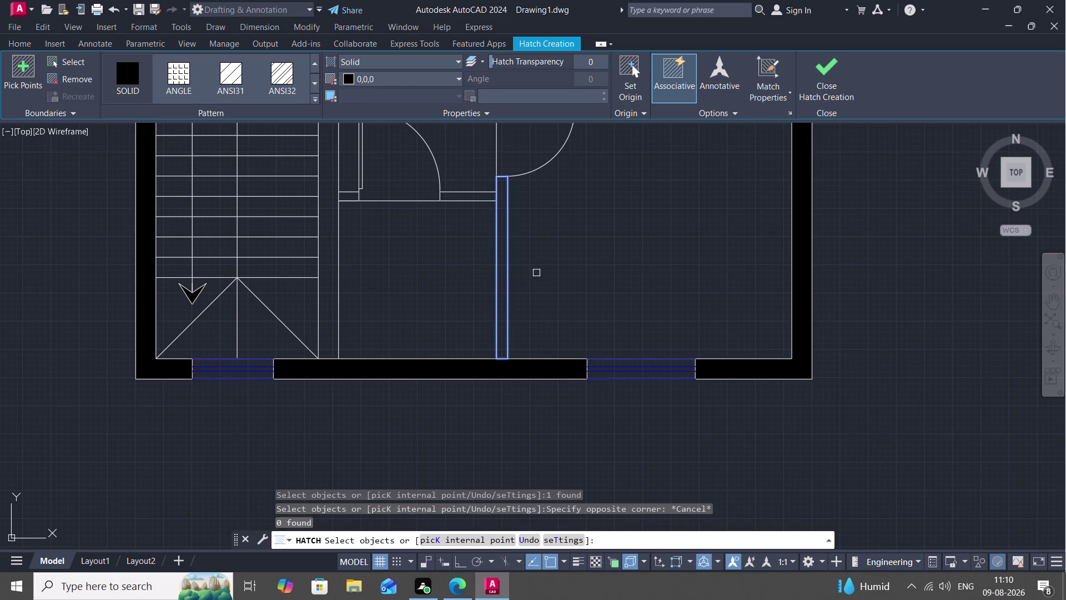
scroll(down, 3)
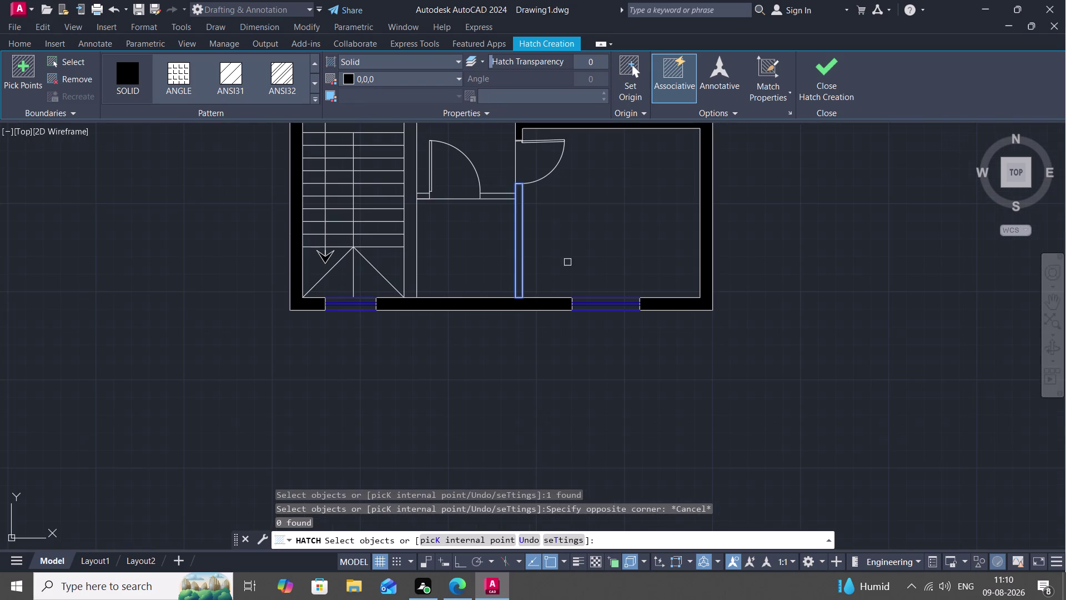
key(Escape)
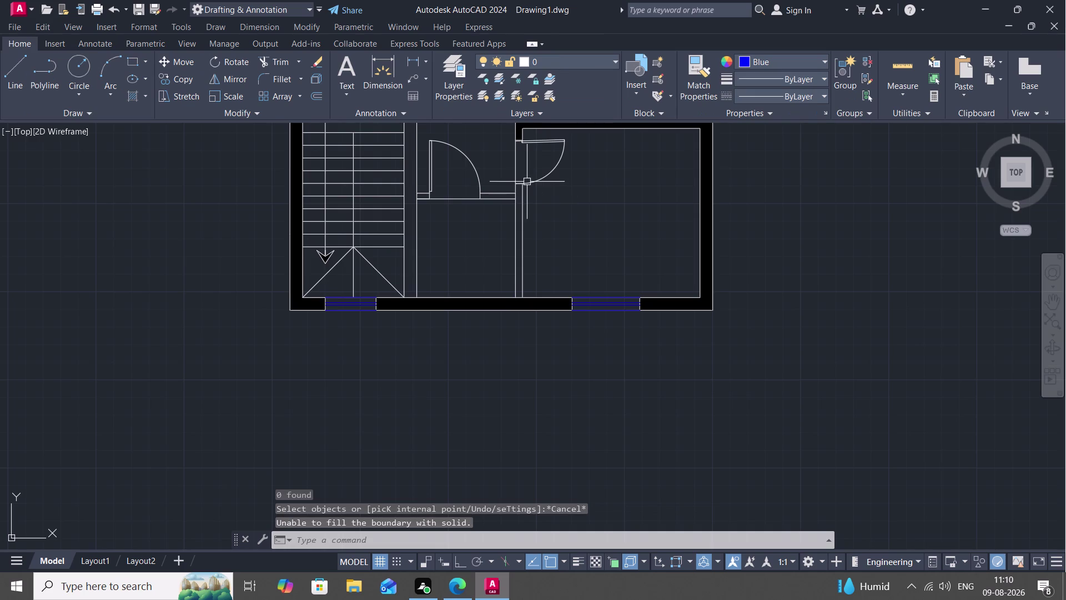
scroll(up, 3)
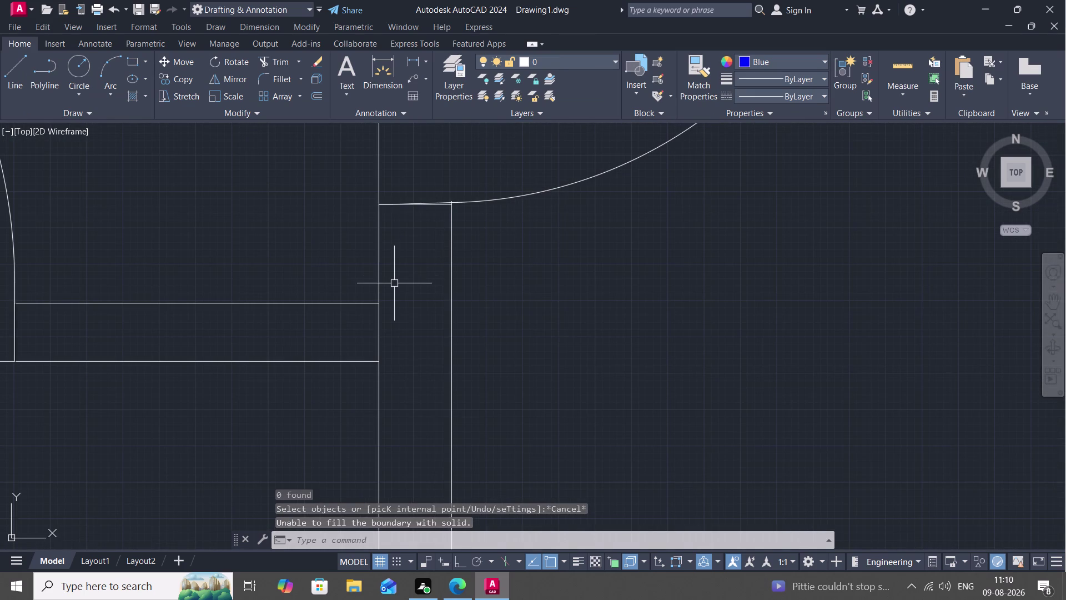
key(Return)
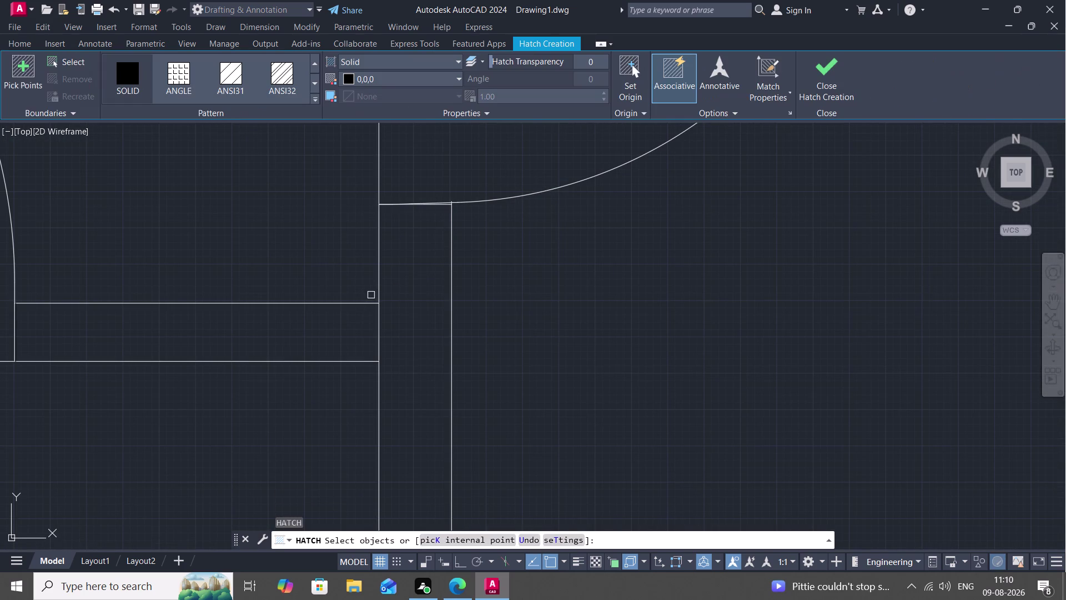
key(Escape)
key(l)
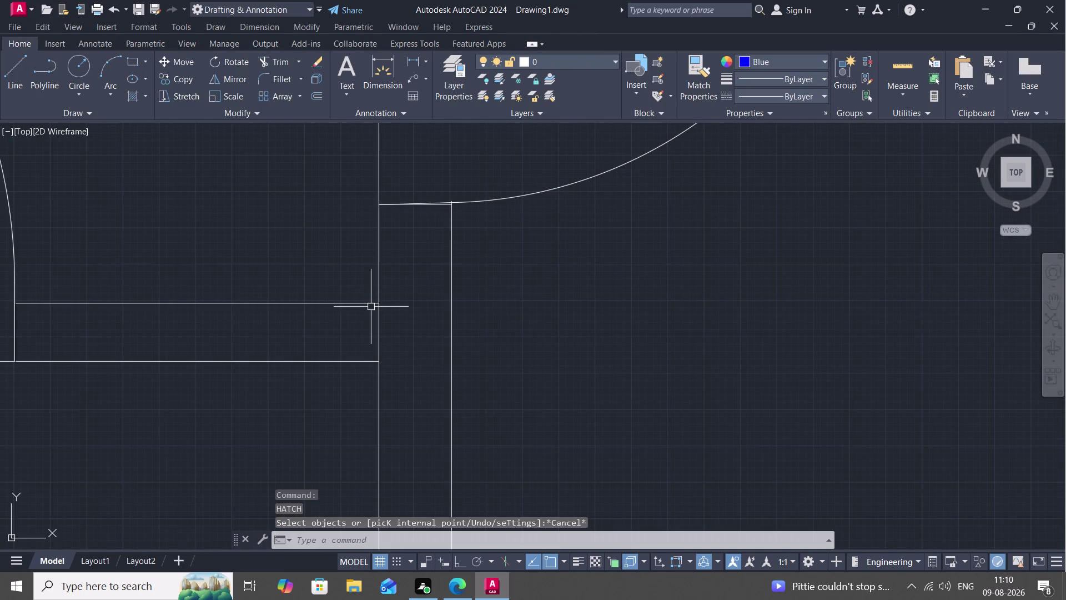
key(space)
Draw a line across the jamb strip's top to the right jamb.
scroll(up, 3)
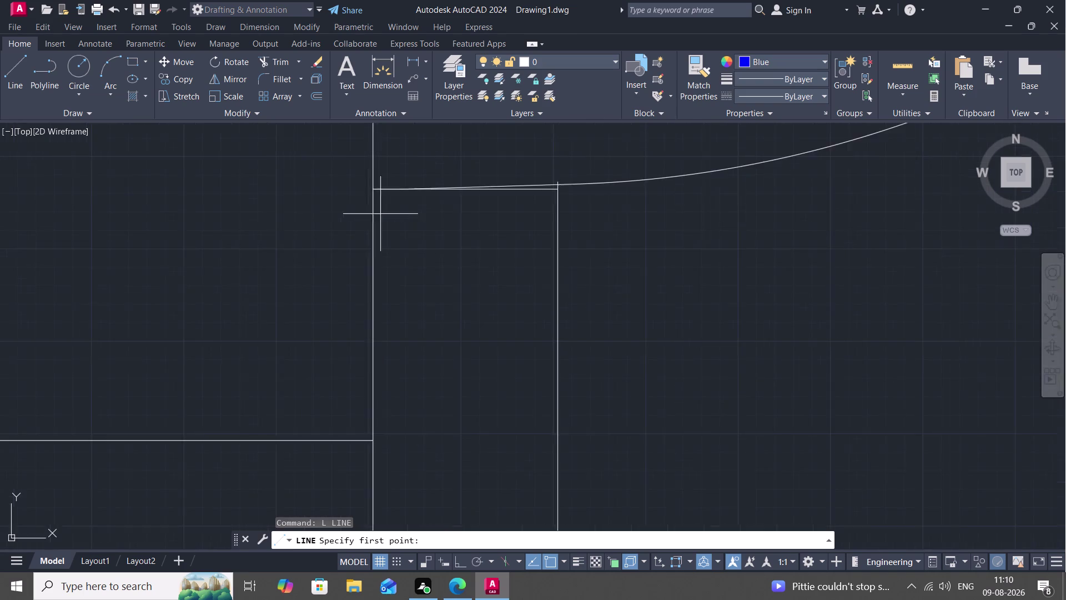
scroll(up, 3)
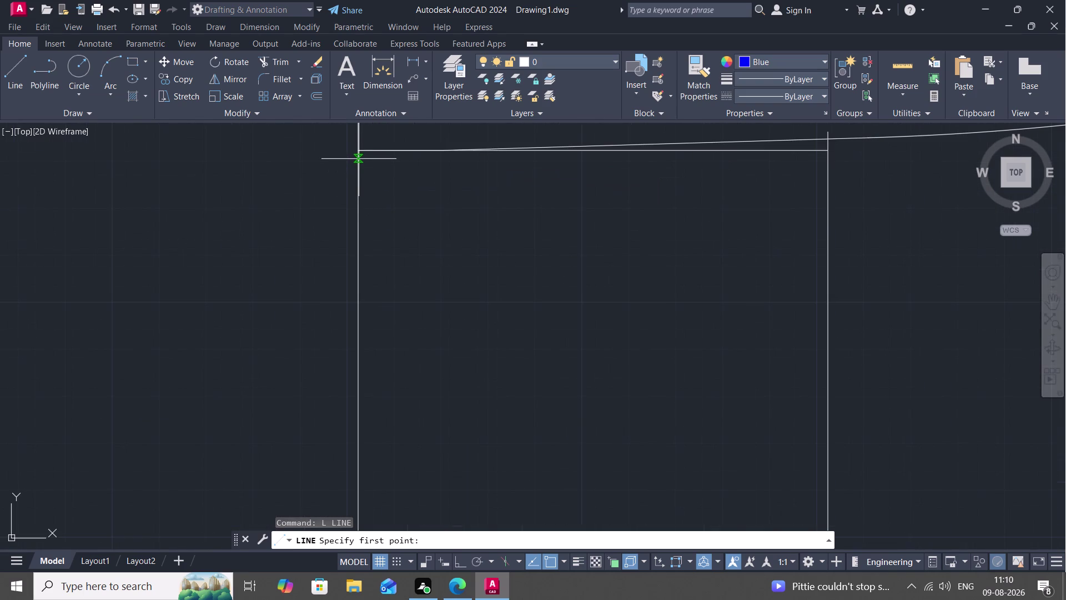
click(358, 160)
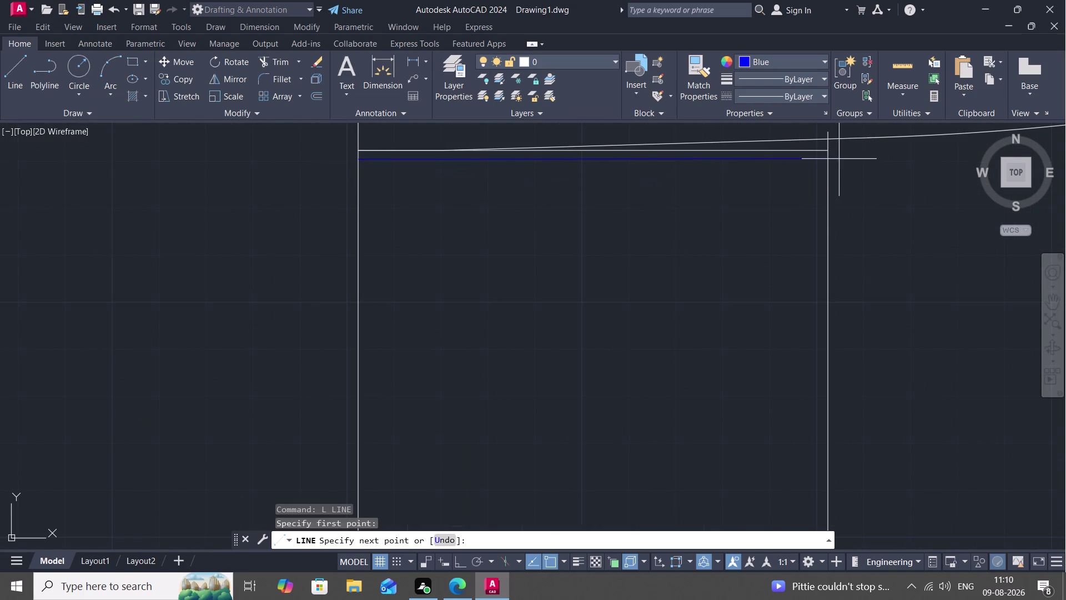
click(829, 158)
key(Escape)
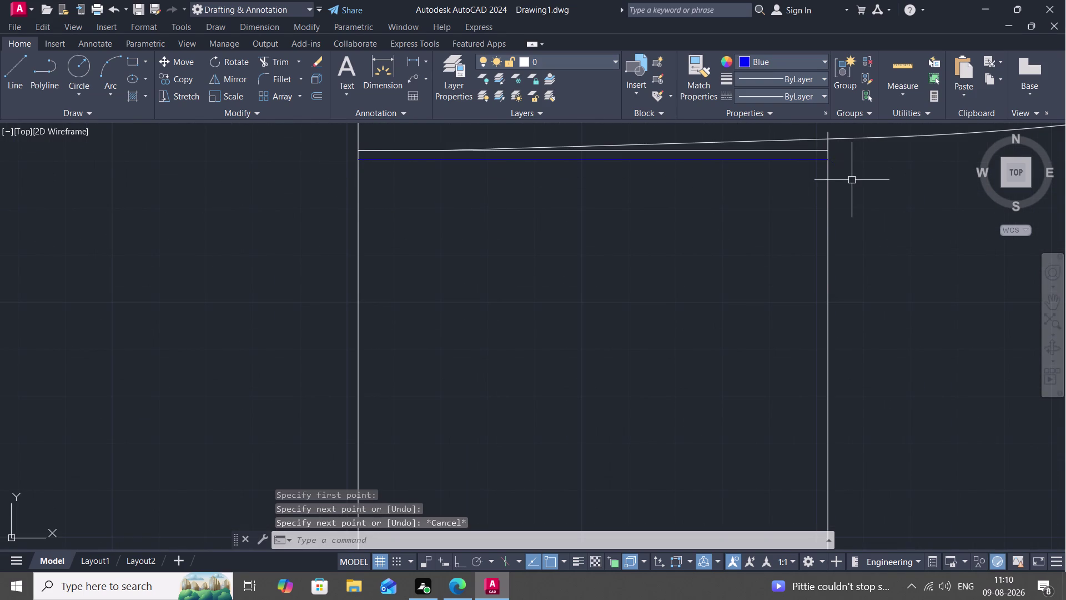
Break the right vertical line at its top corner with BREAKATPOINT.
key(b)
key(r)
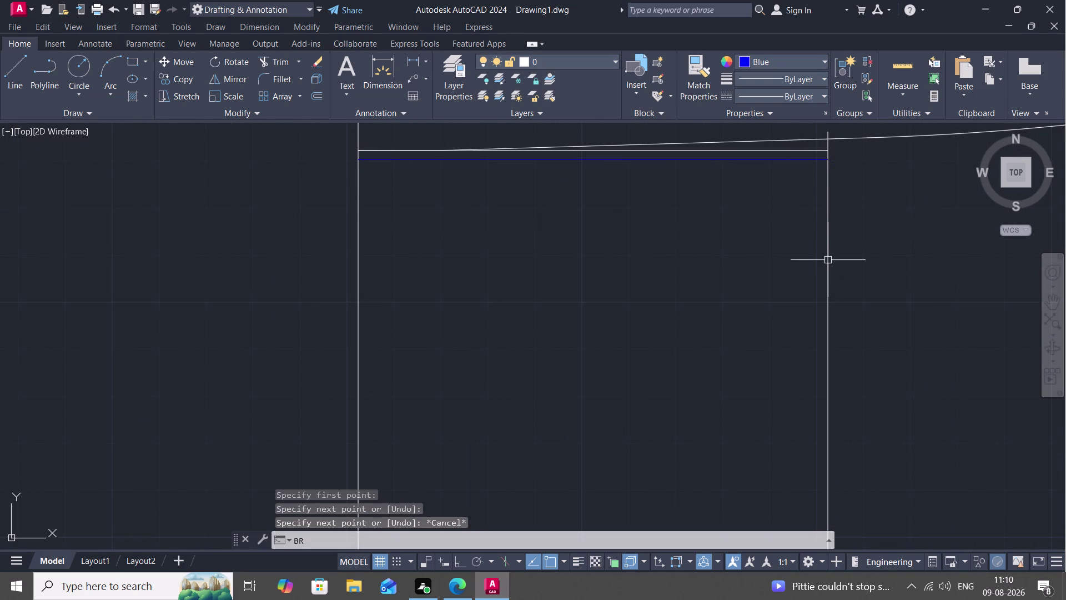
key(e)
text(A)
key(space)
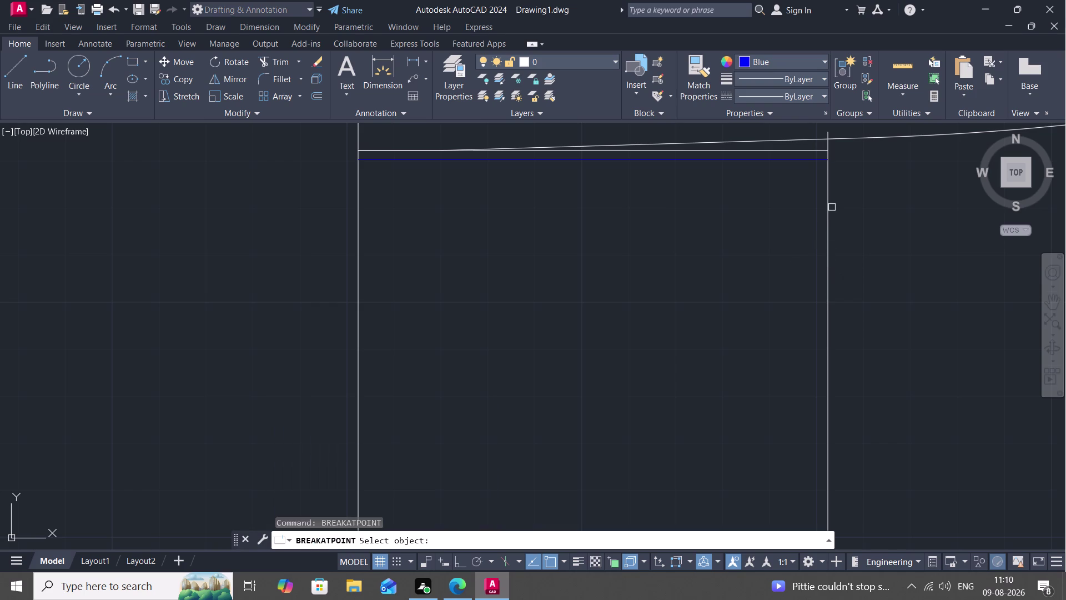
click(828, 200)
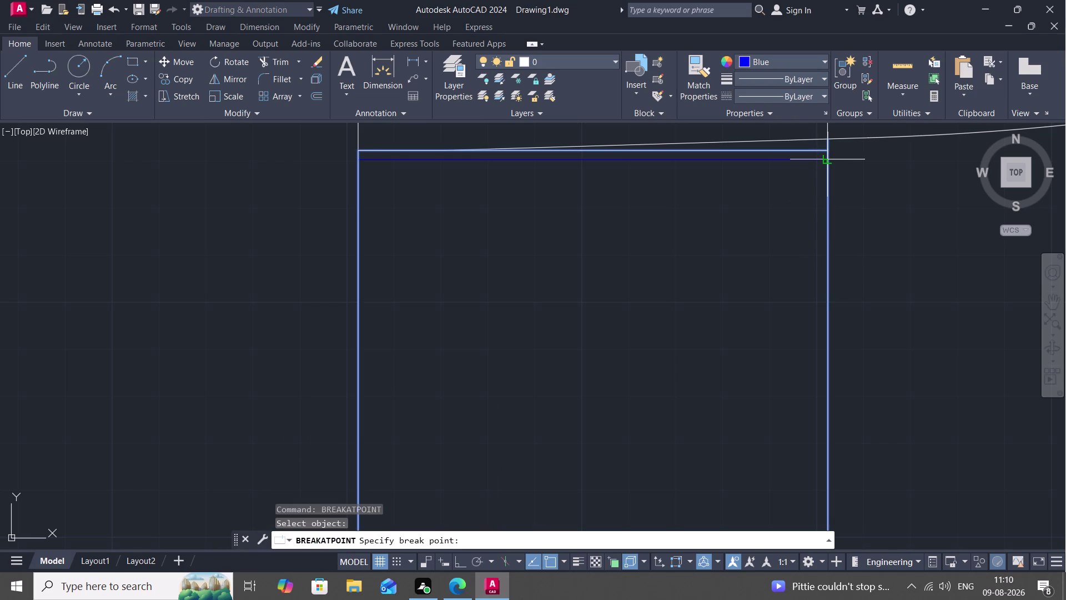
click(826, 150)
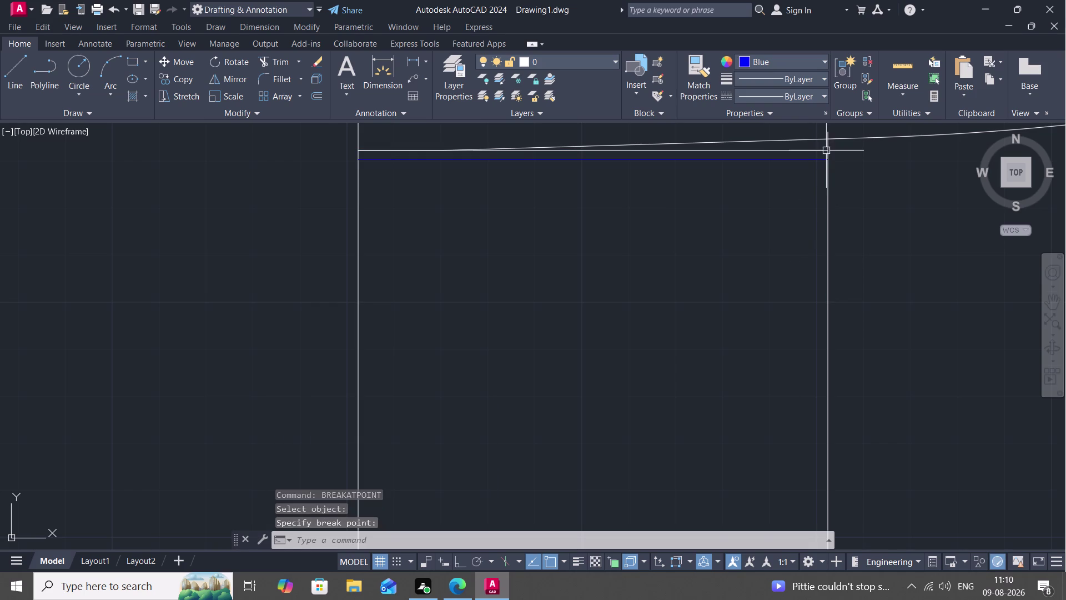
Delete the stray horizontal line at the top of the narrow strip.
click(785, 160)
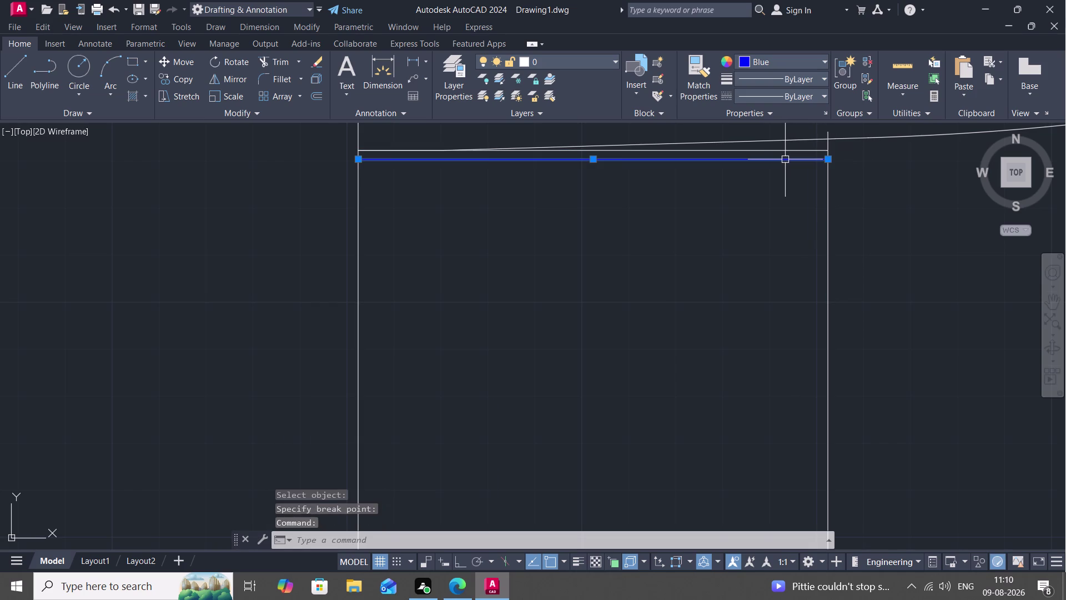
key(Delete)
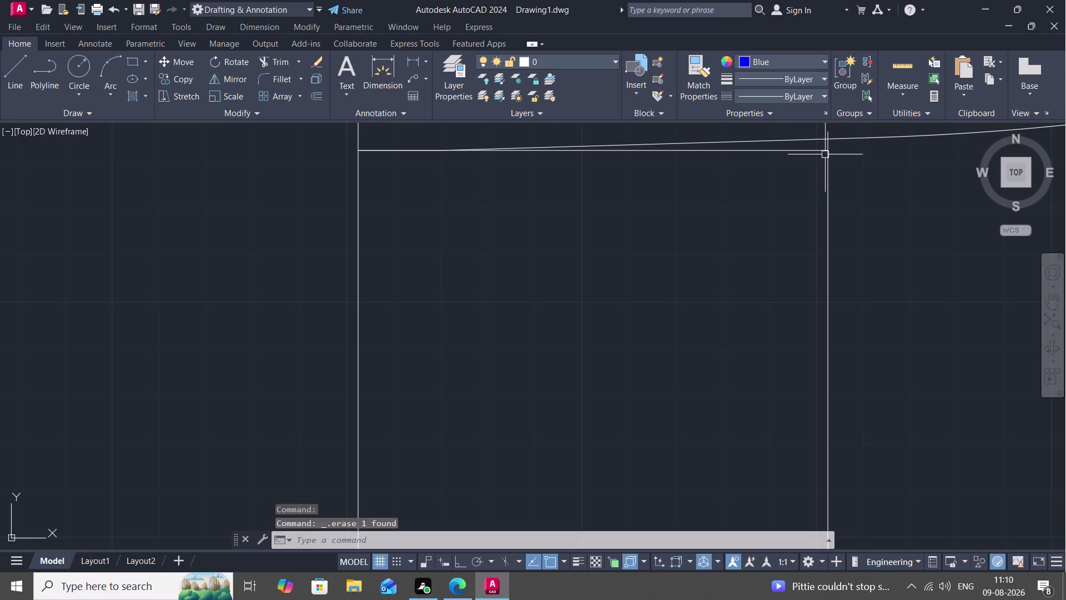
scroll(down, 3)
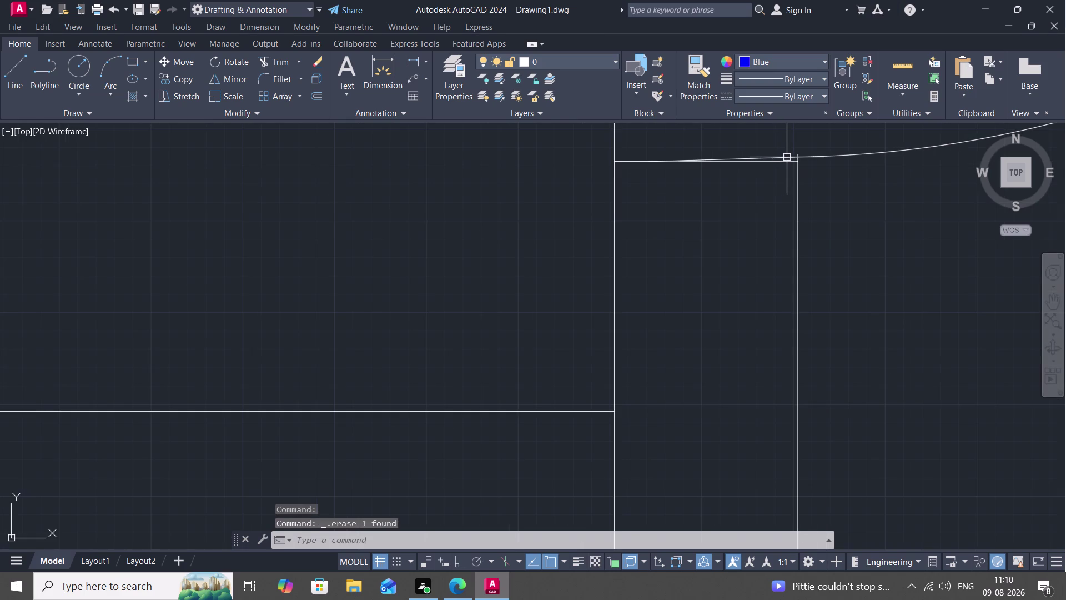
click(775, 163)
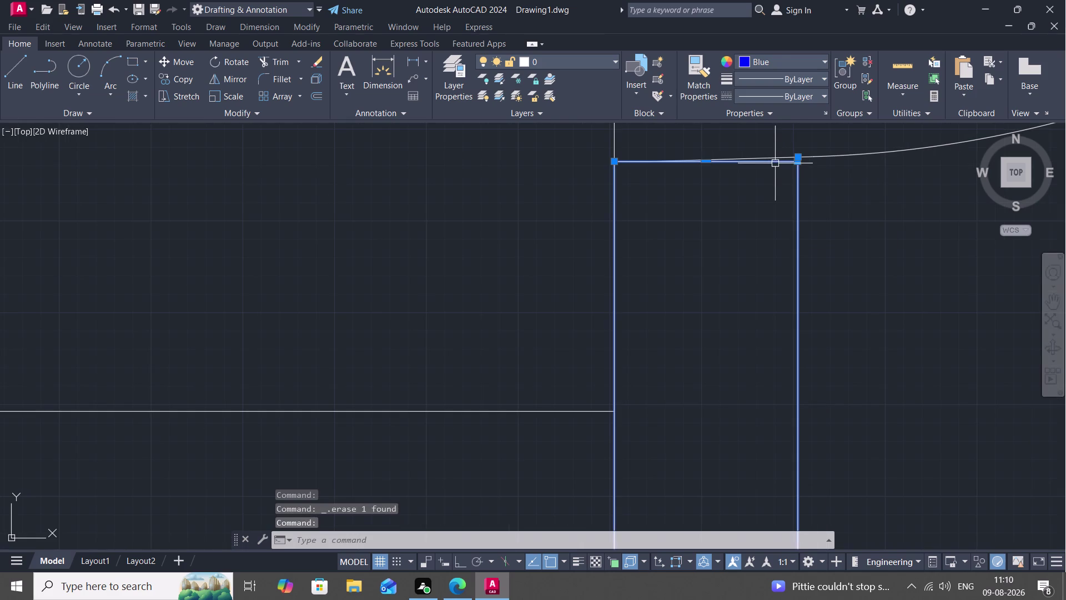
scroll(up, 3)
middle_drag(777, 180, 742, 351)
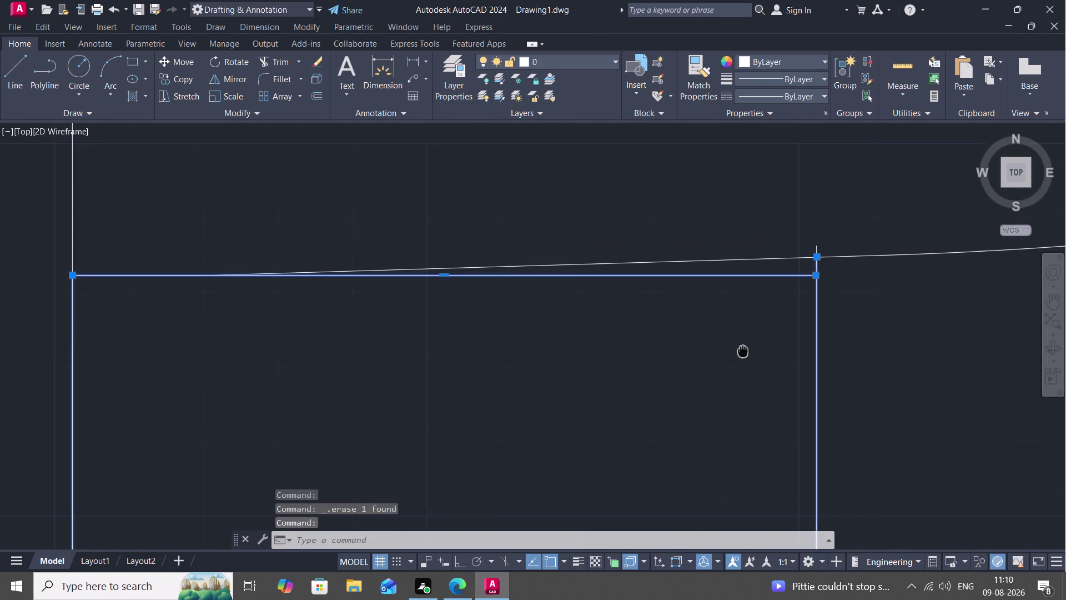
key(Escape)
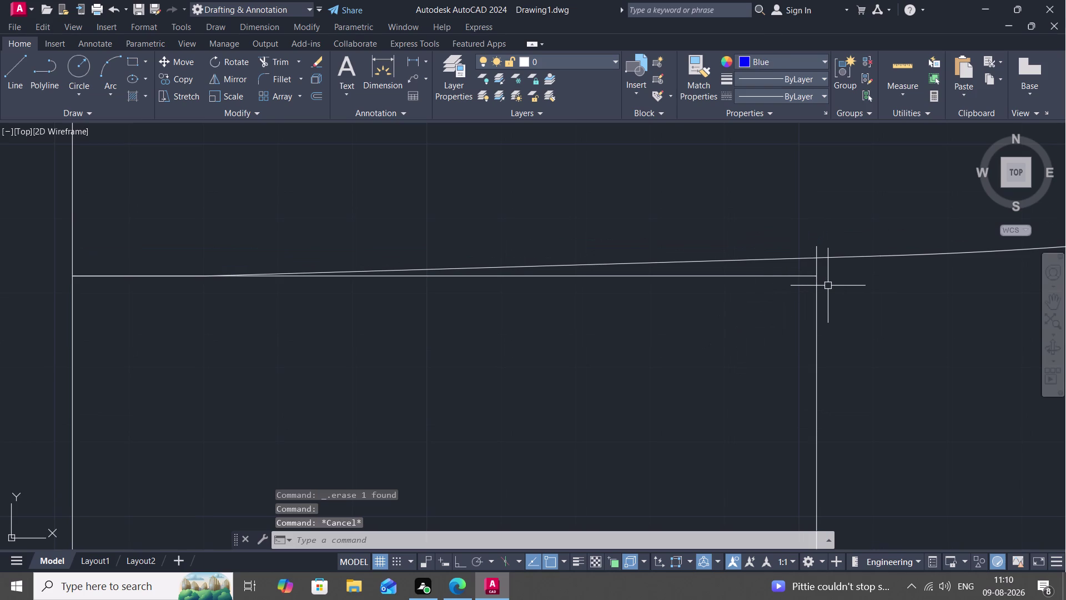
text(TR)
key(space)
click(817, 266)
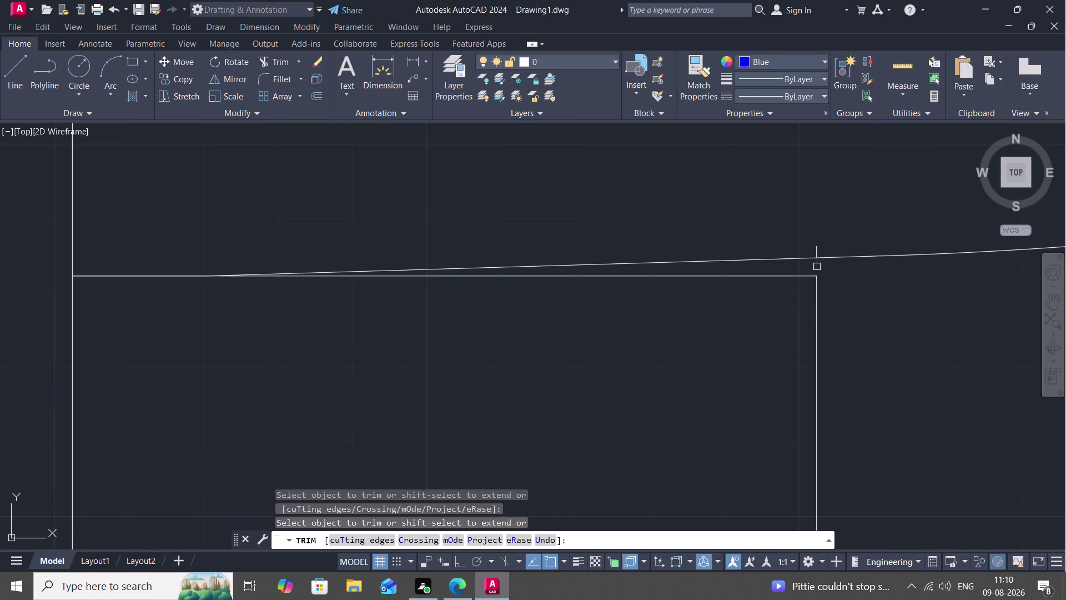
click(819, 250)
scroll(down, 3)
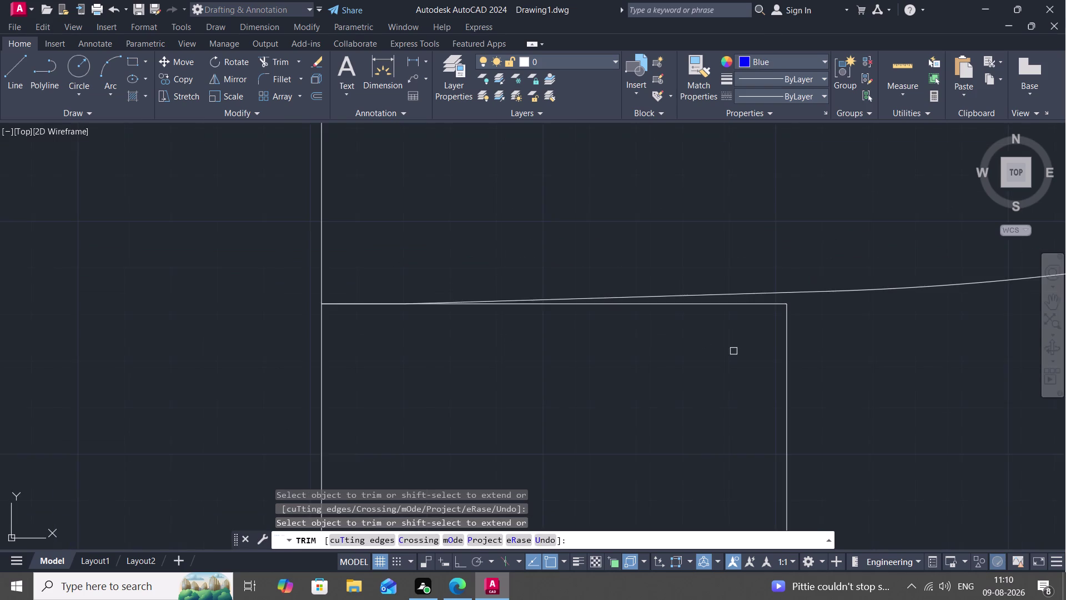
scroll(down, 3)
middle_drag(733, 351, 676, 147)
scroll(down, 3)
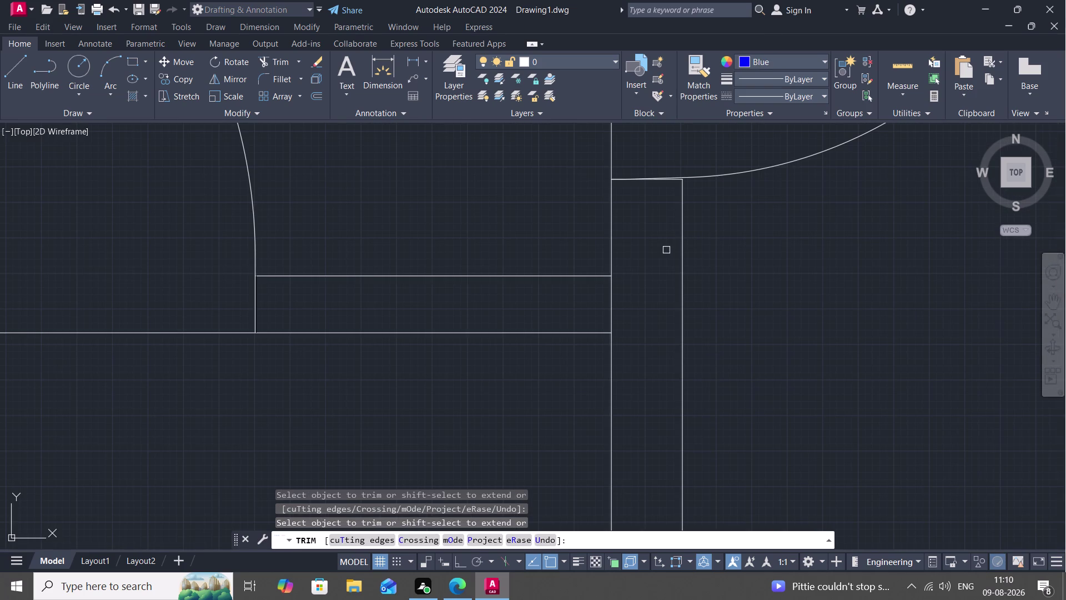
key(h)
key(space)
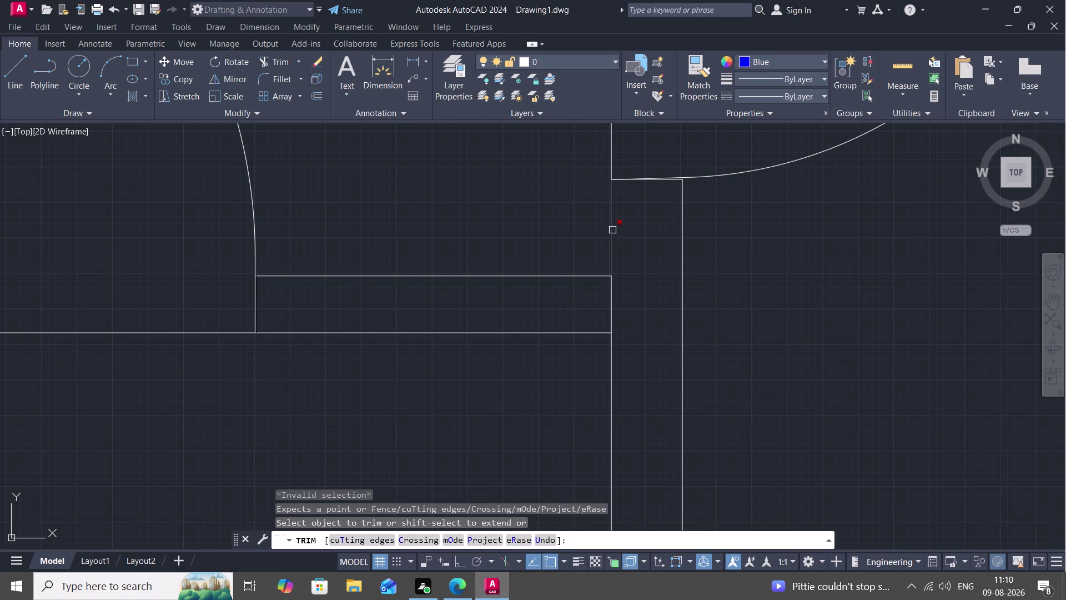
key(Escape)
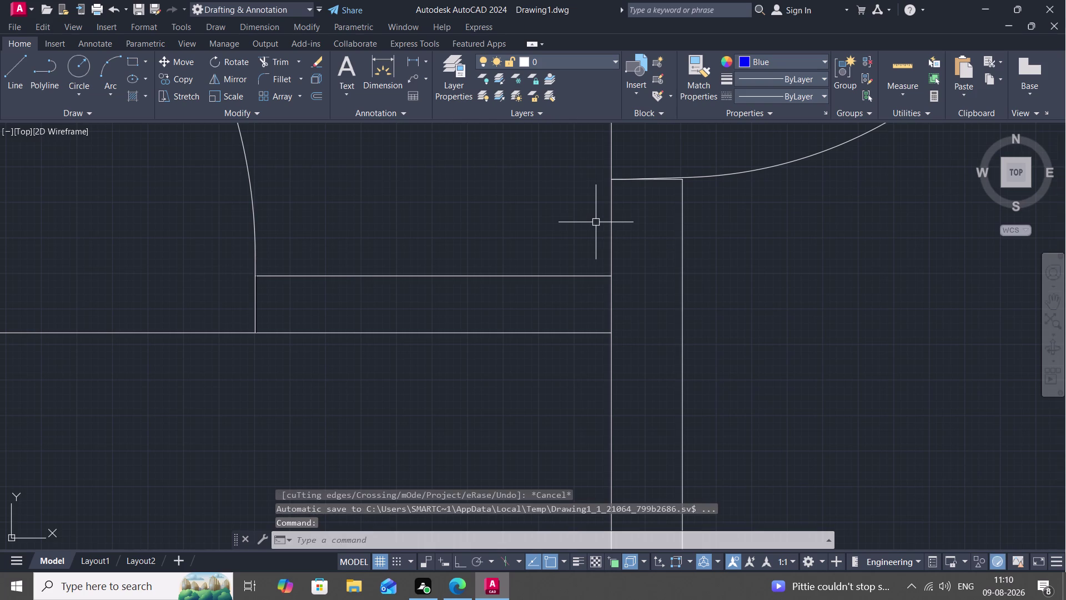
text(H)
key(space)
Try a SOLID hatch on the narrow wall strip, then exit the failed attempt.
click(611, 223)
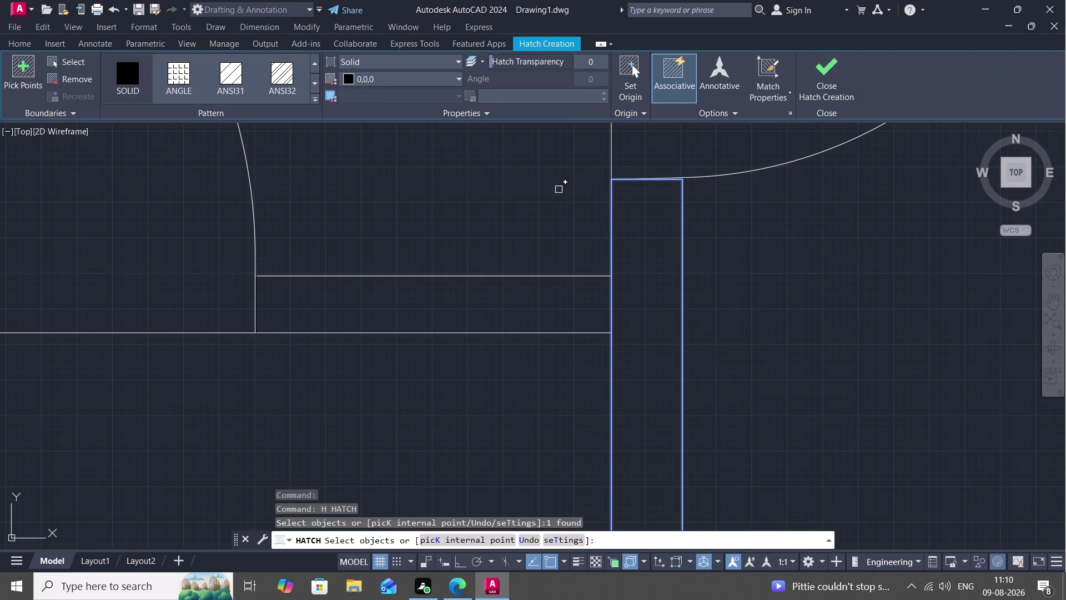
click(126, 72)
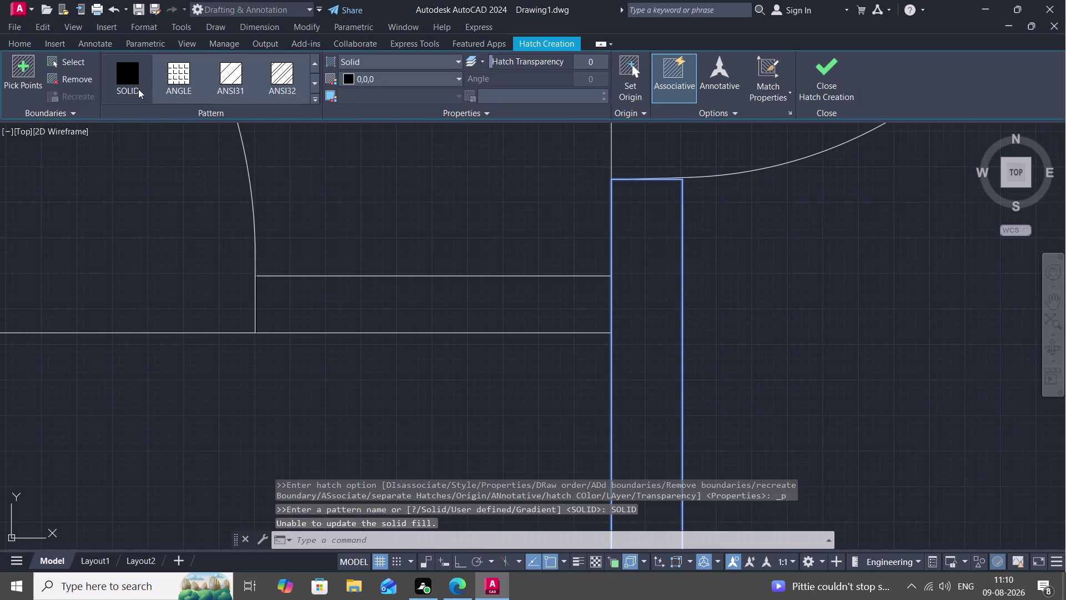
click(615, 236)
key(Escape)
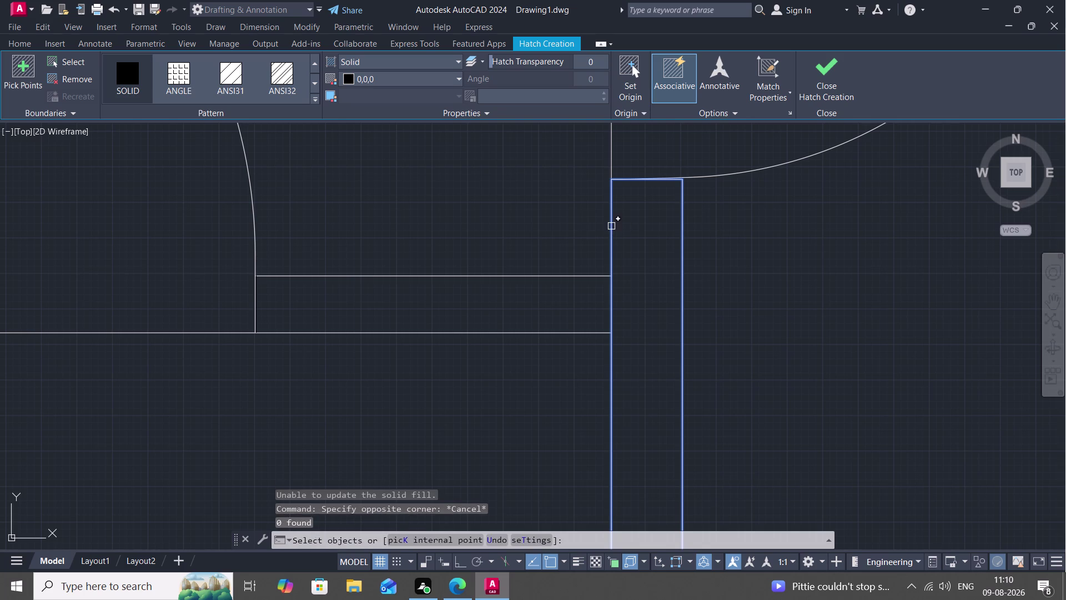
scroll(down, 3)
middle_drag(640, 231, 636, 171)
scroll(down, 3)
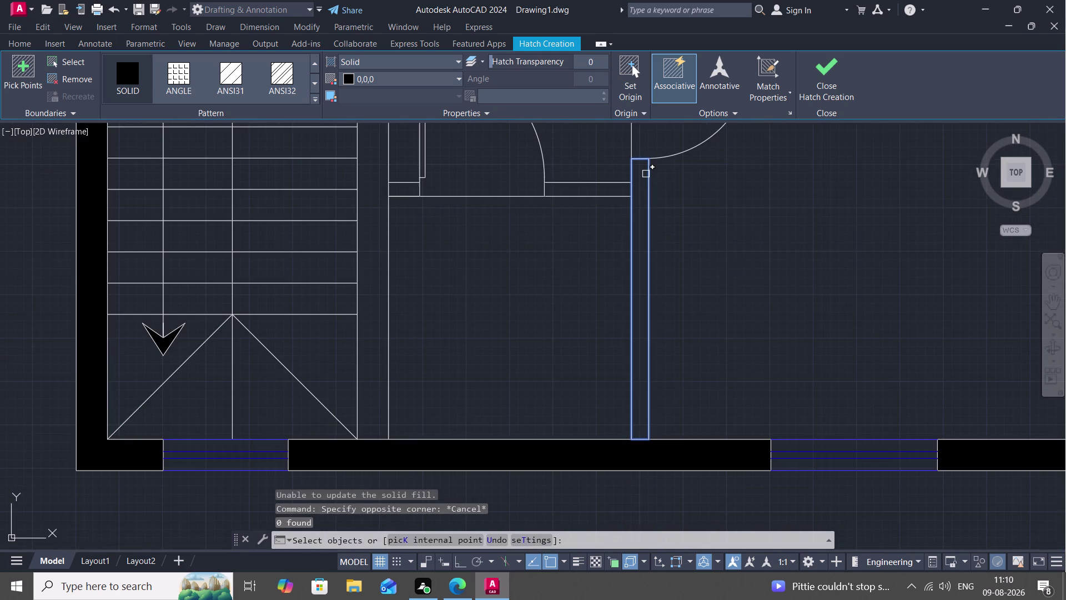
key(Escape)
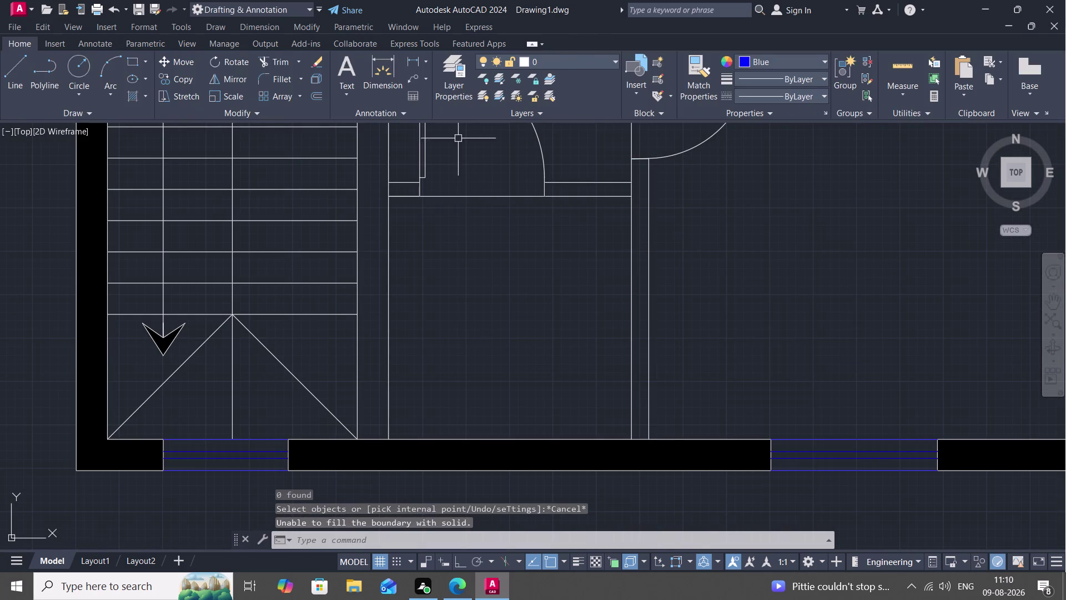
Restart the hatch and pick the narrow wall strip again.
key(h)
key(space)
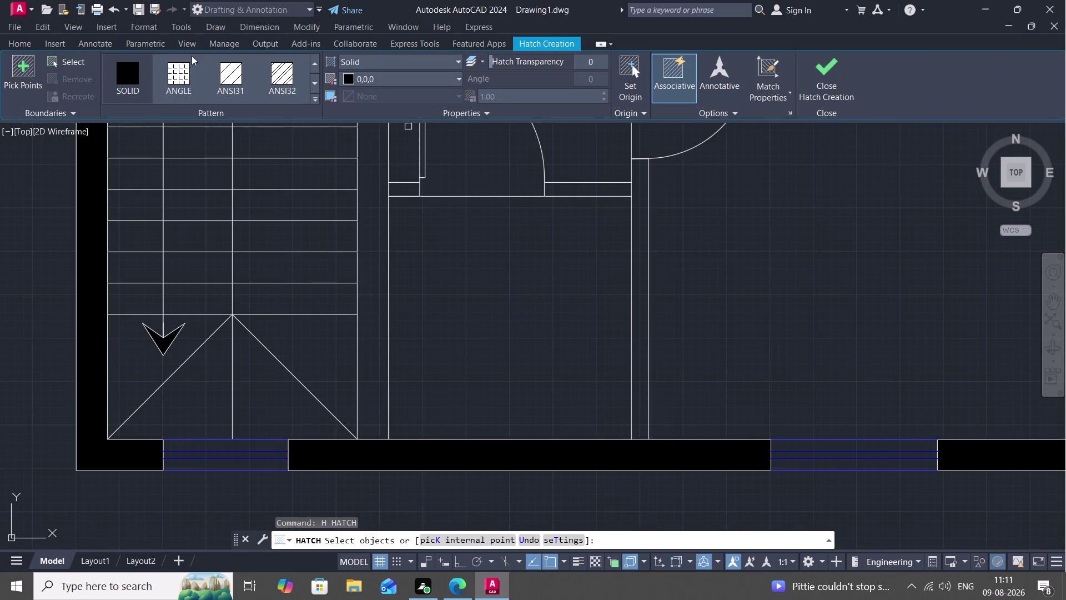
click(121, 68)
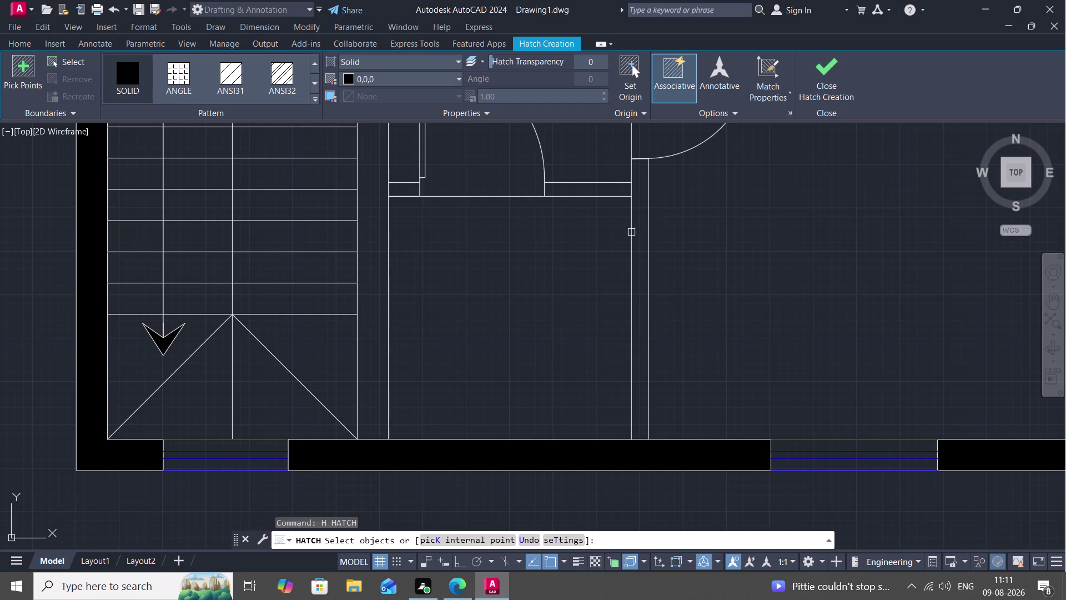
click(631, 232)
middle_drag(655, 222, 644, 373)
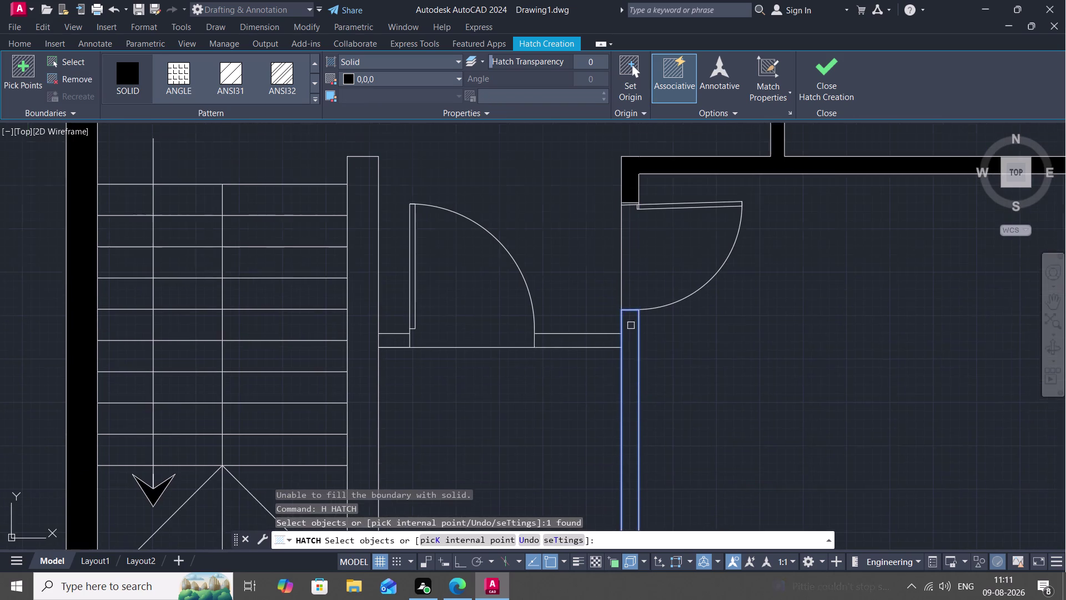
scroll(up, 3)
Cancel the fill attempt and check the door swing and the strip's top edge.
scroll(up, 3)
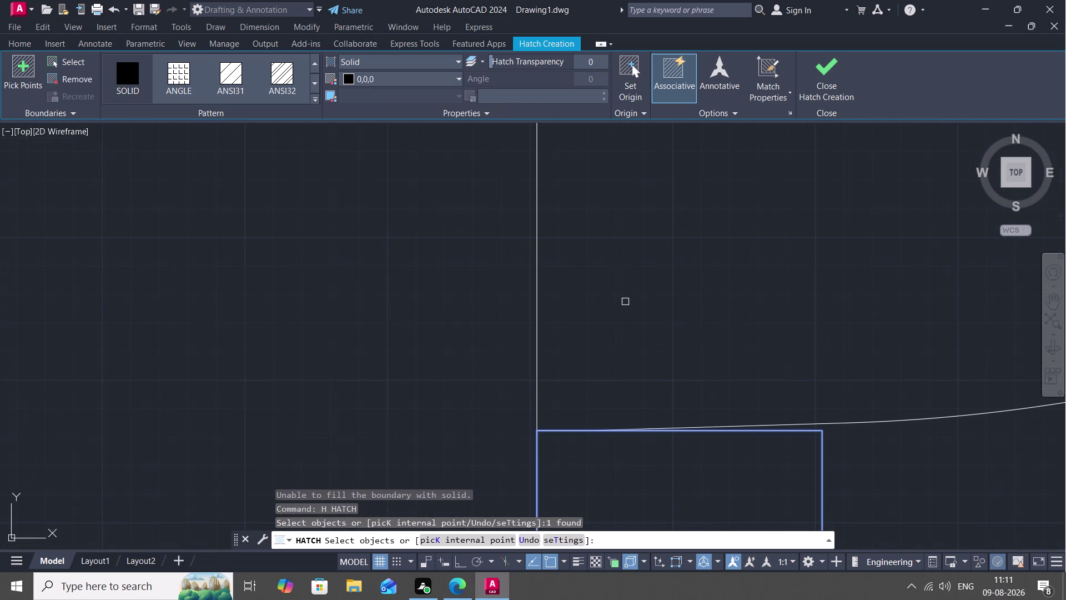
key(Escape)
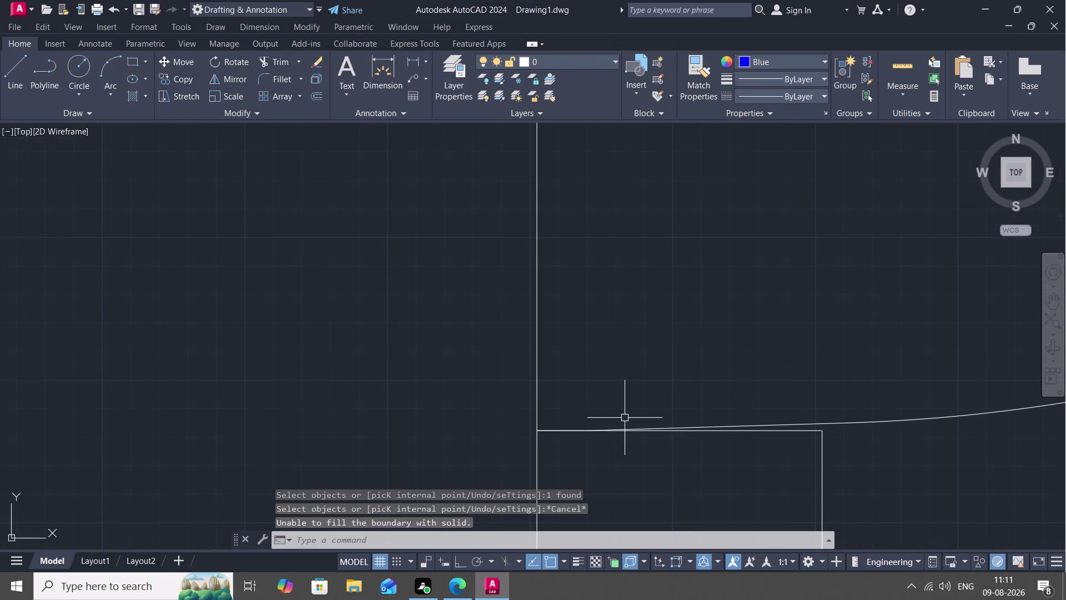
click(644, 432)
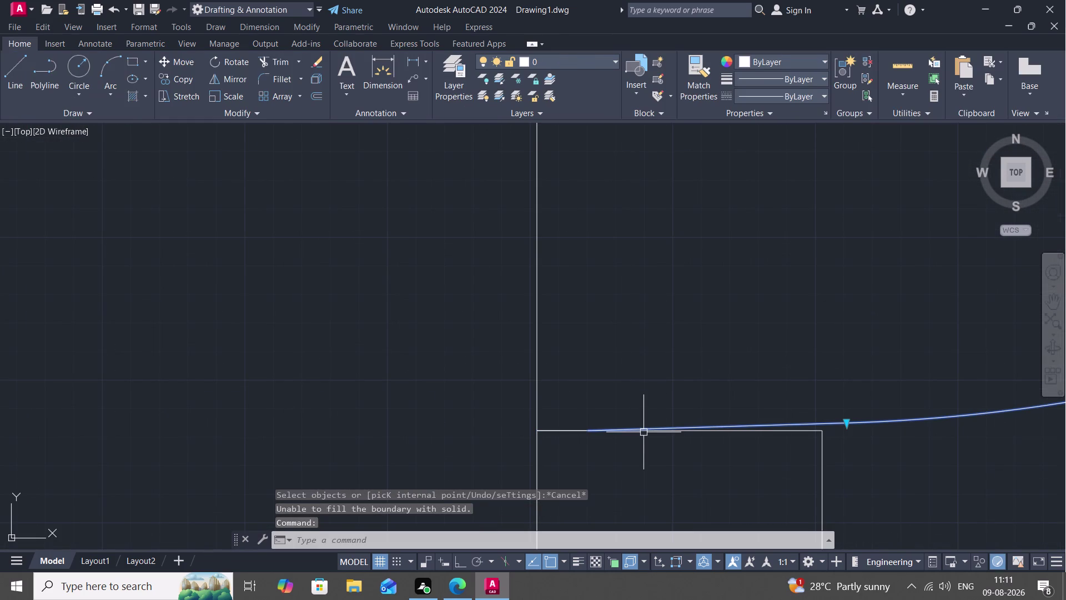
key(Escape)
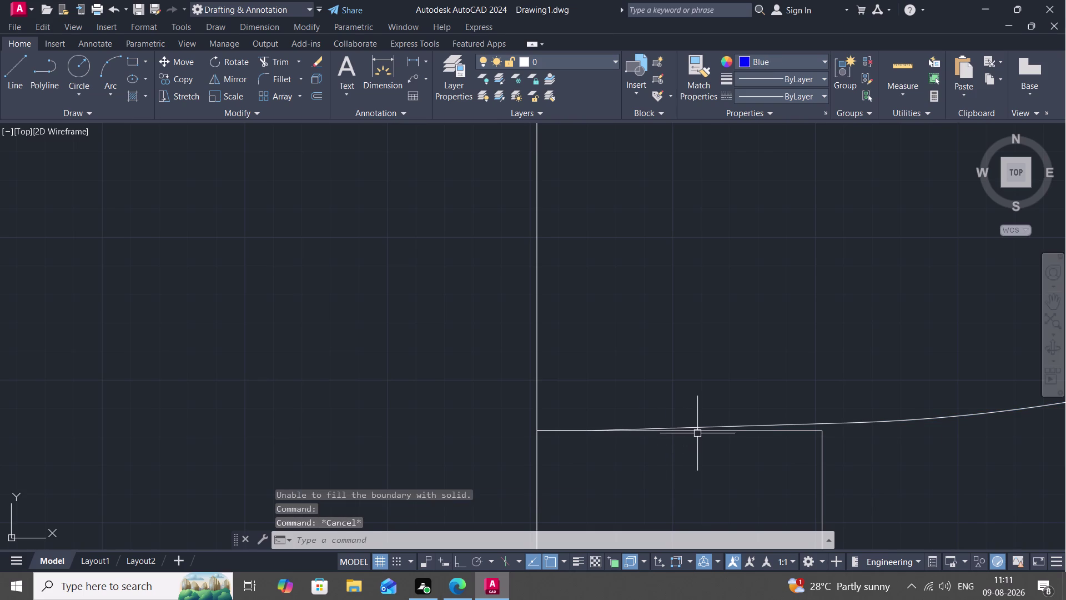
click(700, 432)
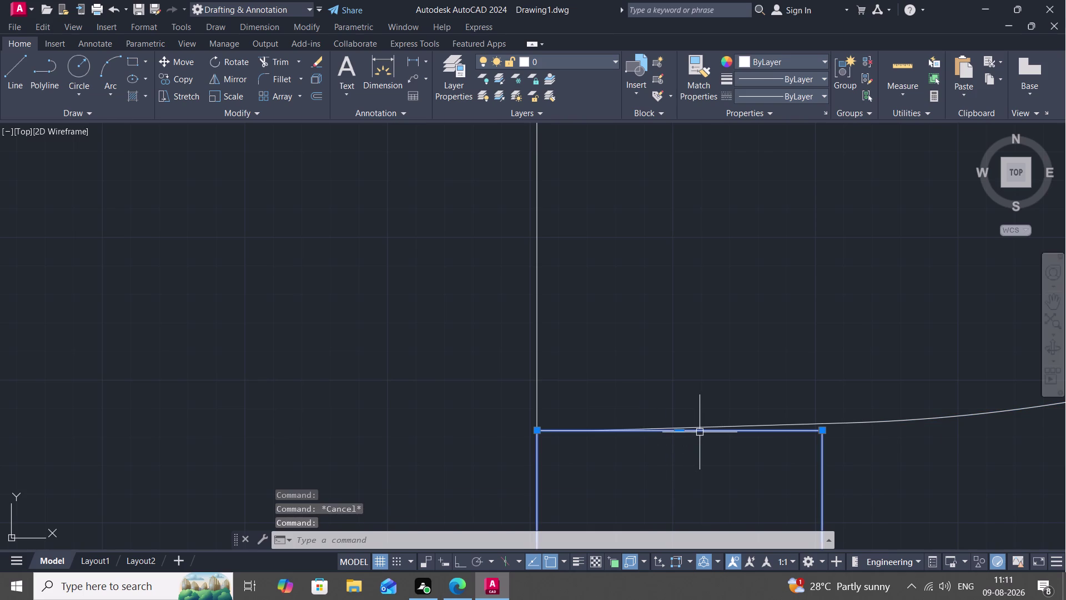
scroll(down, 3)
key(Escape)
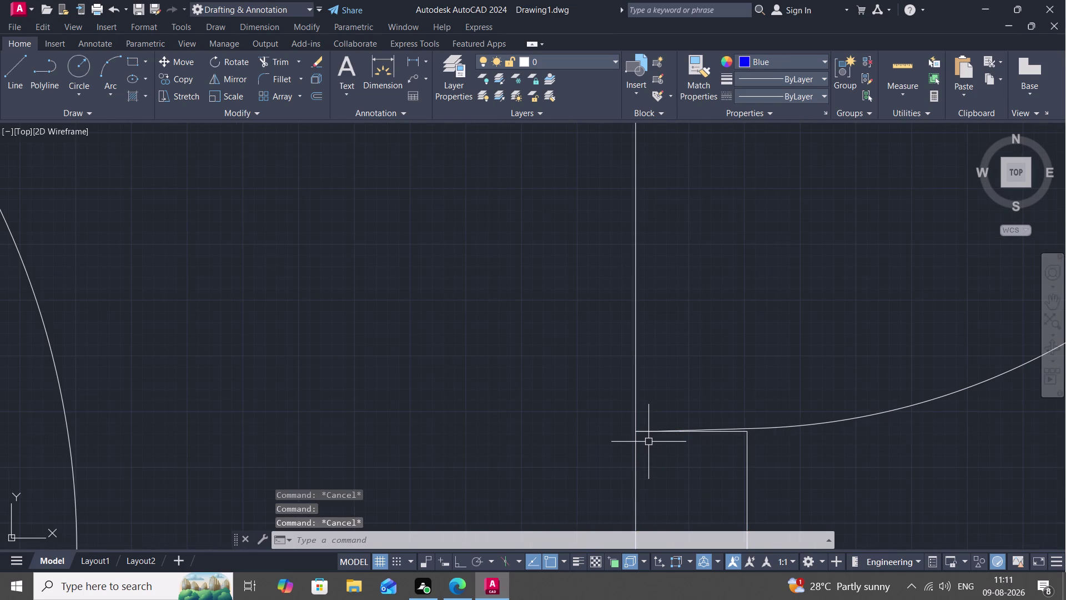
Draw a line across the narrow strip's top, from its left corner to its right edge.
key(l)
key(space)
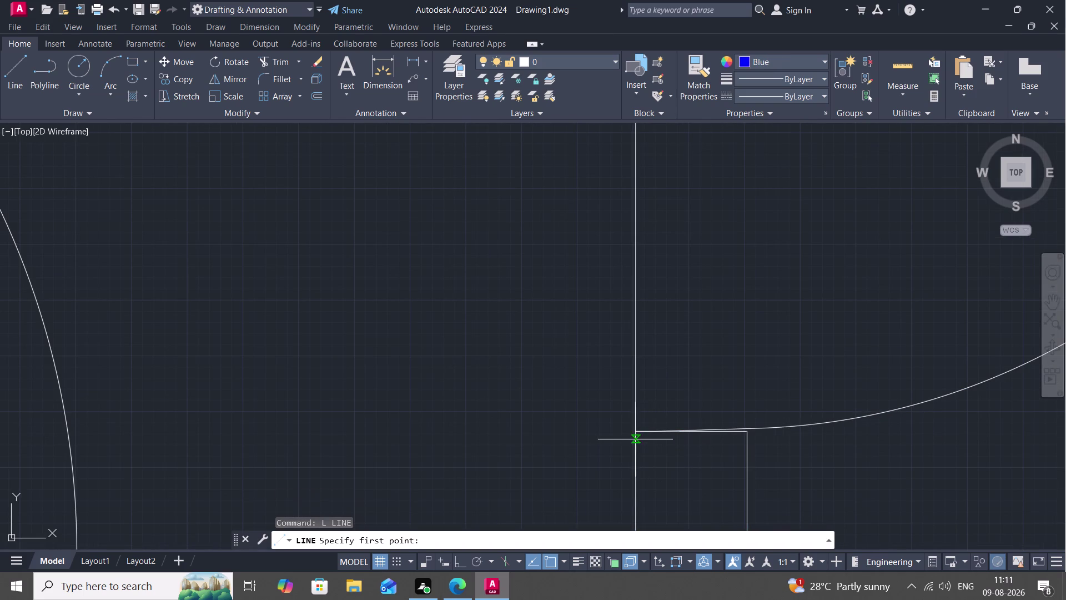
scroll(up, 3)
click(633, 415)
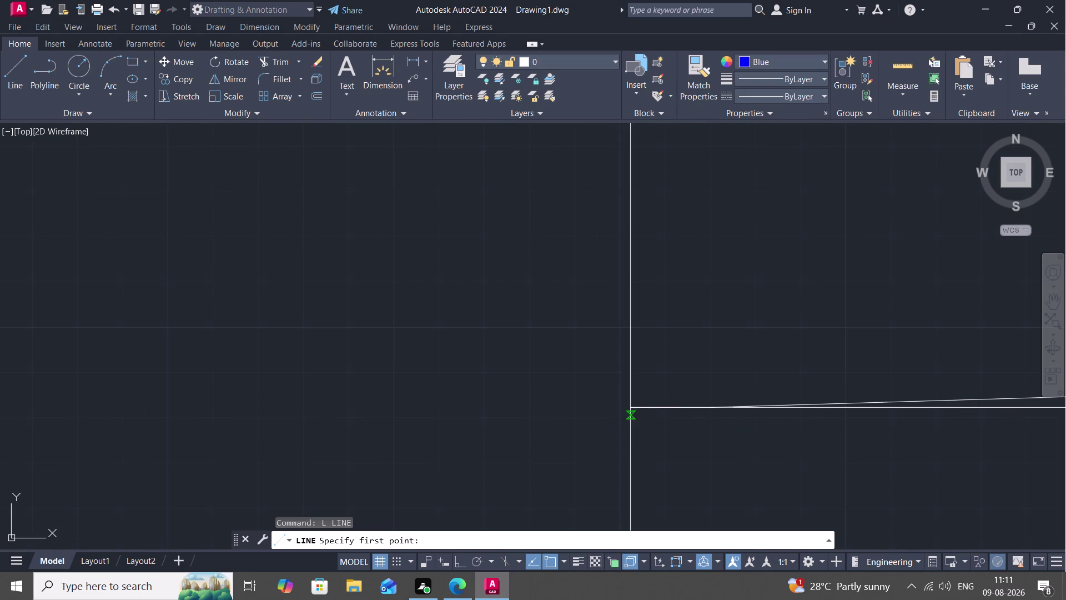
middle_drag(889, 416, 873, 416)
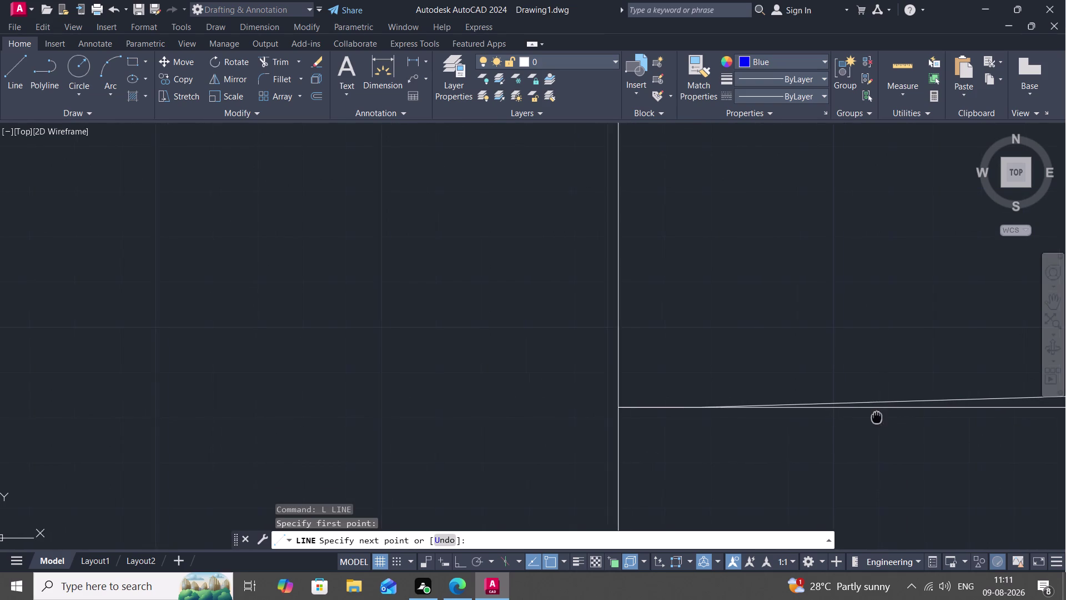
middle_drag(873, 416, 811, 424)
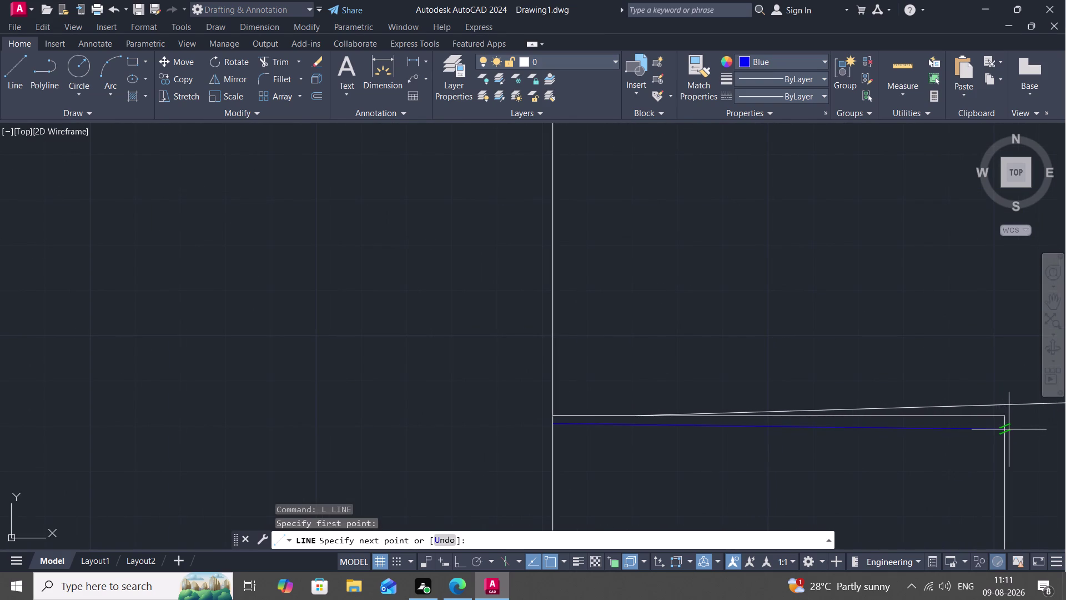
click(1005, 429)
key(Escape)
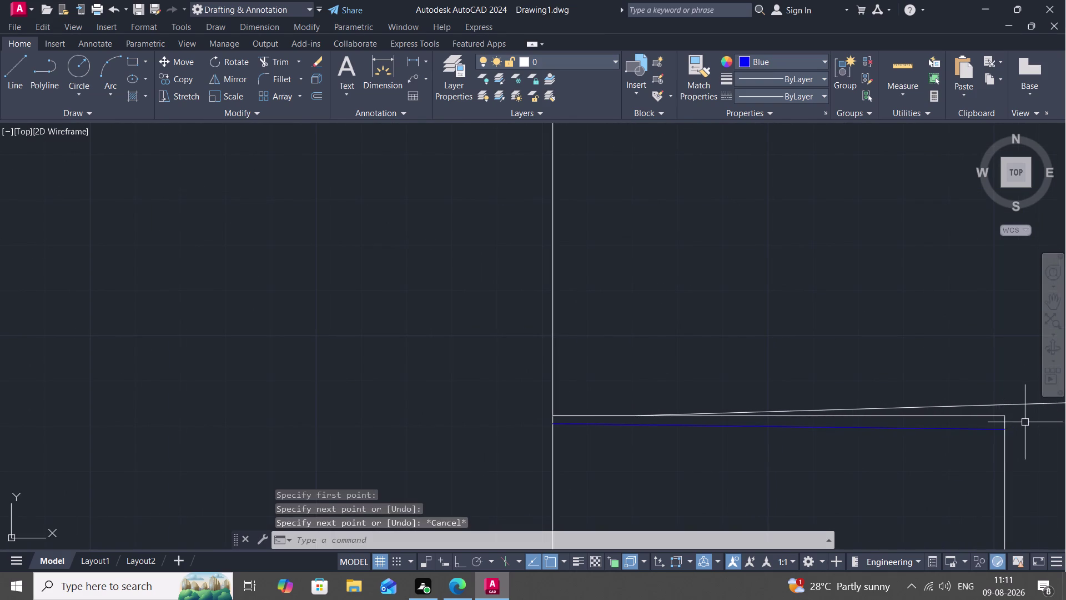
Trim away the overhang at the strip's top-right corner.
text(TR)
key(space)
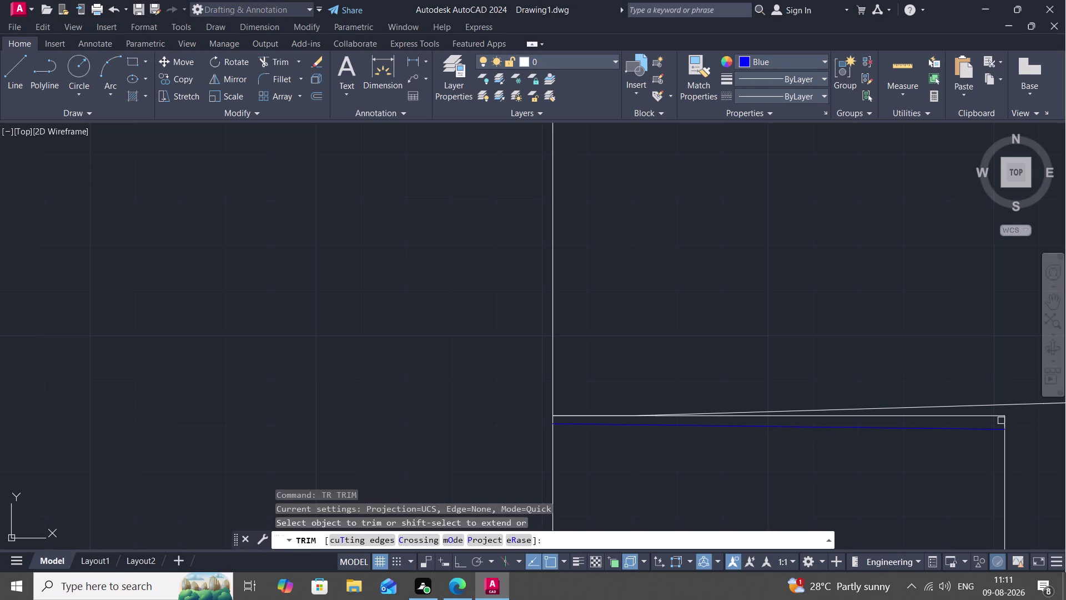
click(1003, 420)
click(1004, 416)
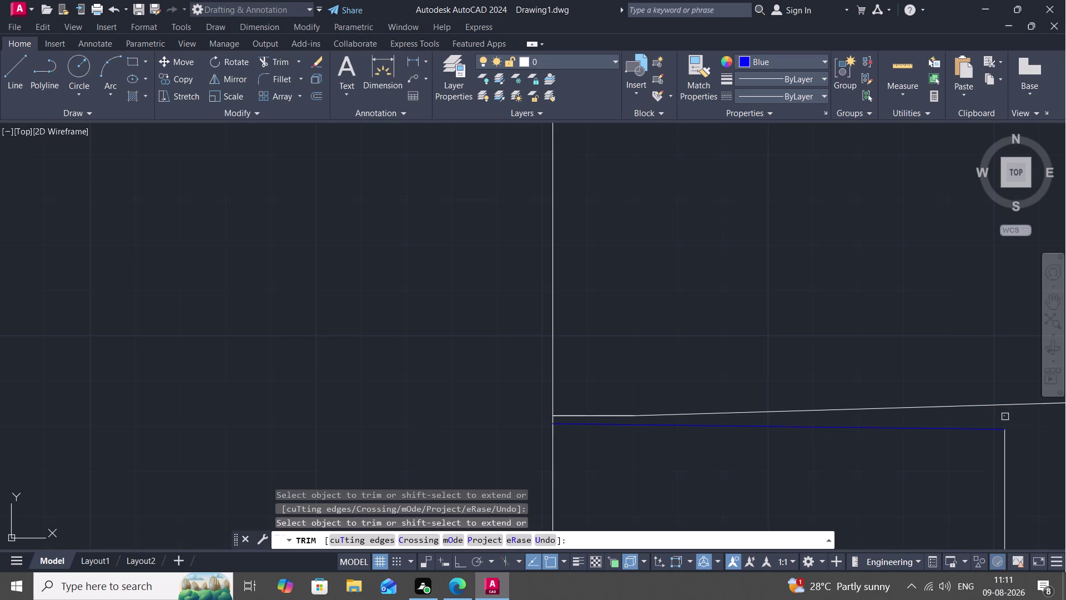
click(1006, 416)
key(Escape)
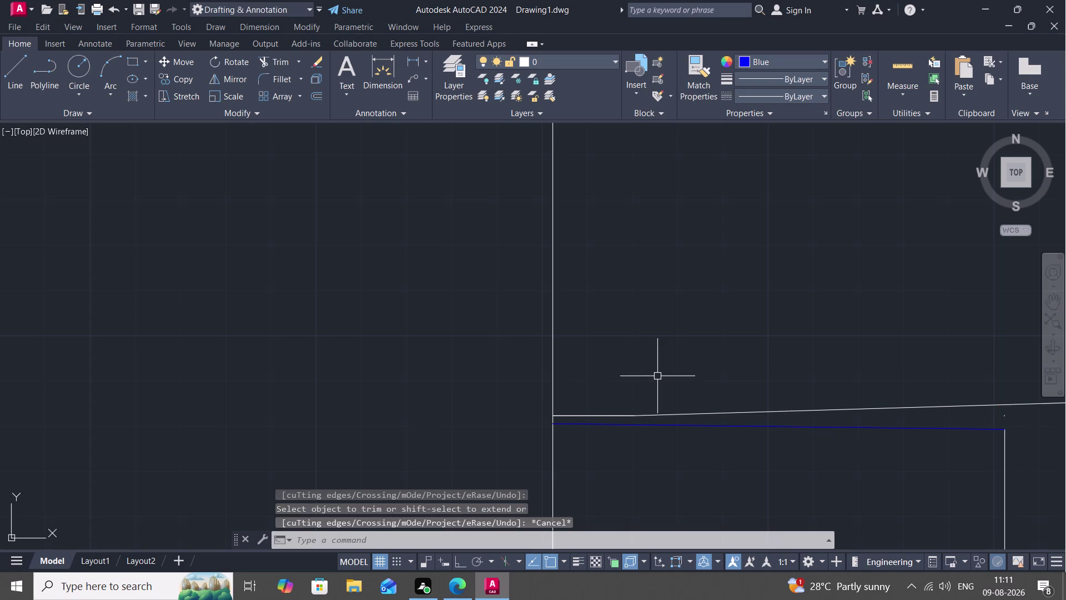
Split the wall line at the partition's corner point with break-at-point.
text(BR)
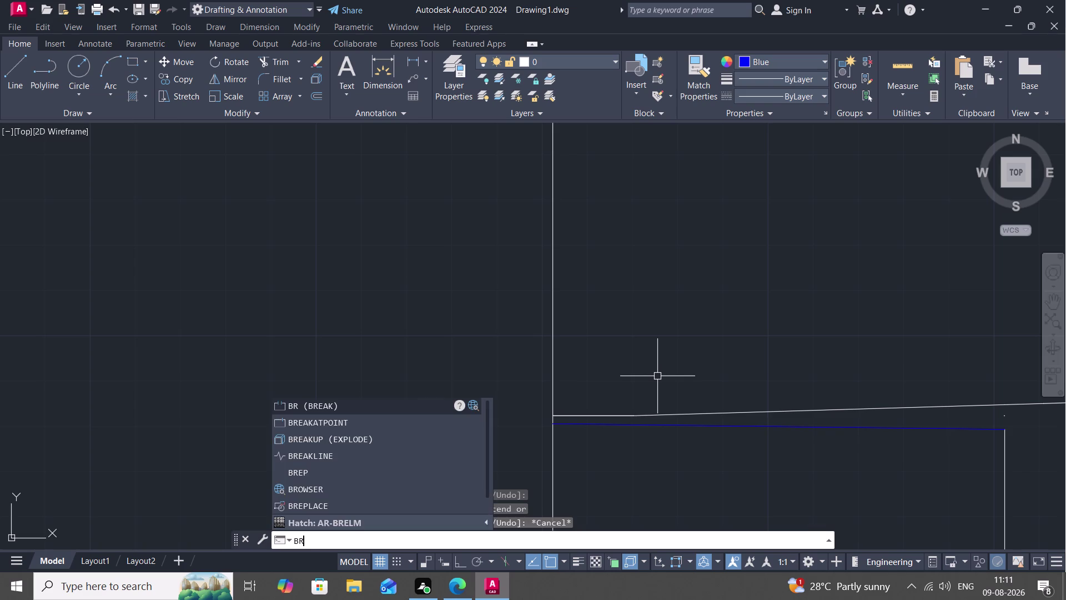
text(EA)
key(space)
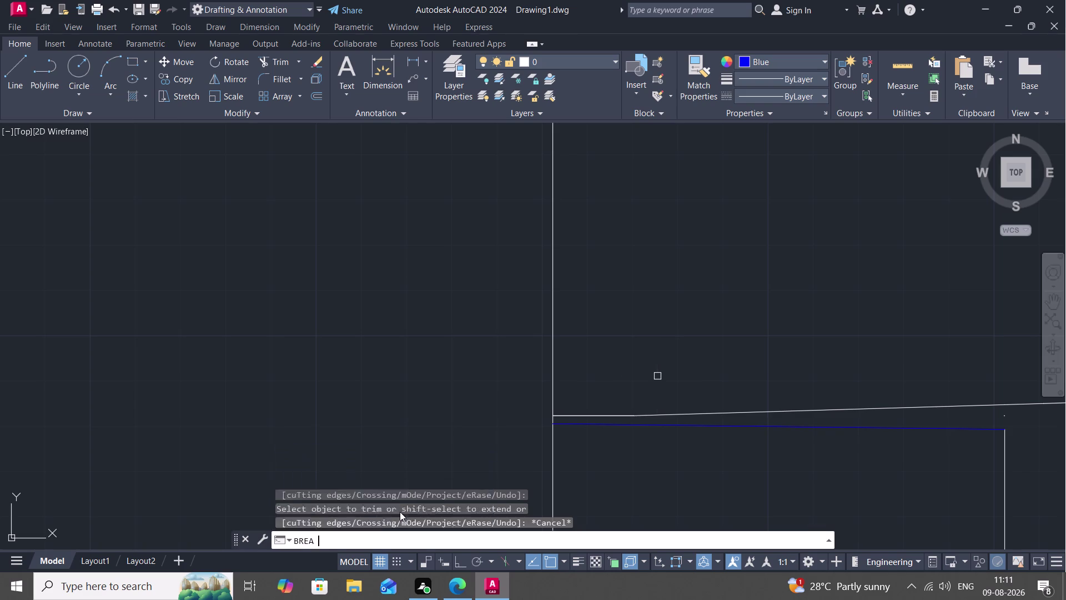
key(Escape)
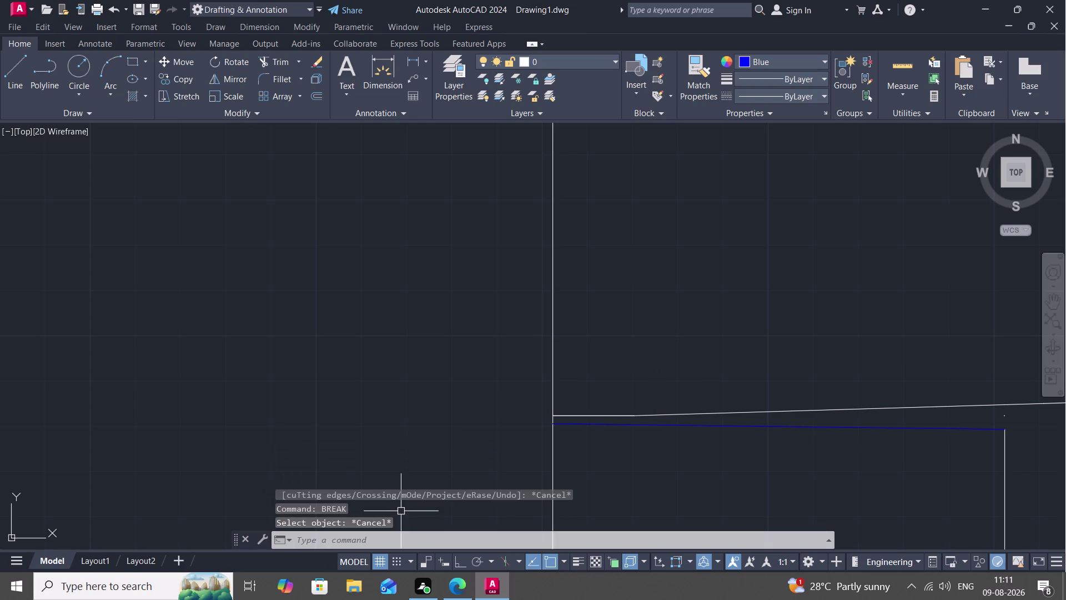
key(b)
text(RE)
key(a)
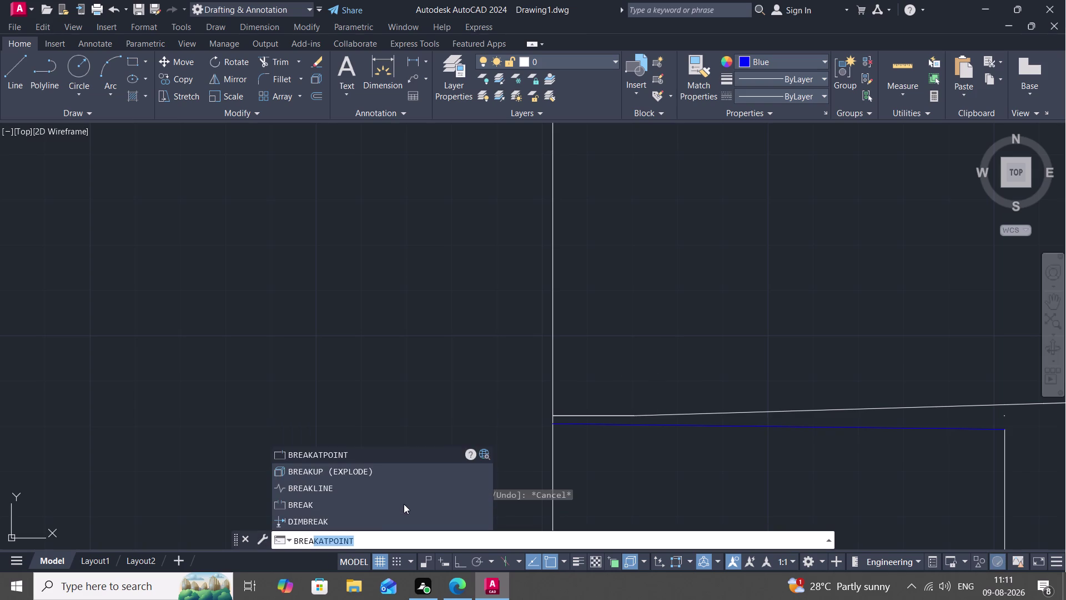
click(379, 456)
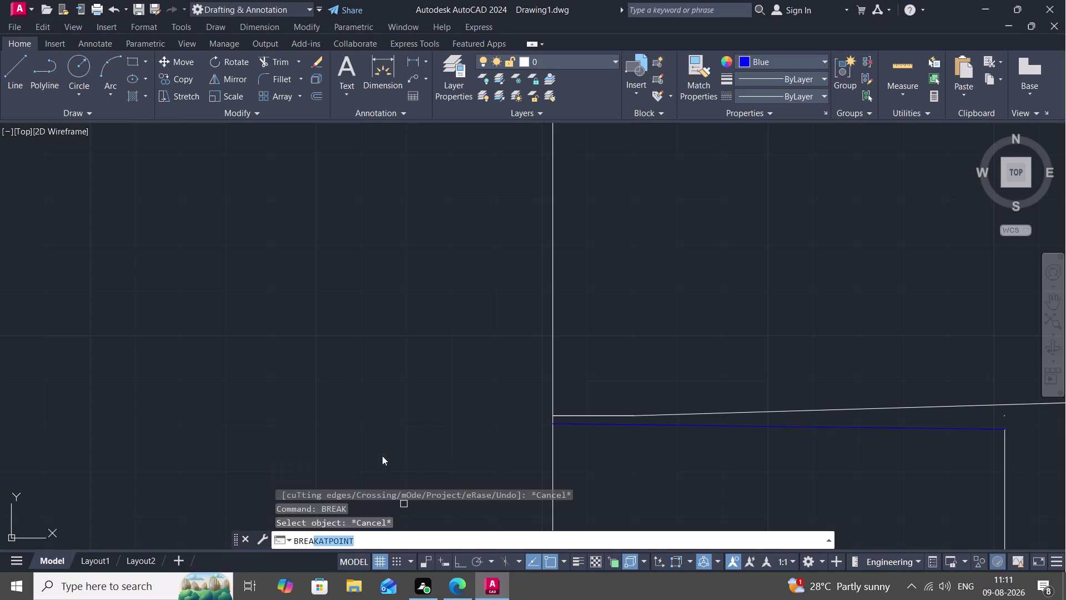
click(556, 444)
click(553, 439)
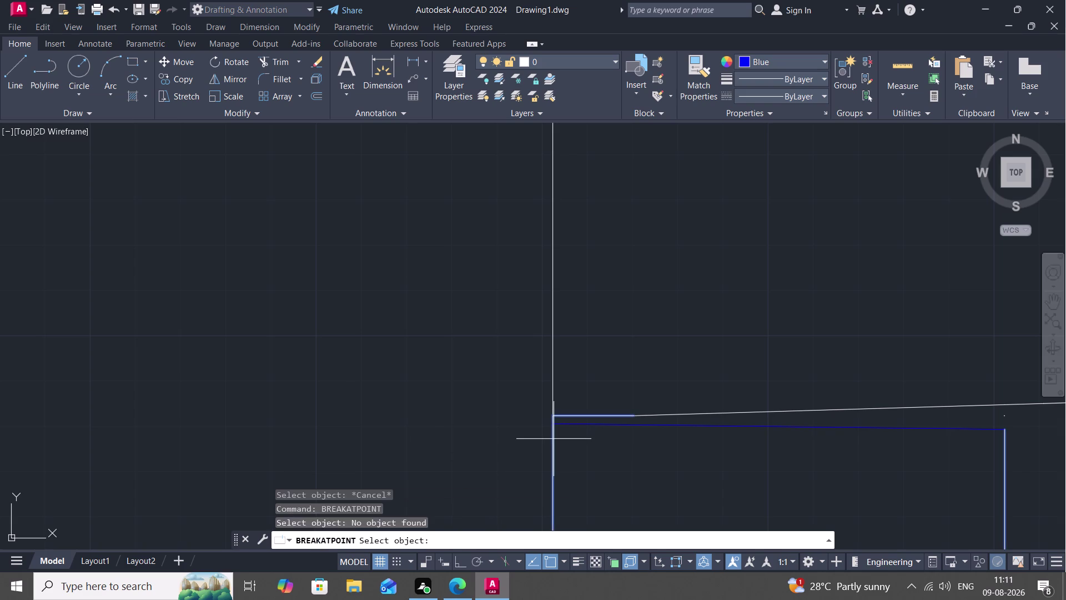
scroll(up, 3)
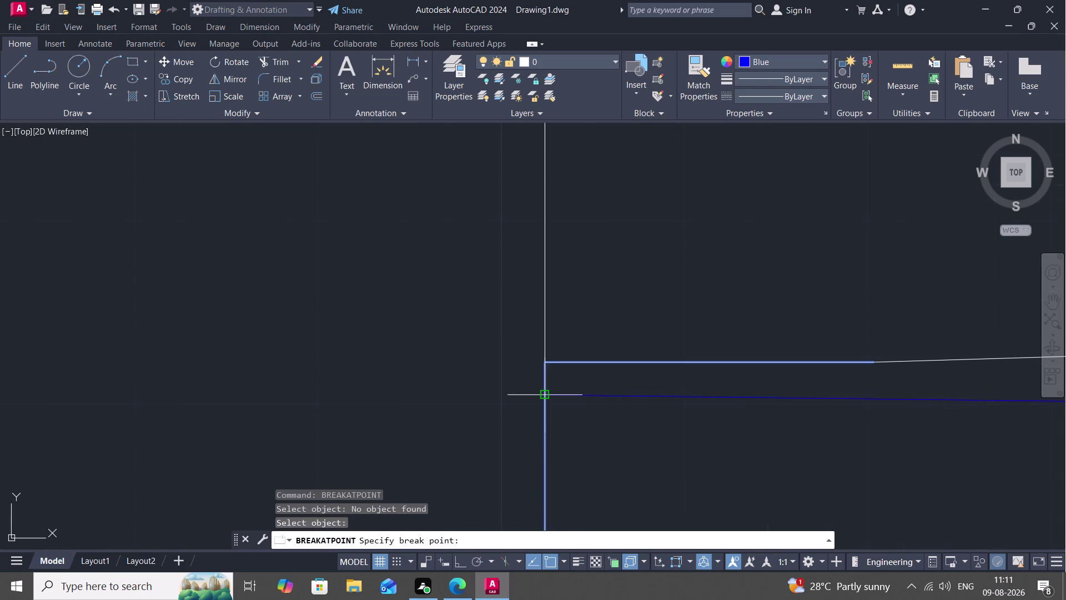
click(542, 392)
Repeat break-at-point on the partition's other outline along the top wall line.
scroll(up, 3)
scroll(down, 3)
middle_drag(637, 439, 470, 308)
scroll(down, 3)
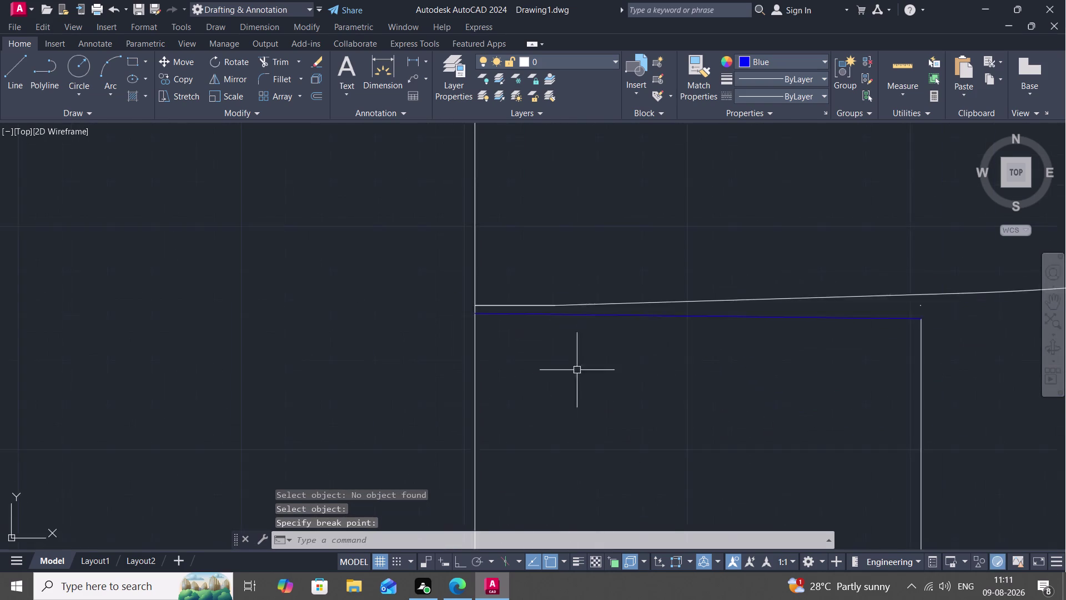
key(space)
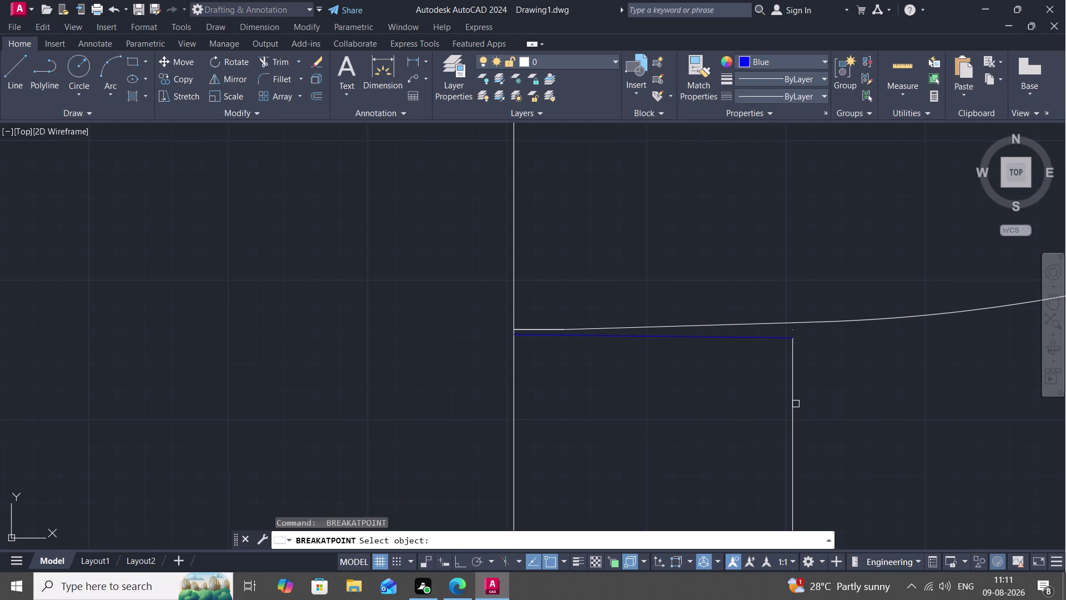
click(796, 403)
key(Escape)
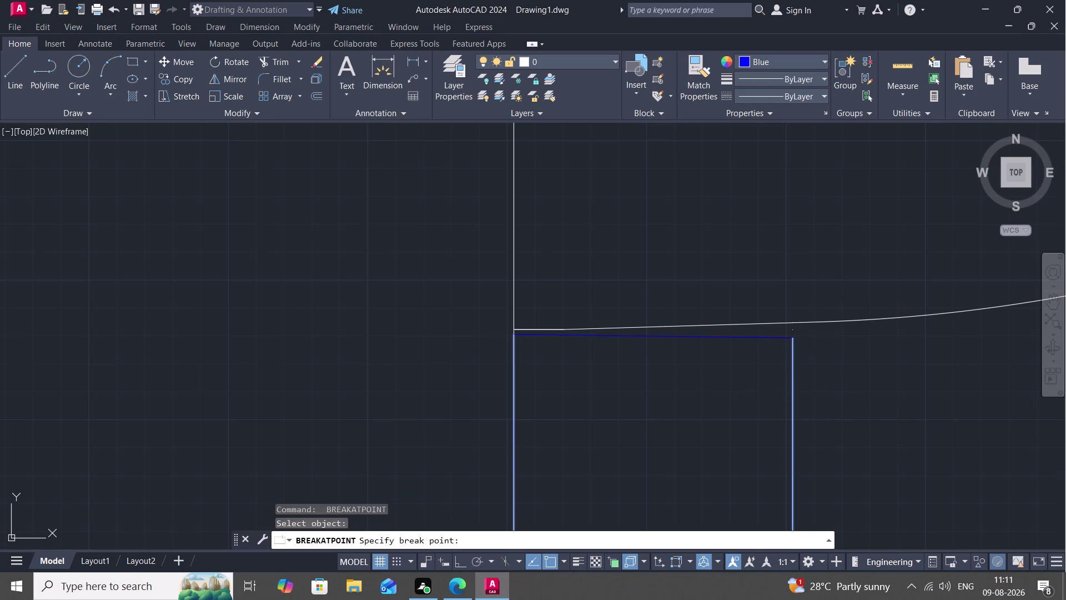
Join the partition outline and the adjoining wall segment into one polyline.
key(j)
key(space)
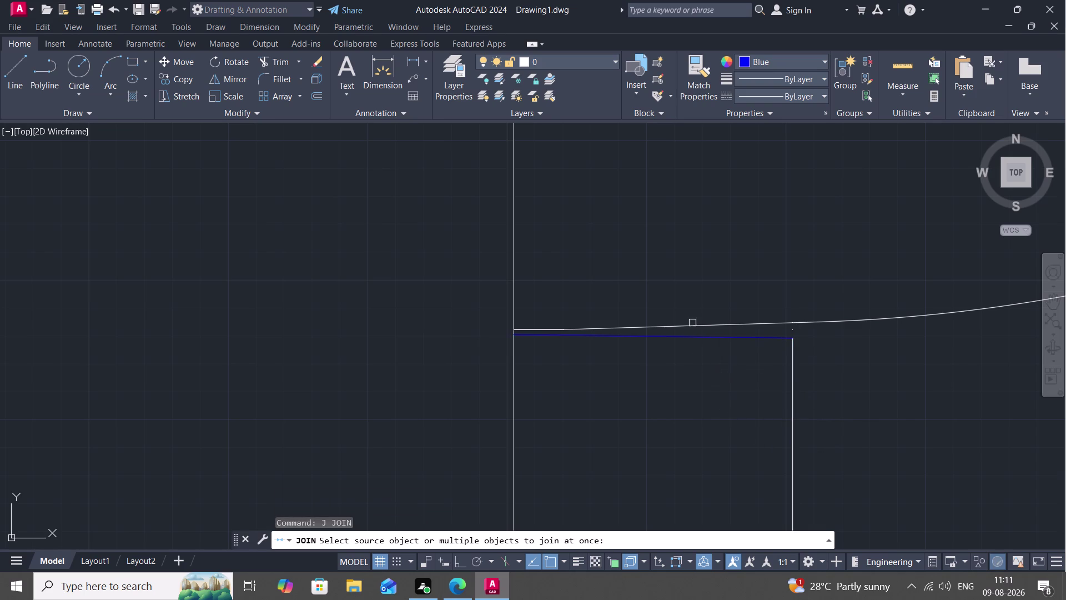
click(696, 336)
click(793, 375)
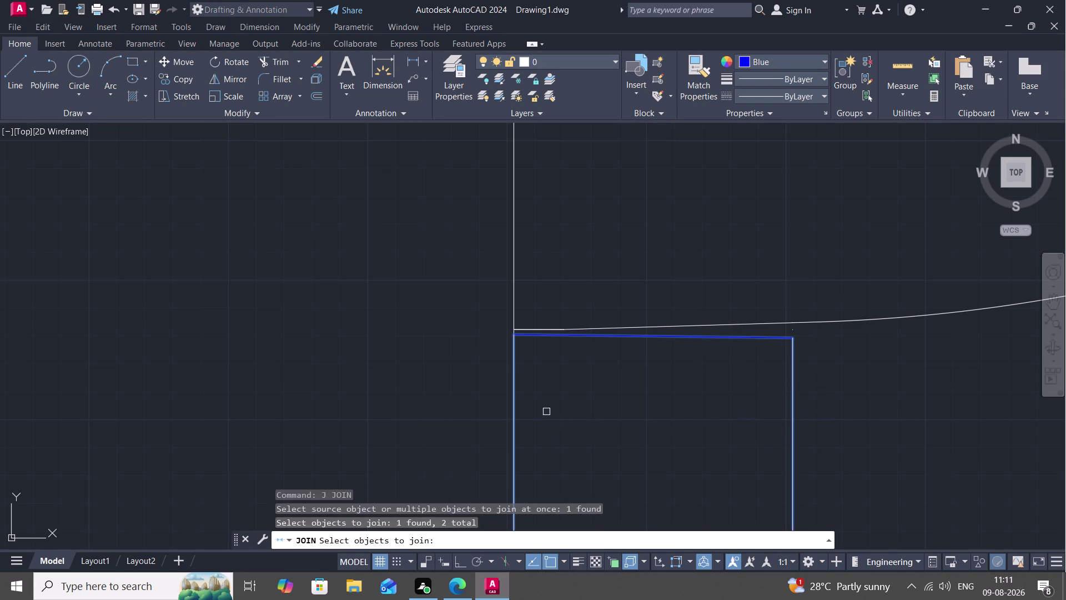
scroll(down, 3)
middle_drag(564, 415, 587, 215)
scroll(down, 3)
scroll(down, 3)
middle_drag(637, 324, 626, 234)
scroll(down, 3)
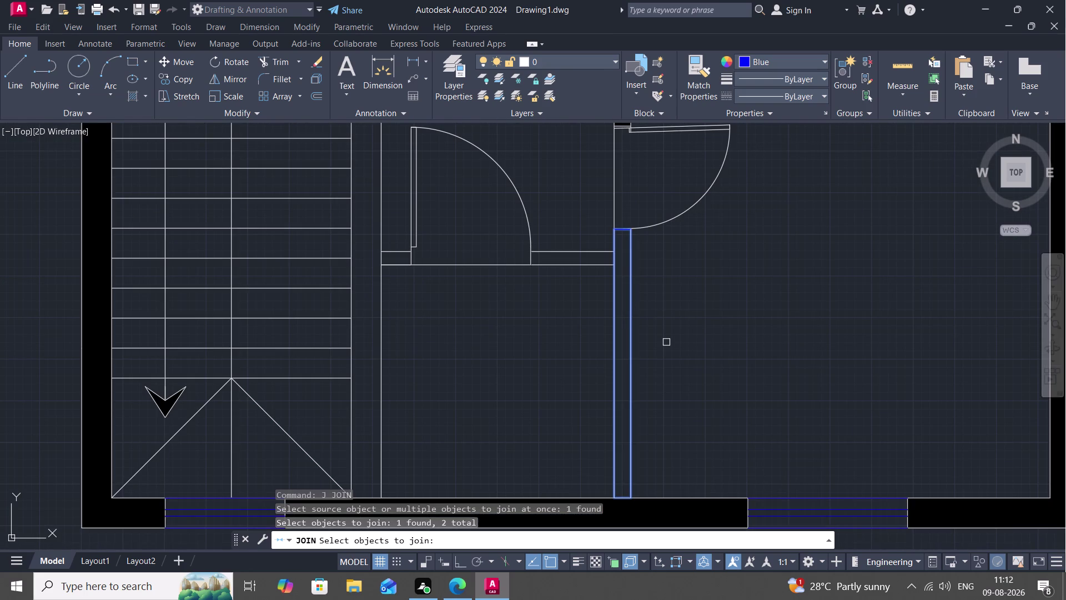
key(Return)
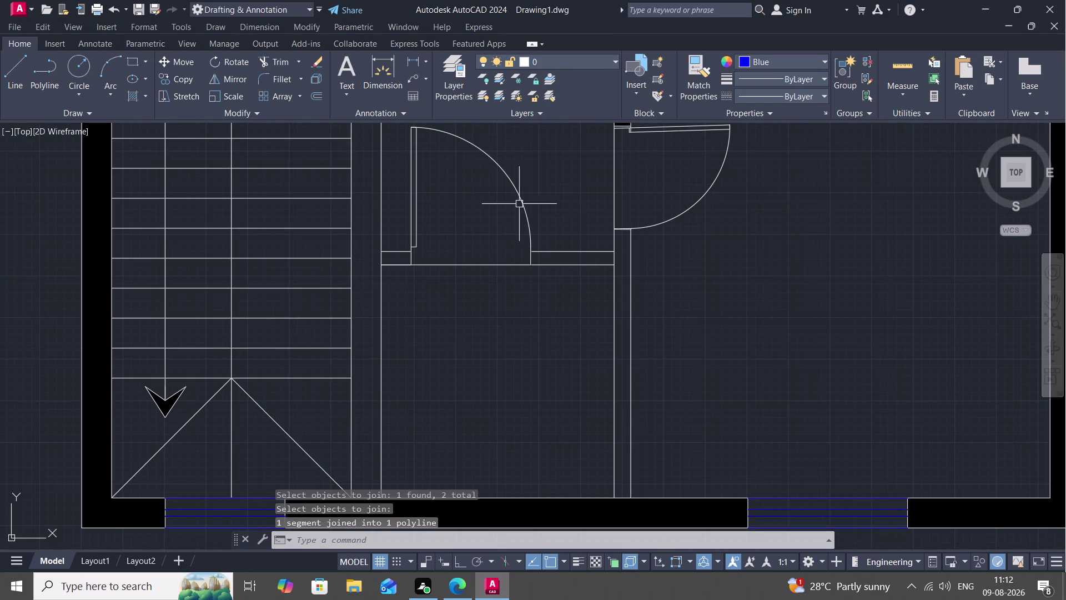
Fill the thin partition wall with a black solid hatch.
key(h)
key(space)
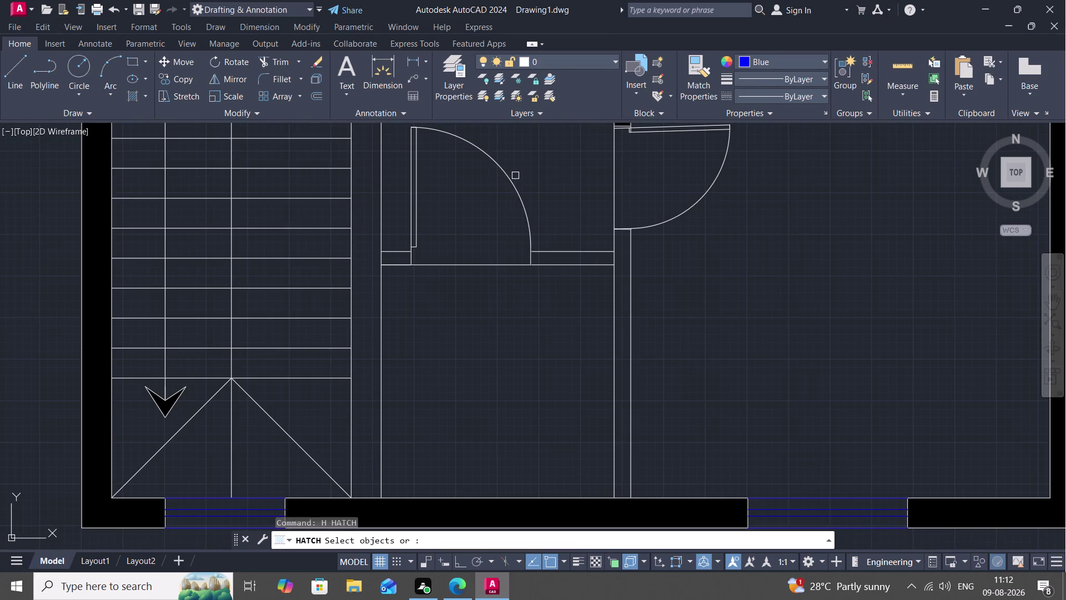
click(346, 78)
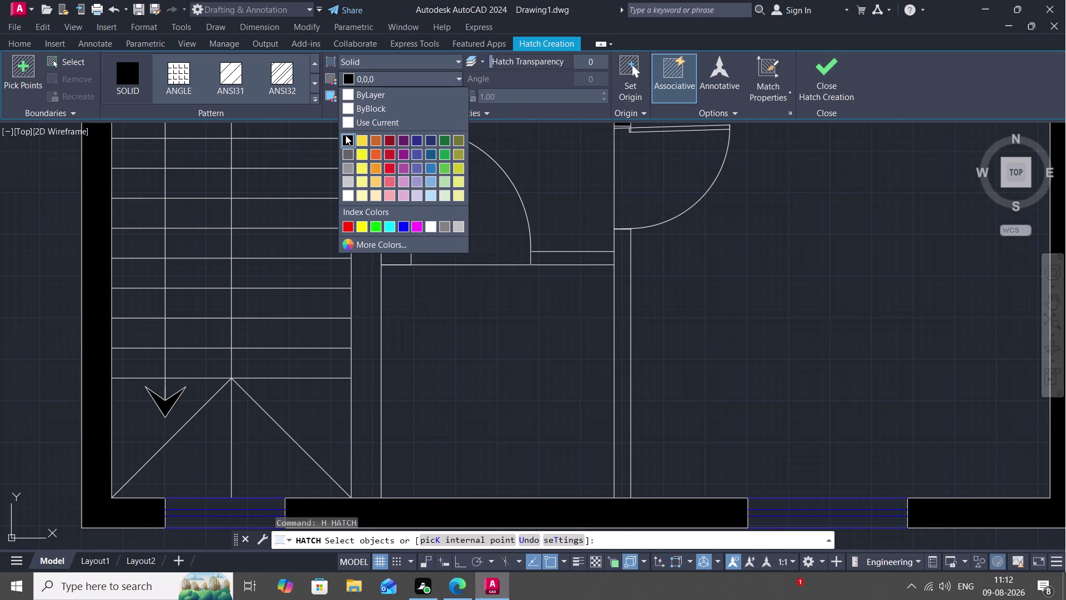
click(346, 135)
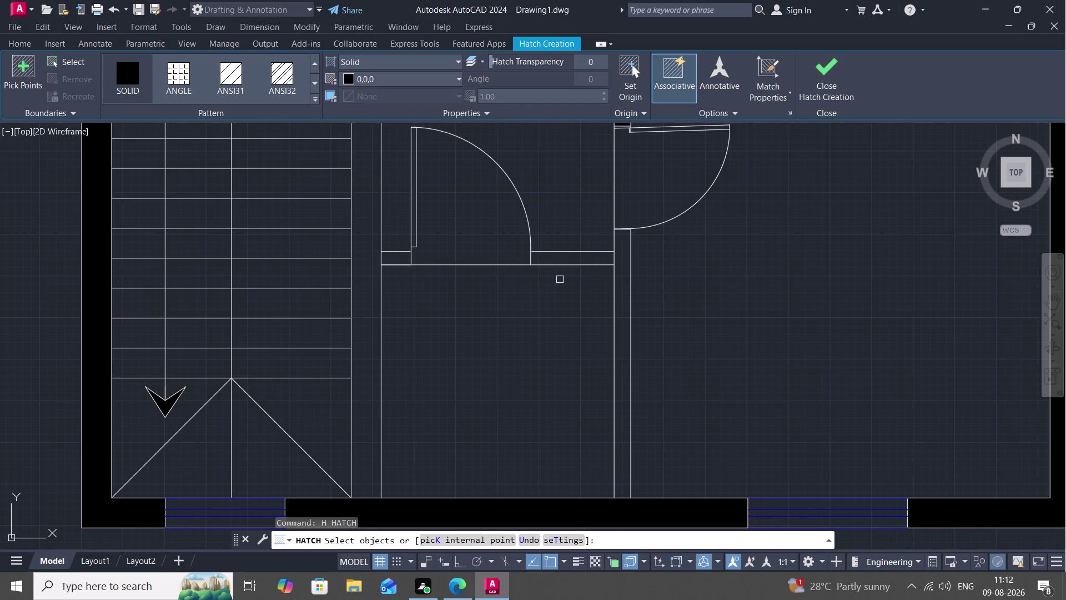
scroll(down, 3)
click(590, 299)
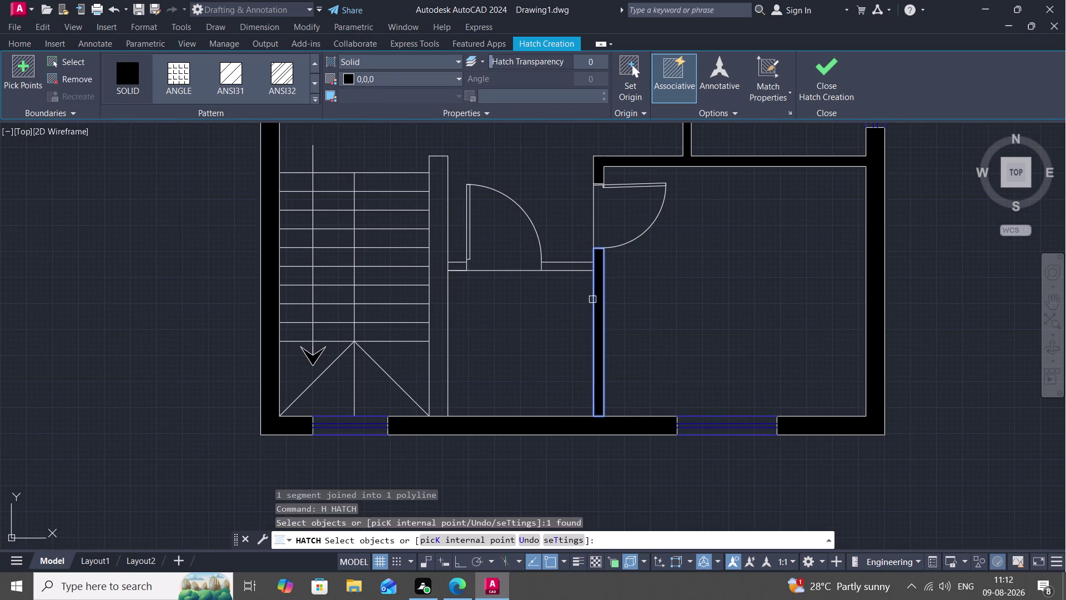
key(F1)
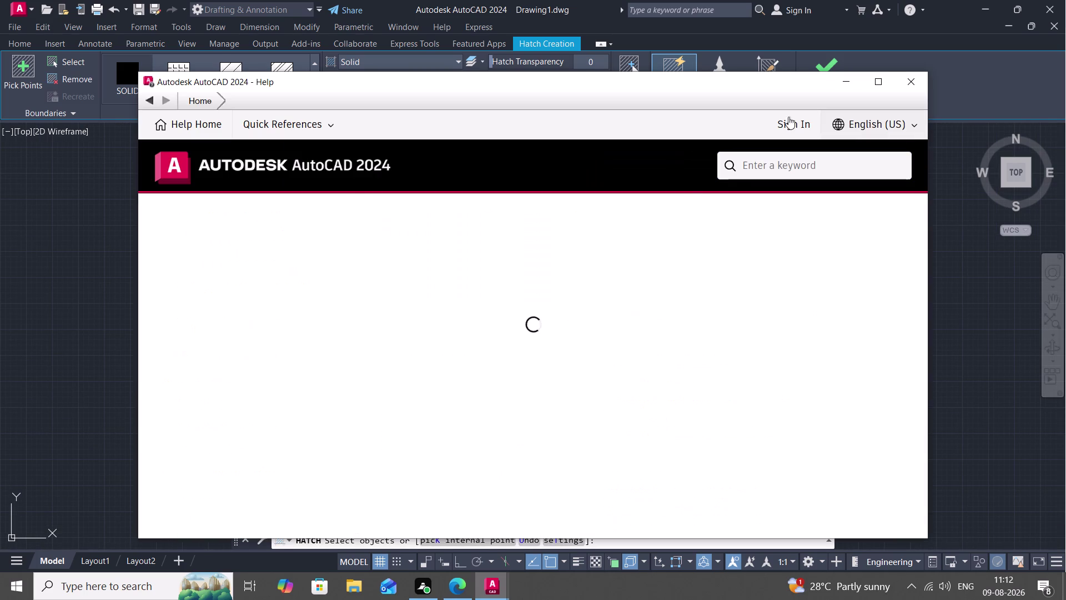
click(913, 75)
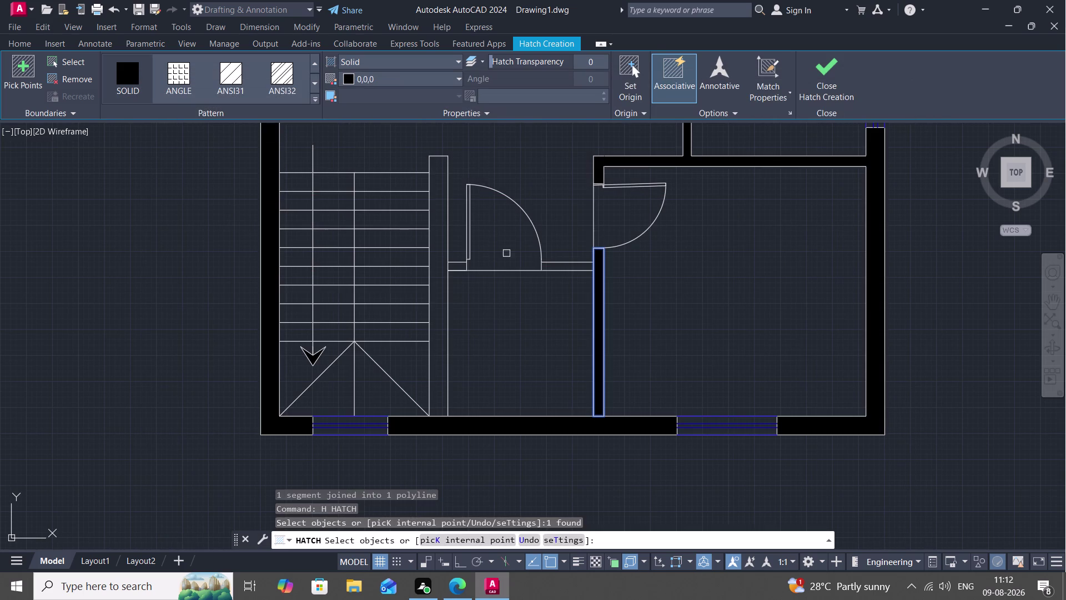
key(Escape)
scroll(up, 3)
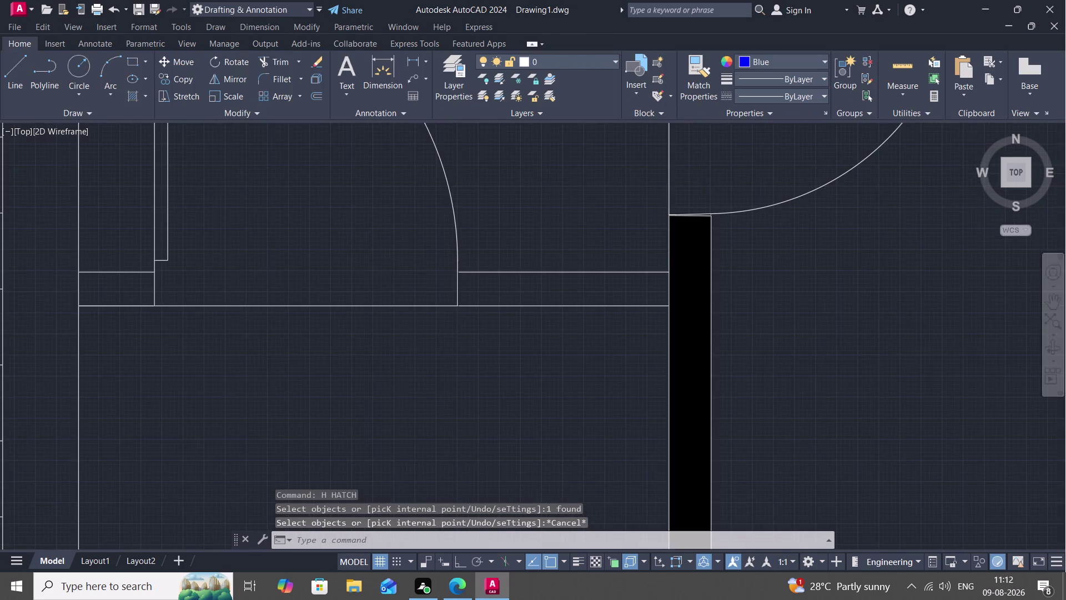
Clear pending commands and try break-at-point on the door-opening line, then cancel it.
middle_drag(567, 258, 607, 279)
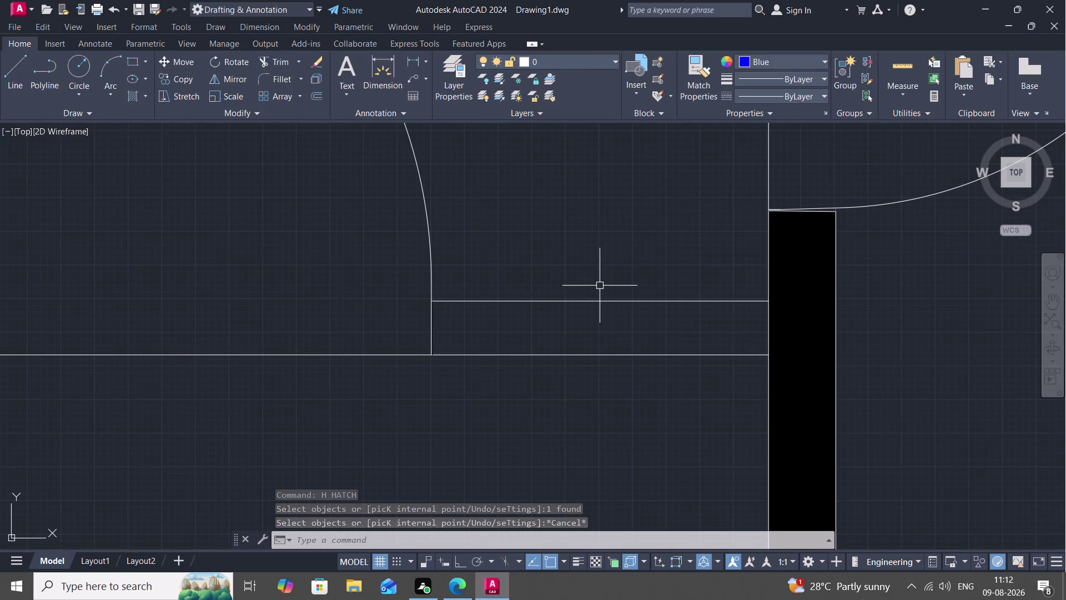
key(h)
key(space)
key(Escape)
key(Escape)
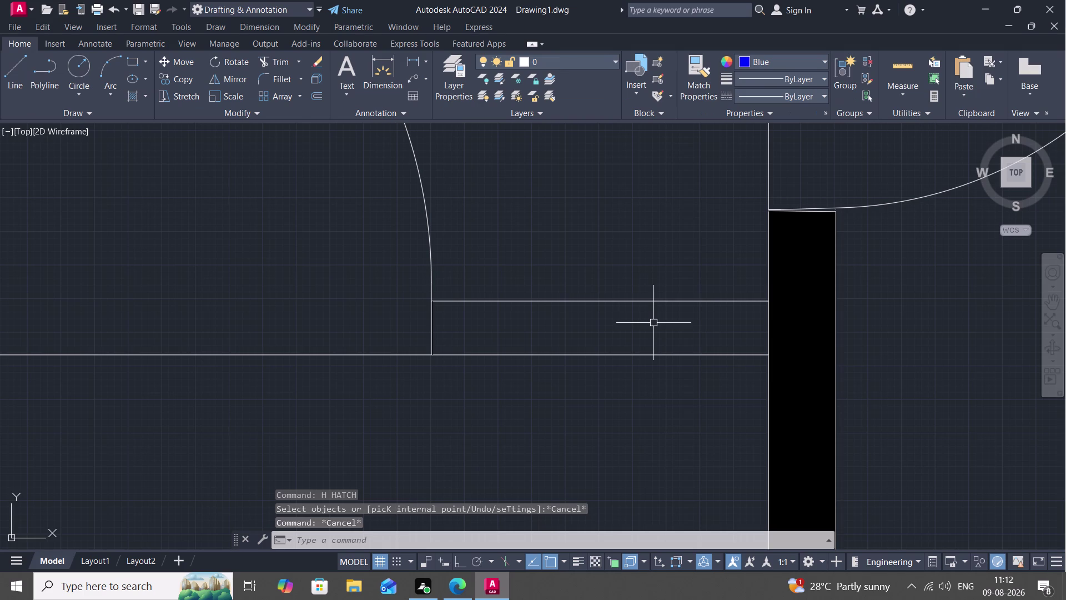
text(BREA)
key(space)
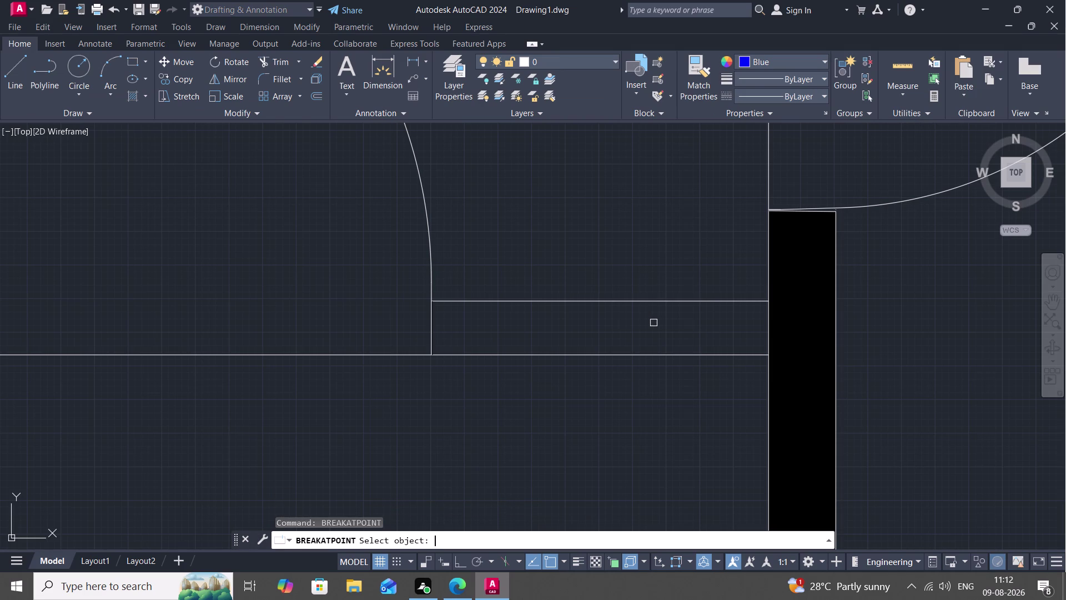
click(627, 302)
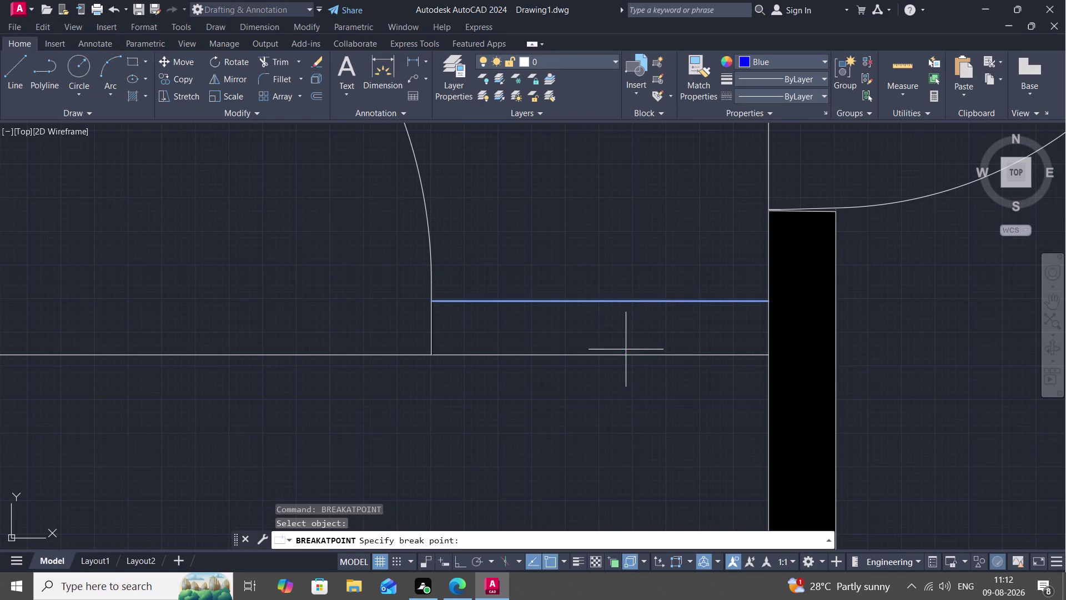
key(Escape)
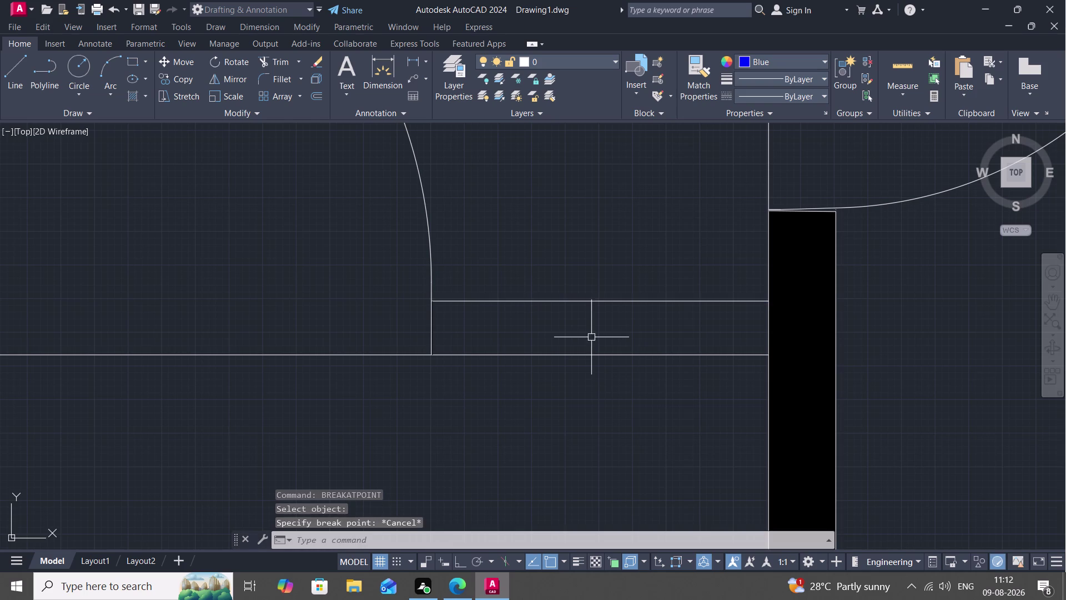
Draw a short vertical line closing the wall stub's end at the opening.
key(l)
key(space)
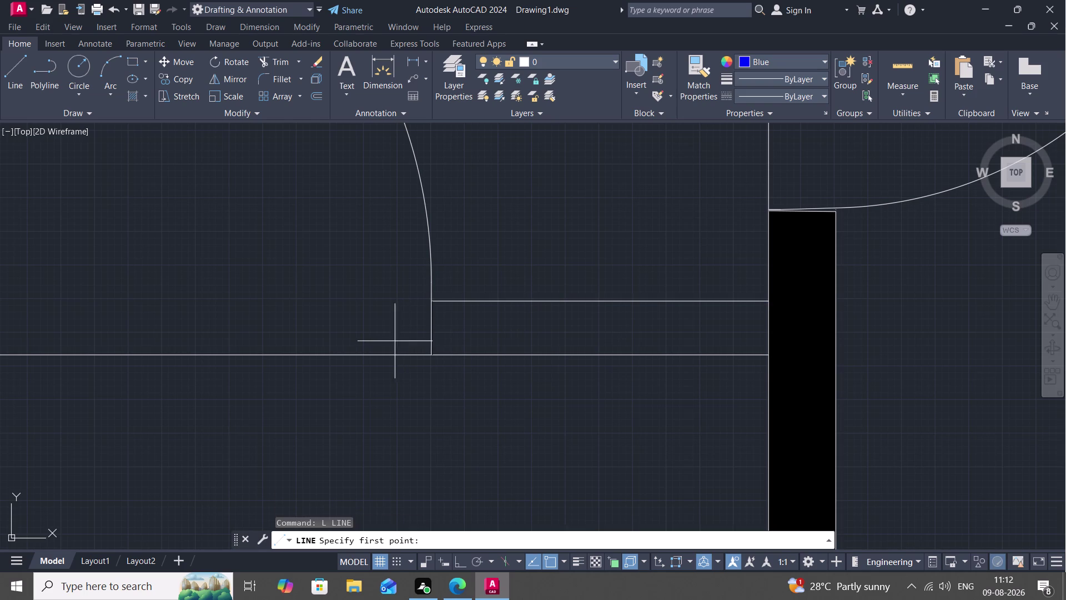
click(437, 300)
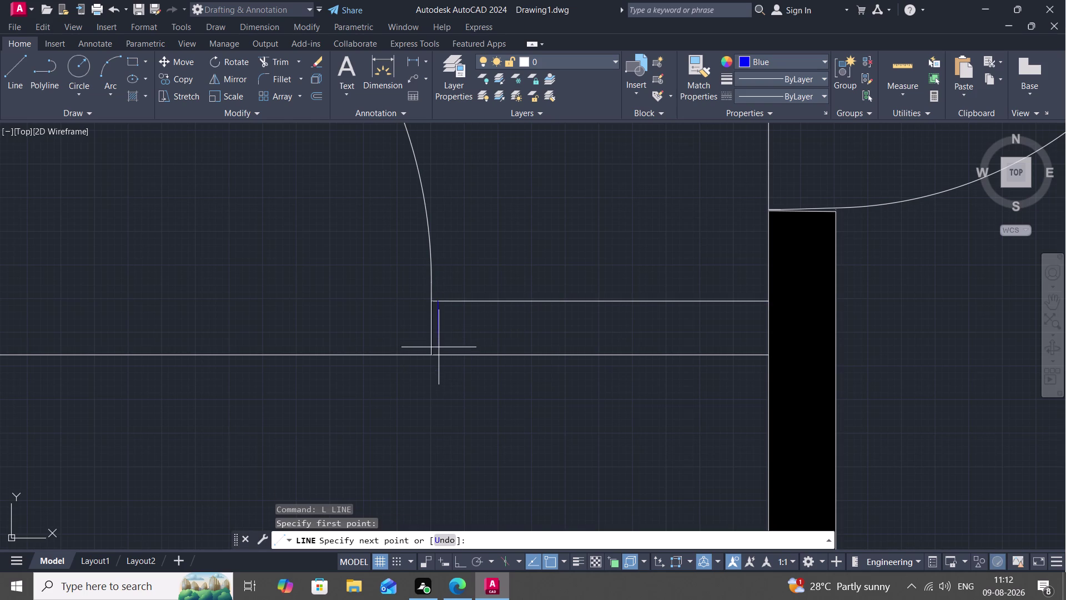
click(438, 353)
key(Escape)
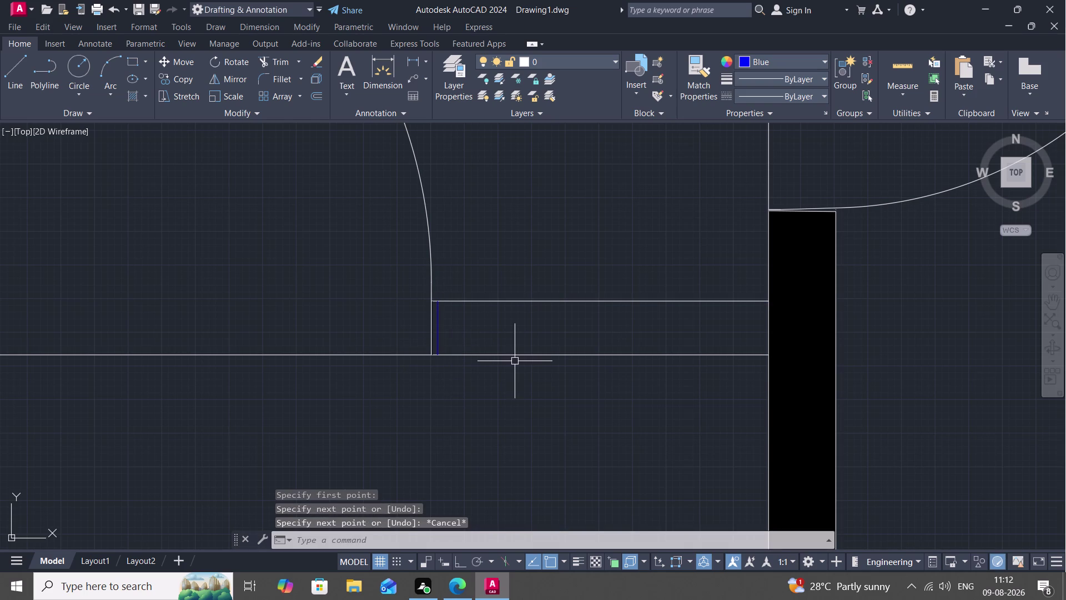
click(519, 355)
key(Escape)
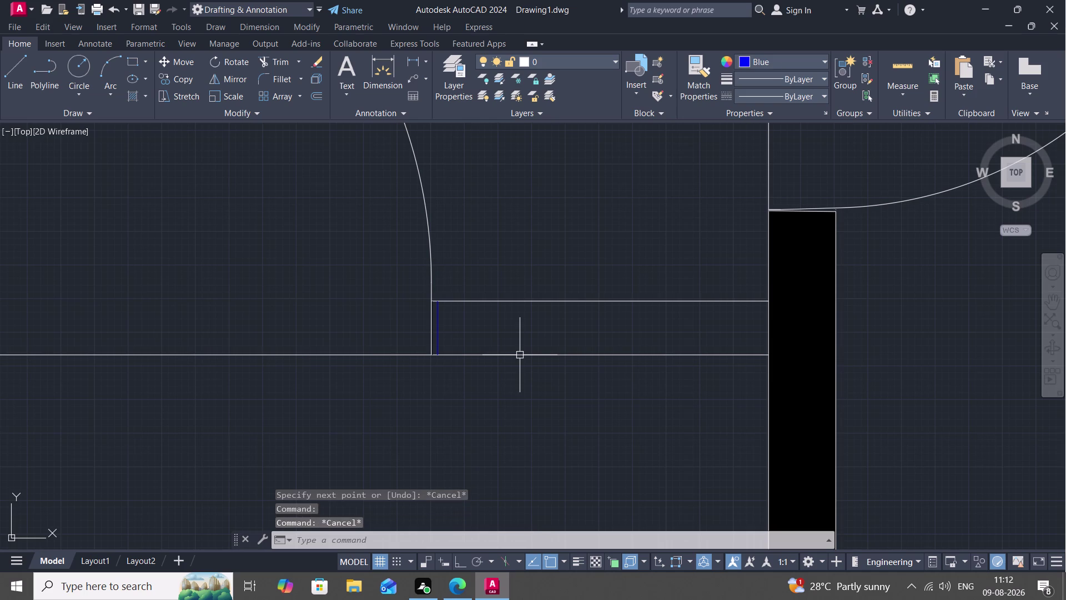
Split the lower and upper wall lines at the stub's corners.
key(b)
text(R)
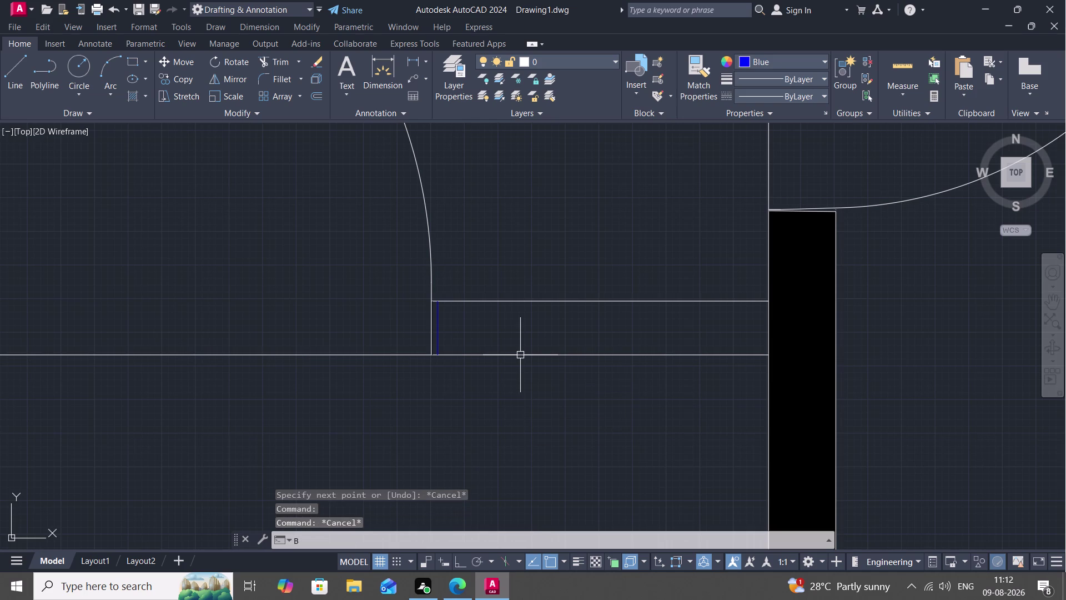
text(EA)
key(space)
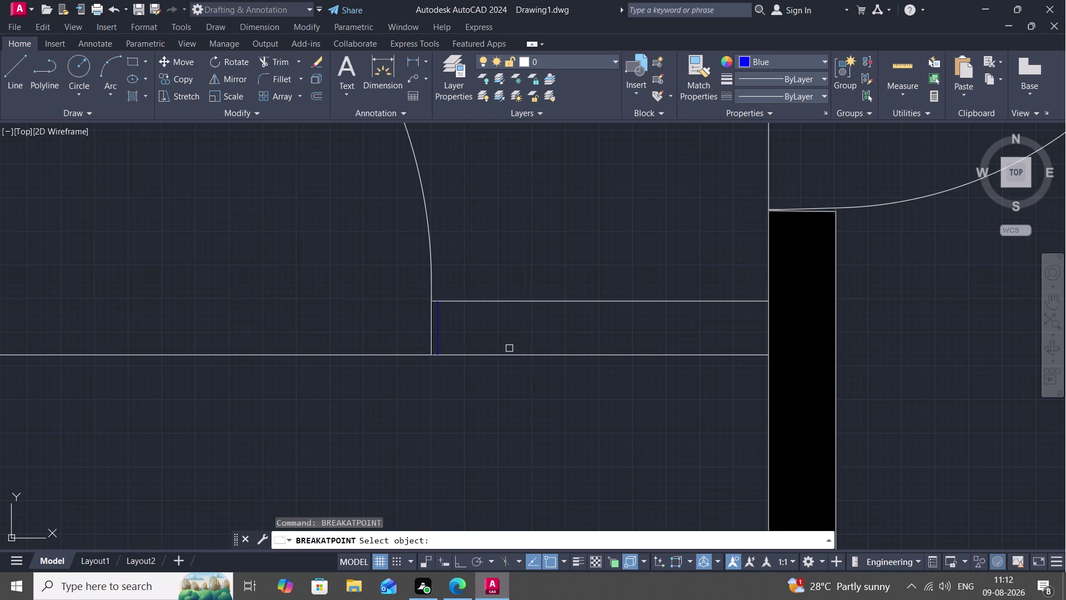
click(513, 353)
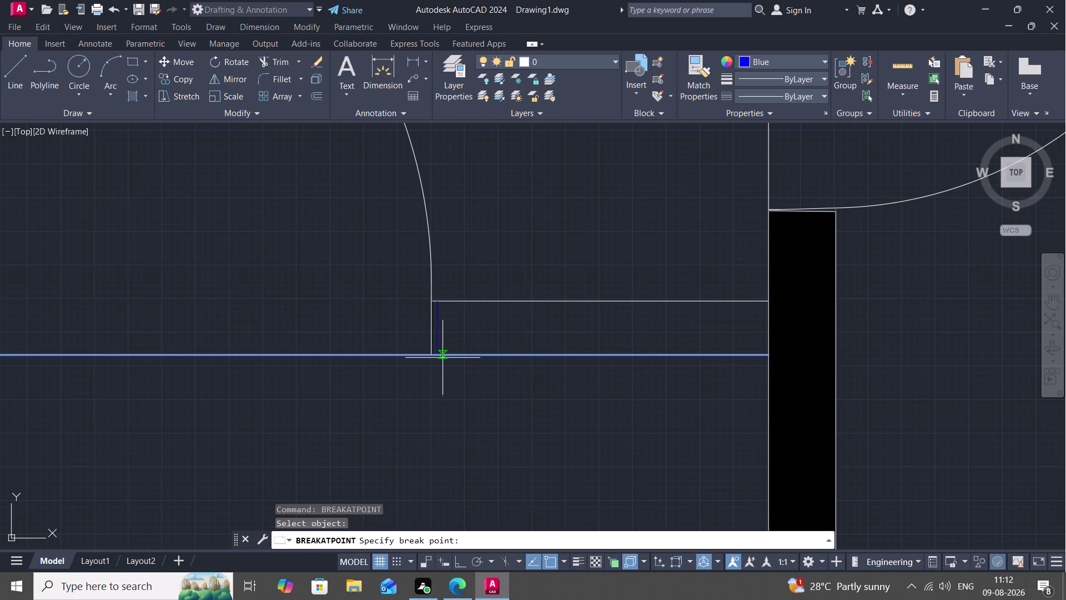
click(440, 358)
key(space)
click(479, 301)
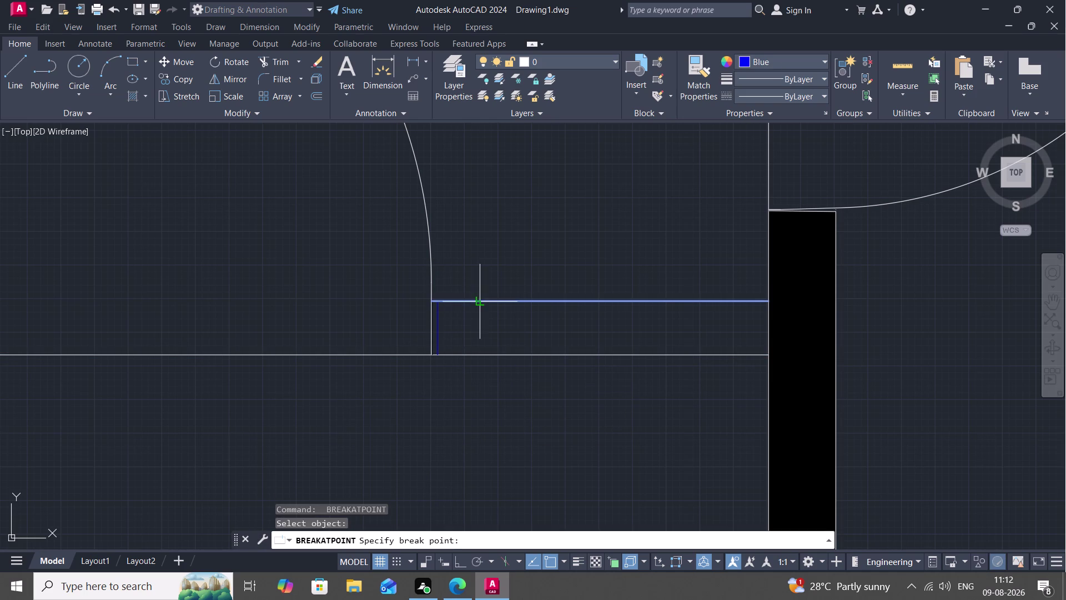
click(440, 303)
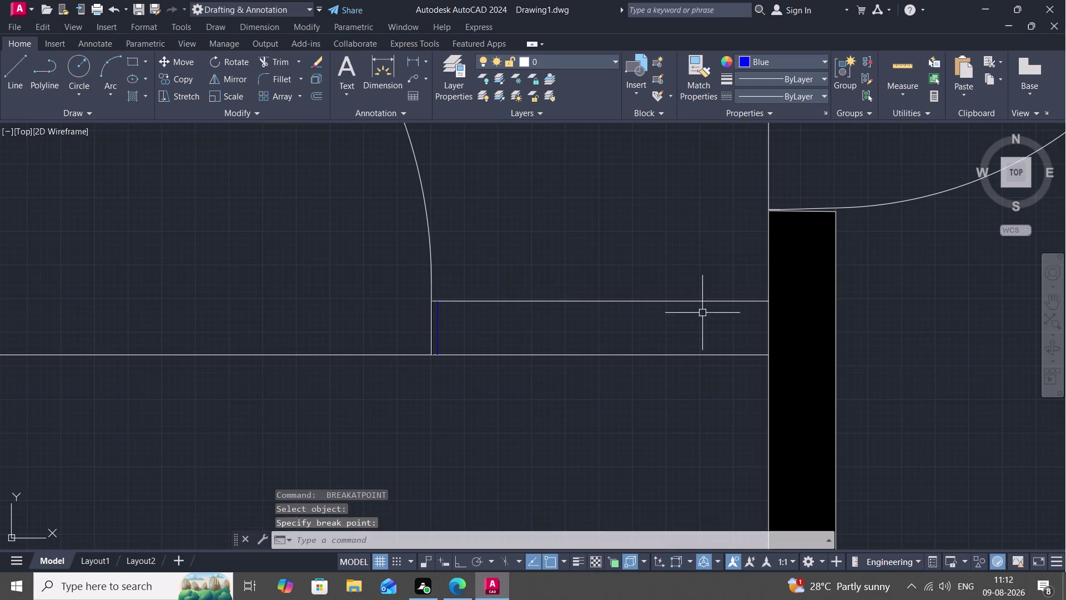
Split the vertical wall edge at its upper and lower corners.
scroll(up, 3)
key(space)
click(771, 321)
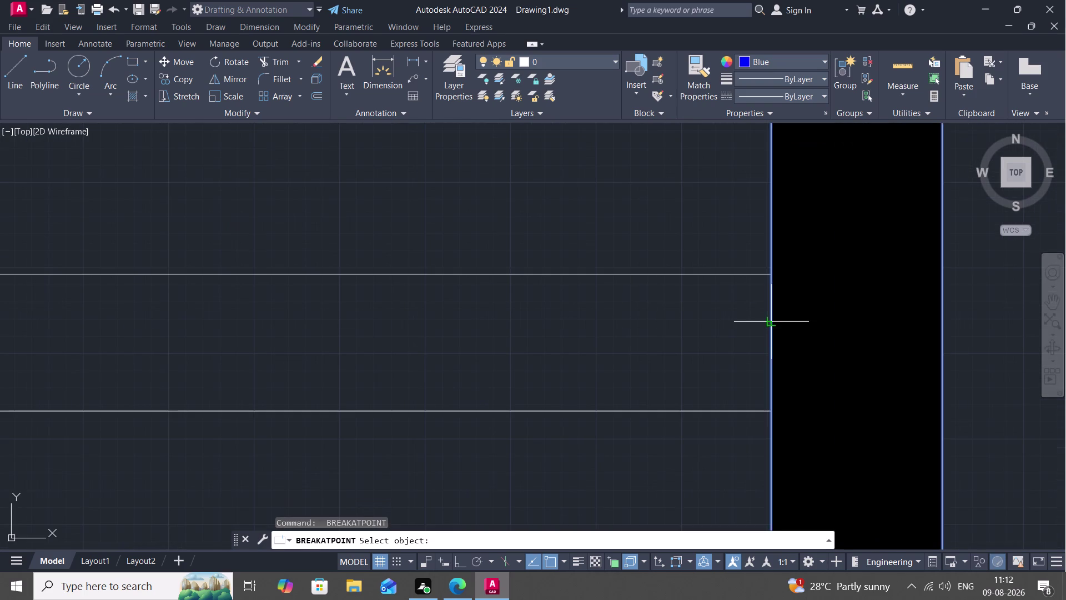
click(769, 277)
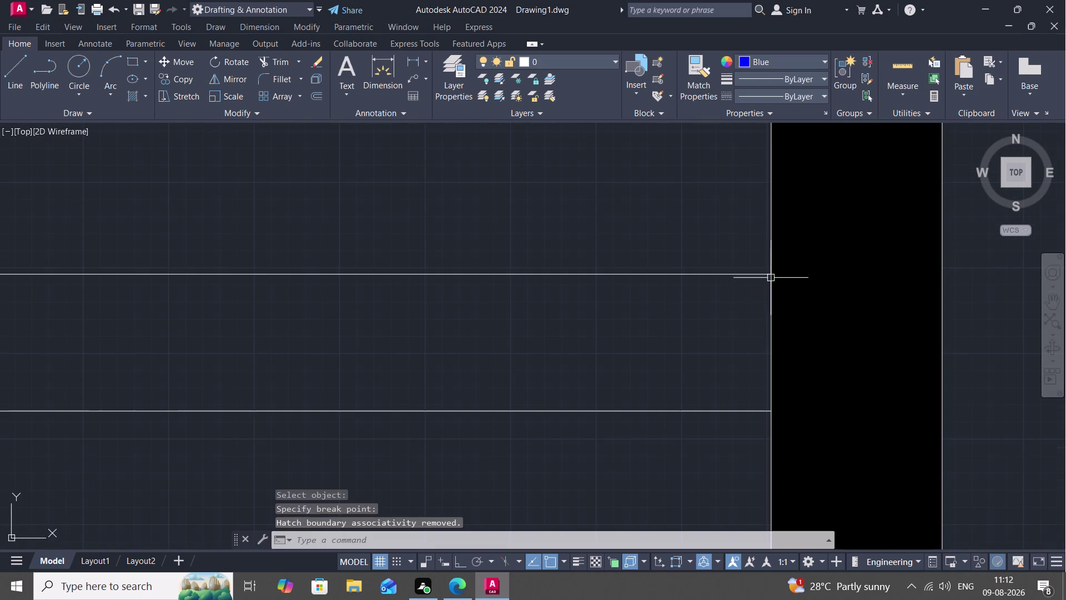
key(space)
click(769, 335)
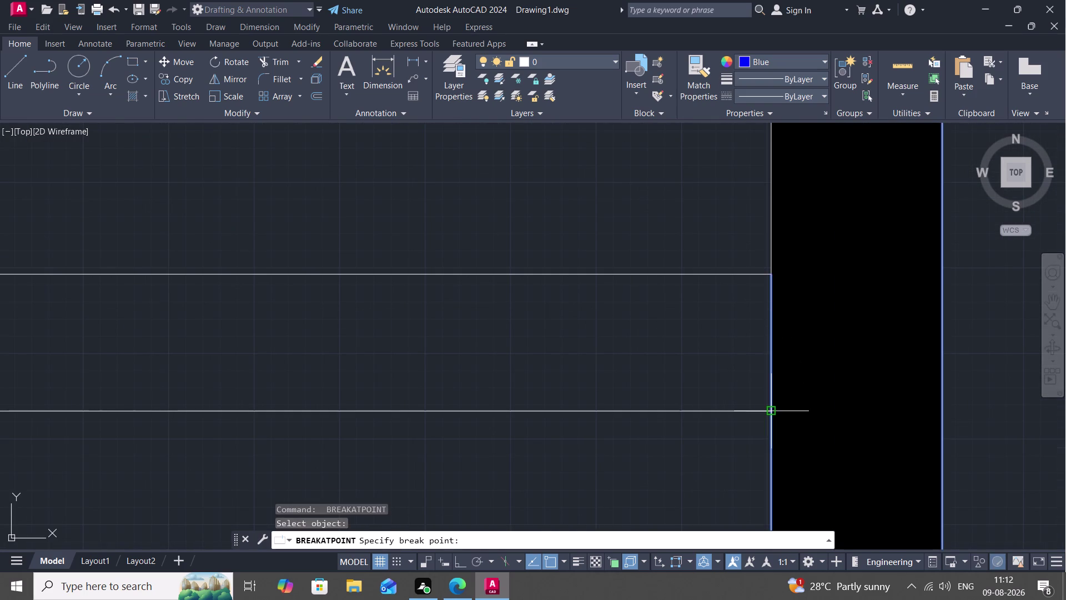
click(772, 410)
scroll(down, 3)
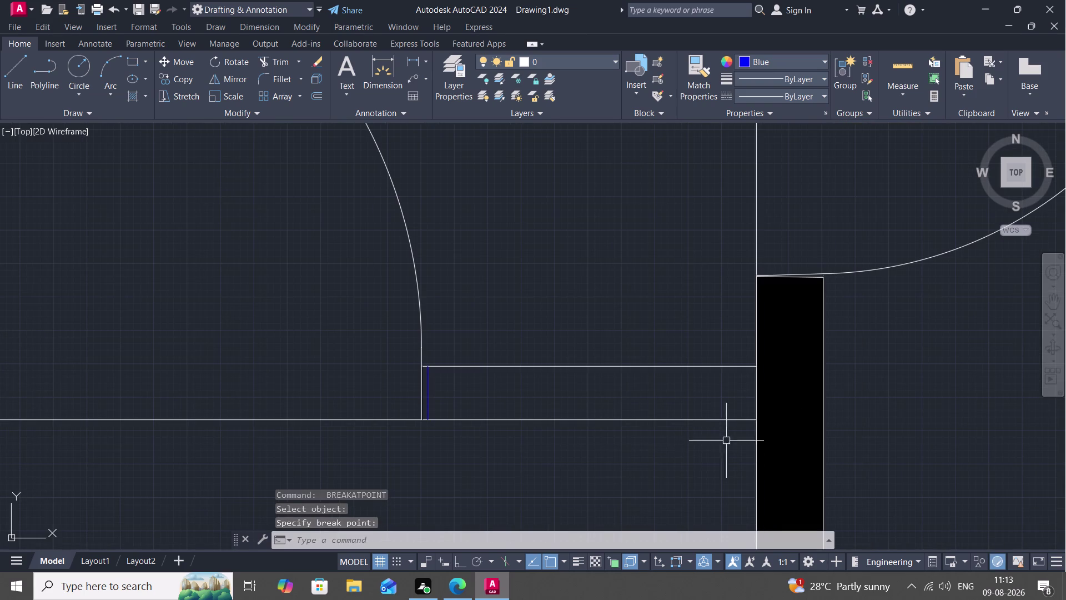
Leave break-at-point and launch TRIM for the stub's stray ends.
key(Escape)
text(T)
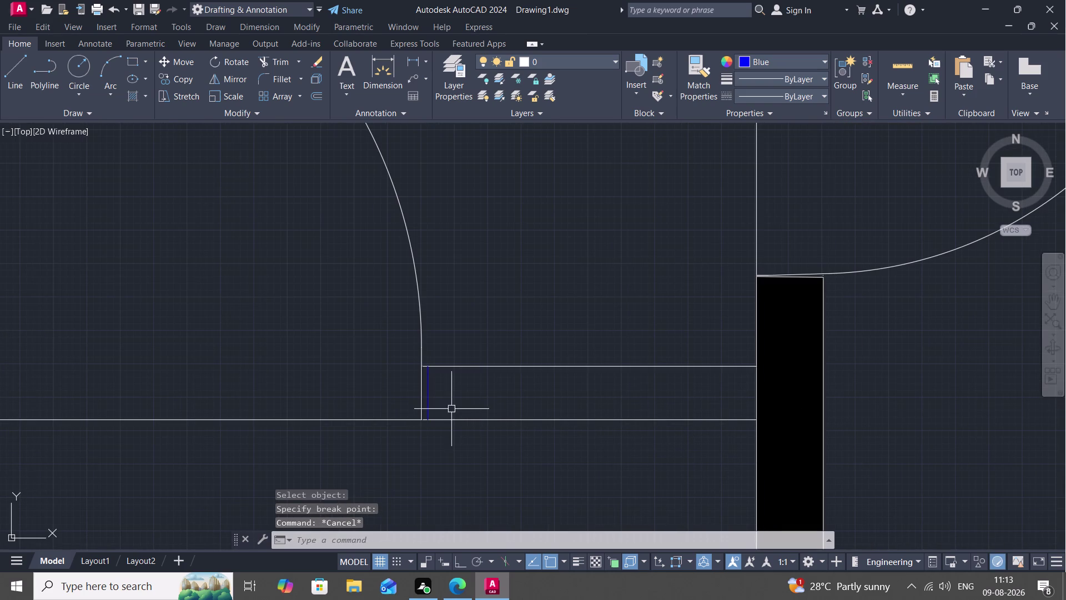
text(R)
key(space)
scroll(up, 3)
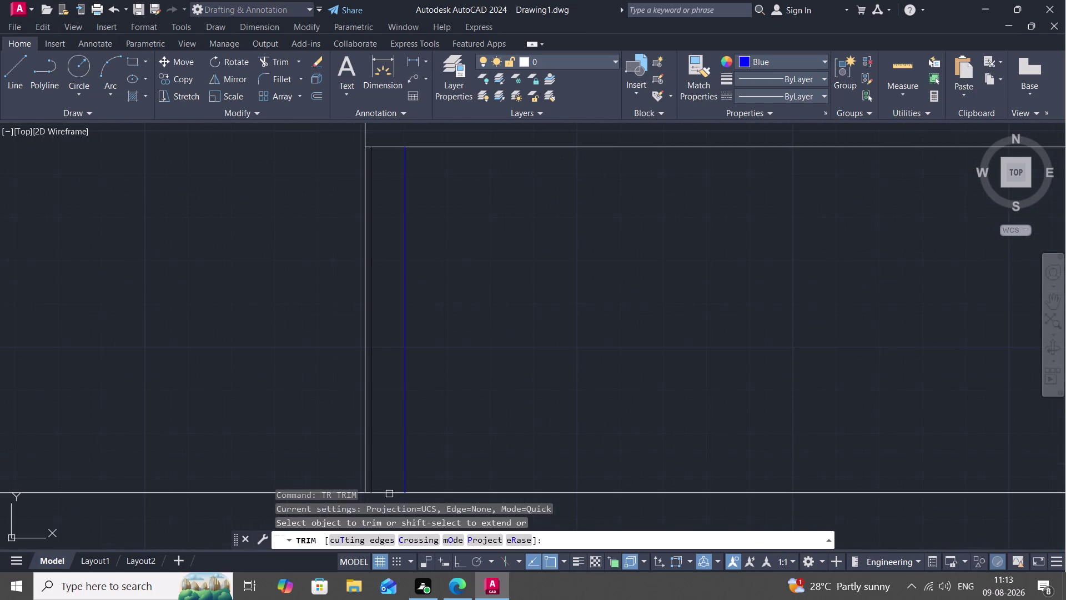
Trim the stray line ends past the opening edge around the wall stub.
drag(390, 493, 390, 485)
click(390, 148)
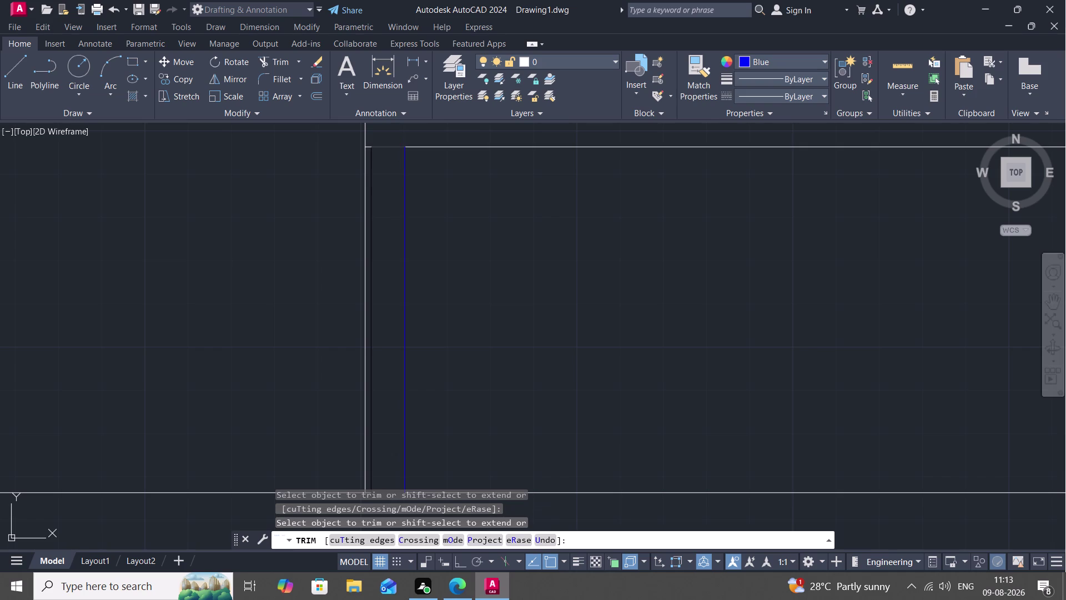
click(373, 168)
click(369, 144)
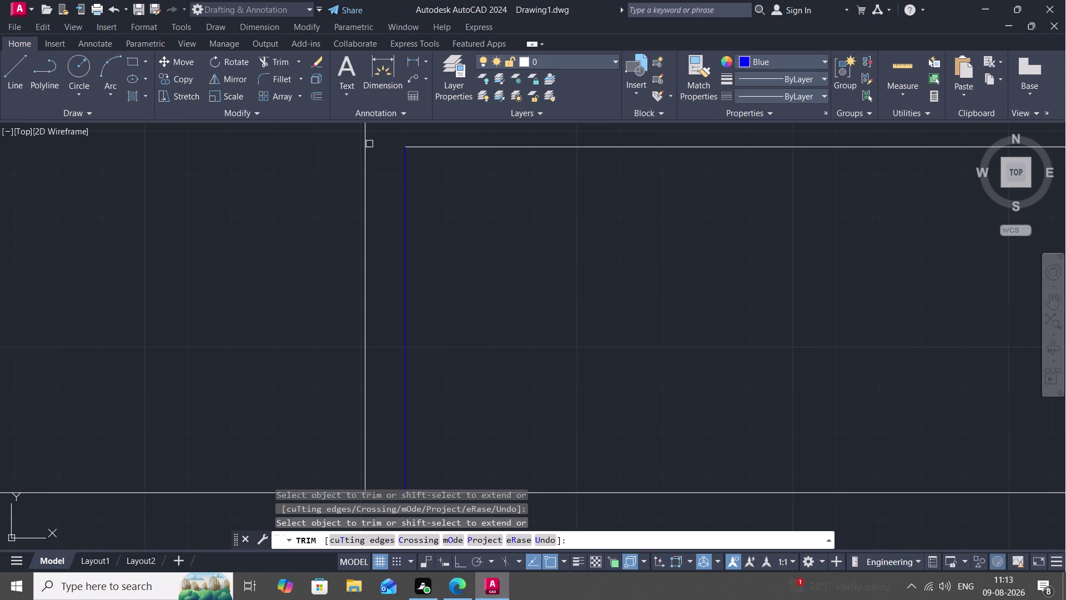
scroll(down, 3)
middle_drag(371, 384, 382, 304)
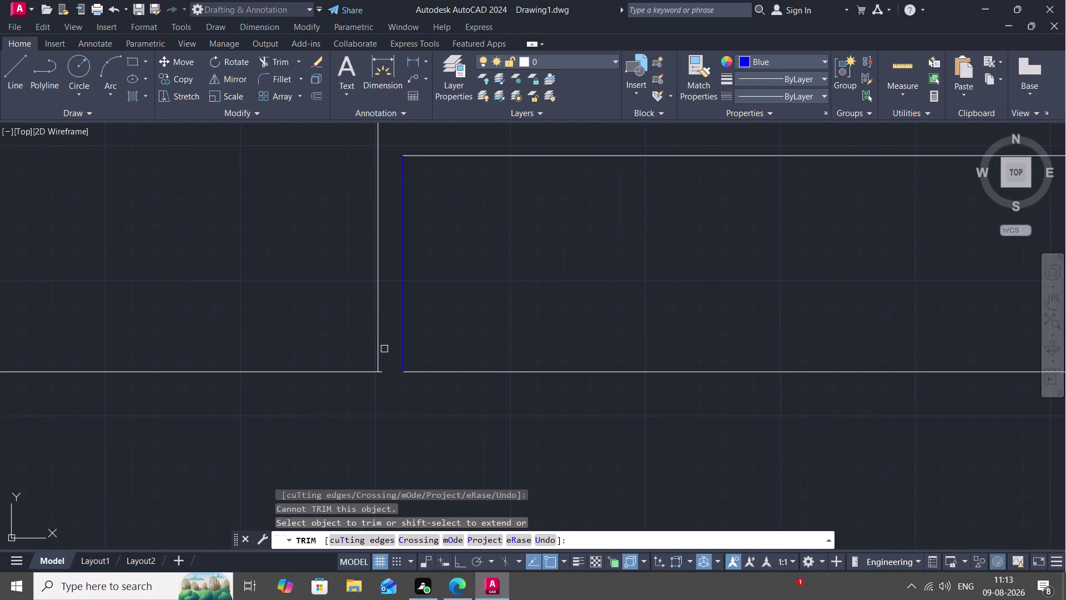
drag(384, 371, 385, 382)
scroll(down, 3)
key(Escape)
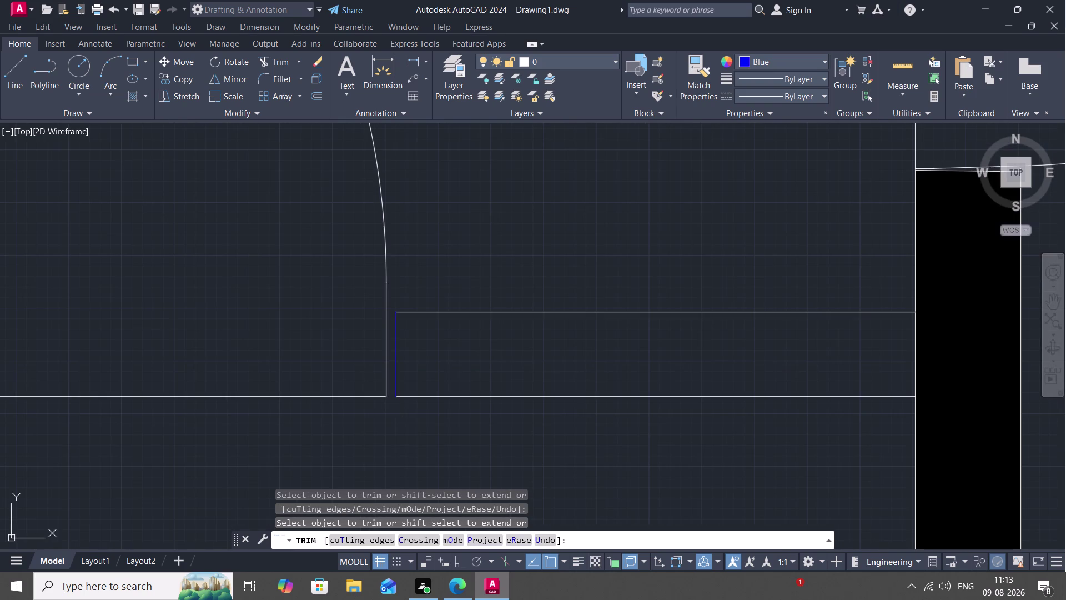
Join the stub's vertical, top, right and bottom edges into one polyline.
key(j)
key(space)
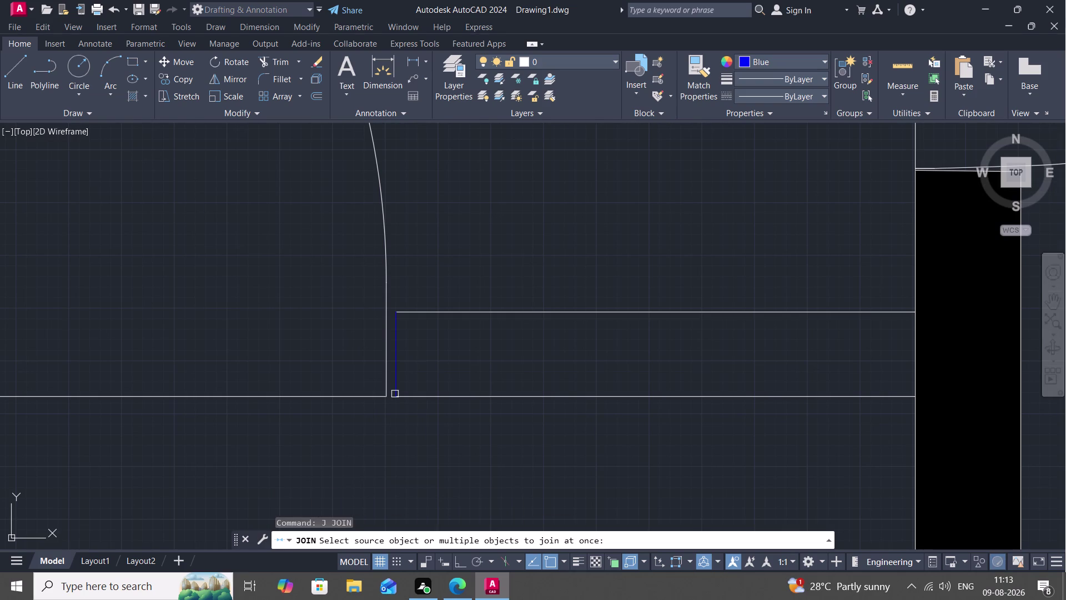
click(398, 381)
click(441, 313)
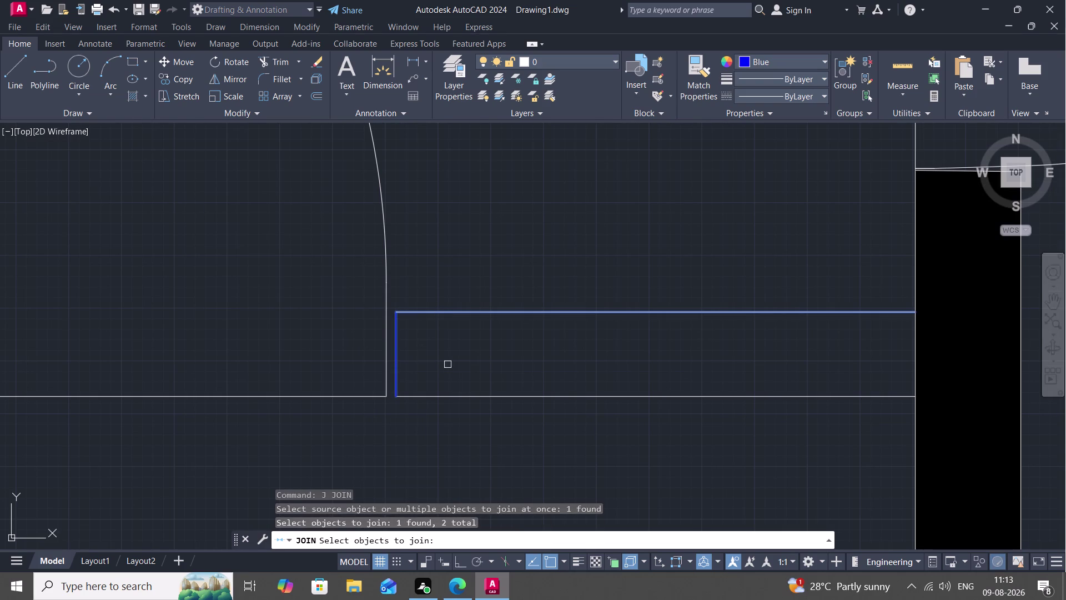
click(459, 395)
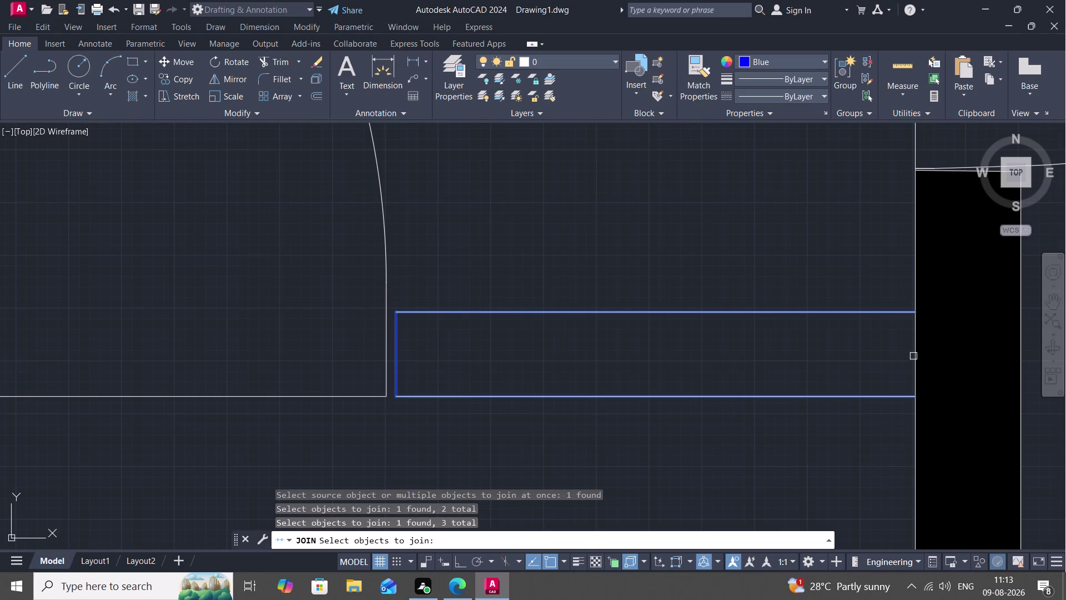
click(915, 353)
key(Return)
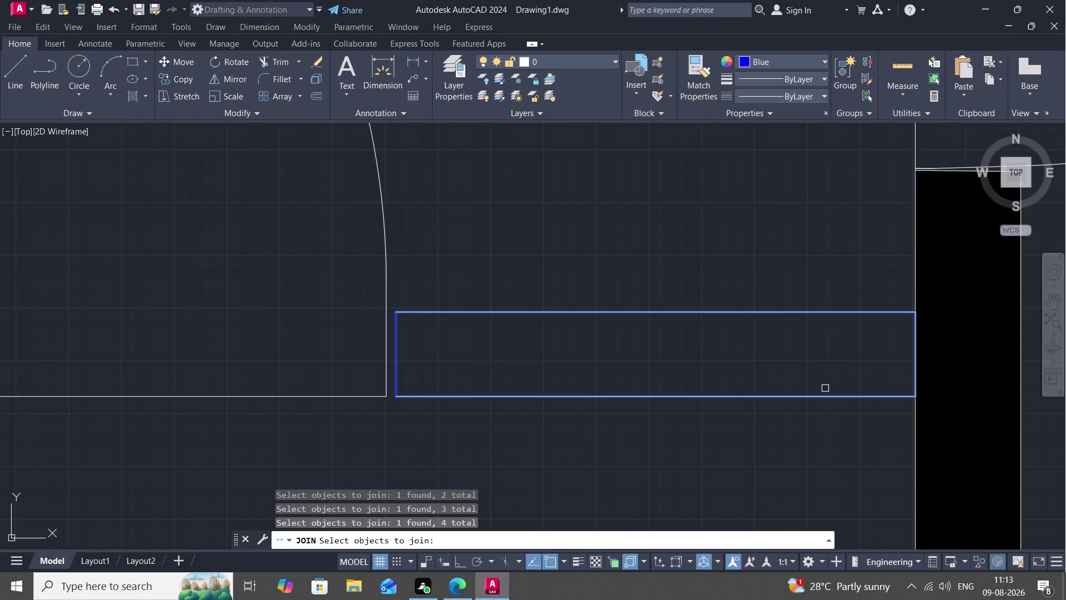
Fill the stub outline with a black solid hatch.
text(H)
key(space)
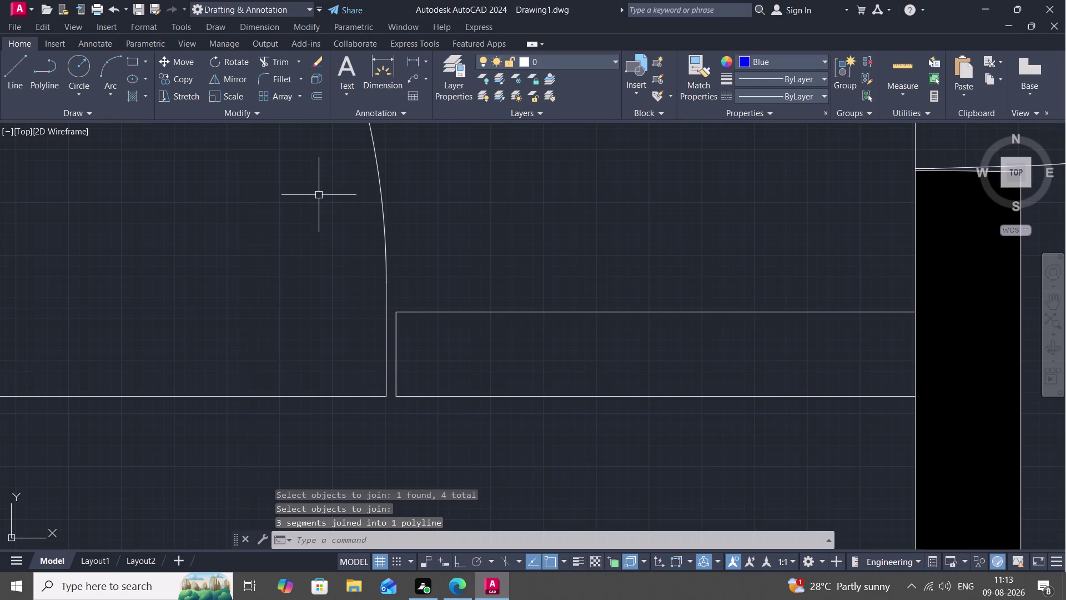
drag(126, 74, 132, 94)
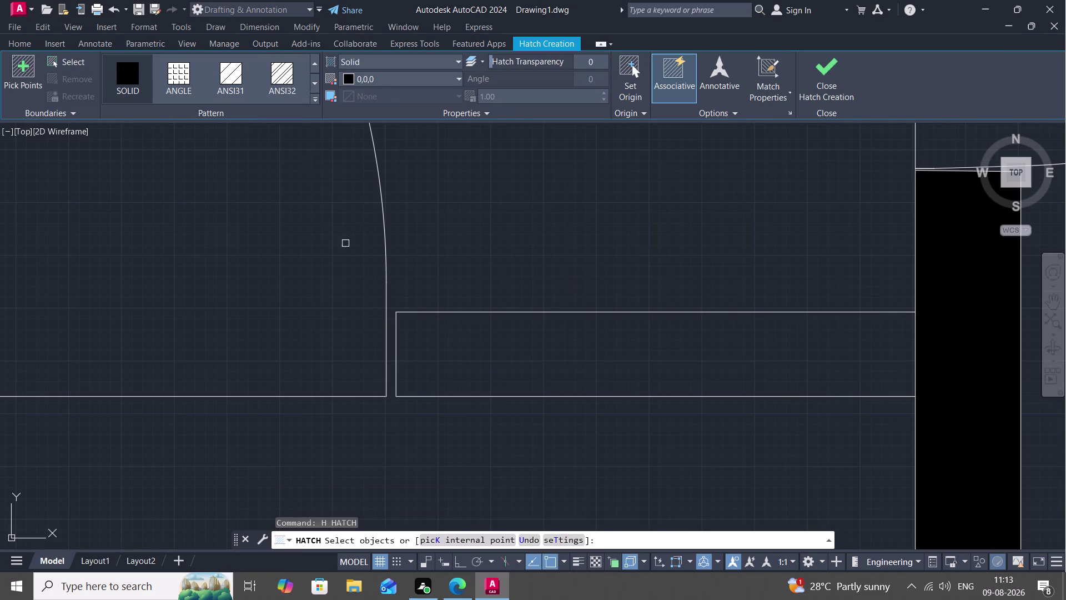
click(462, 312)
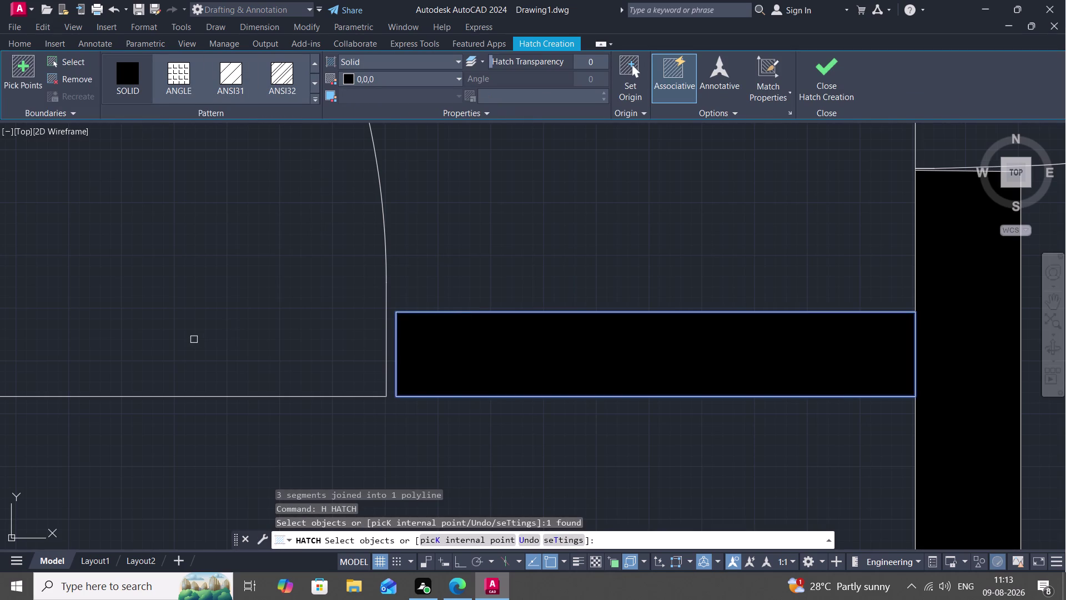
key(Escape)
scroll(down, 3)
middle_drag(90, 319, 625, 457)
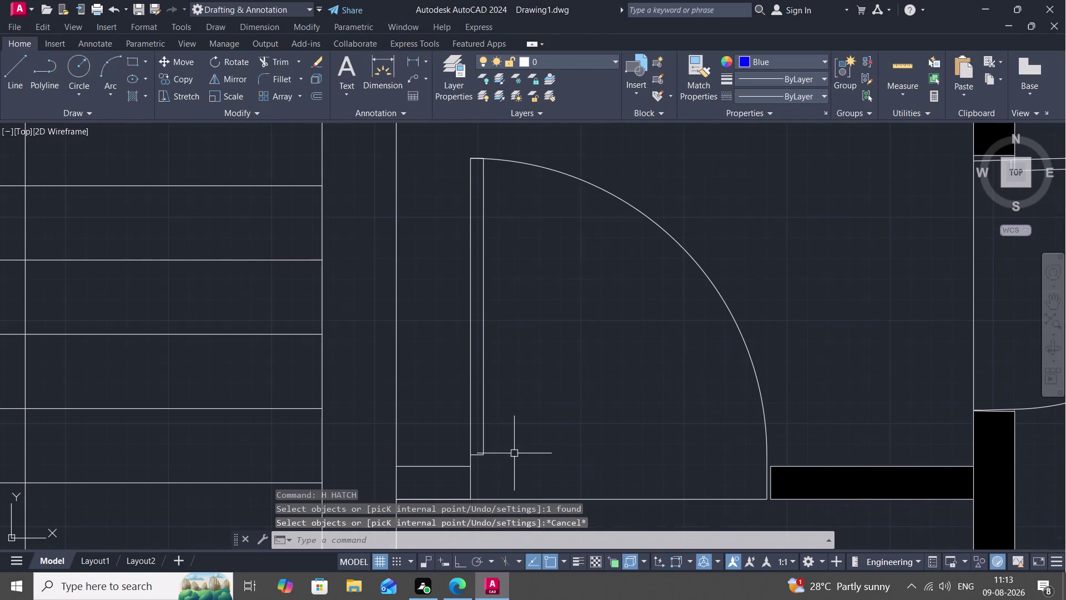
Draw a vertical line from the wall corner down to the lower wall line.
middle_drag(495, 460, 627, 412)
scroll(up, 3)
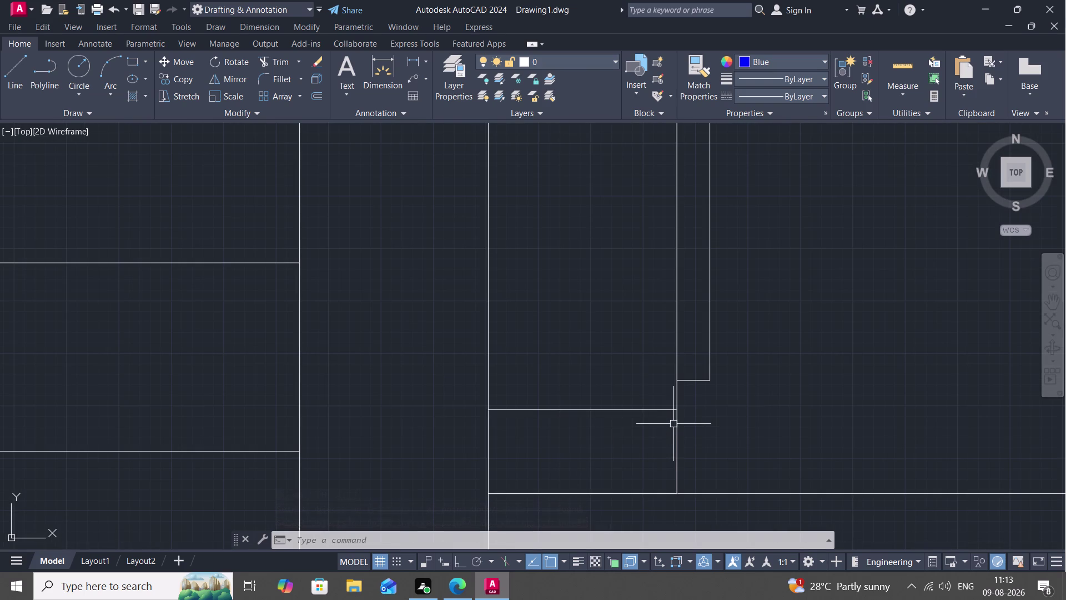
text(L)
key(space)
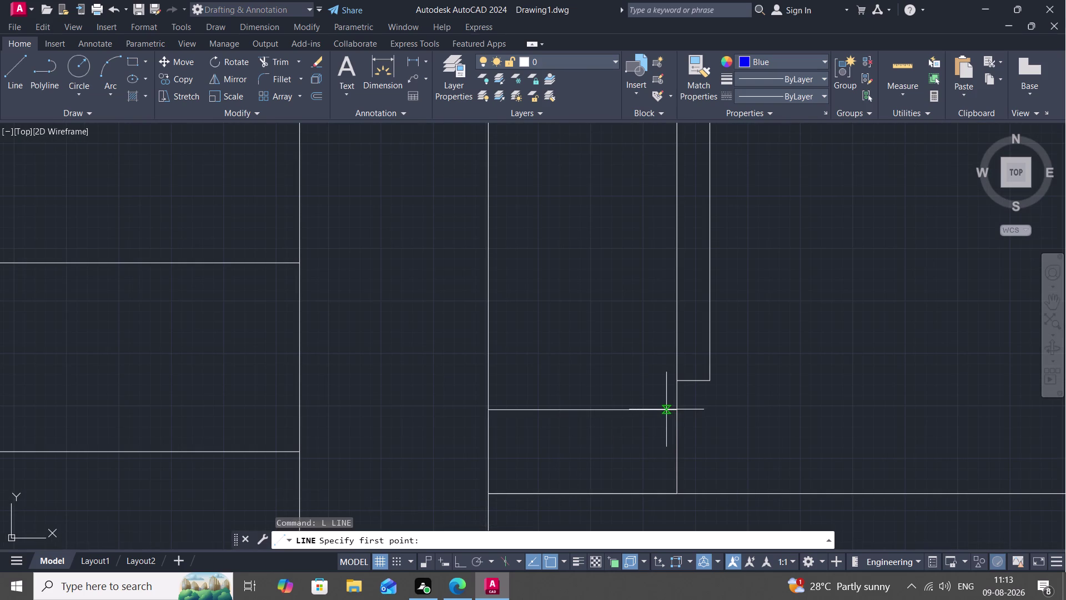
click(671, 410)
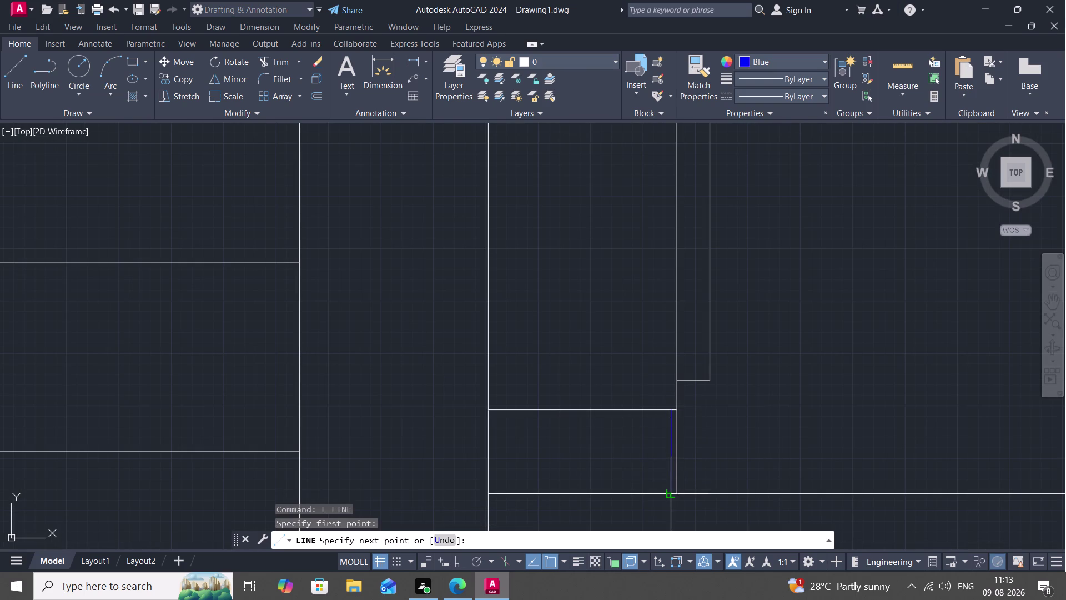
click(672, 490)
key(space)
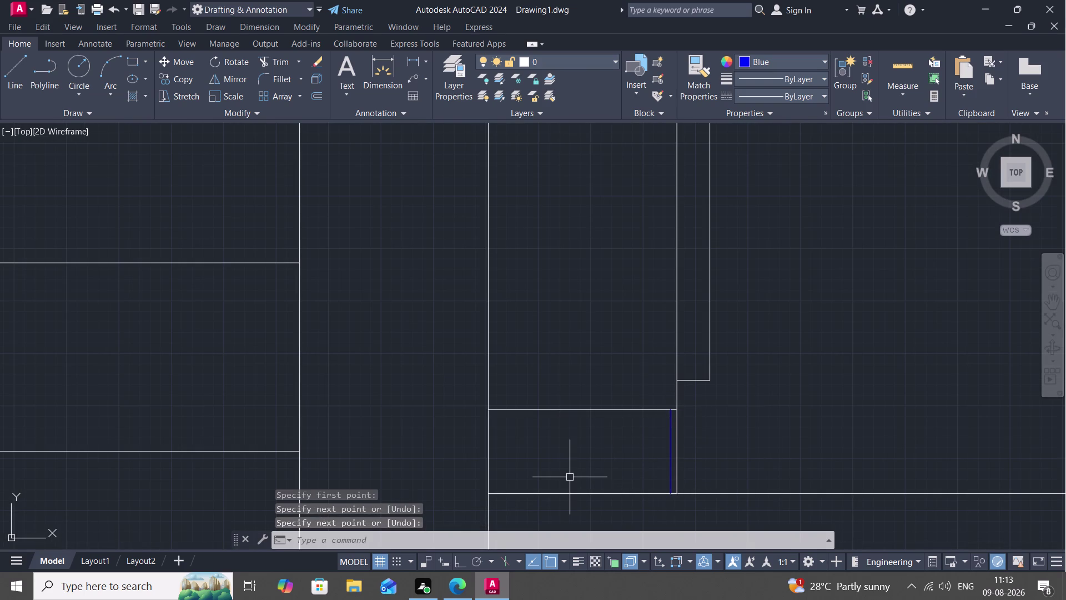
Split the horizontal wall line at the stub corner with BREAKATPOINT.
key(b)
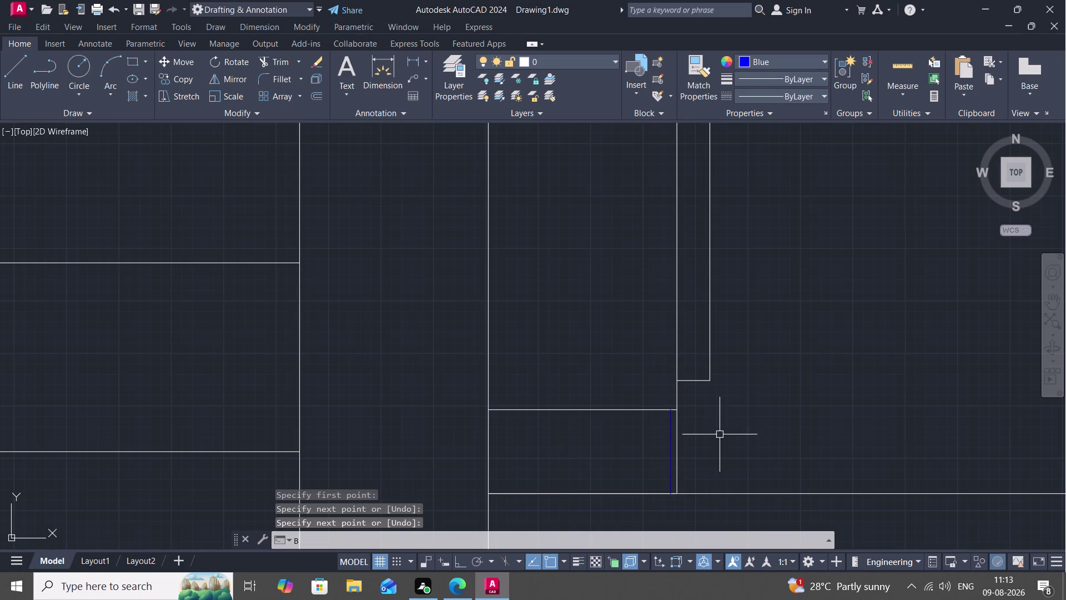
text(RE)
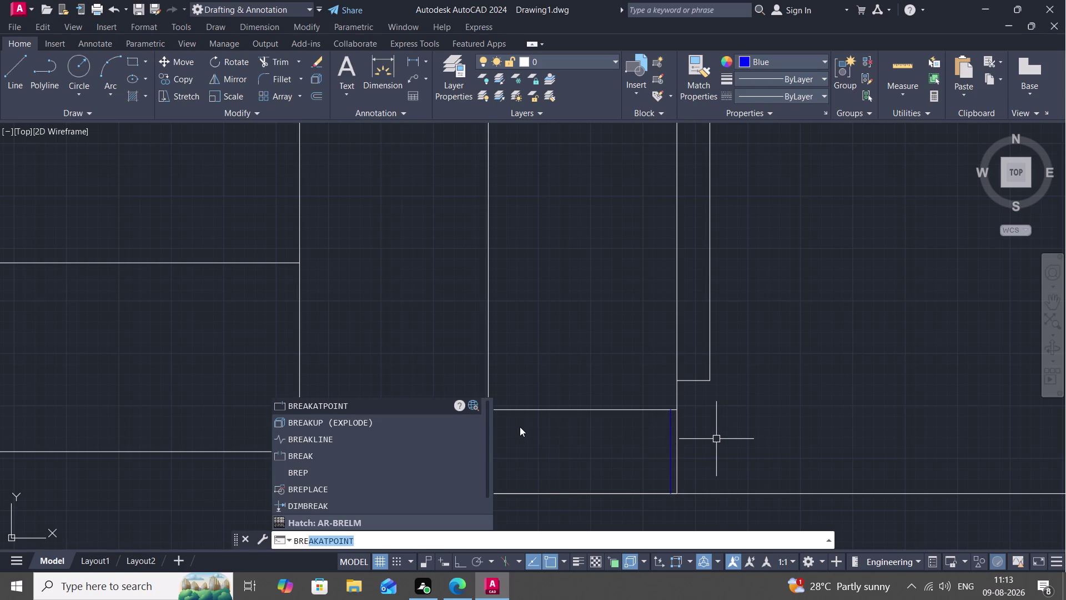
key(space)
click(550, 407)
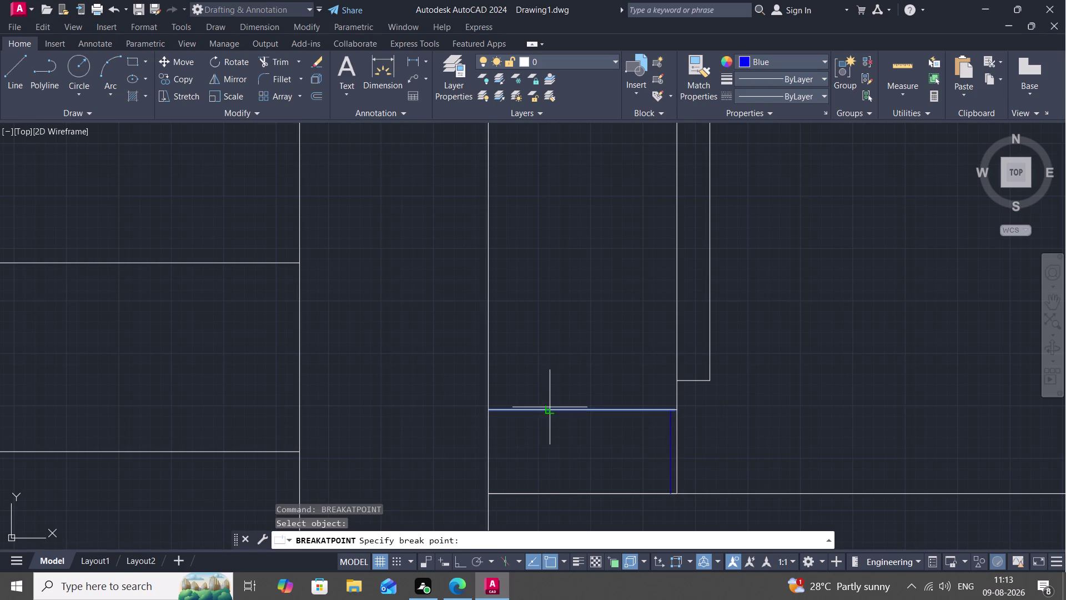
scroll(up, 3)
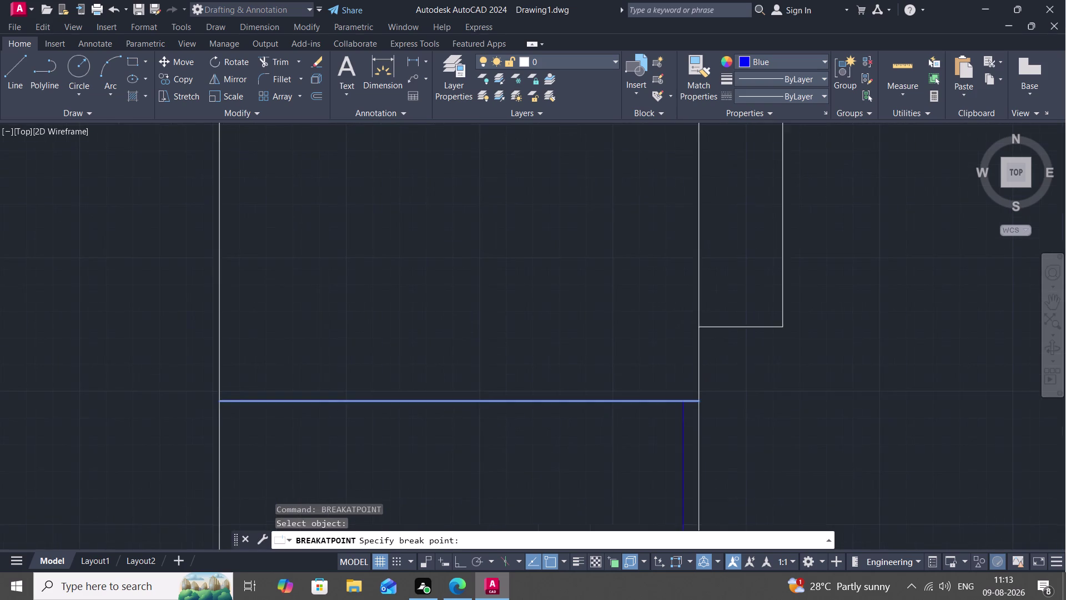
click(697, 390)
scroll(down, 3)
middle_drag(673, 437, 667, 423)
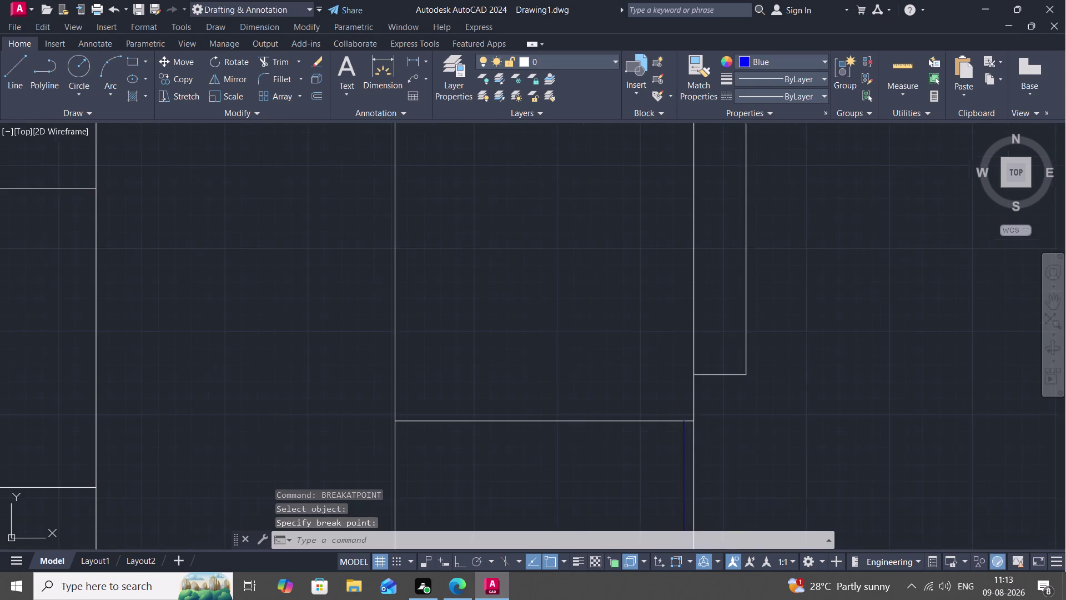
middle_drag(667, 423, 661, 208)
Split the lower and vertical wall lines at the stub's corner points.
key(space)
click(618, 328)
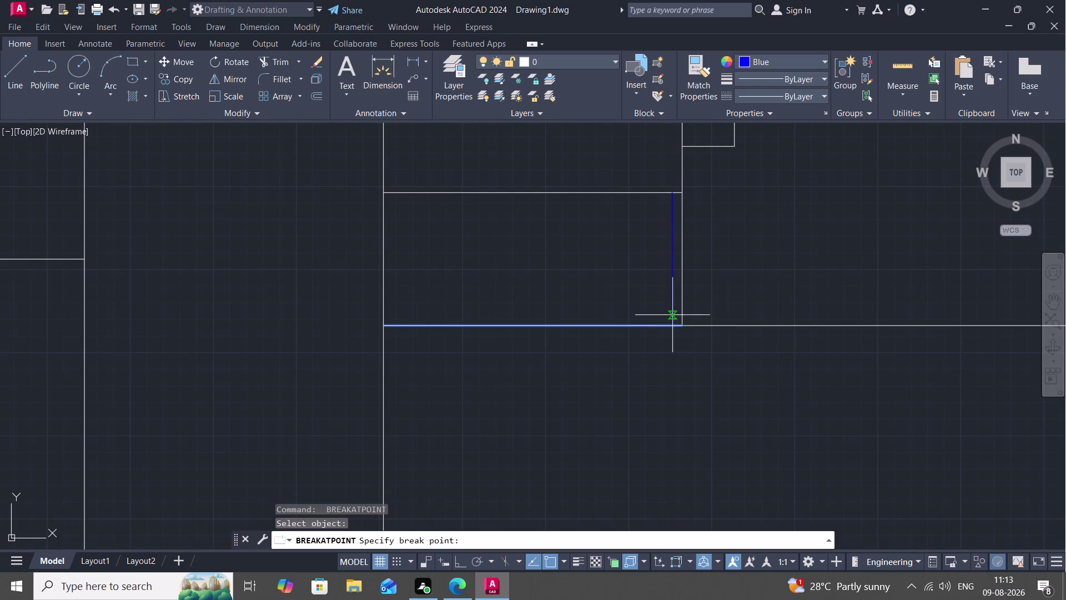
click(675, 329)
key(space)
click(385, 264)
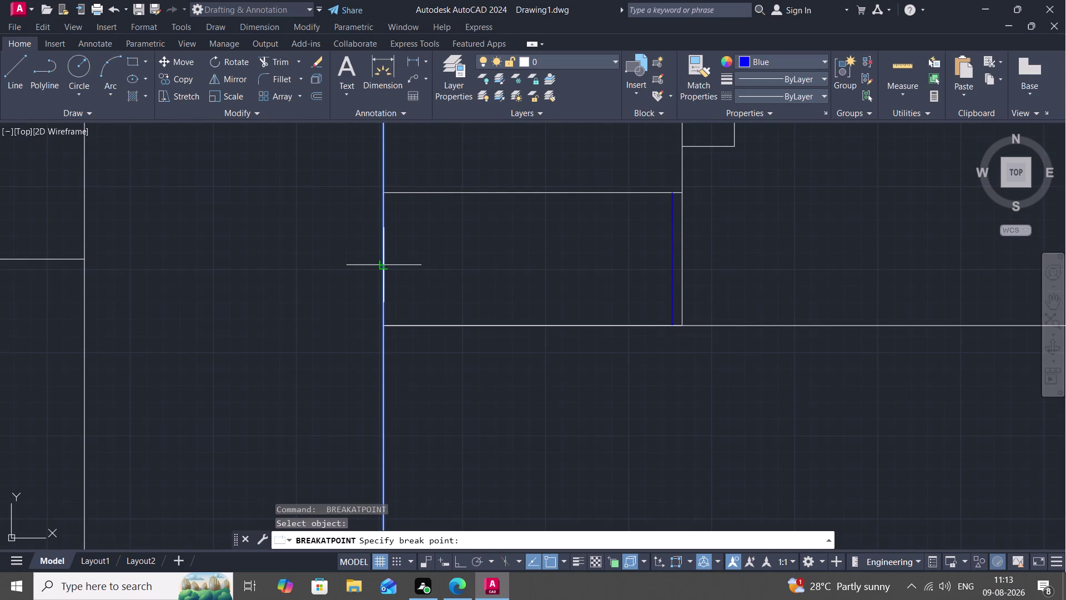
click(382, 328)
key(space)
click(381, 269)
click(384, 194)
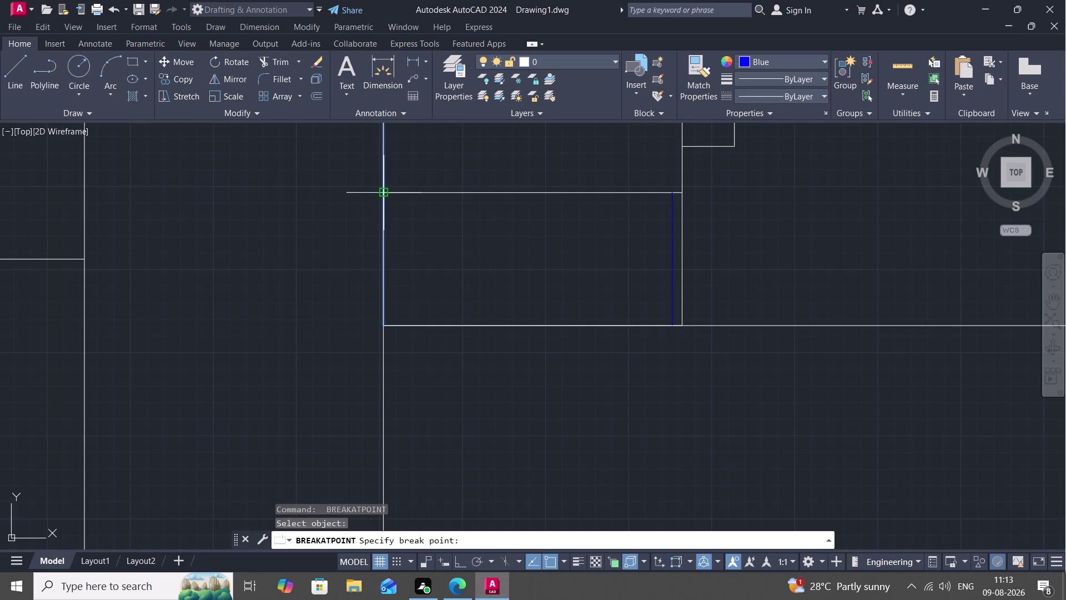
key(space)
scroll(down, 3)
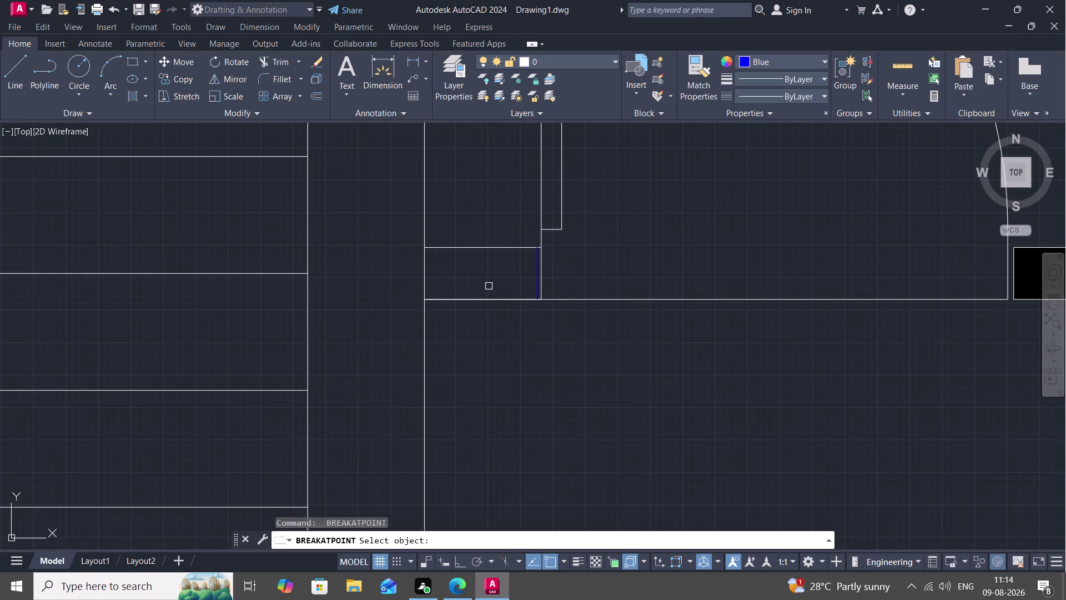
Join the stub's four edges into one closed outline.
key(Escape)
key(j)
key(space)
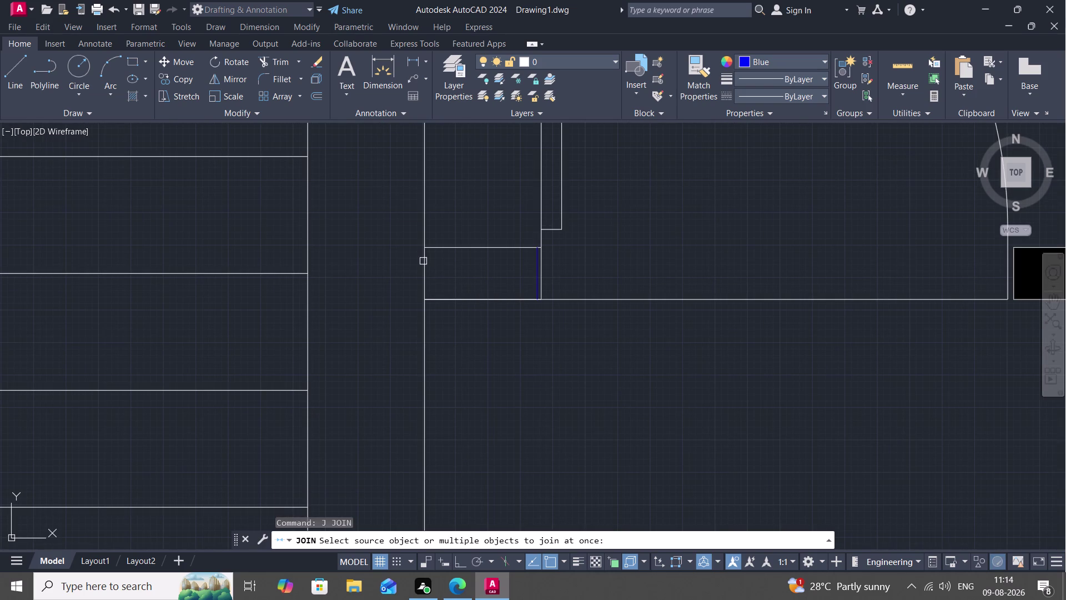
click(424, 261)
click(443, 250)
click(460, 301)
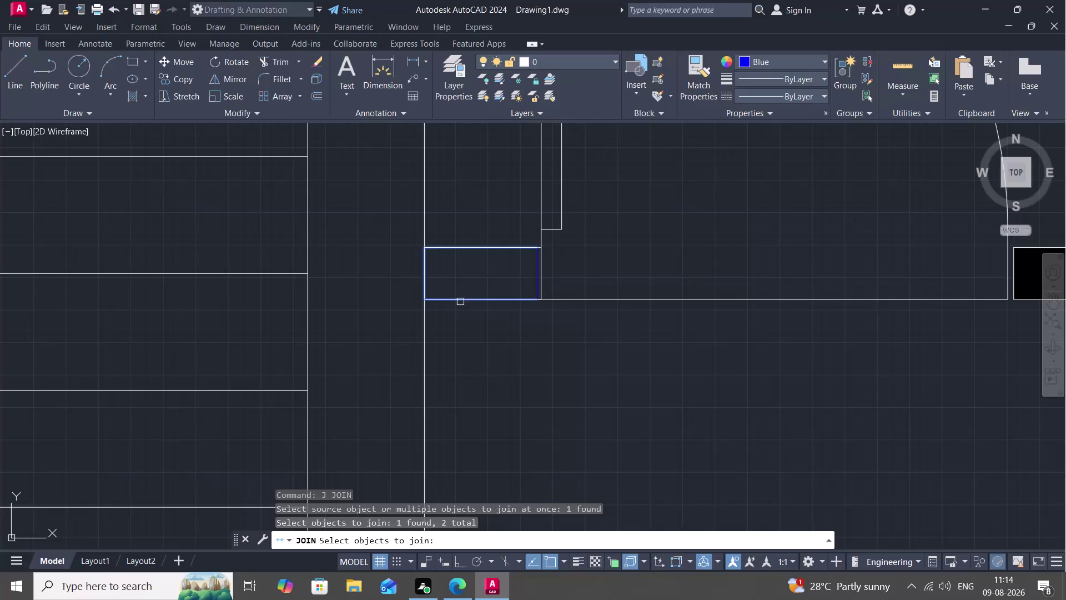
click(534, 283)
key(Return)
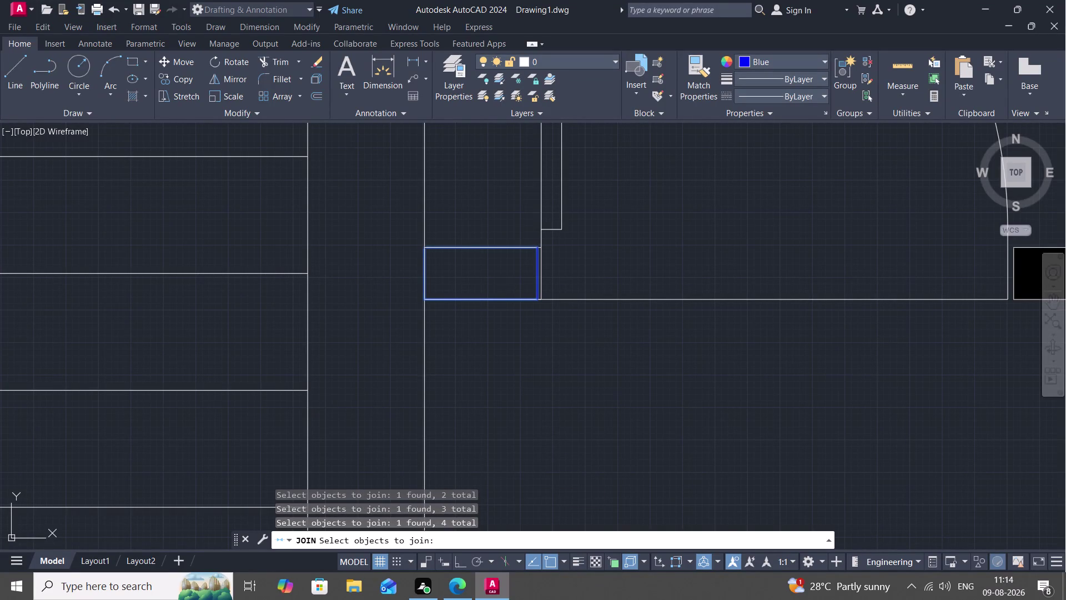
Hatch the joined stub outline with a solid black fill.
text(H)
key(space)
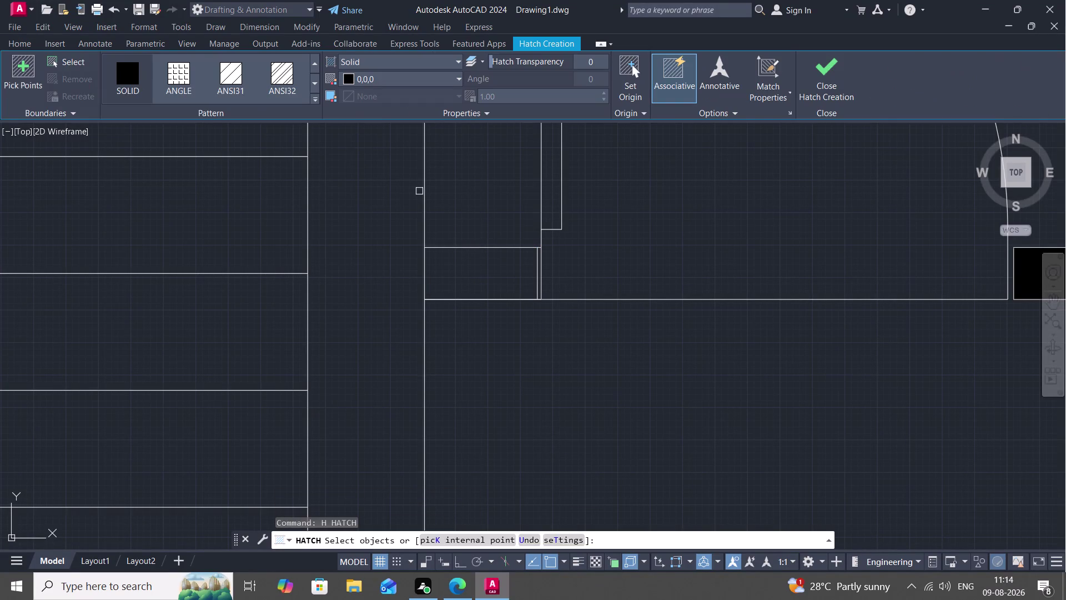
click(119, 78)
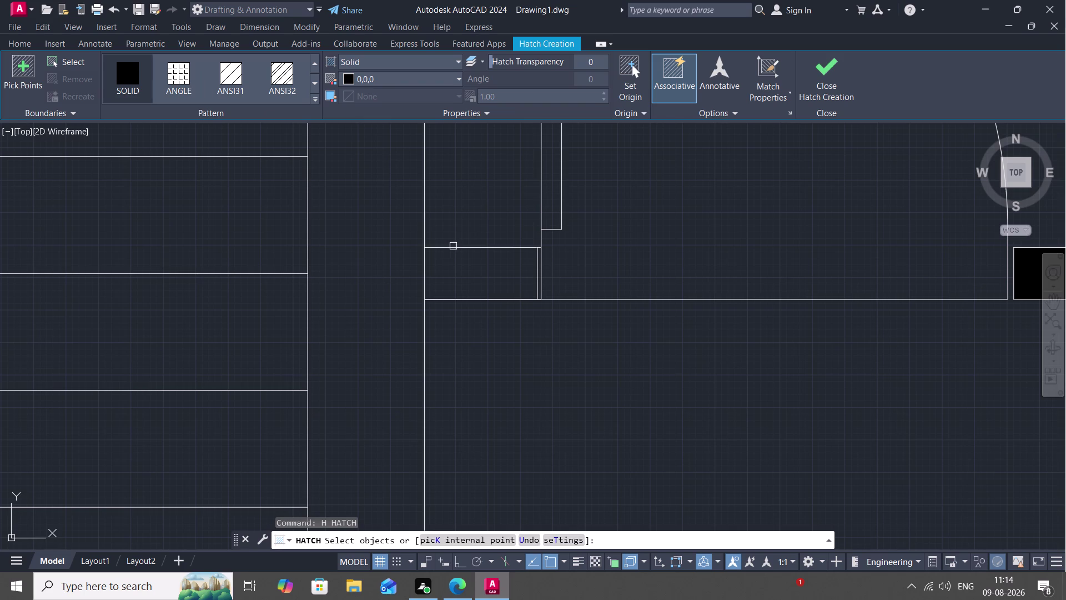
click(453, 247)
key(Escape)
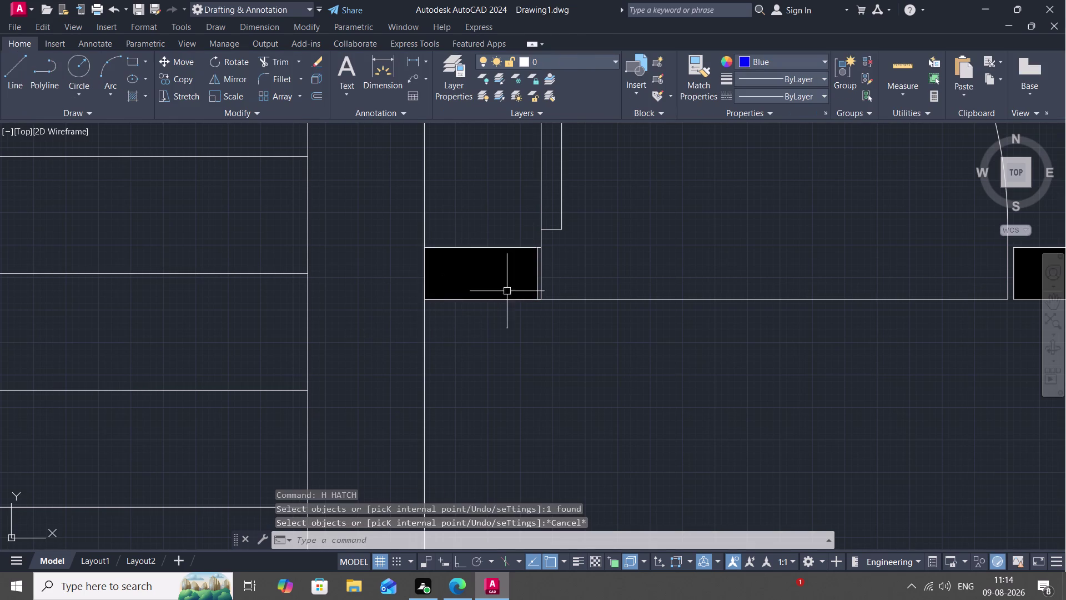
scroll(down, 3)
scroll(down, 3)
middle_drag(462, 250, 468, 307)
scroll(down, 3)
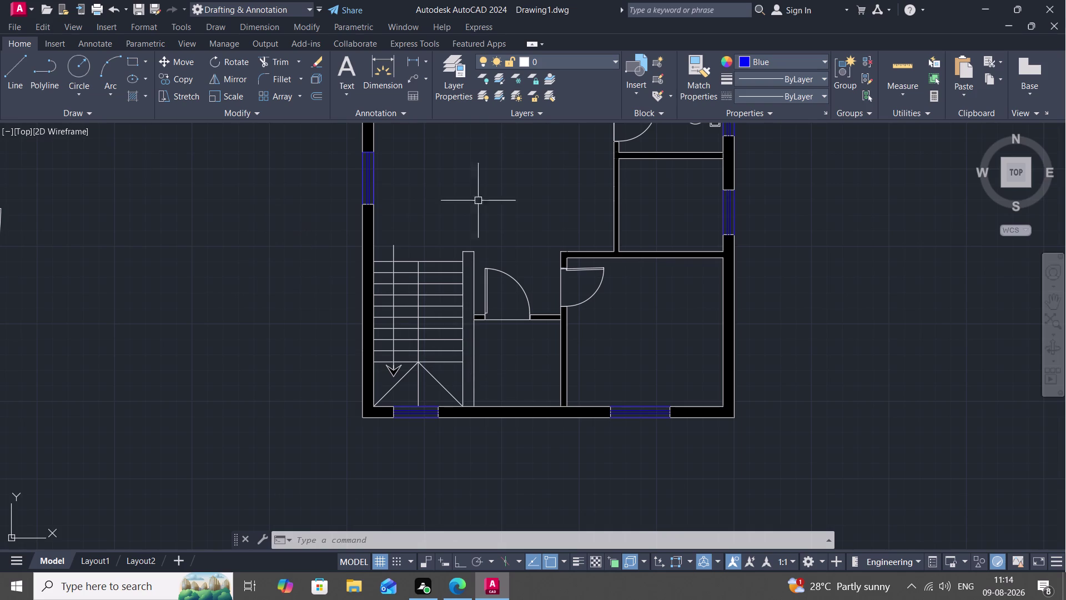
Start BREAKATPOINT on the thin wall line below the stairs, then cancel.
key(b)
text(R)
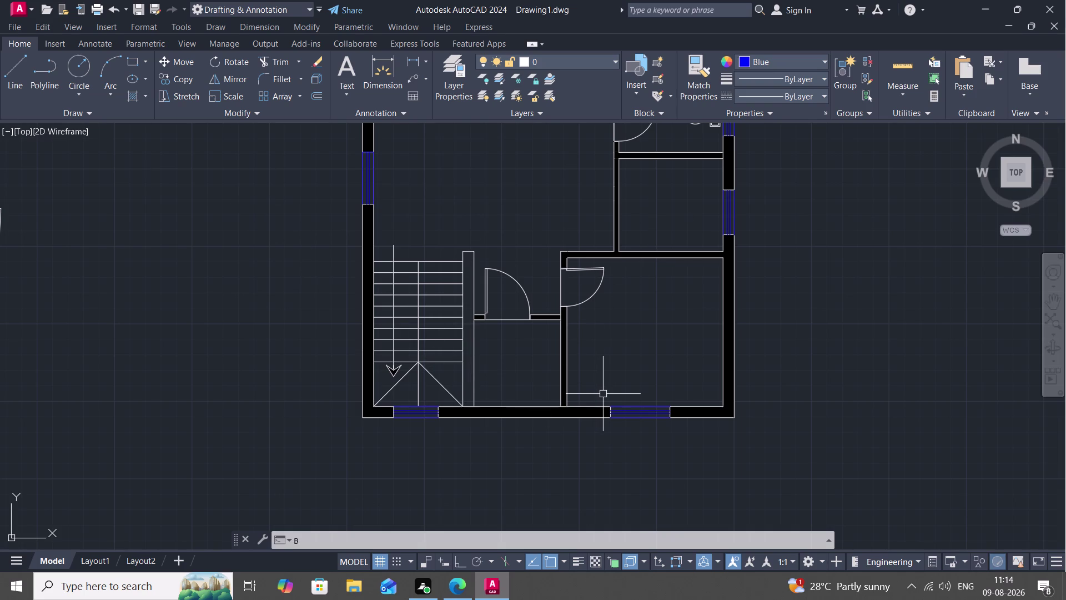
text(EA)
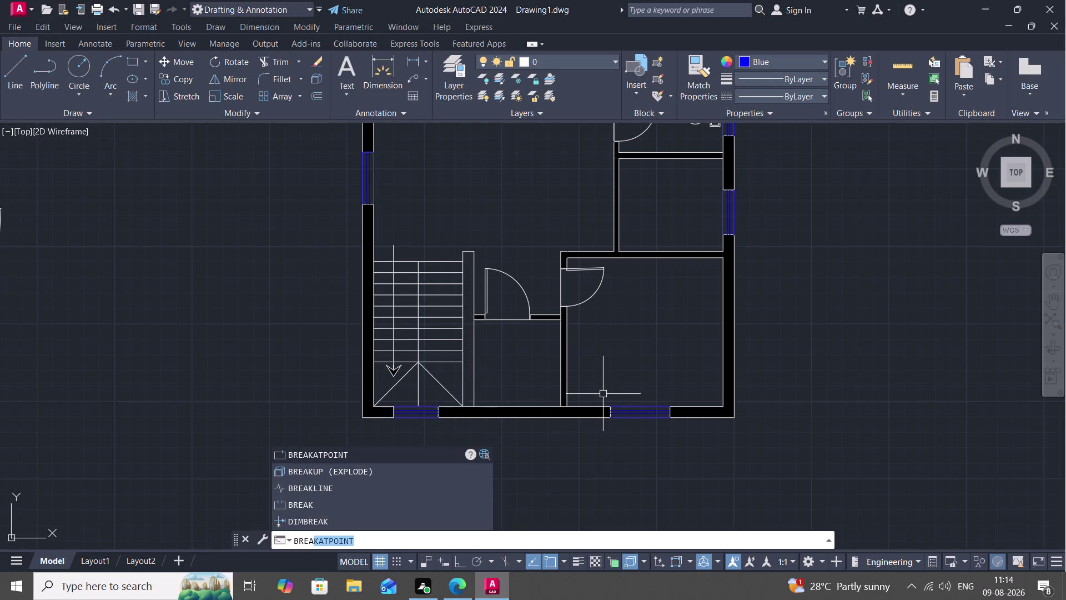
key(space)
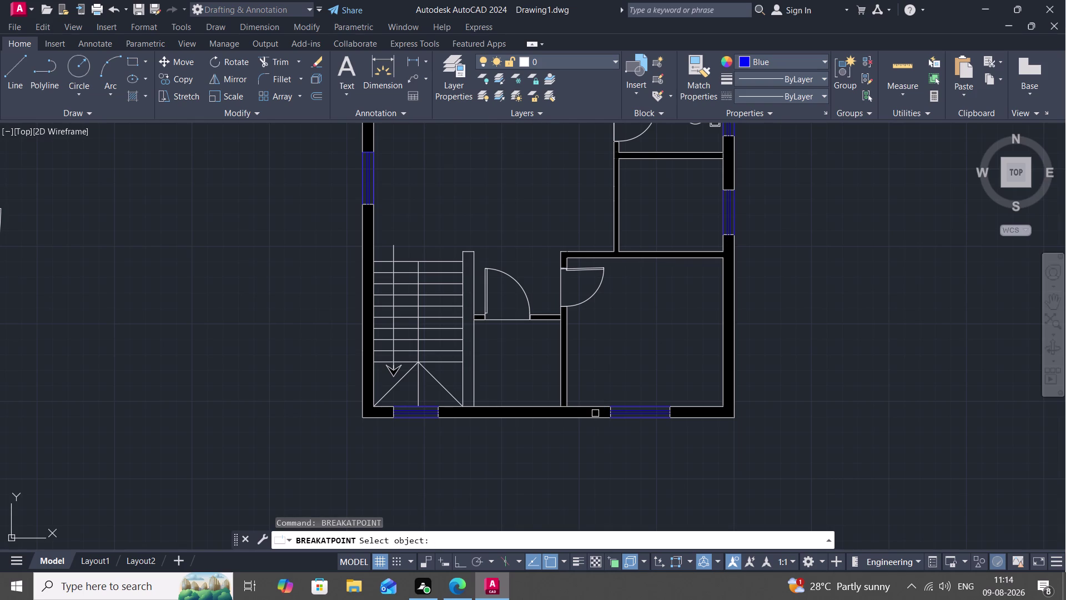
scroll(up, 3)
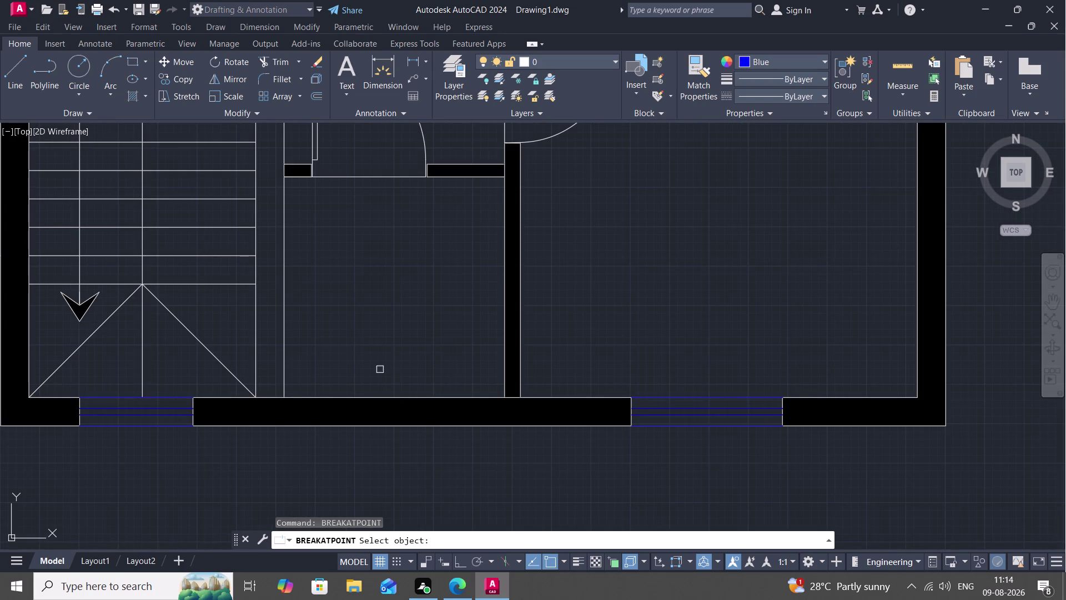
click(280, 340)
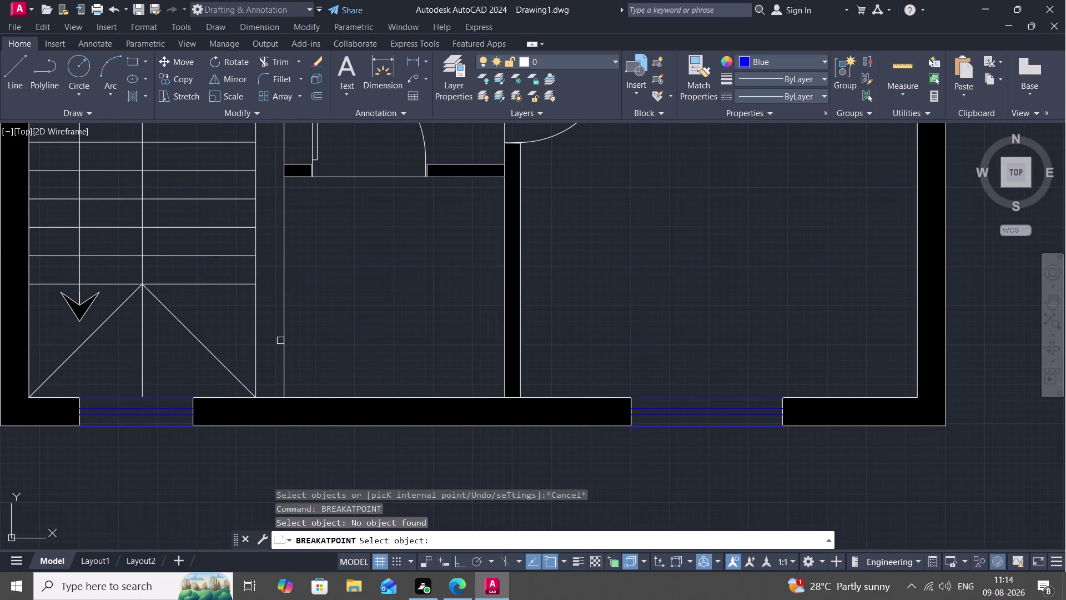
click(285, 340)
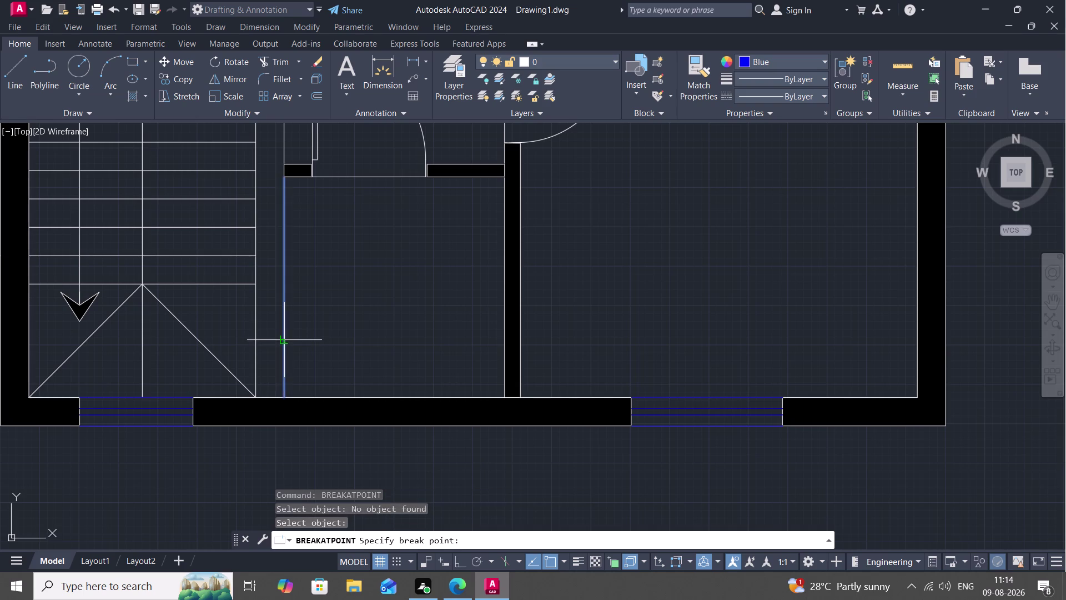
scroll(down, 3)
middle_drag(311, 313, 560, 460)
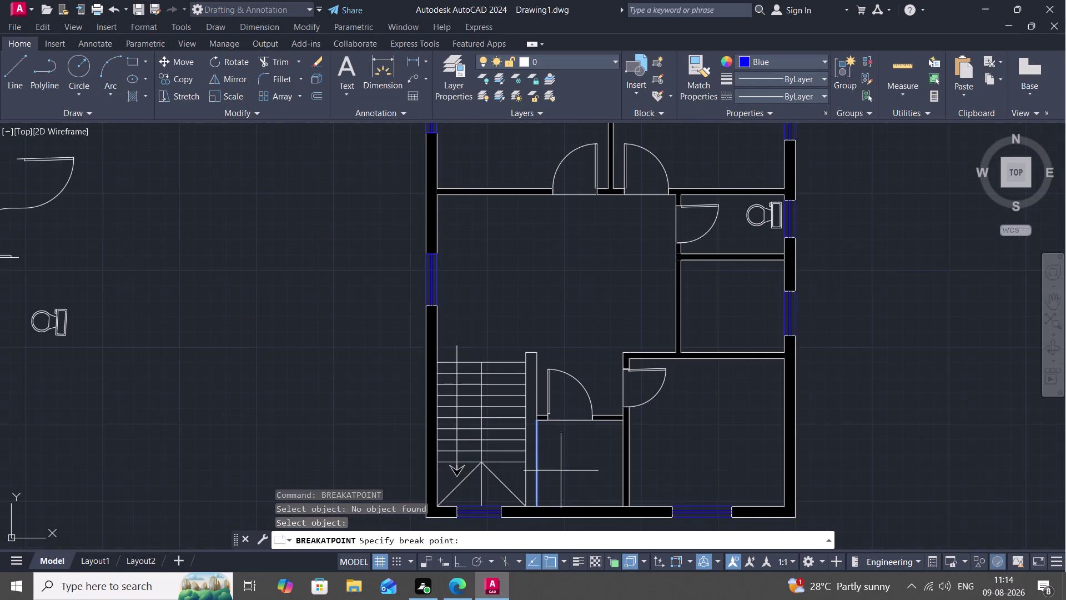
key(Escape)
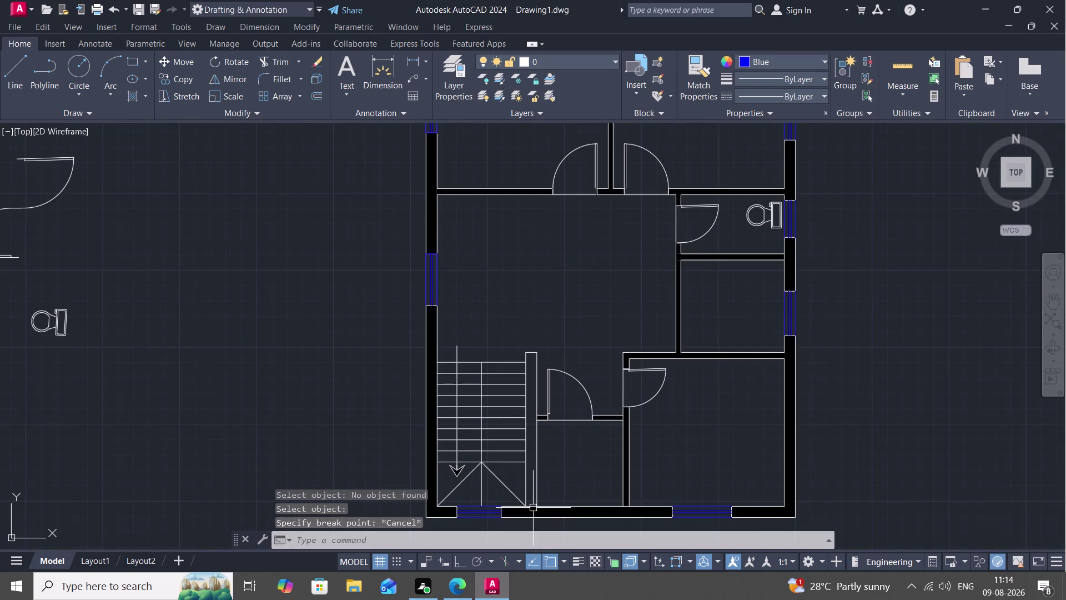
Split the bottom wall and its edge line at the interior wall junction.
scroll(up, 3)
scroll(up, 3)
middle_drag(532, 509, 617, 277)
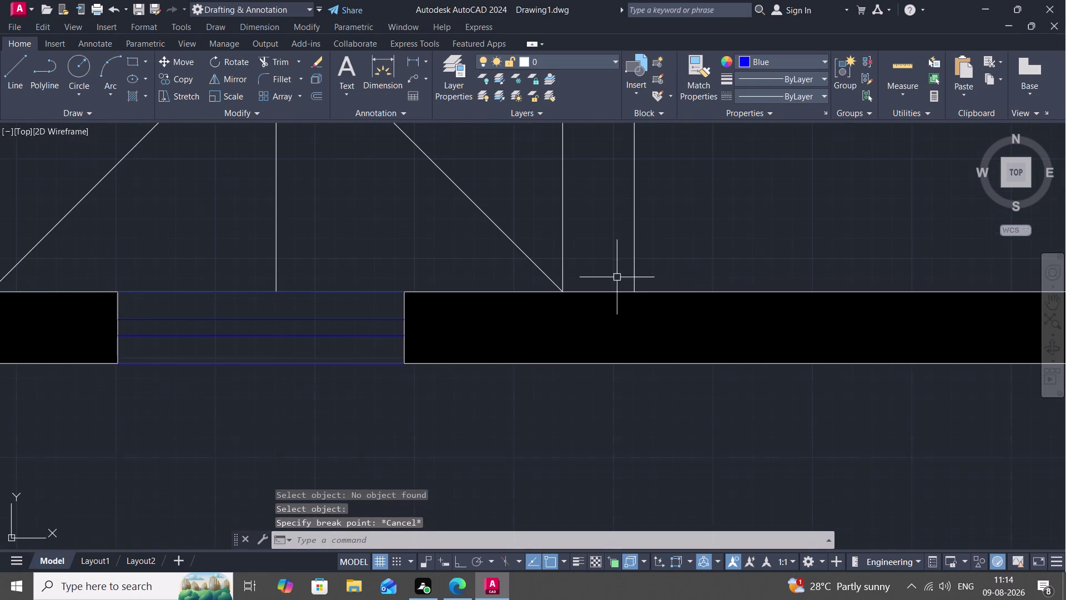
key(space)
click(601, 292)
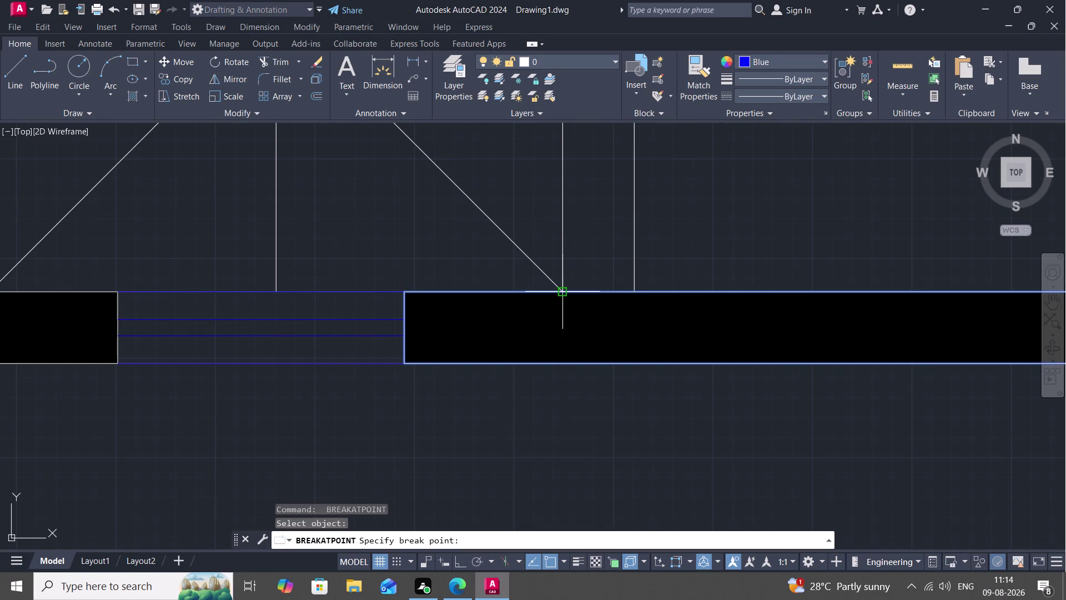
click(566, 289)
key(space)
click(595, 292)
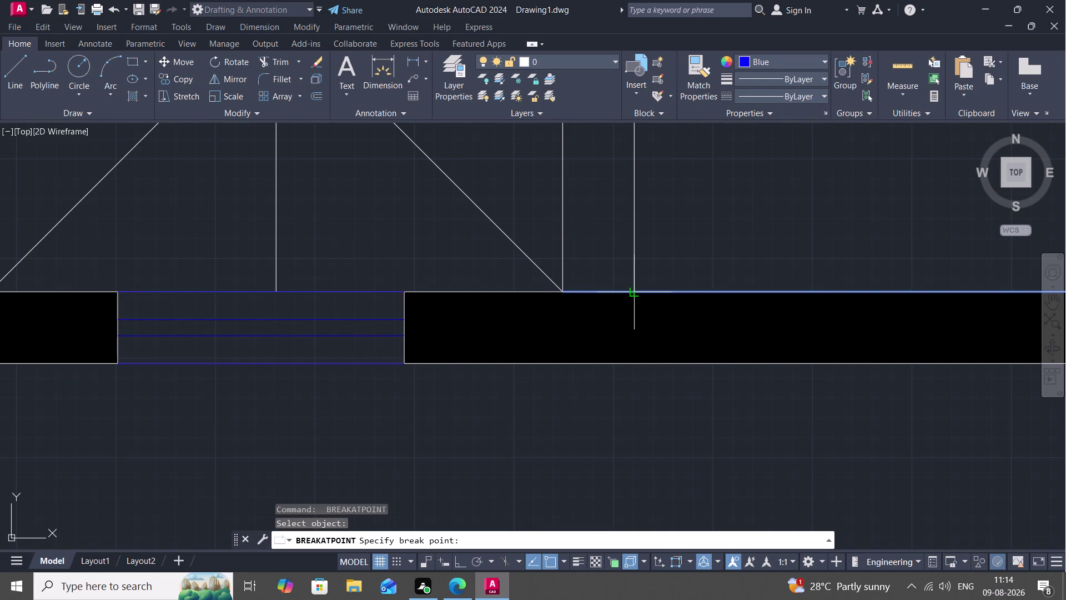
click(634, 291)
Pick the thin wall line beside the stairs for splitting, then cancel.
key(space)
scroll(down, 3)
middle_drag(608, 238, 591, 358)
scroll(down, 3)
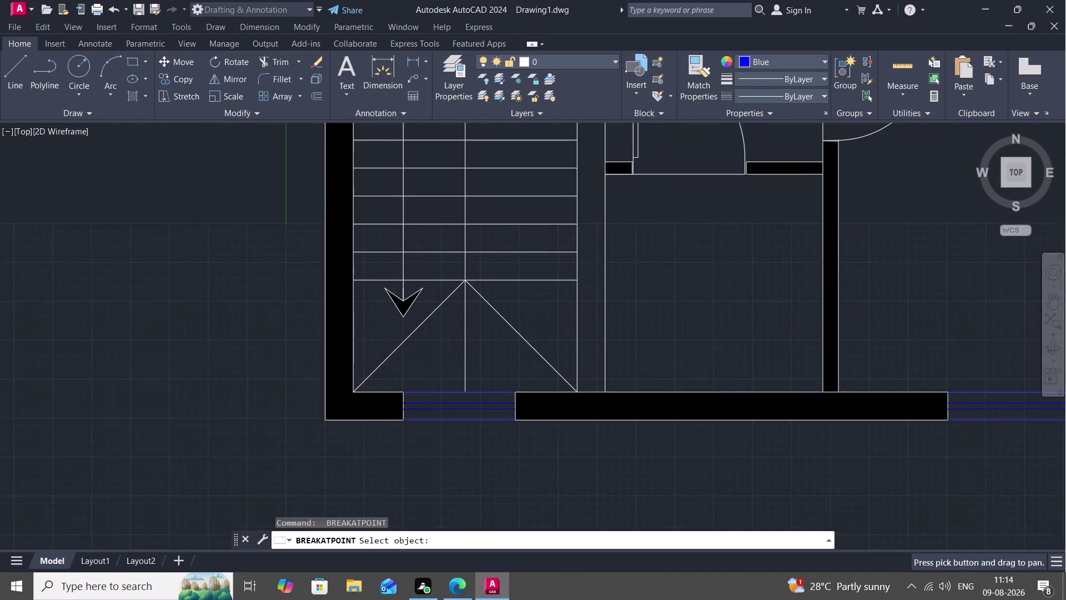
click(582, 336)
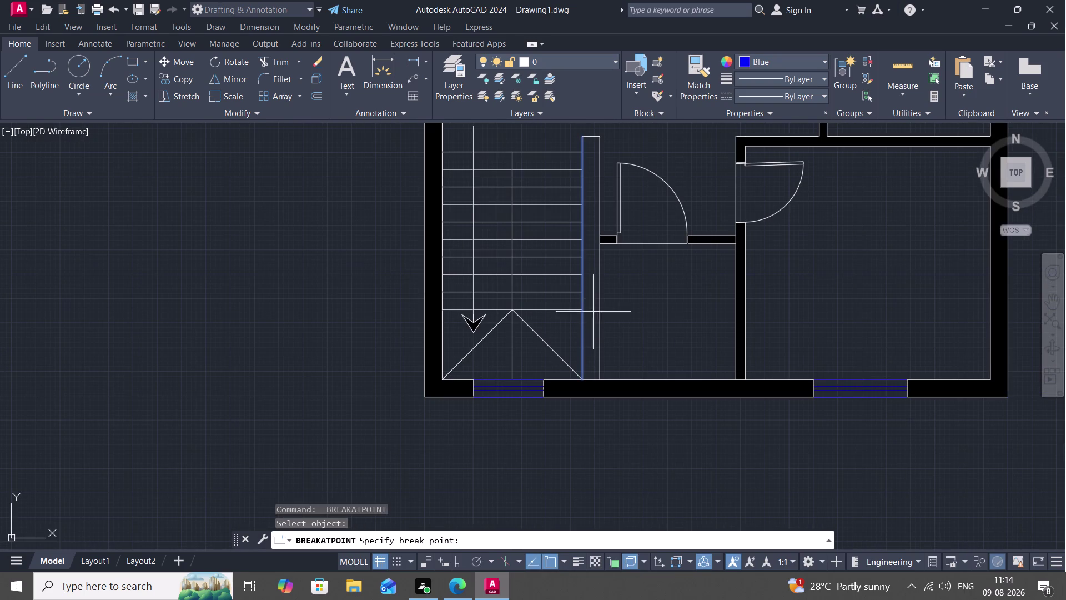
key(Escape)
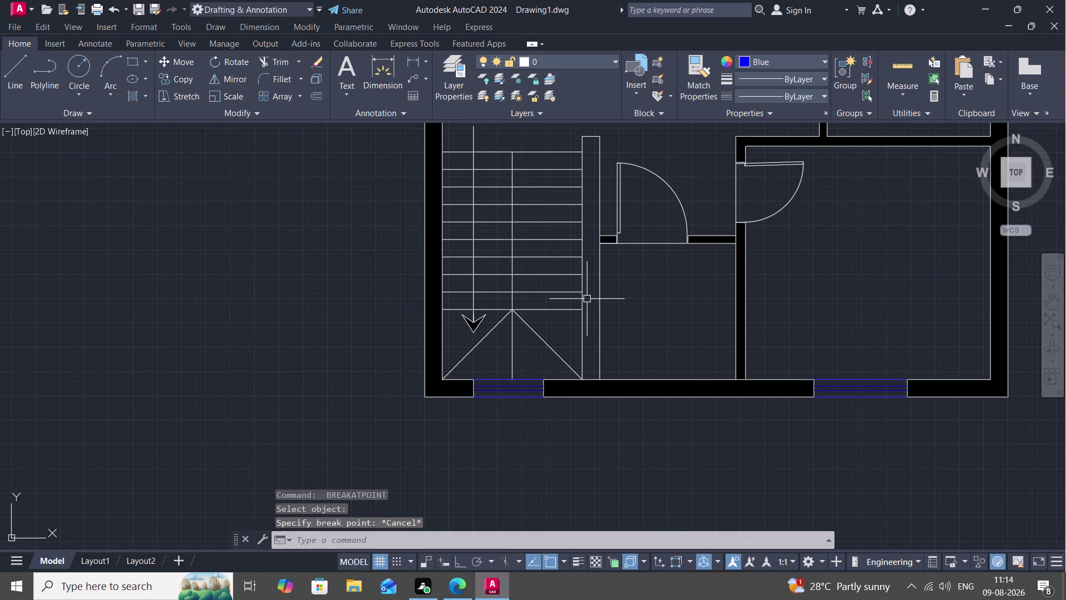
text(J)
key(space)
click(584, 301)
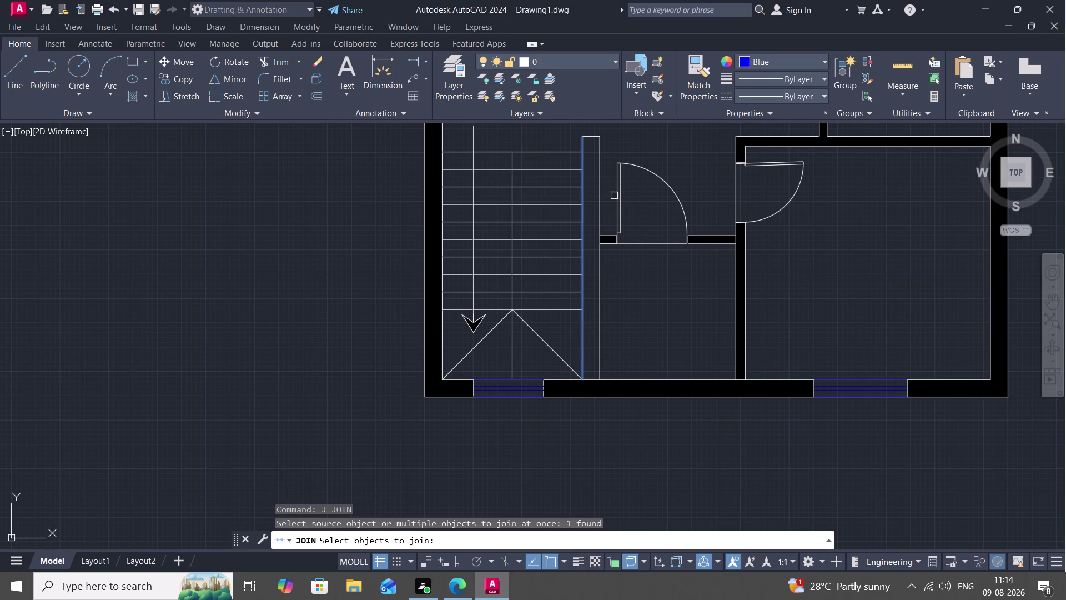
click(595, 135)
click(600, 154)
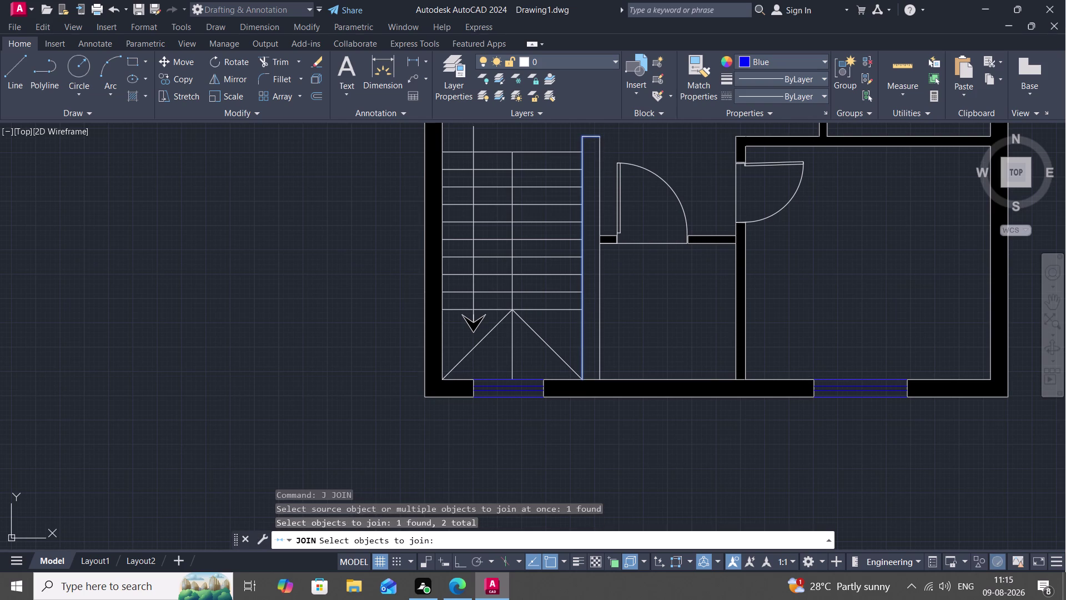
scroll(up, 3)
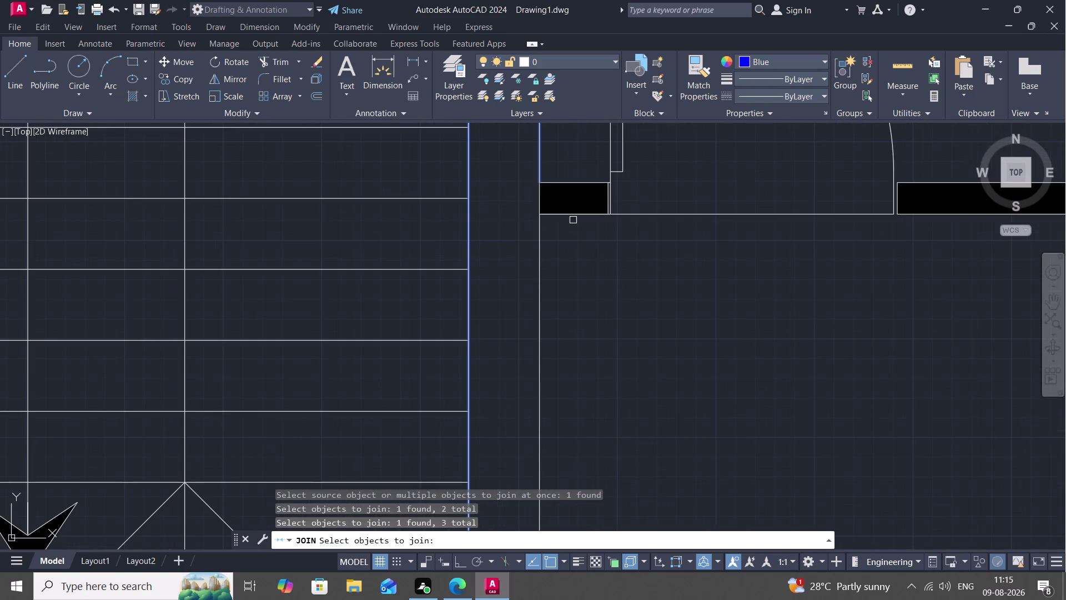
click(540, 201)
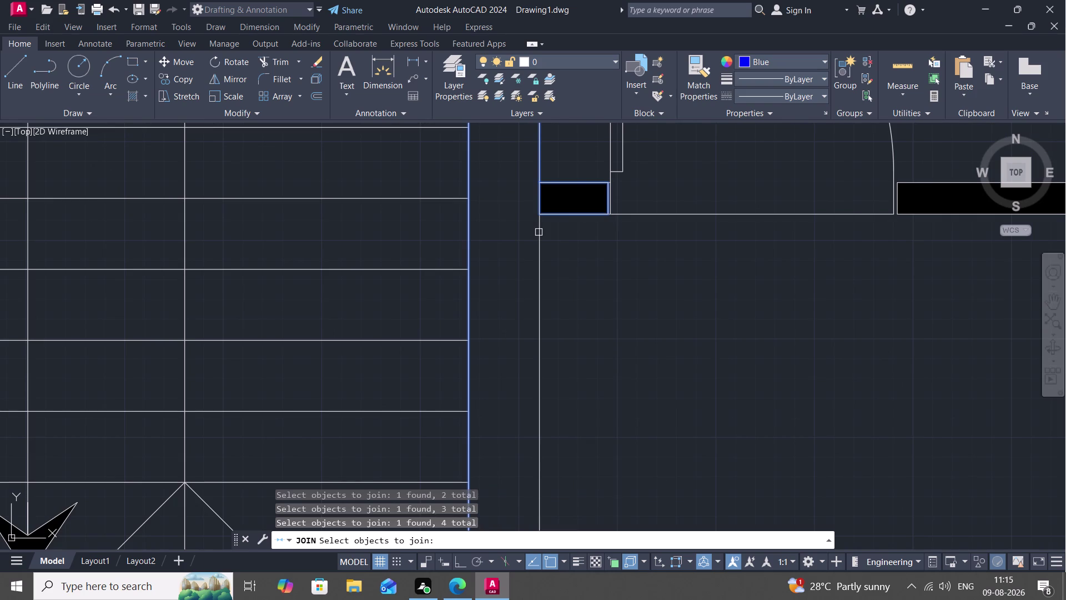
key(Escape)
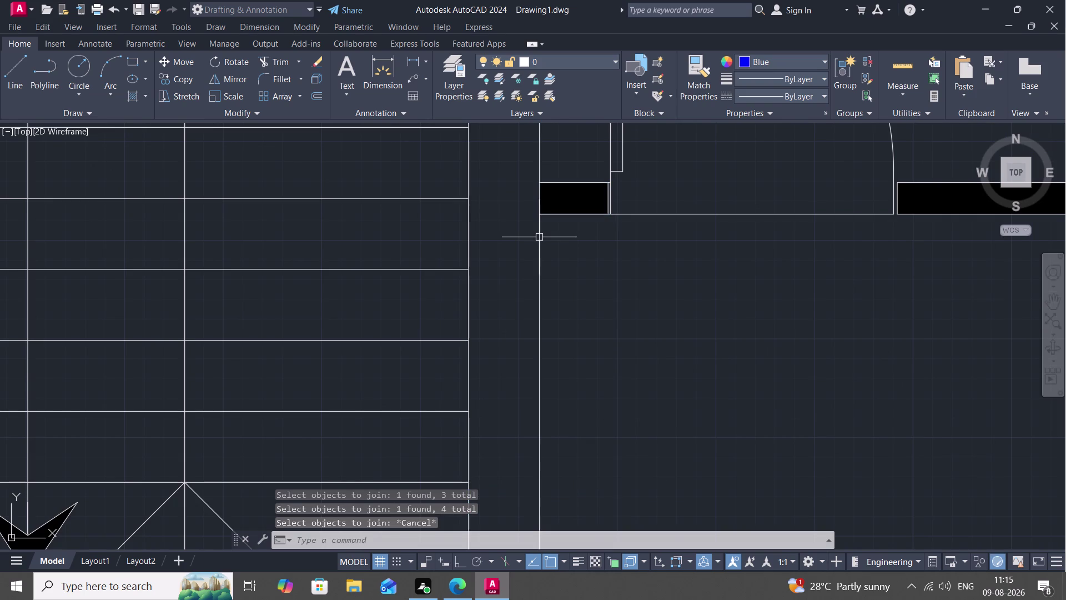
text(B)
text(RE)
key(a)
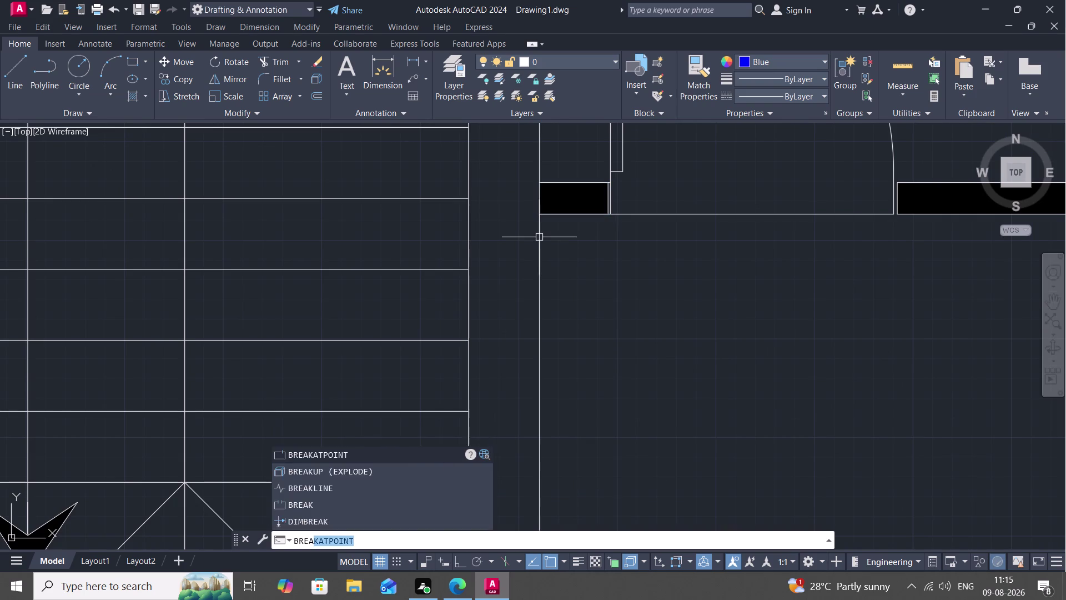
Split the wall line at its two corner points with BREAKATPOINT.
key(space)
click(539, 205)
click(544, 178)
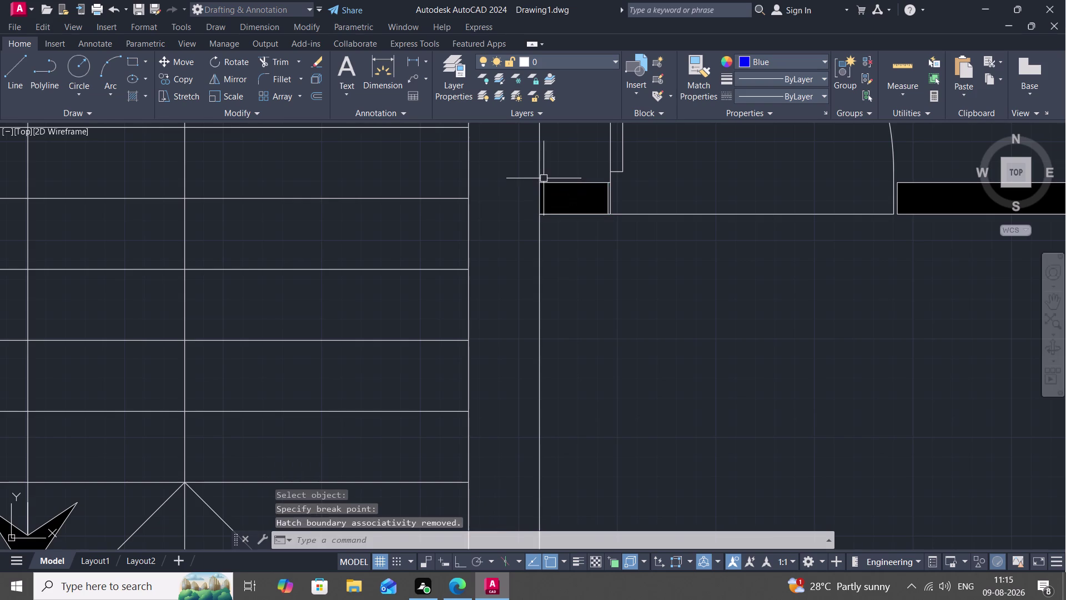
key(space)
click(540, 196)
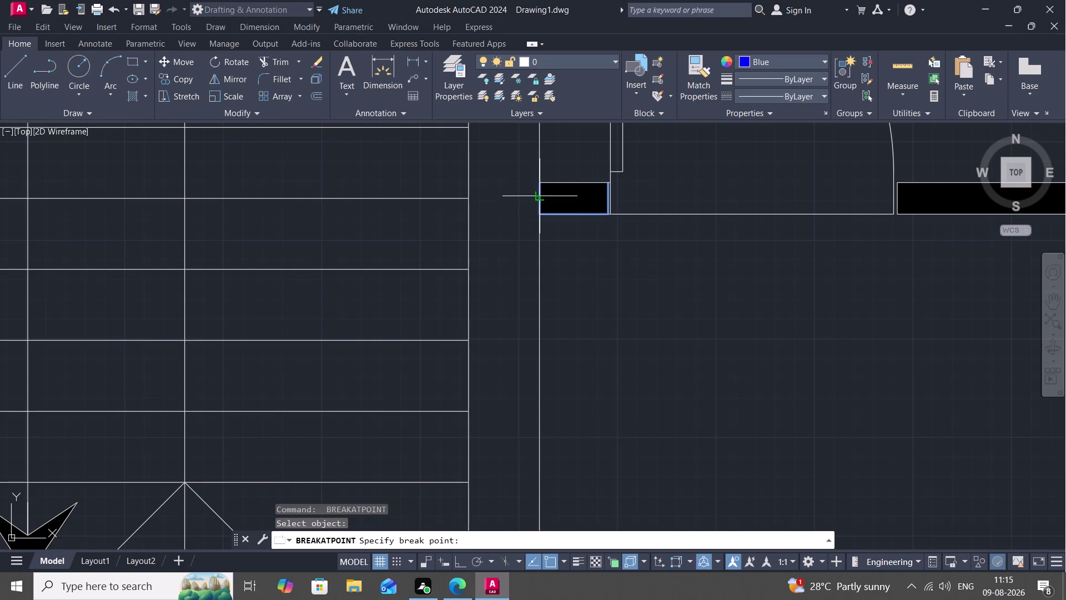
click(539, 215)
key(Escape)
Join the six lines of the stair-side wall into one polyline.
scroll(down, 3)
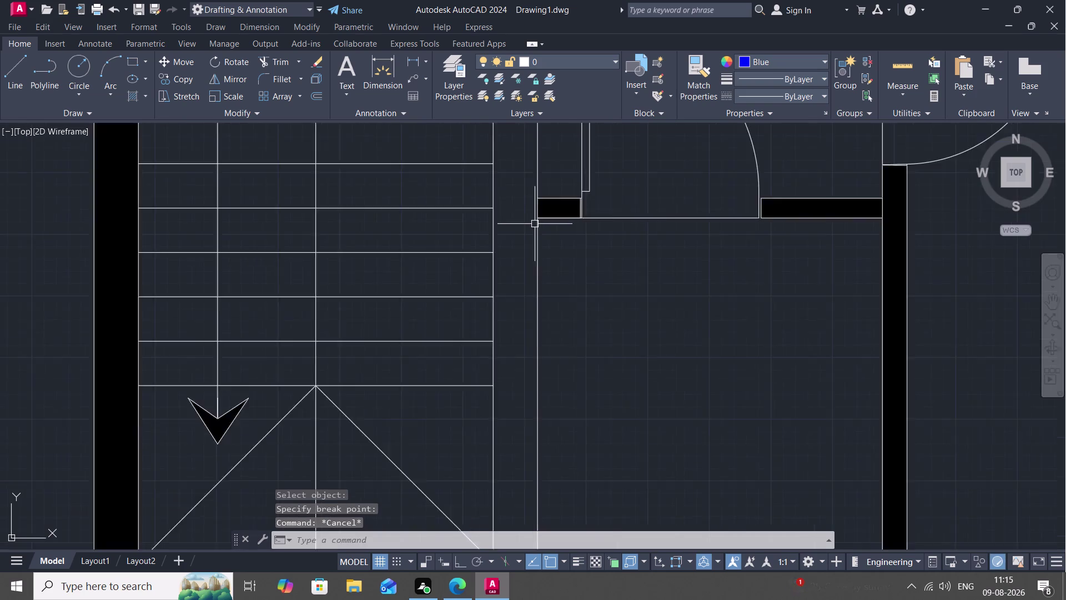
scroll(down, 3)
key(j)
key(space)
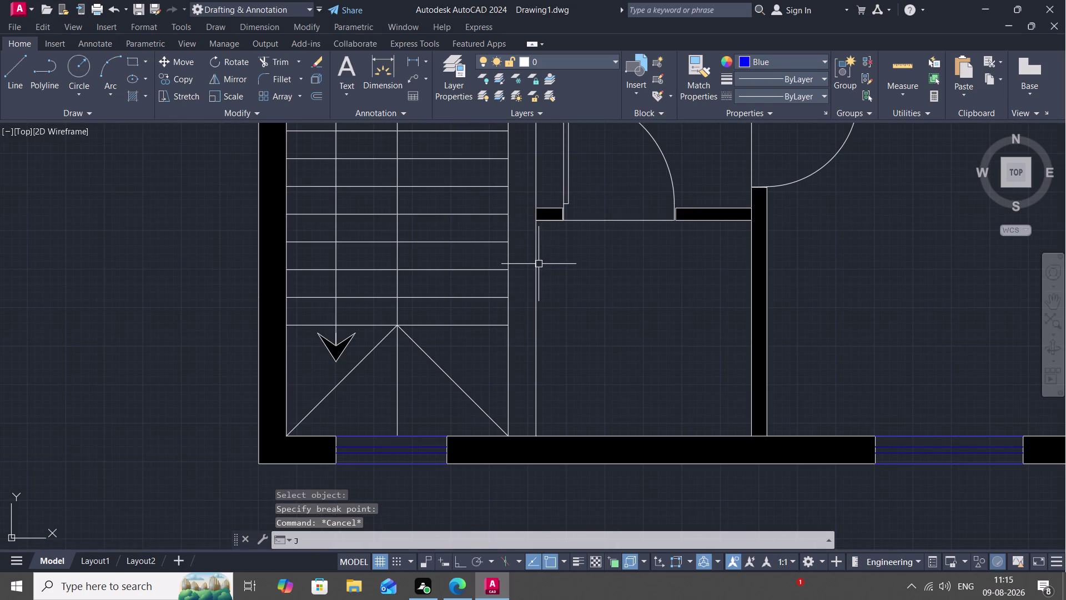
click(509, 339)
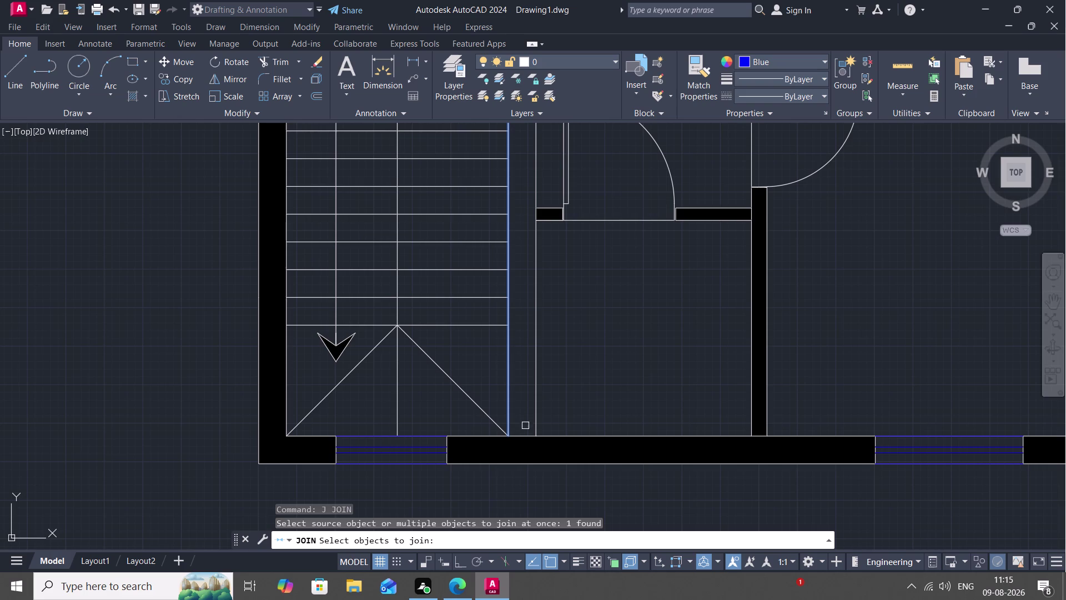
click(525, 435)
click(537, 401)
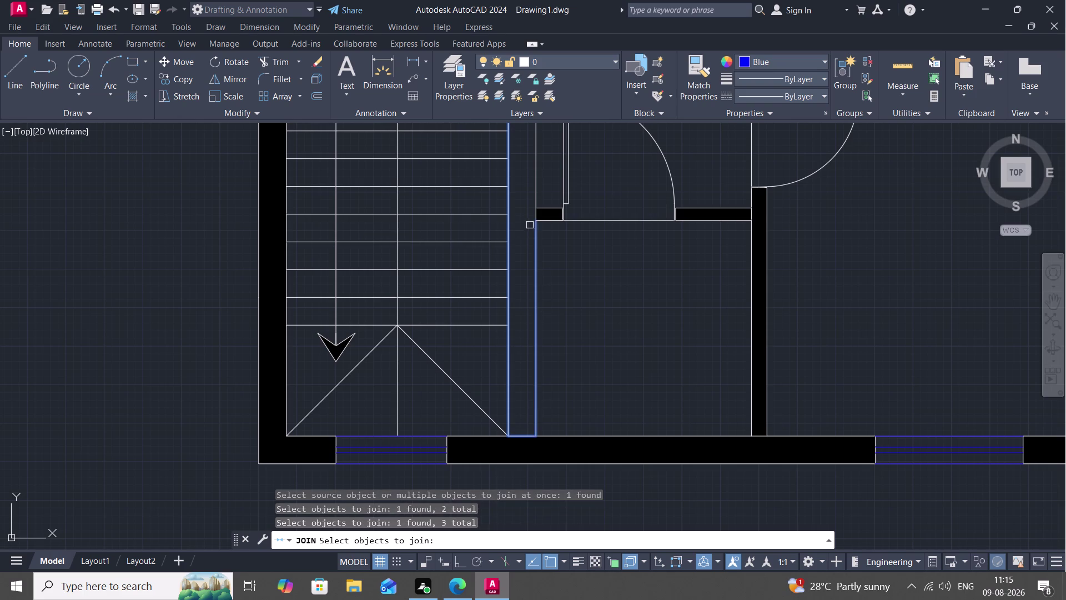
click(534, 212)
click(535, 192)
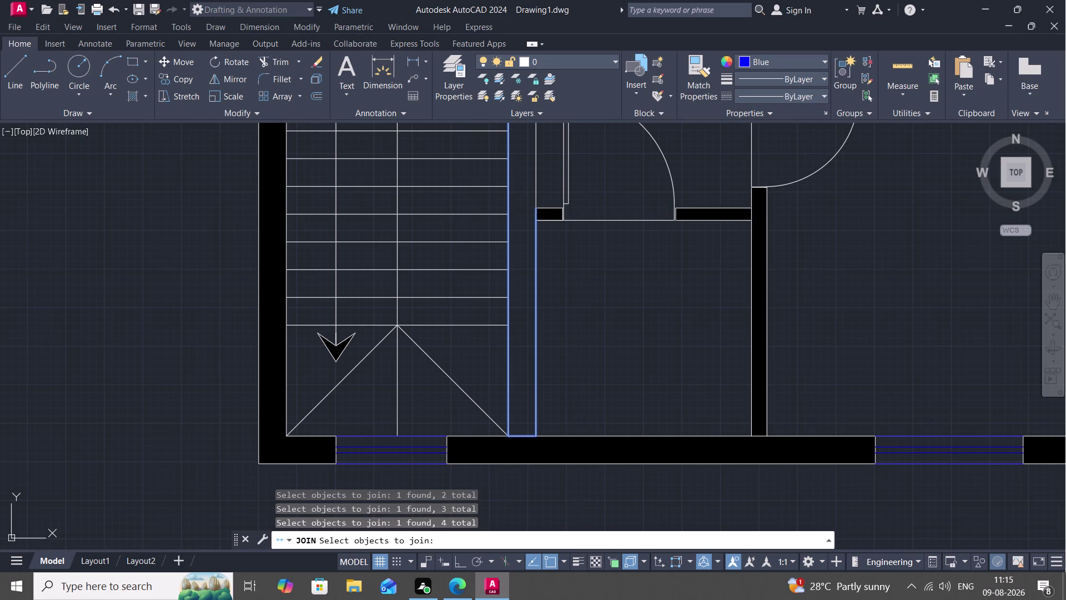
scroll(down, 3)
middle_drag(528, 190, 520, 239)
scroll(down, 3)
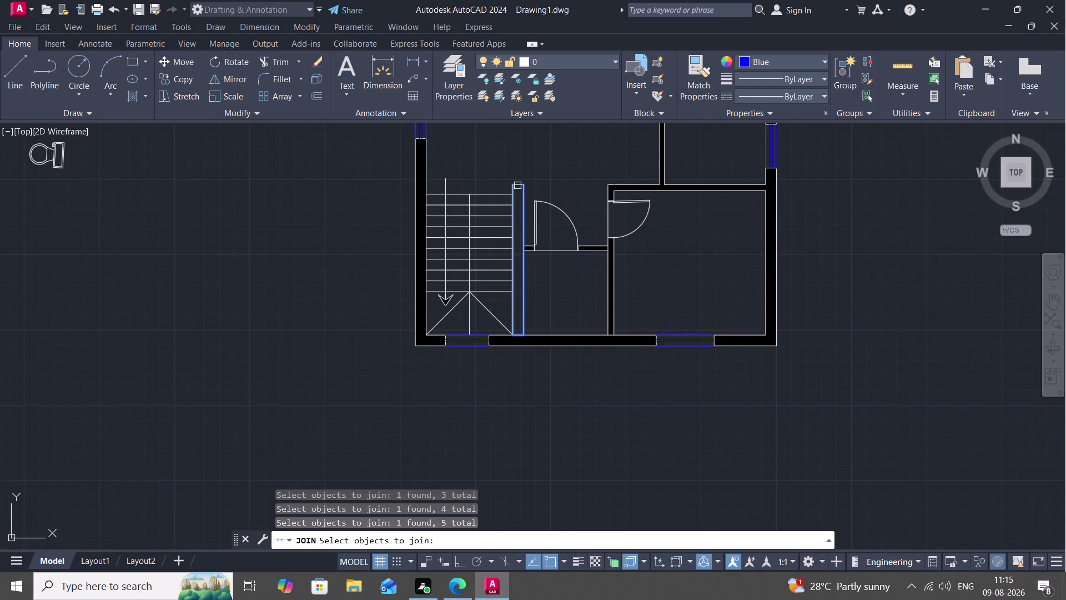
click(518, 186)
key(Return)
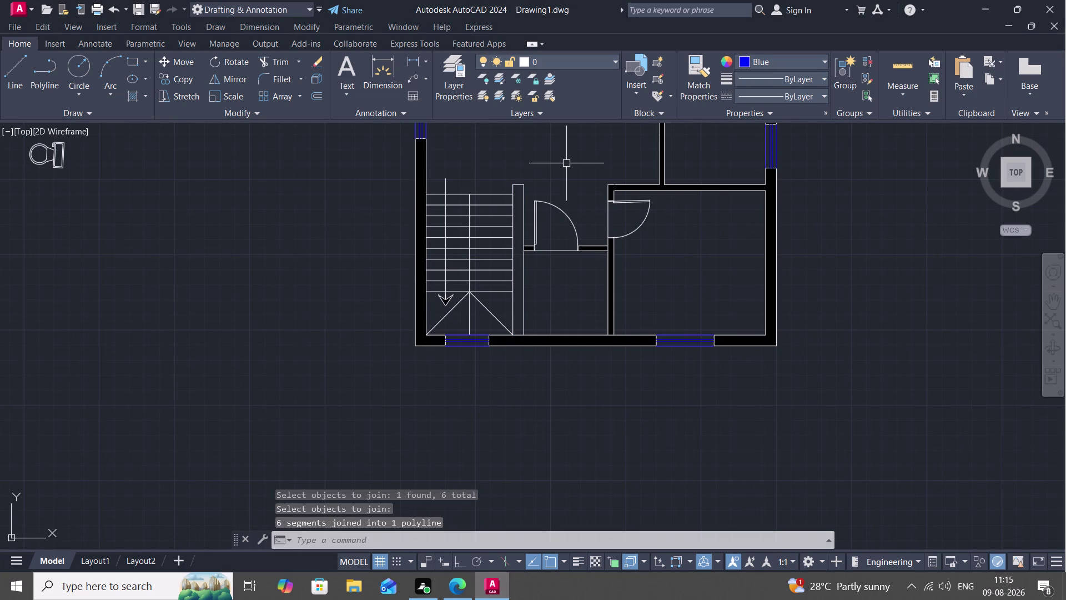
key(h)
key(space)
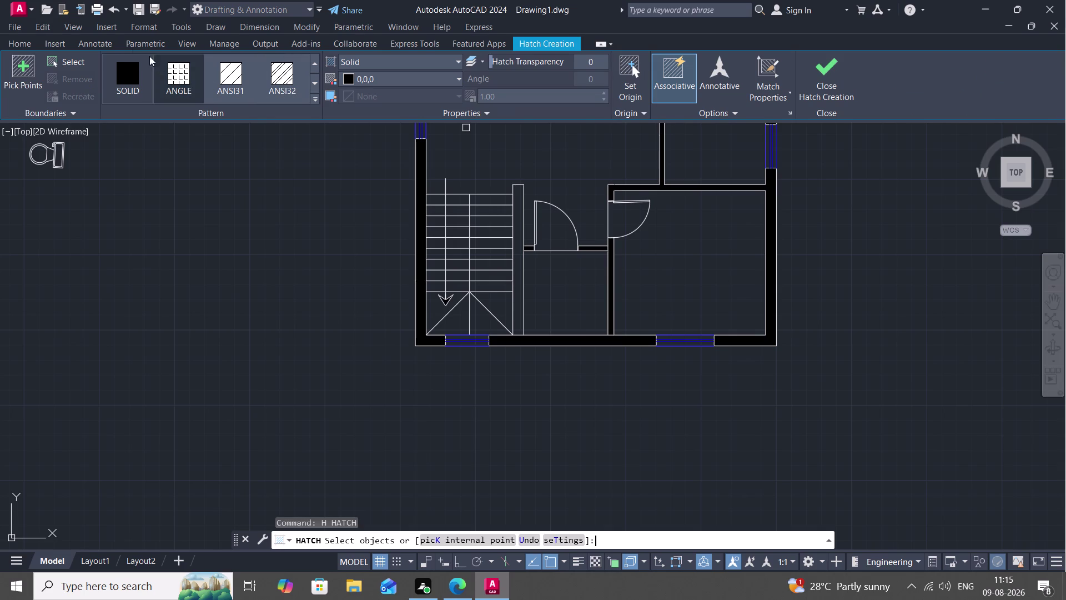
Fill the joined stair-side wall polyline with a SOLID hatch.
click(122, 69)
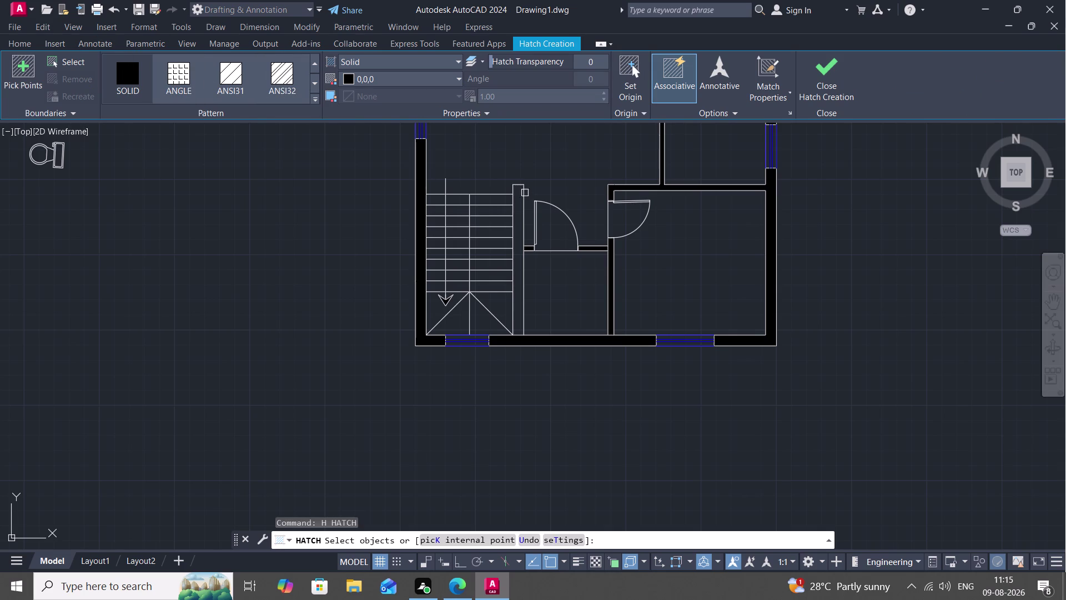
click(517, 184)
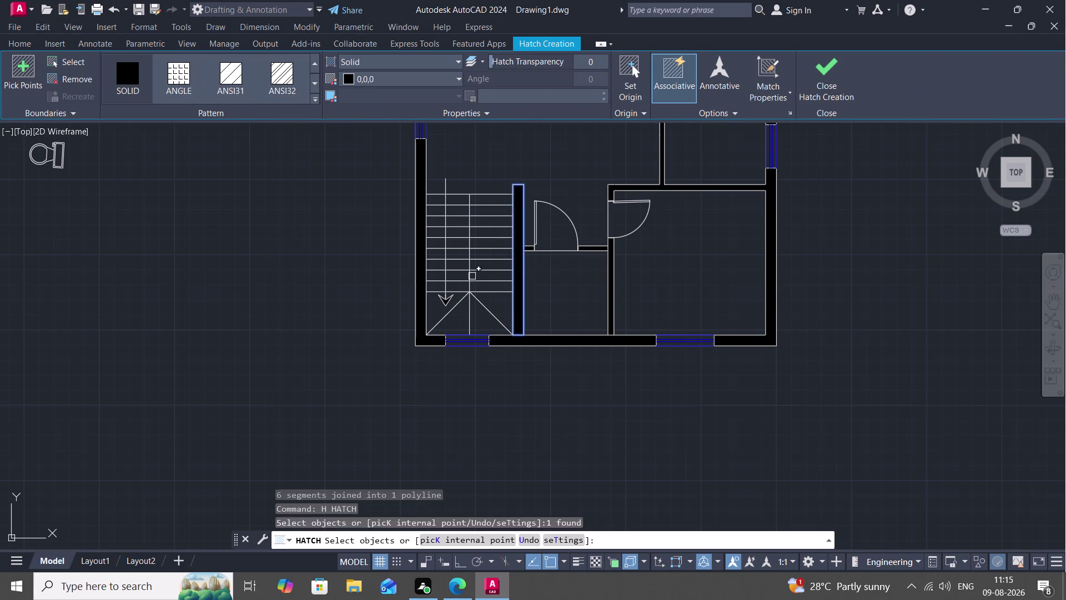
key(Escape)
scroll(up, 3)
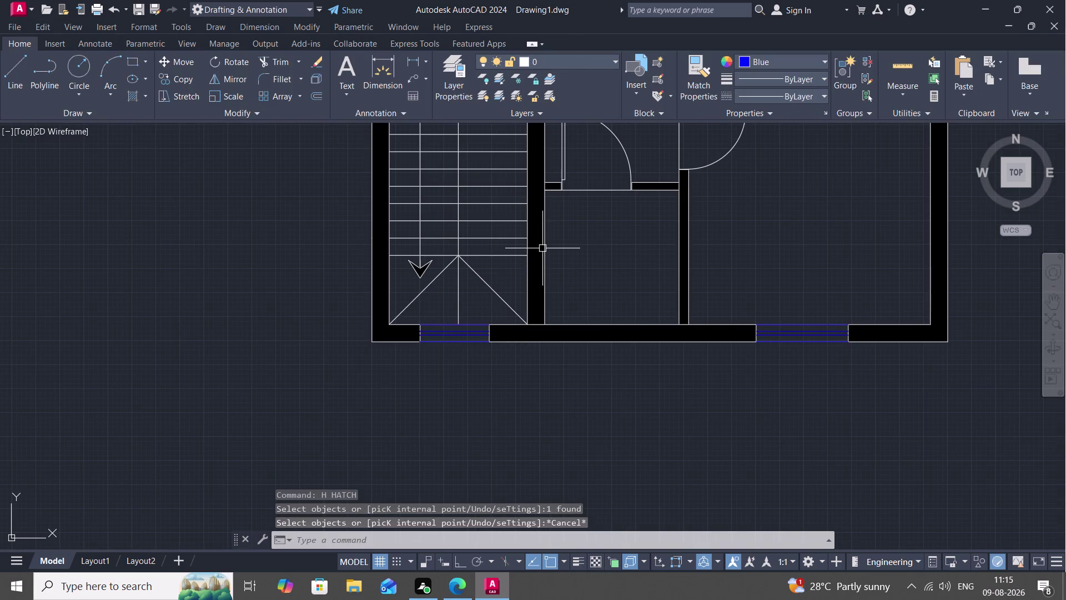
middle_drag(575, 222, 533, 291)
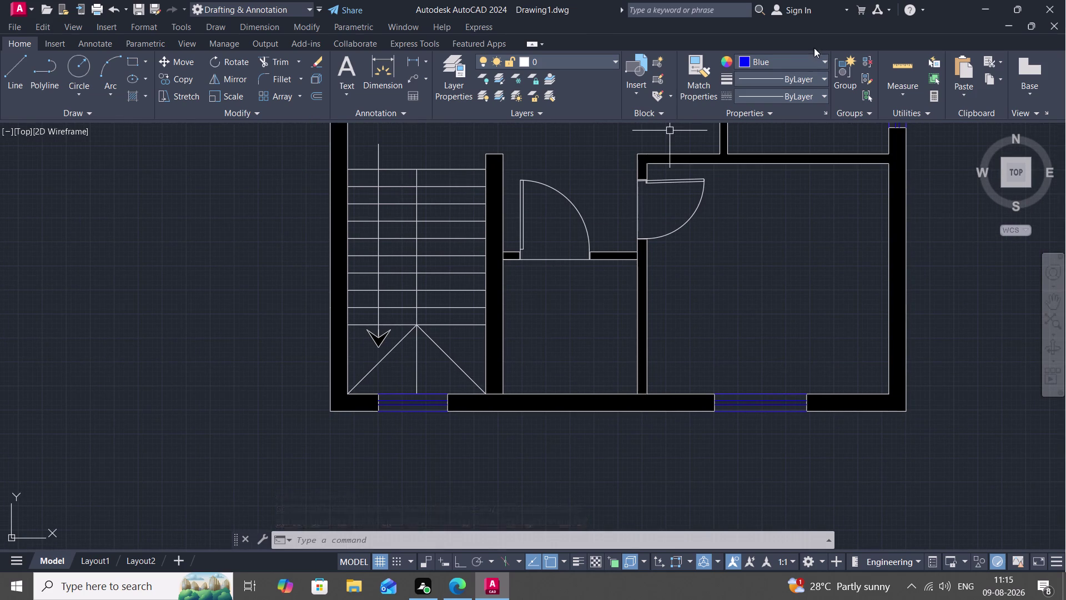
click(748, 57)
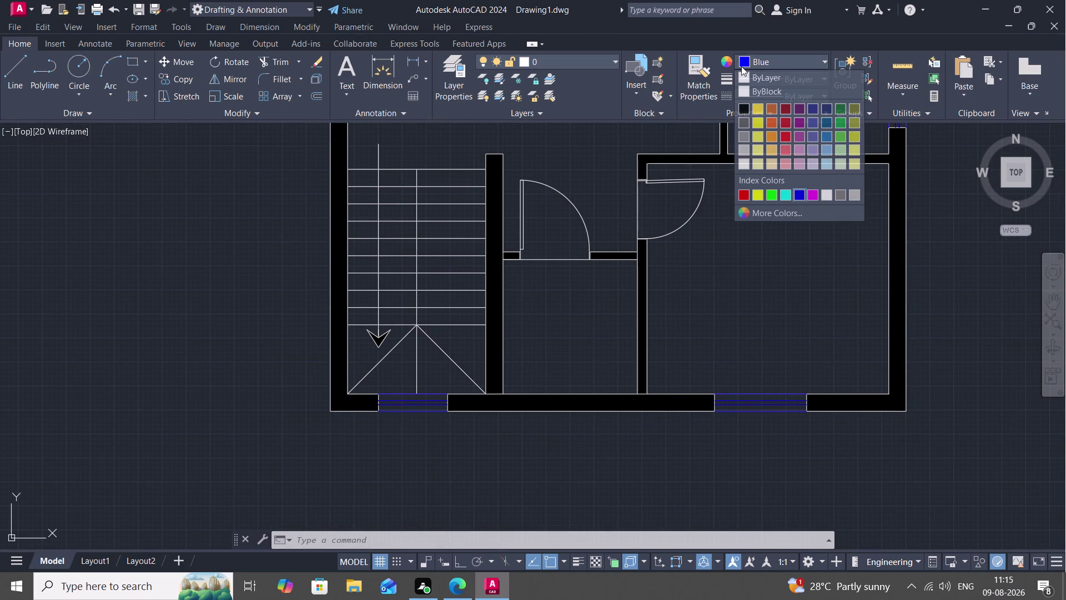
click(746, 396)
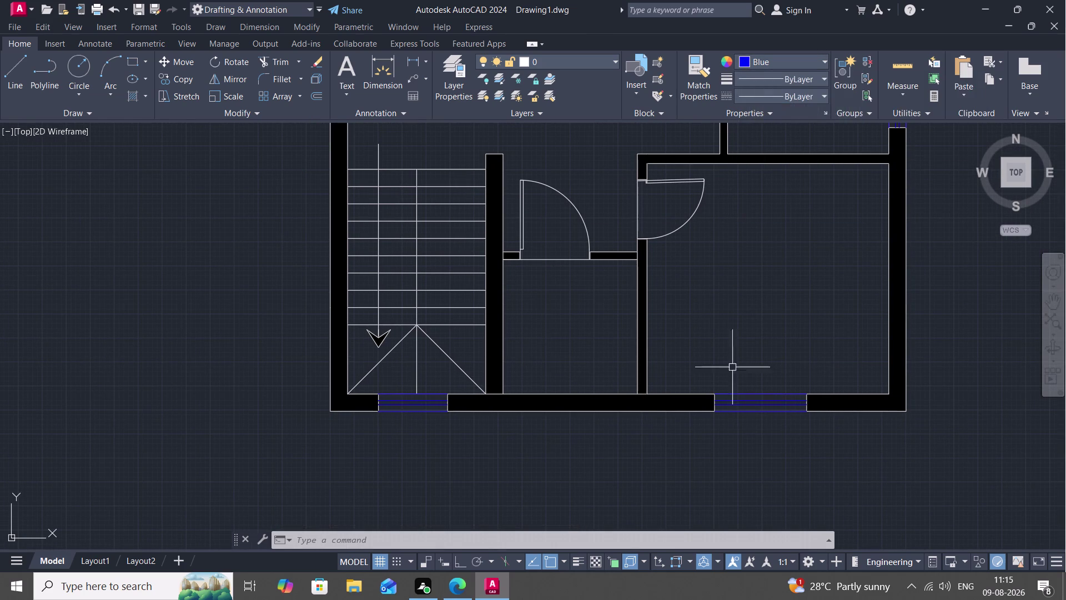
click(690, 51)
click(700, 78)
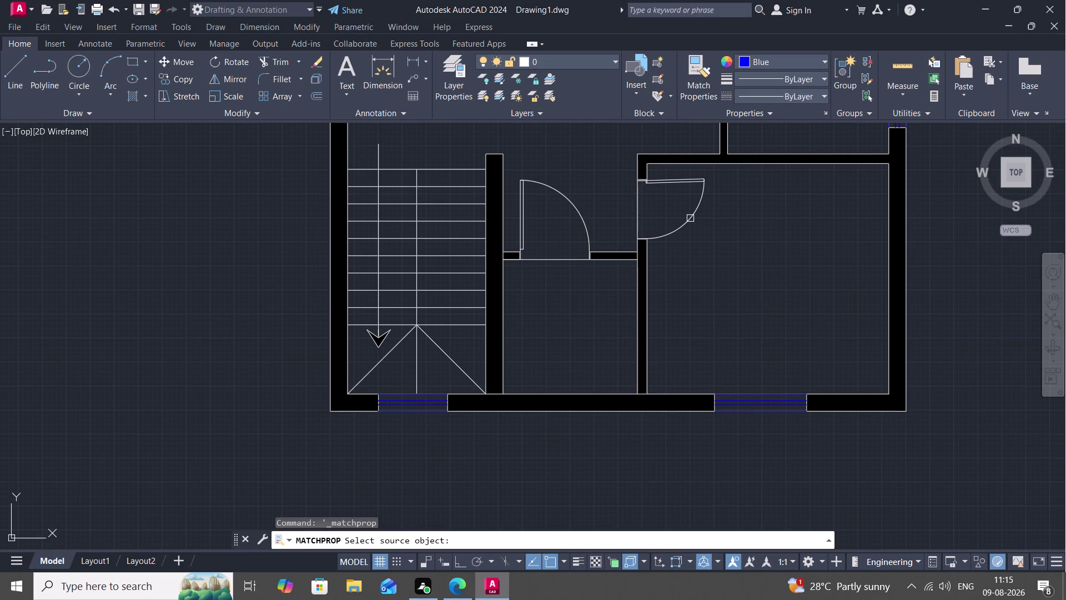
click(753, 391)
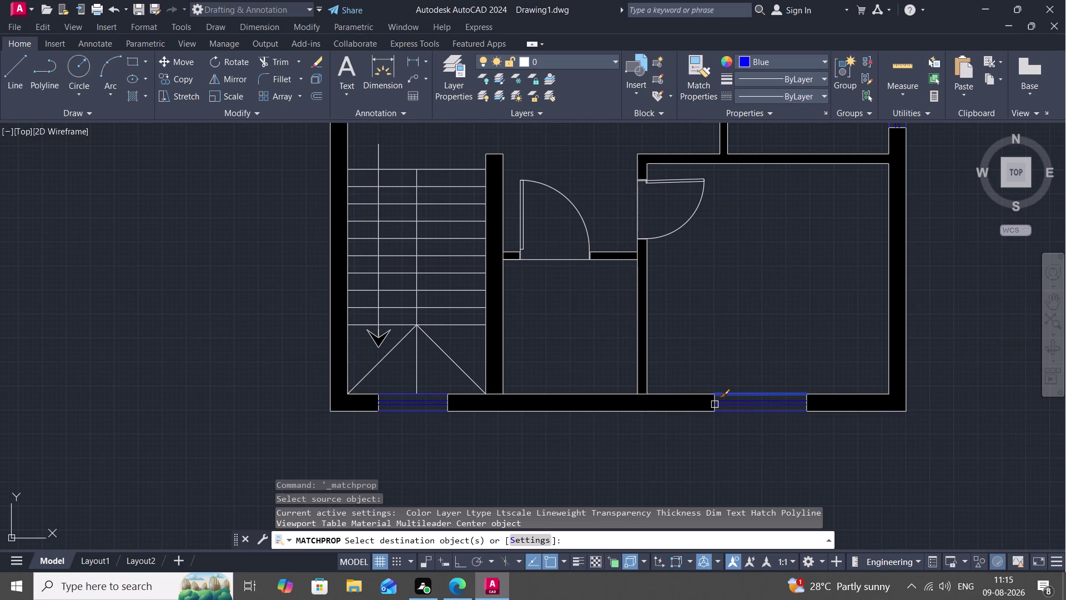
scroll(down, 3)
scroll(up, 3)
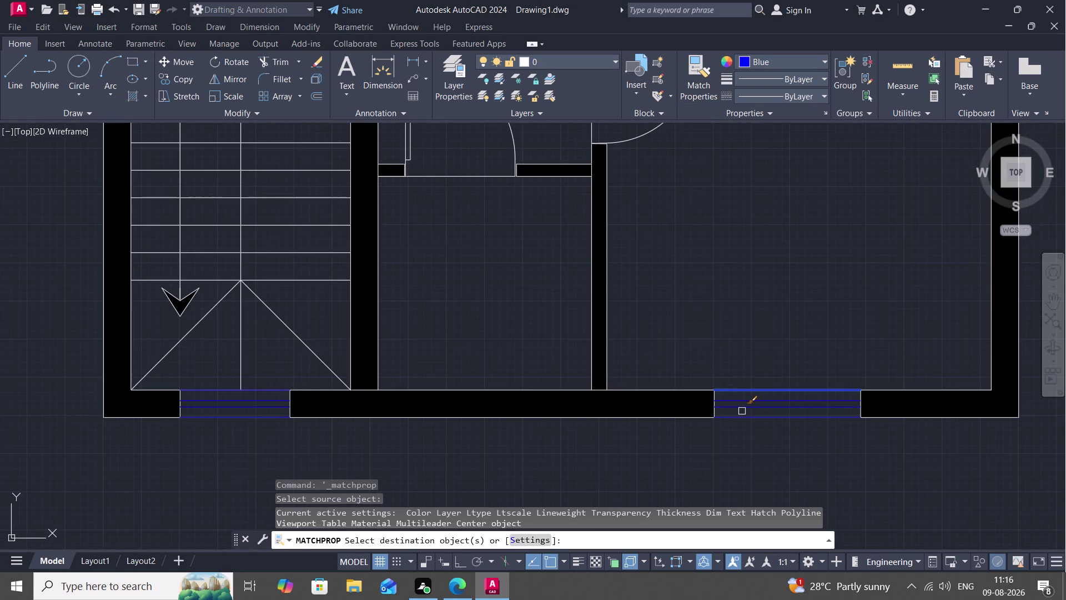
scroll(up, 3)
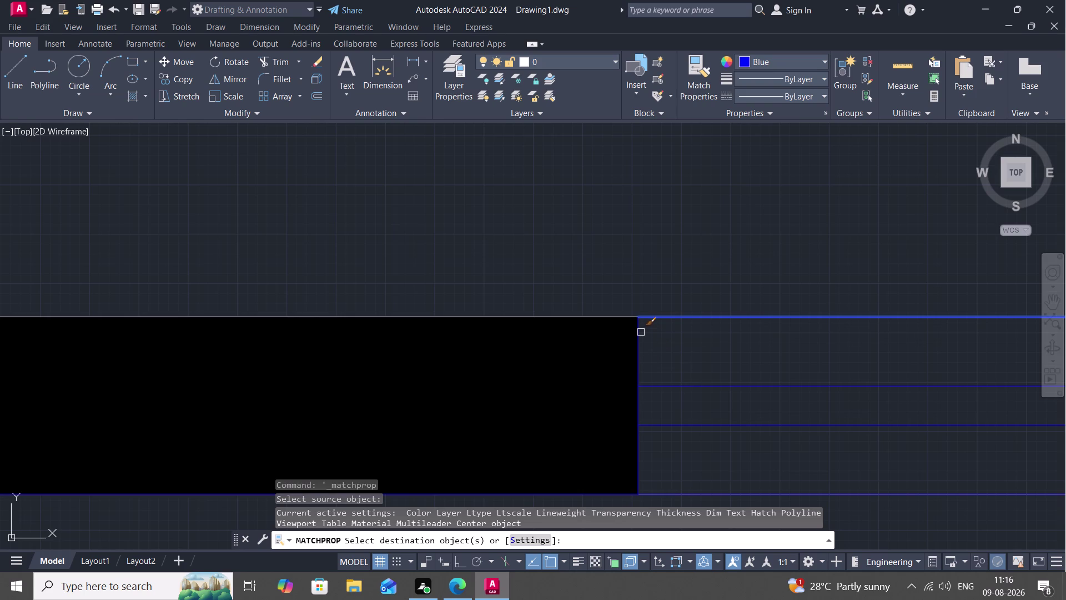
scroll(down, 3)
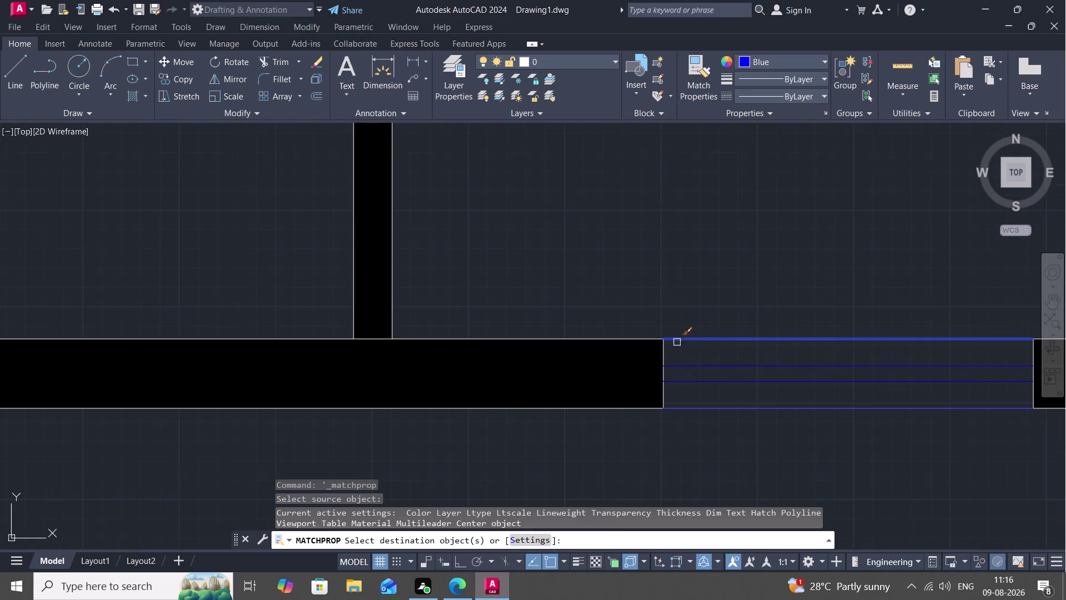
scroll(down, 3)
scroll(down, 3)
middle_drag(655, 234, 662, 369)
scroll(down, 3)
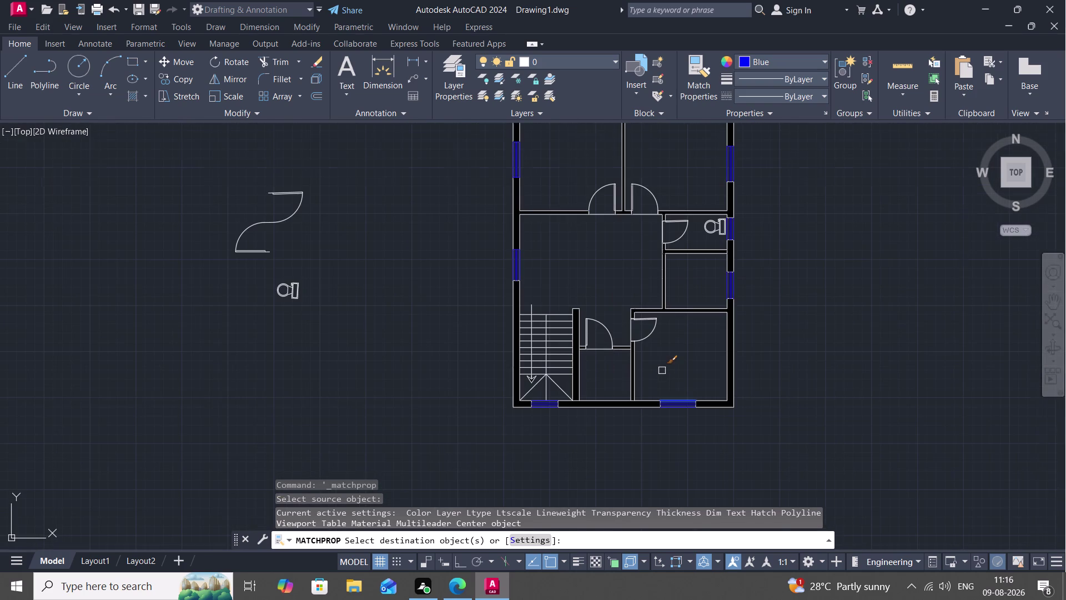
key(Escape)
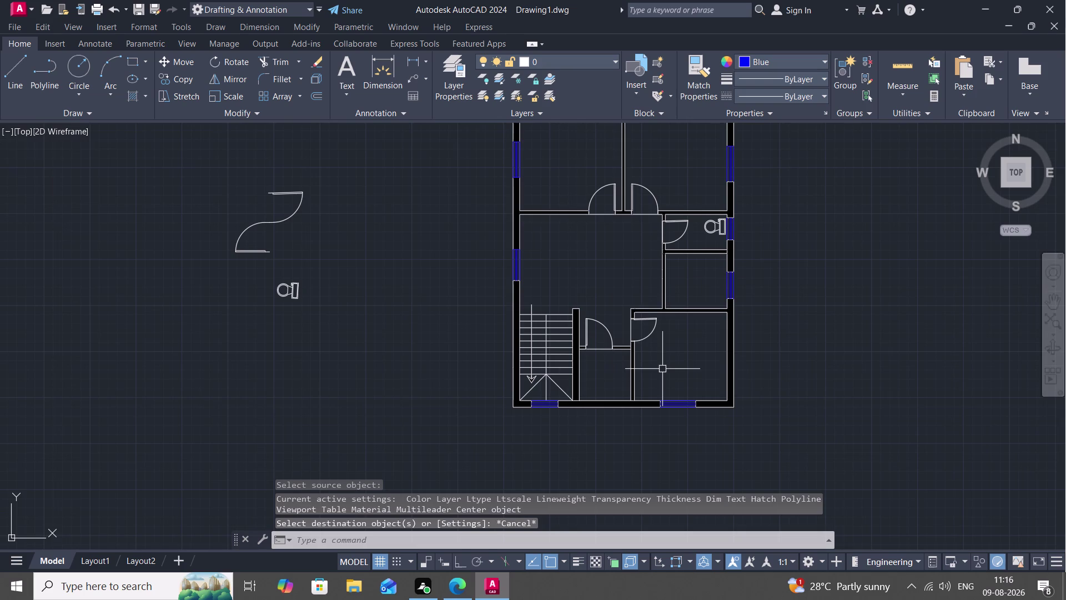
scroll(up, 3)
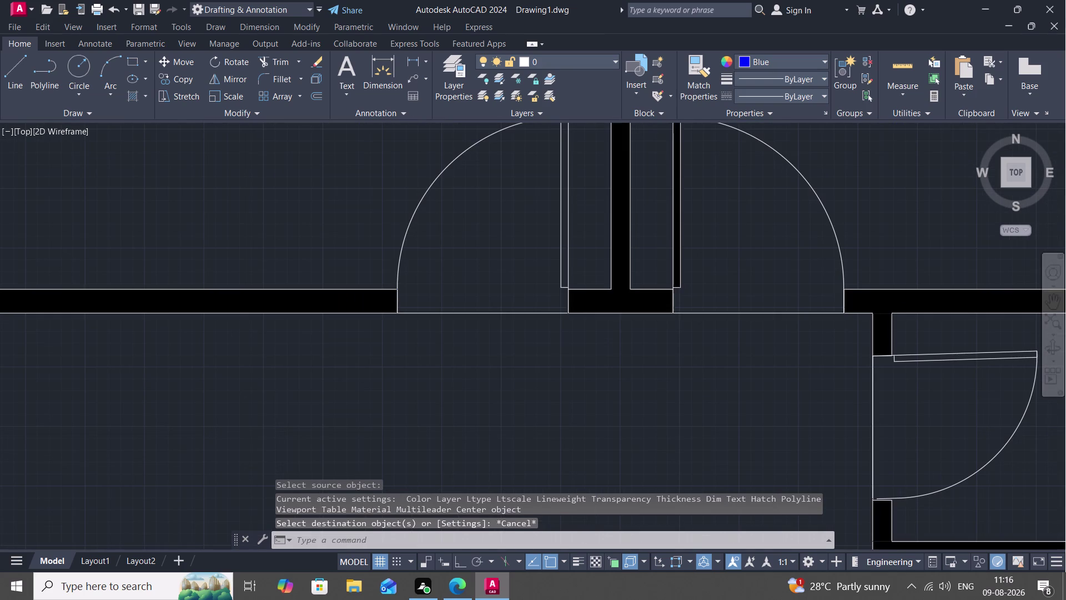
middle_drag(870, 439, 515, 155)
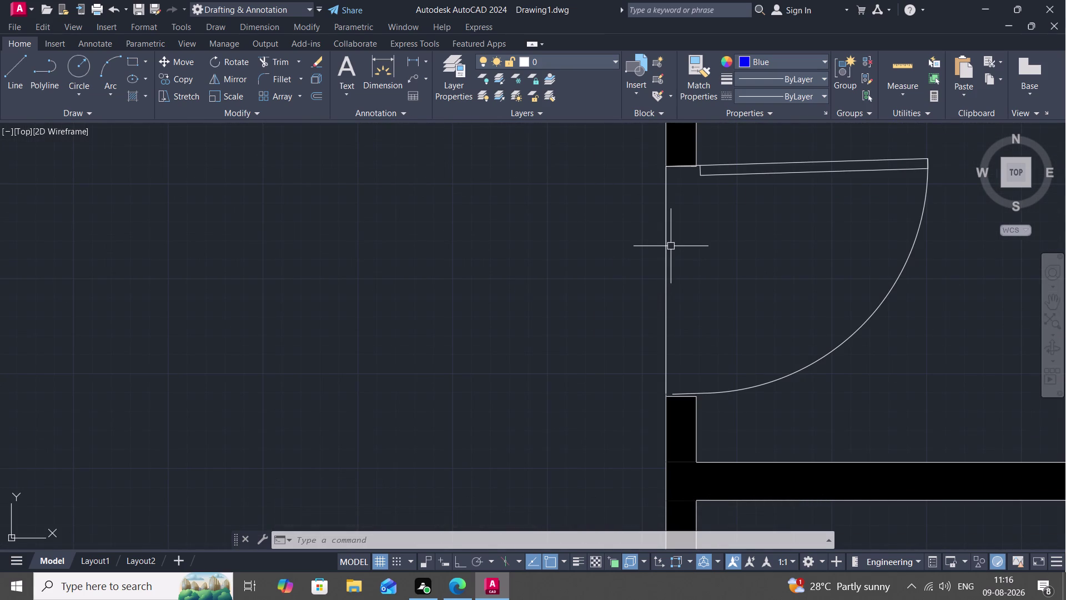
key(c)
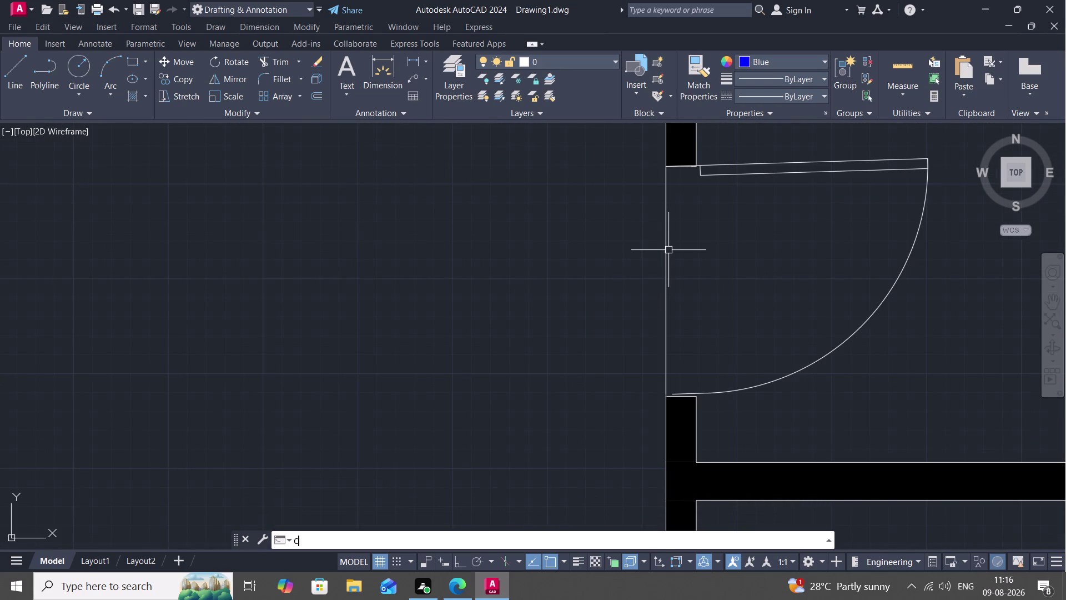
Select the bathroom door swing to copy, using its hinge corner as base point.
text(O)
key(space)
click(676, 167)
right_click(676, 167)
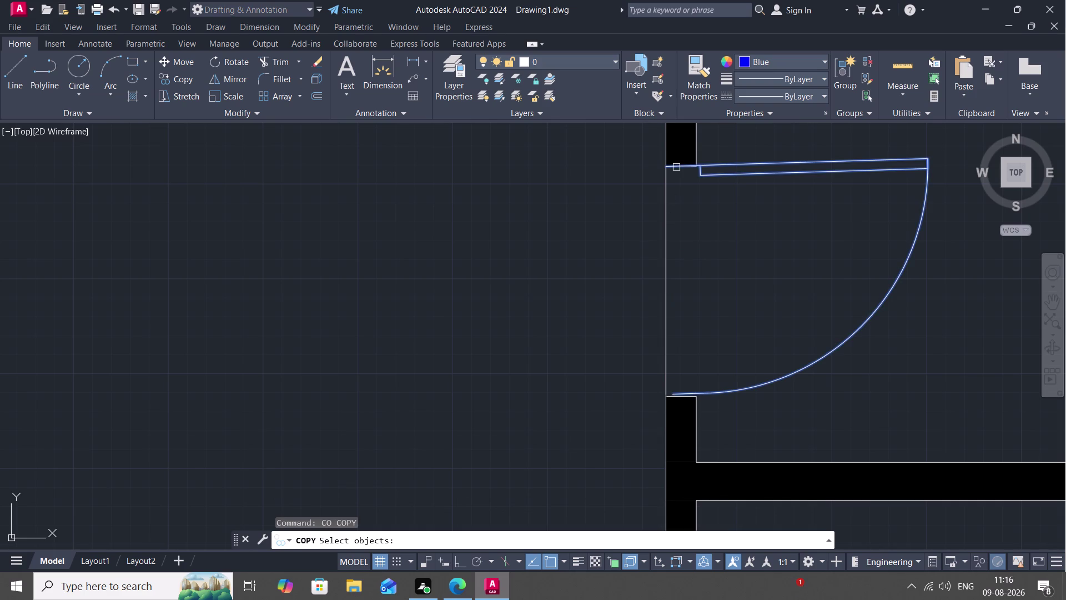
click(676, 167)
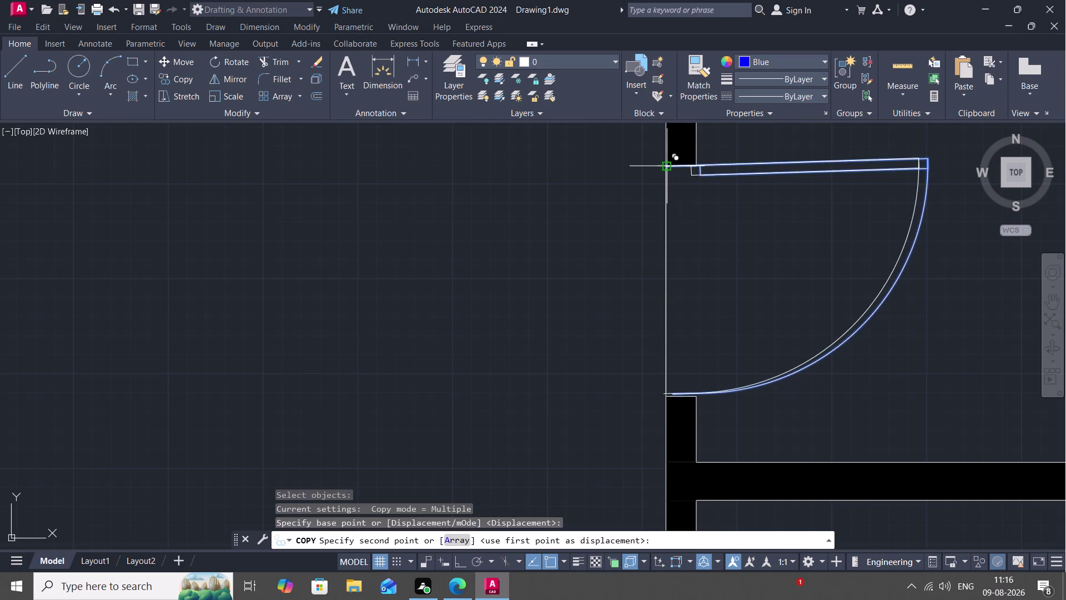
Place the door swing copy at the corner of the vertical wall opening.
scroll(up, 3)
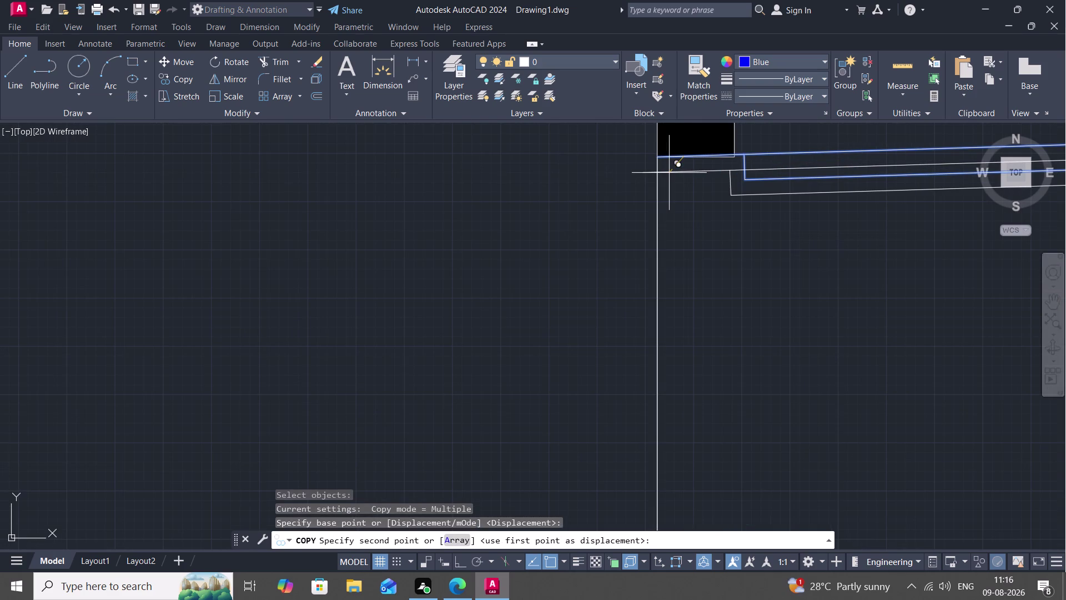
middle_drag(668, 172, 615, 47)
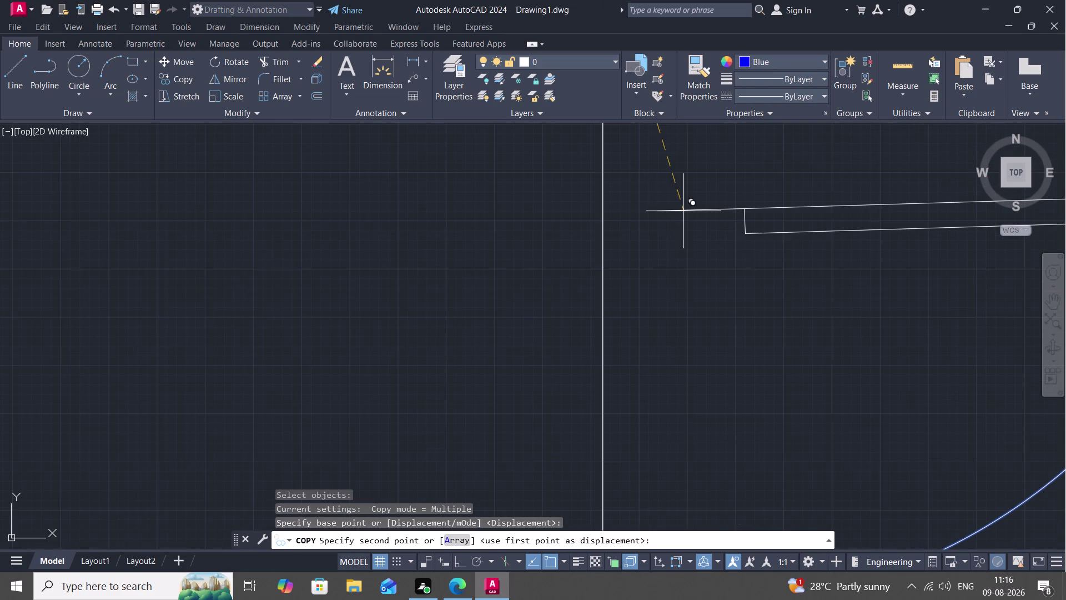
middle_drag(684, 211, 586, 0)
scroll(down, 3)
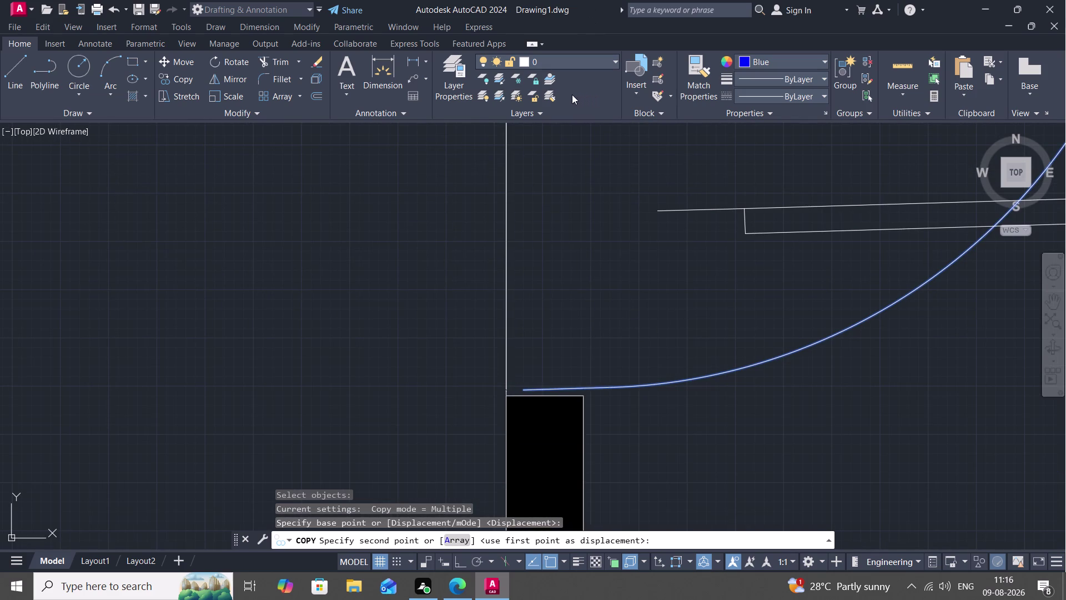
scroll(down, 3)
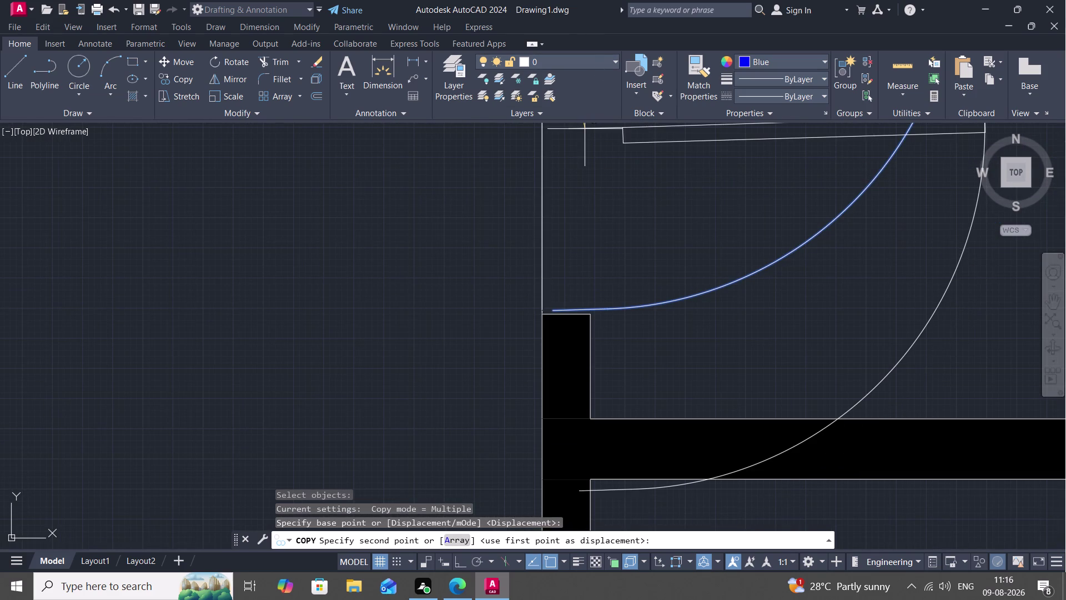
scroll(down, 3)
scroll(down, 3)
middle_drag(596, 151, 601, 278)
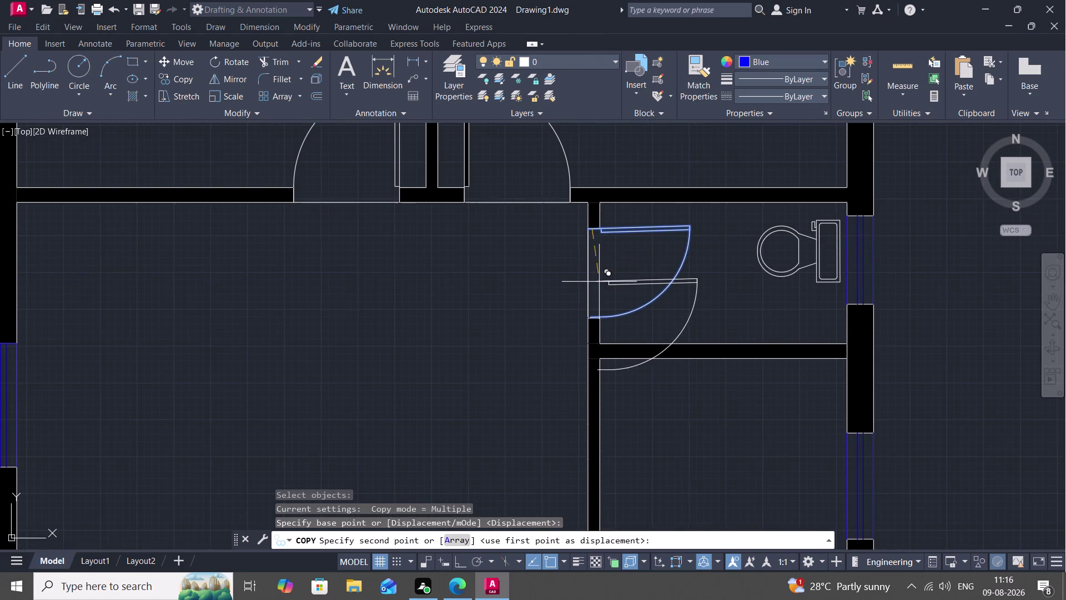
scroll(up, 3)
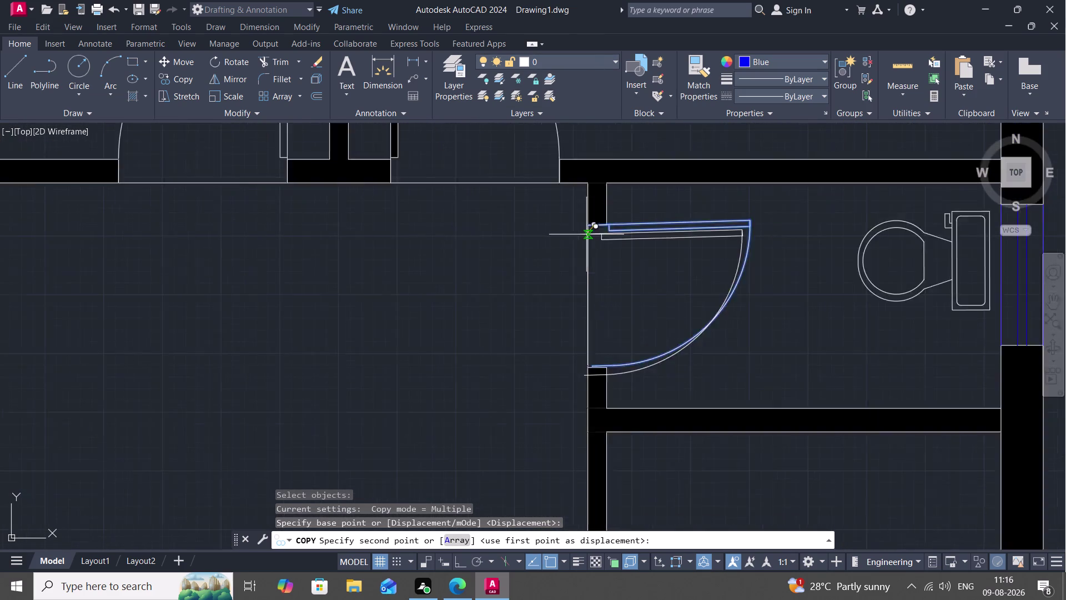
scroll(up, 3)
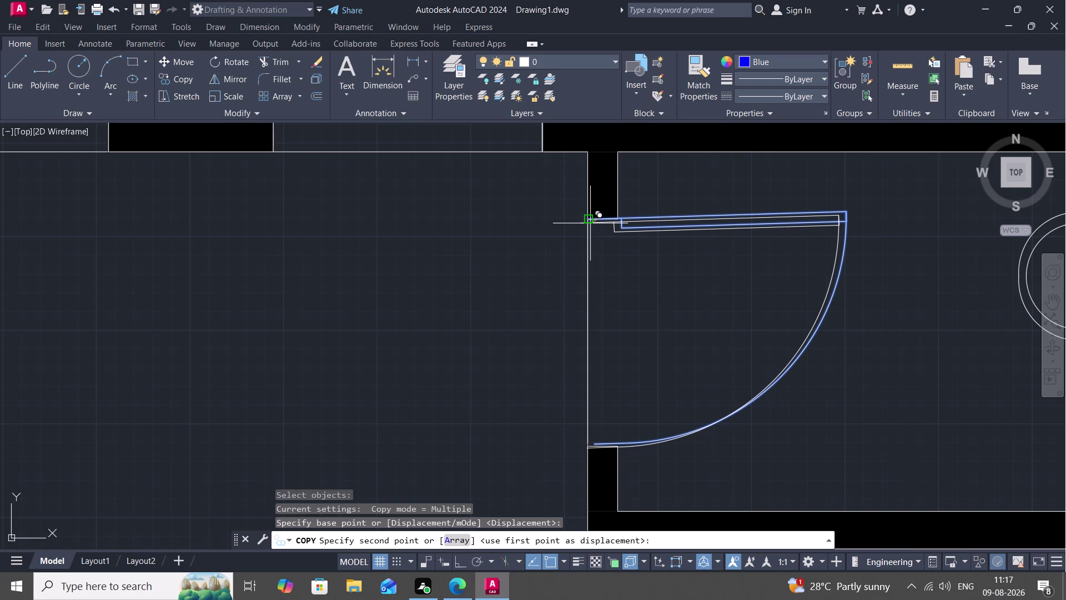
click(591, 223)
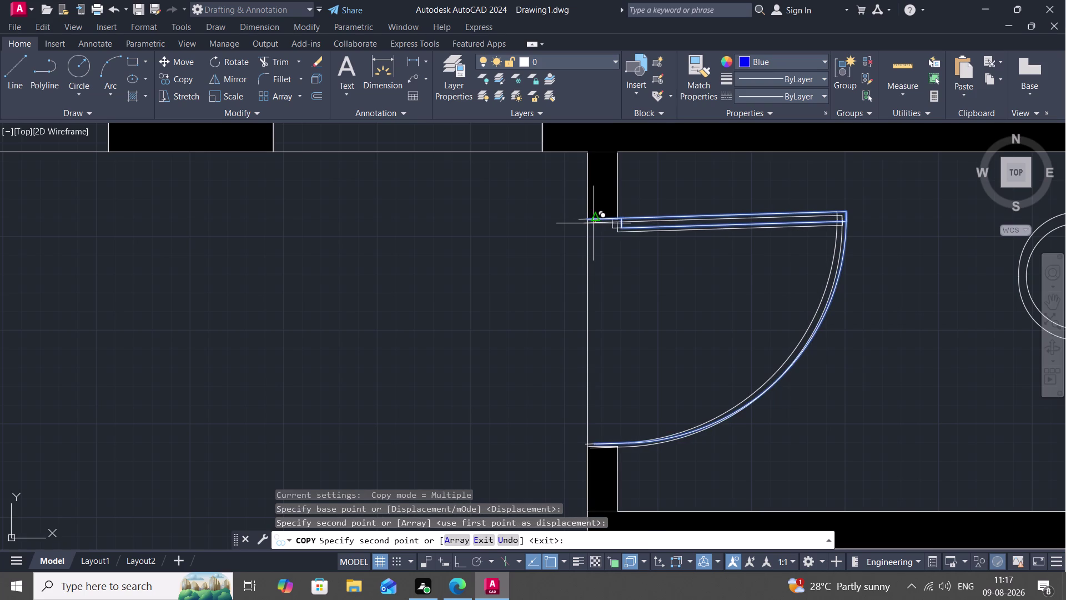
scroll(up, 3)
scroll(down, 3)
middle_drag(592, 222, 566, 199)
key(Escape)
click(761, 247)
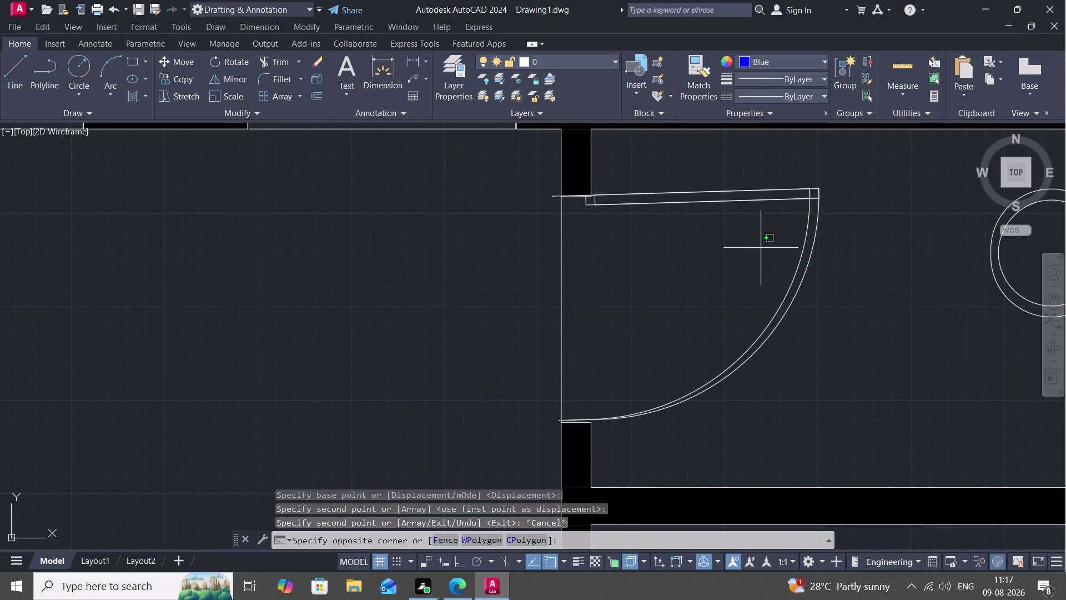
Delete the duplicate door block.
key(Escape)
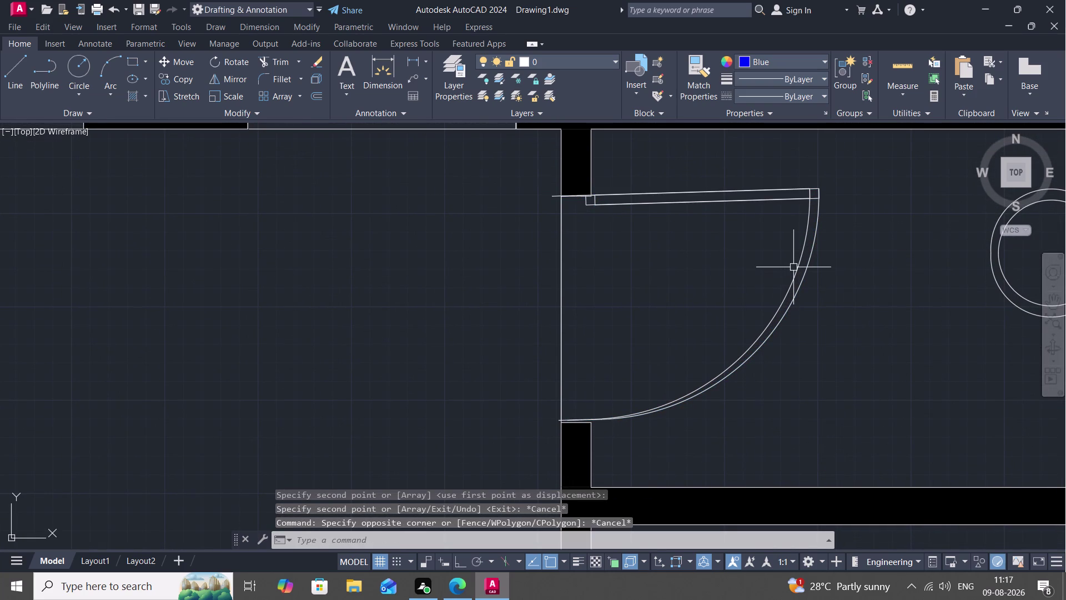
click(797, 273)
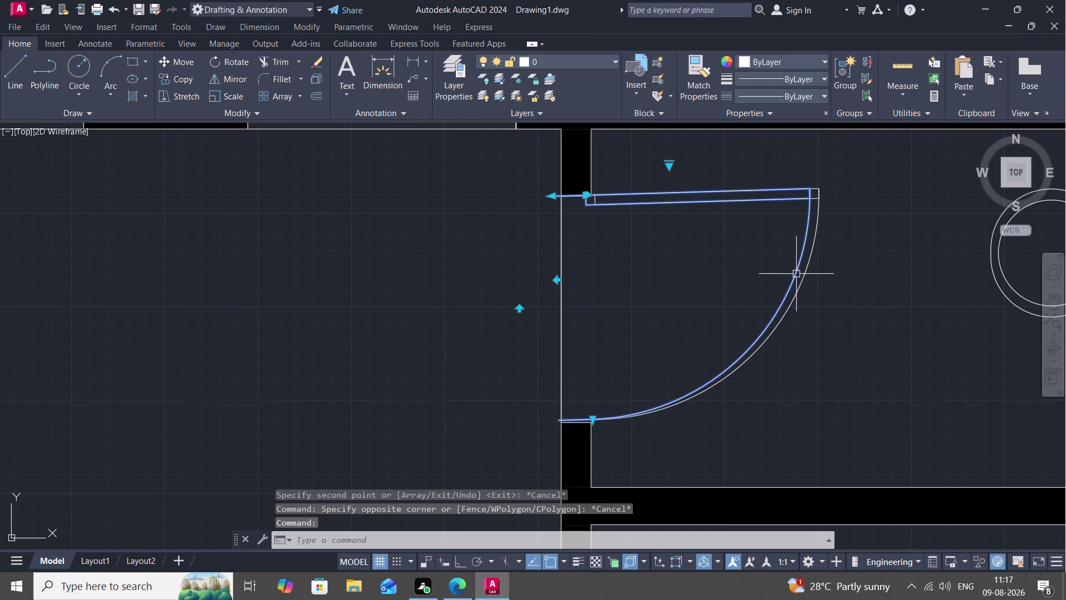
key(Delete)
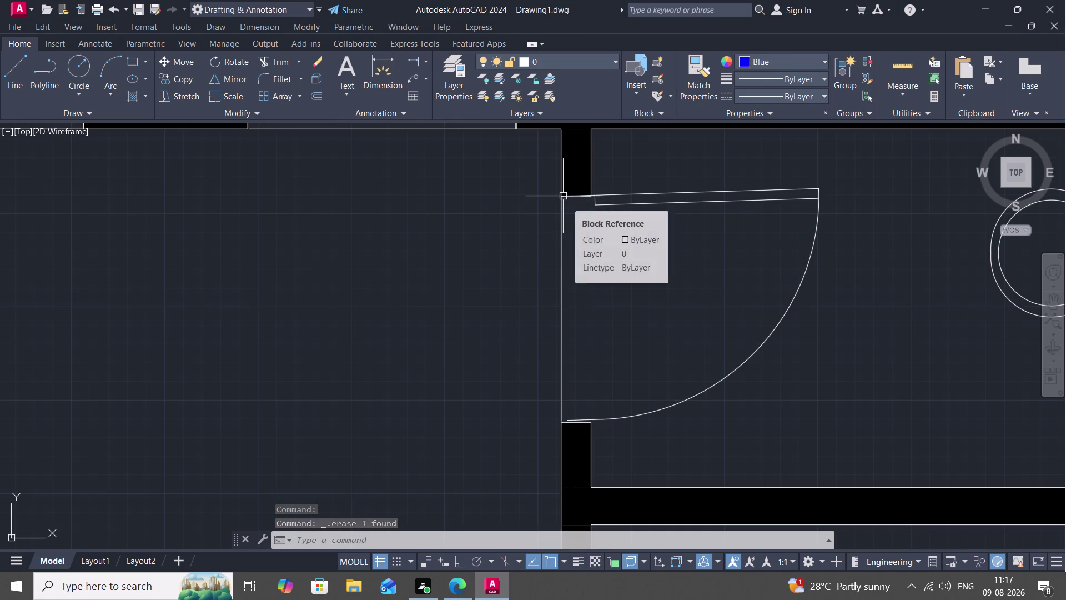
Scale the remaining door down about its hinge to fit the opening.
text(SC)
key(space)
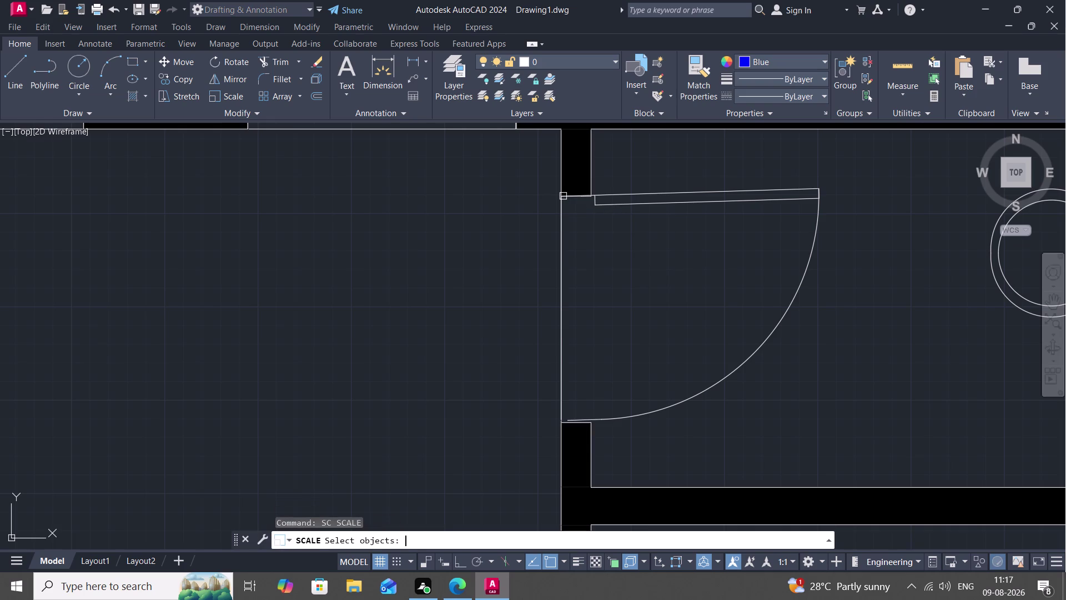
click(579, 196)
right_click(578, 196)
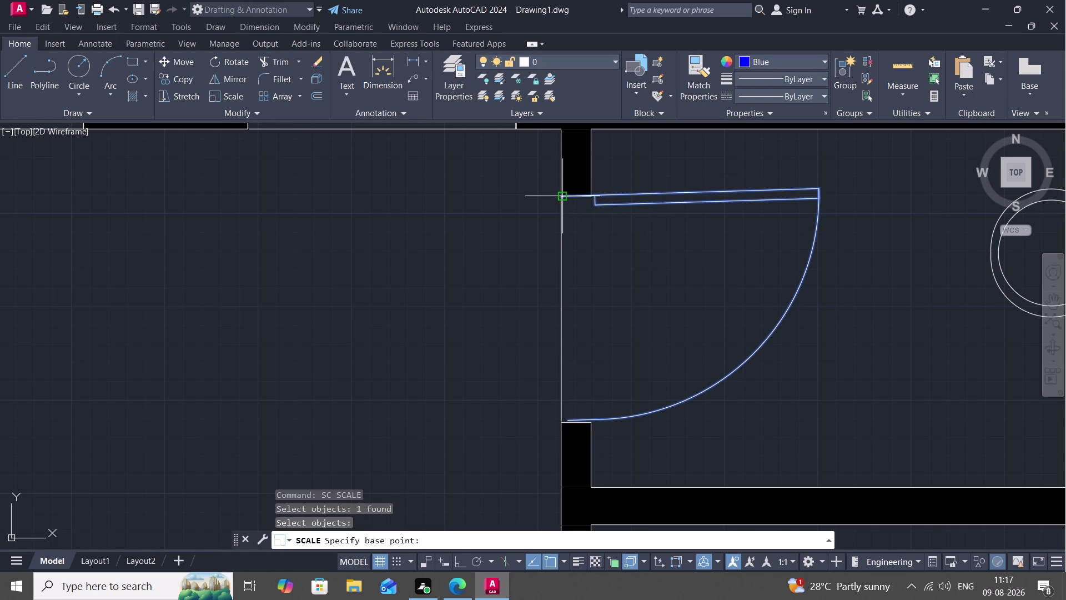
click(563, 193)
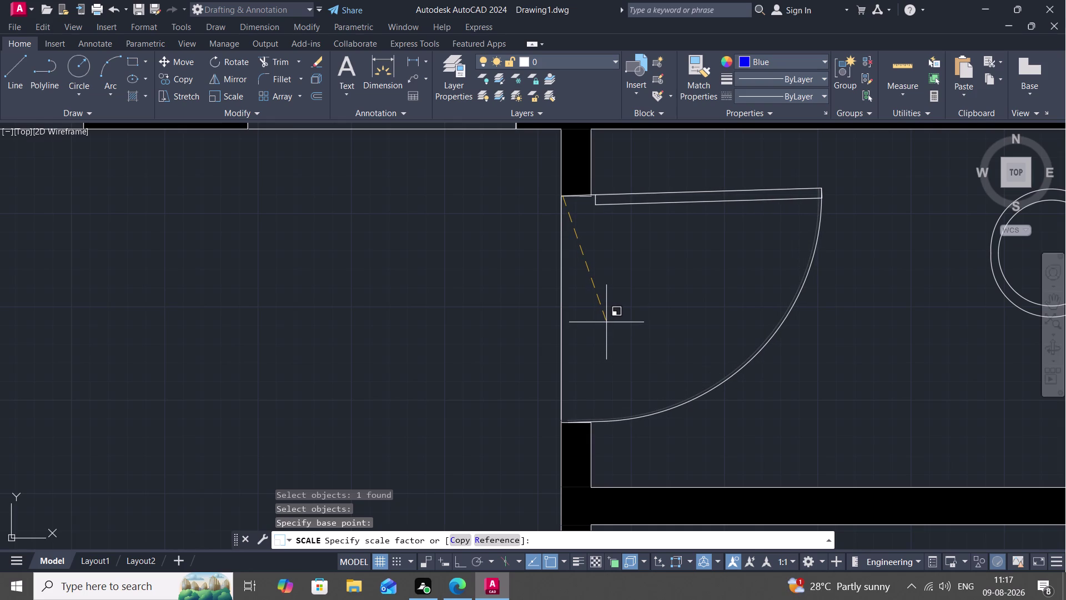
click(607, 322)
scroll(down, 3)
middle_drag(520, 309, 526, 147)
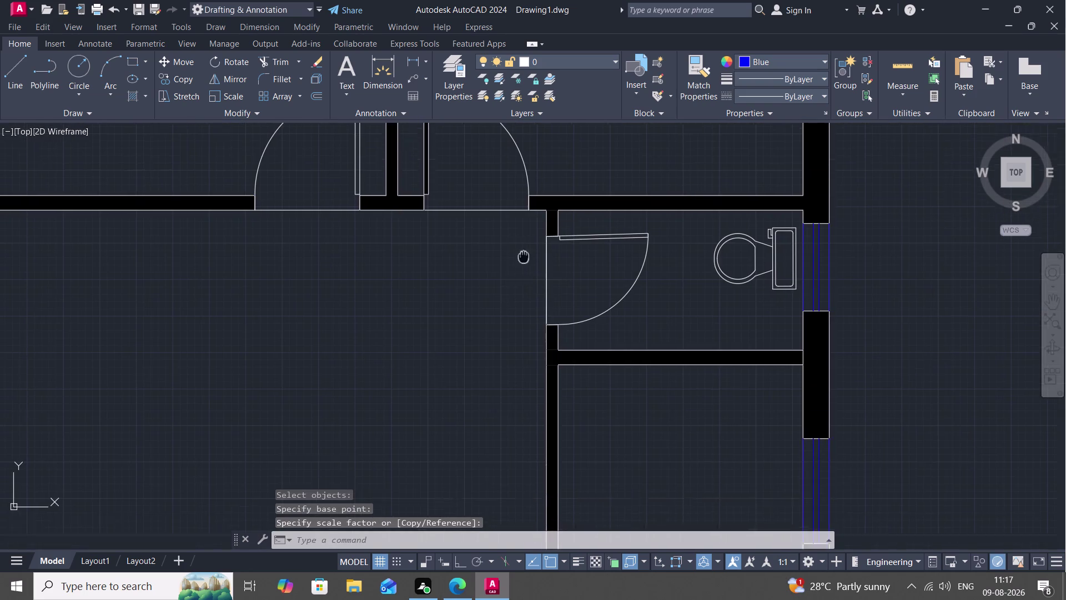
middle_drag(526, 147, 525, 134)
scroll(down, 3)
scroll(up, 3)
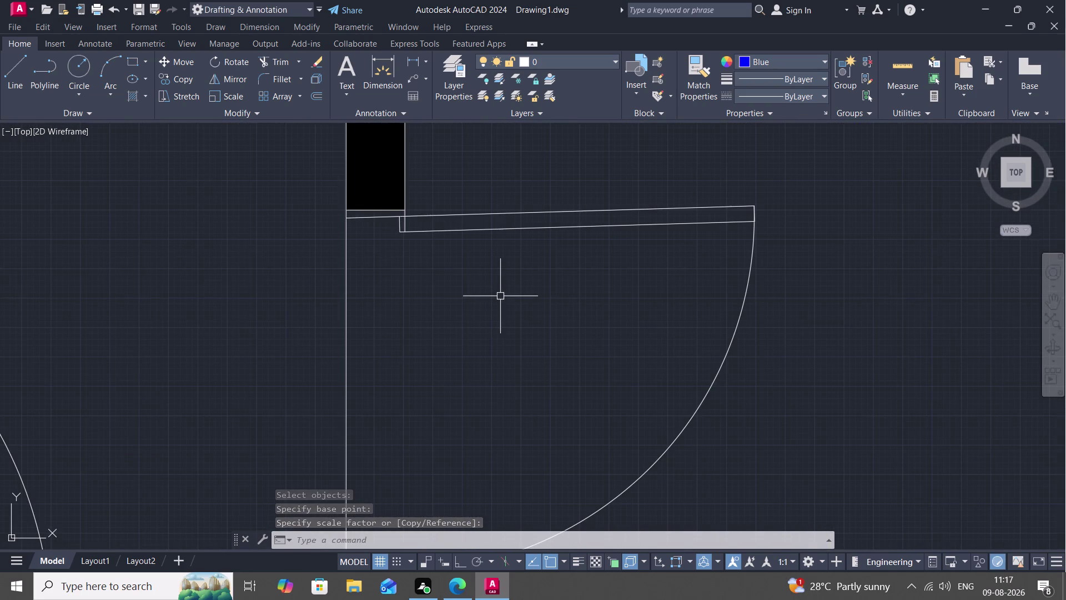
middle_drag(444, 259, 535, 278)
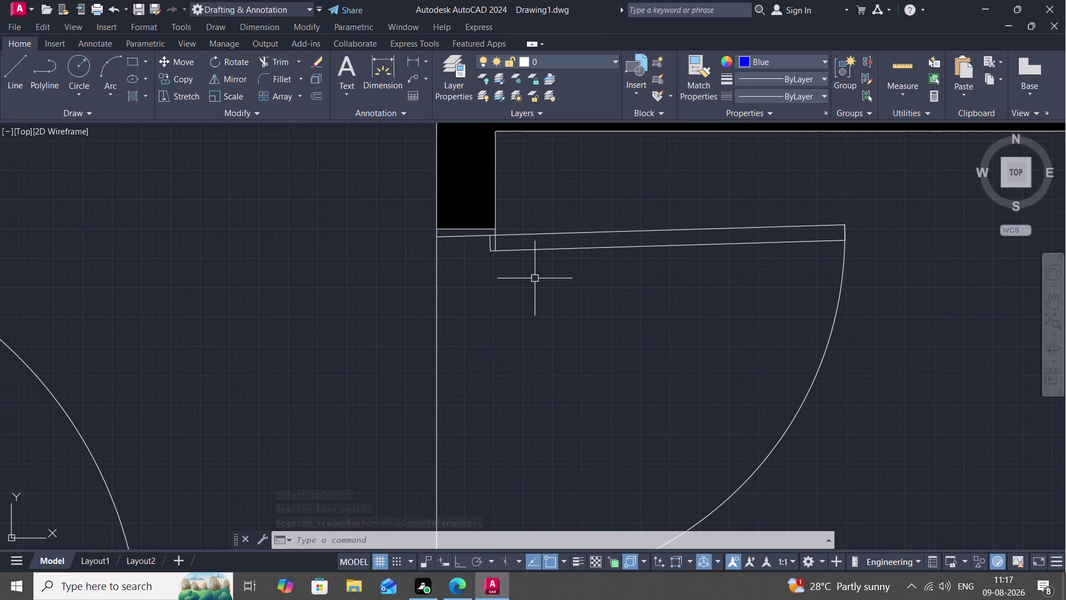
Move the door so its hinge snaps onto the wall corner.
key(m)
key(space)
click(452, 237)
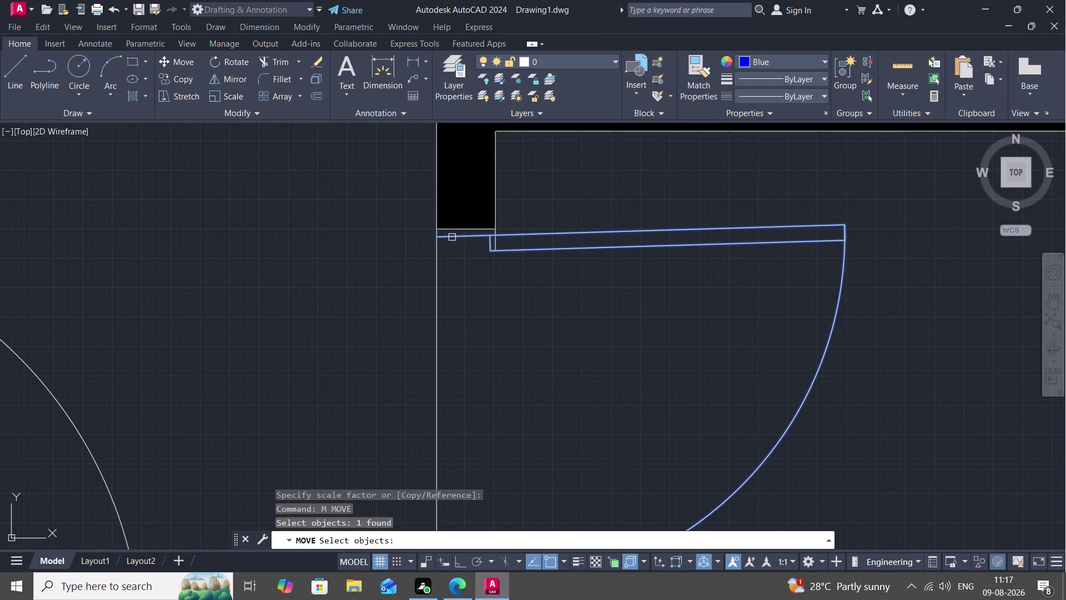
right_click(452, 237)
click(434, 235)
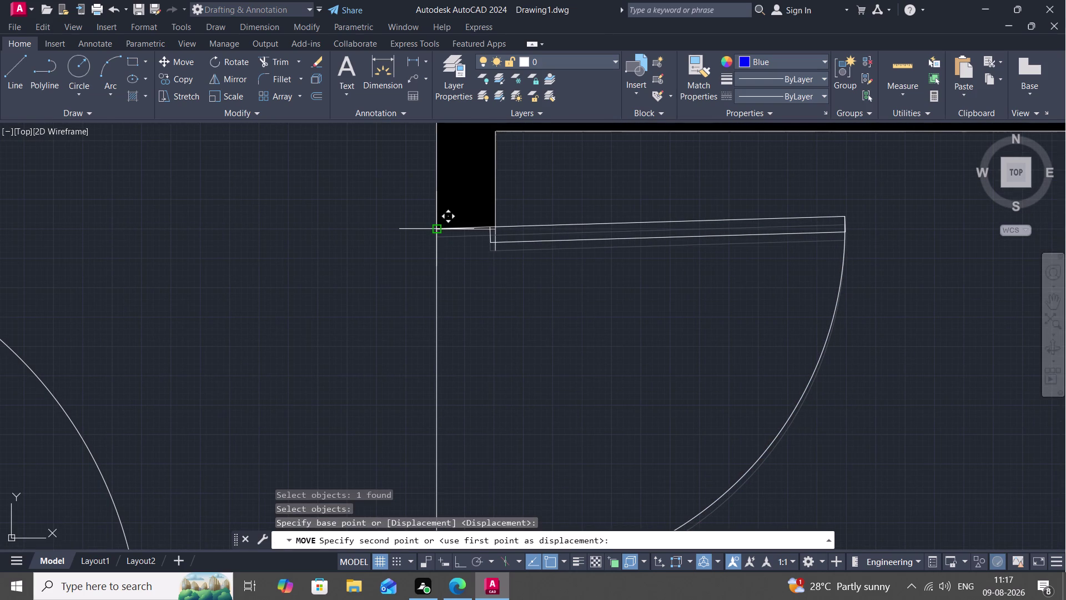
click(439, 231)
scroll(down, 3)
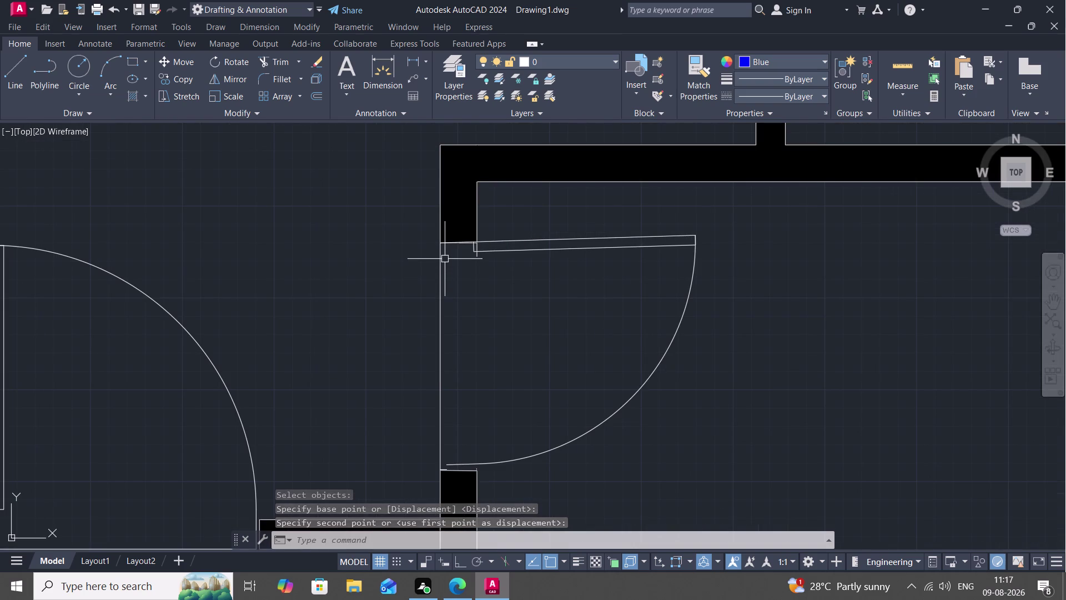
Scale the door leaf and swing down again about the hinge to the opening width.
text(SC)
key(space)
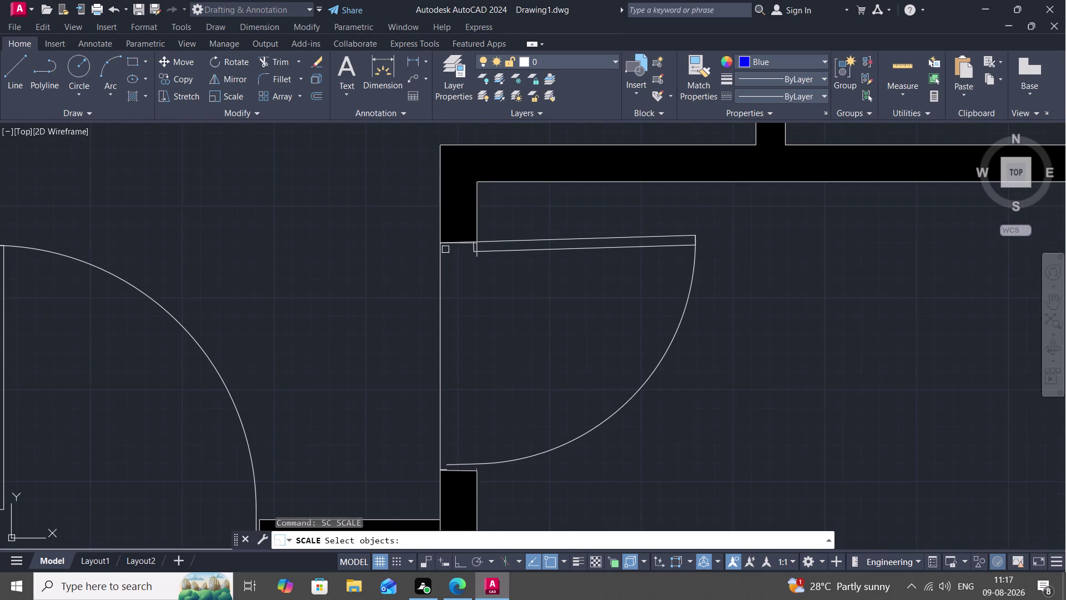
click(449, 245)
right_click(449, 245)
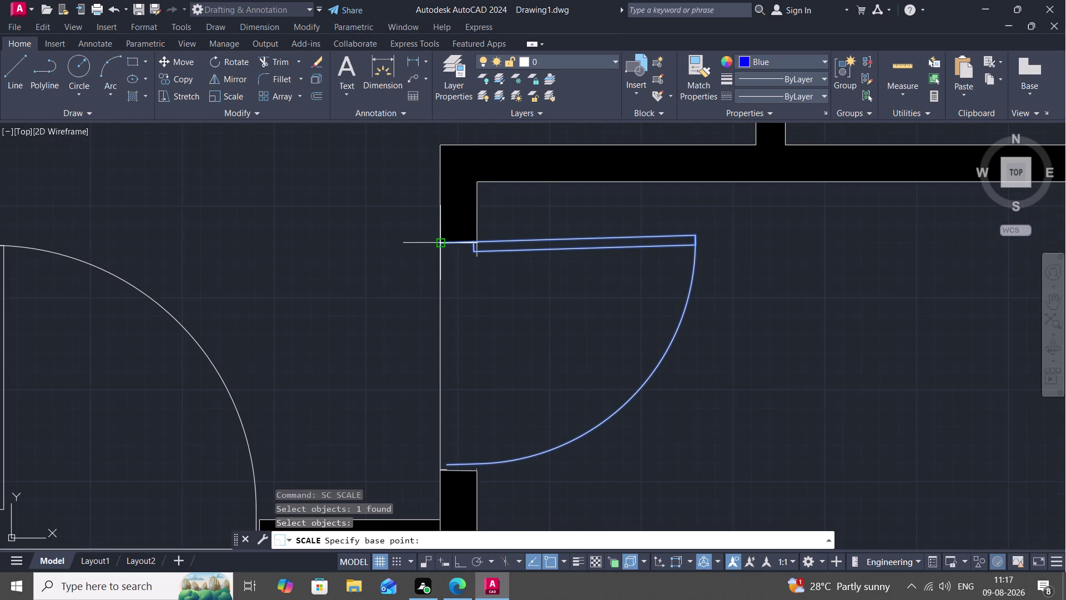
click(438, 240)
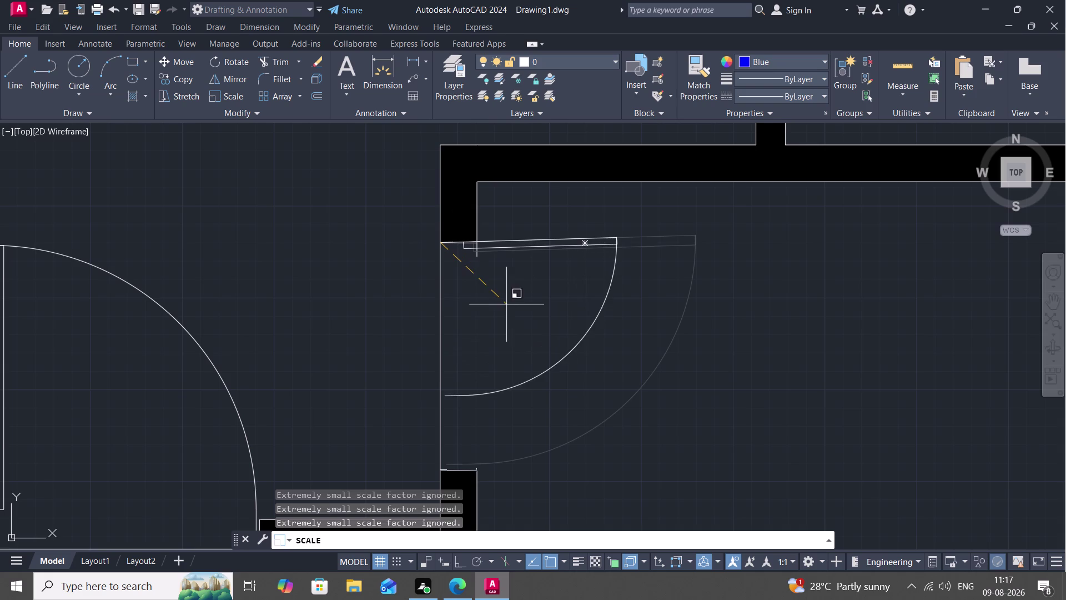
click(493, 366)
scroll(down, 3)
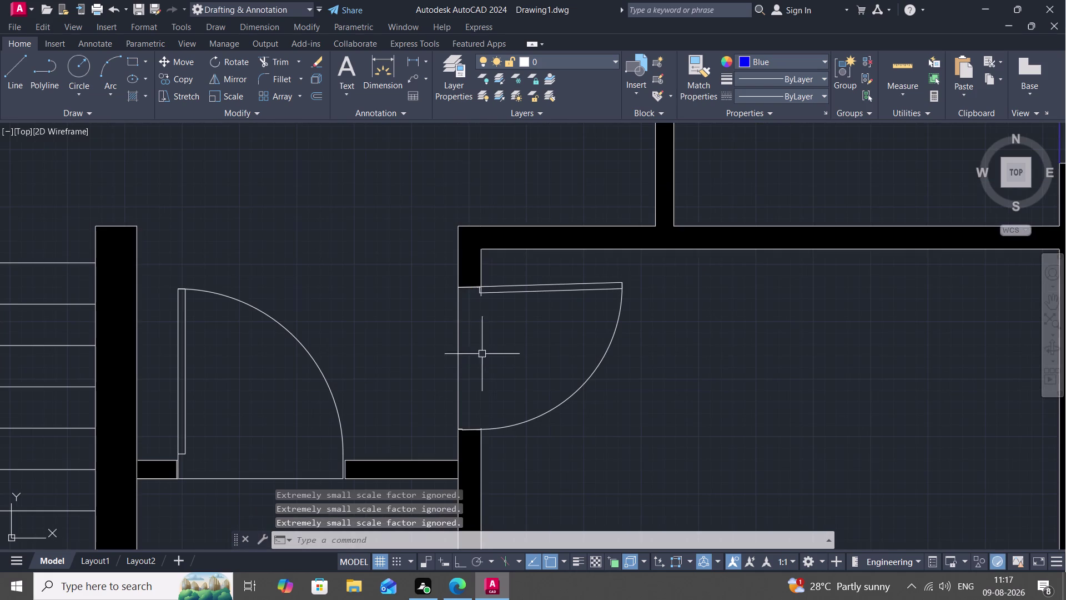
scroll(up, 3)
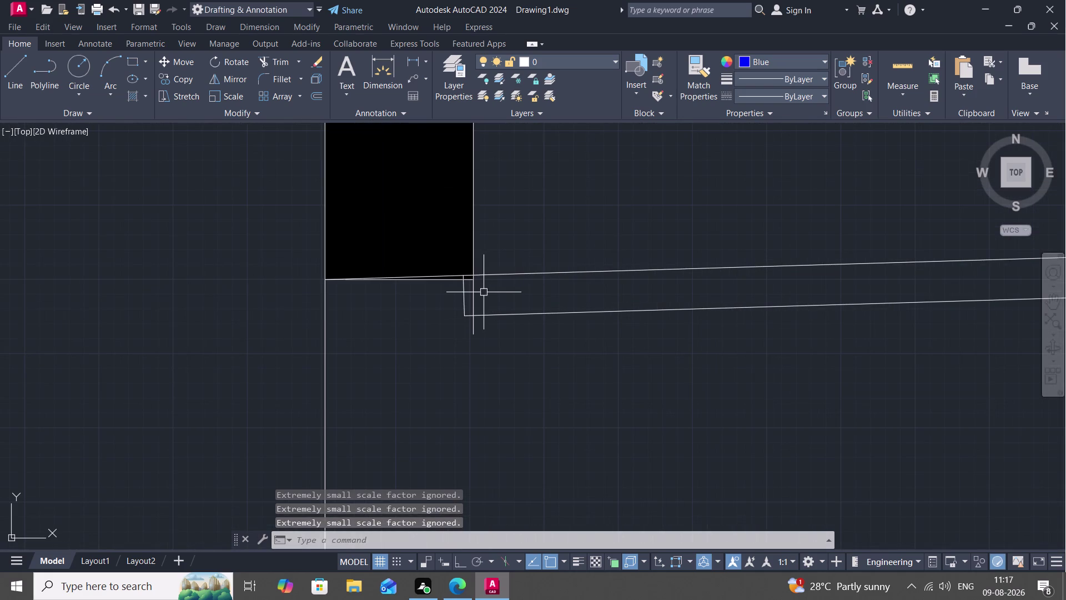
text(TR)
key(space)
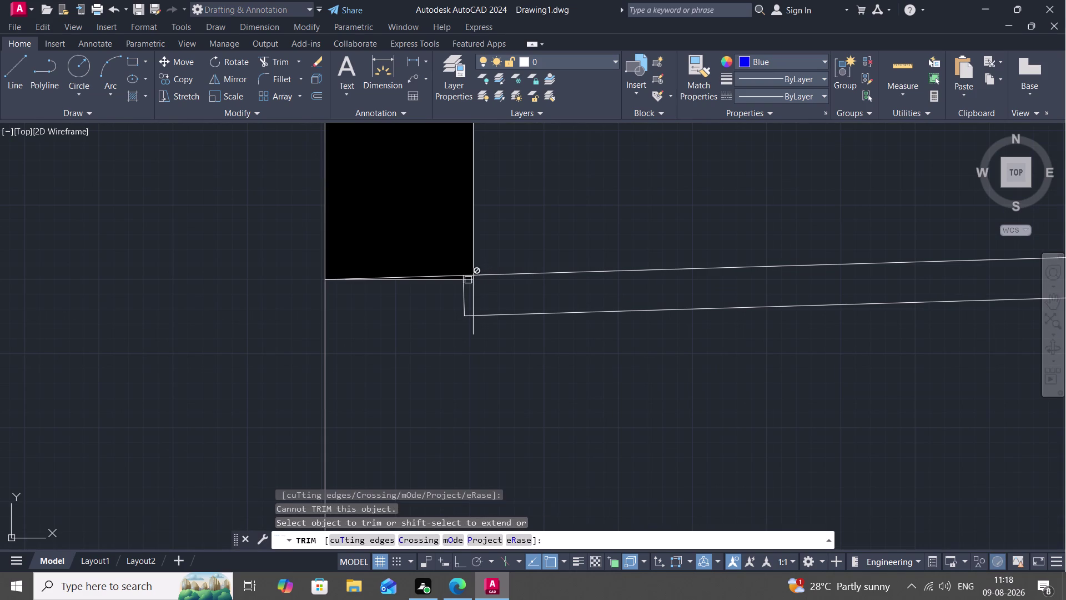
scroll(up, 3)
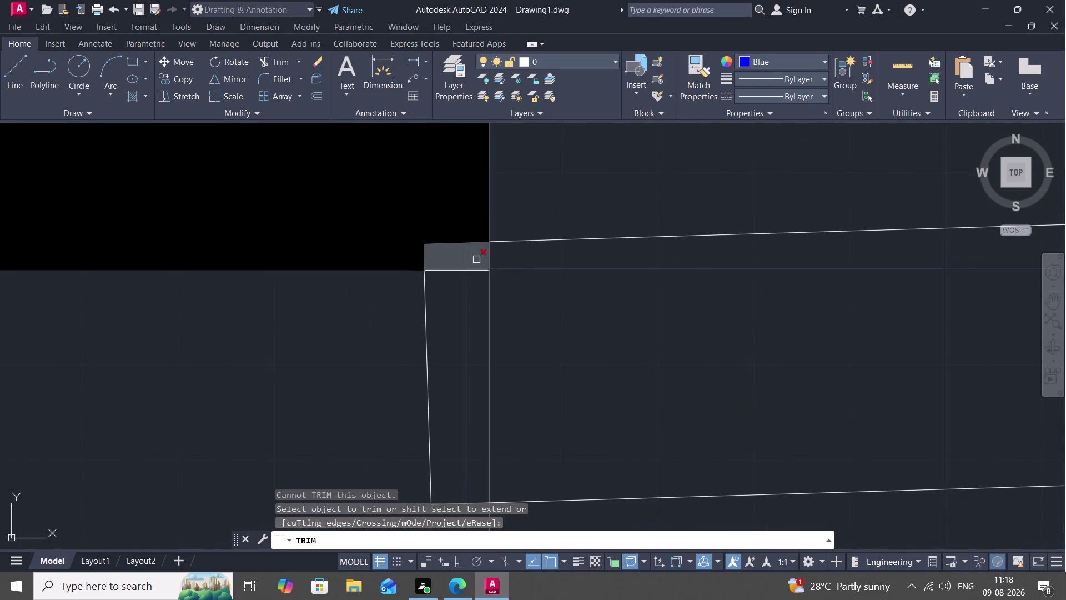
click(478, 260)
click(481, 272)
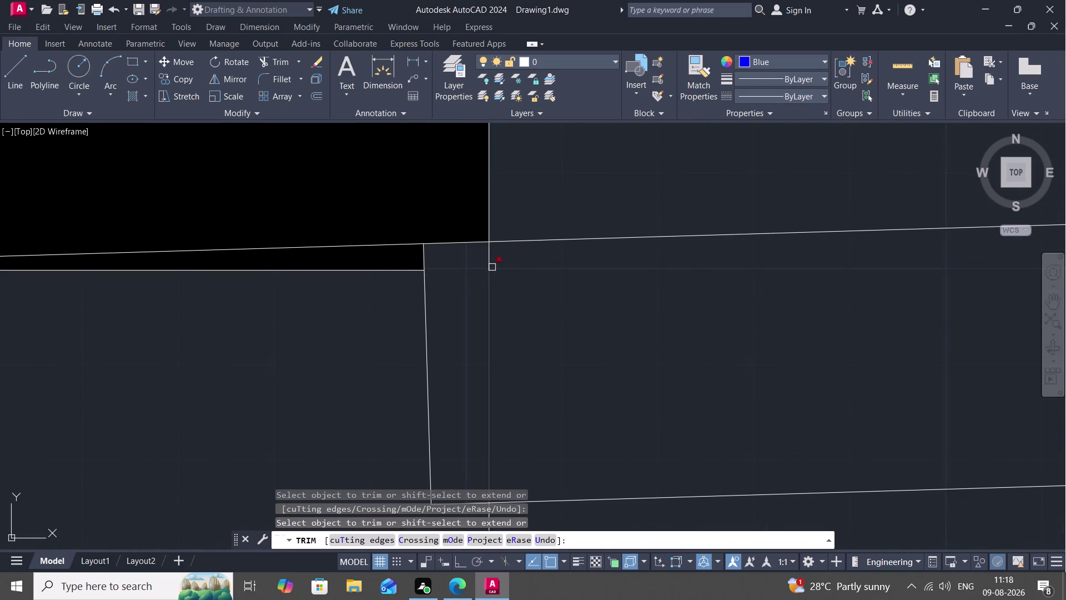
click(488, 252)
click(486, 284)
scroll(down, 3)
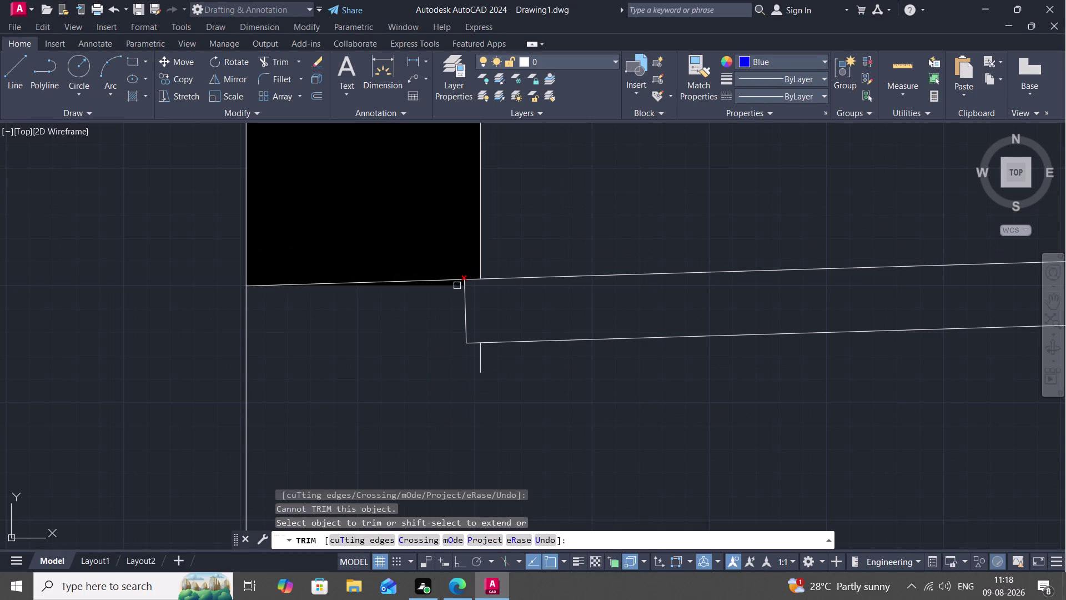
scroll(up, 3)
click(457, 276)
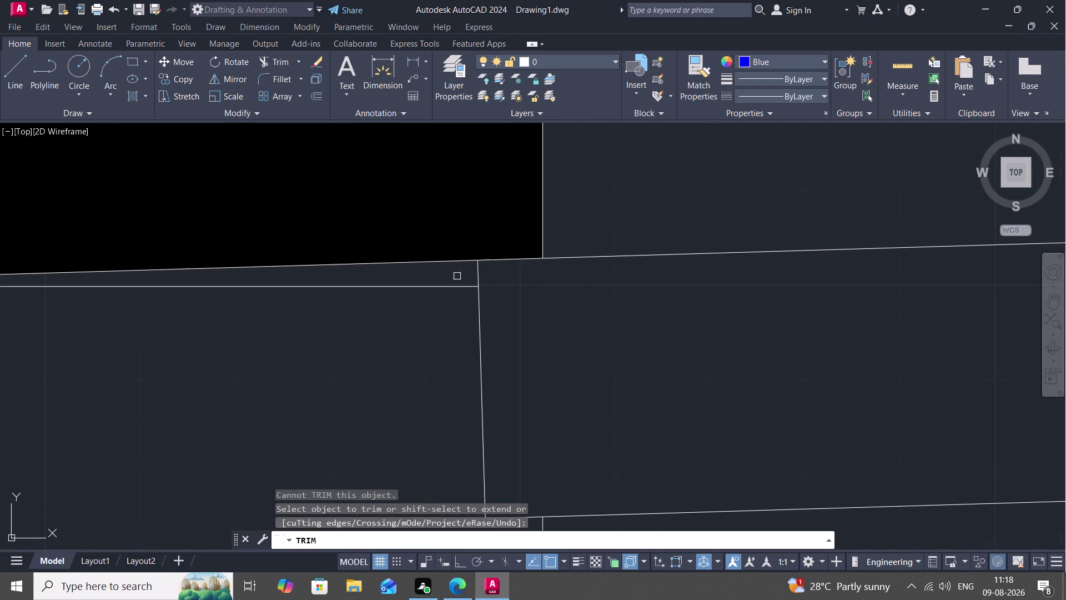
scroll(down, 3)
scroll(down, 3)
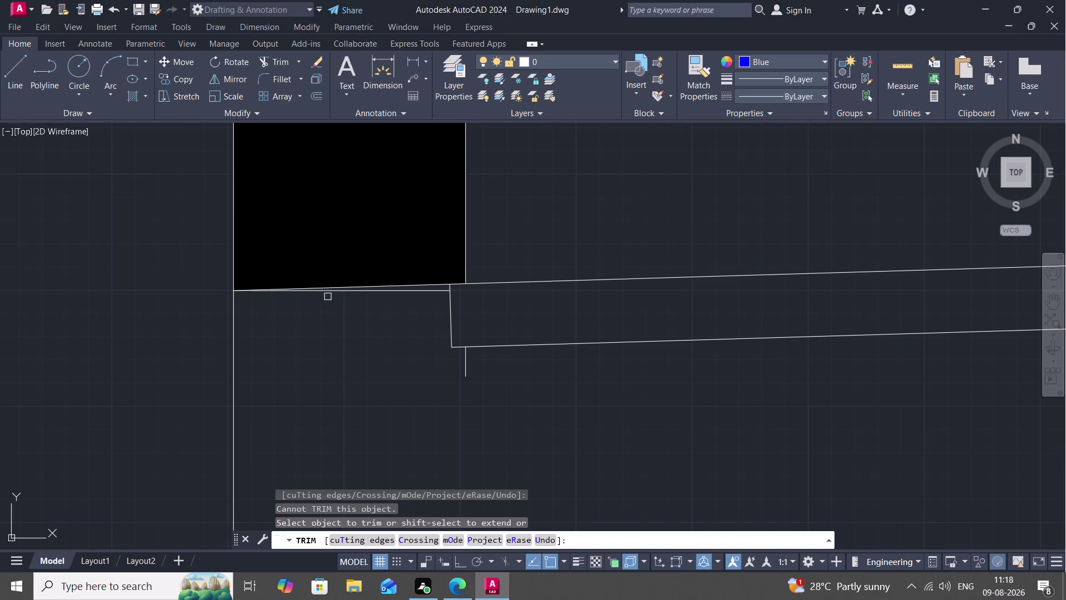
key(Escape)
scroll(down, 3)
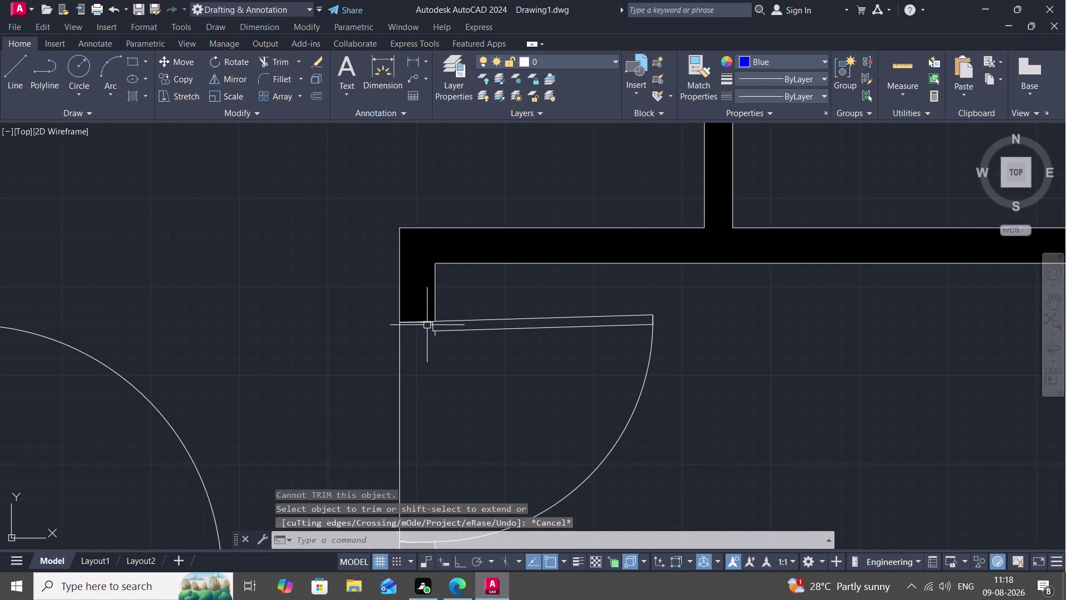
scroll(up, 3)
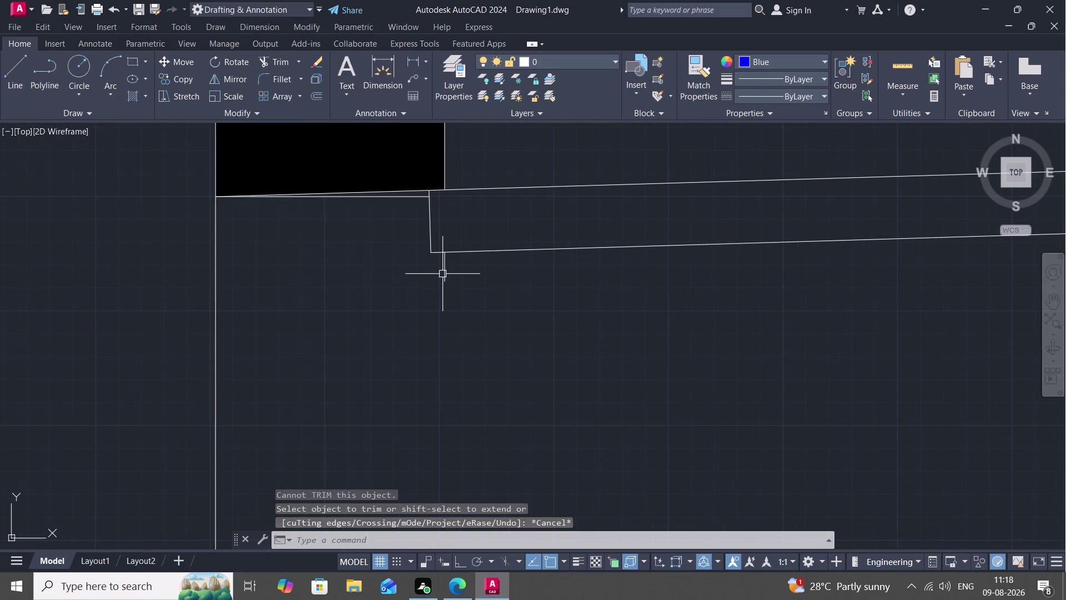
text(TR)
key(space)
click(443, 274)
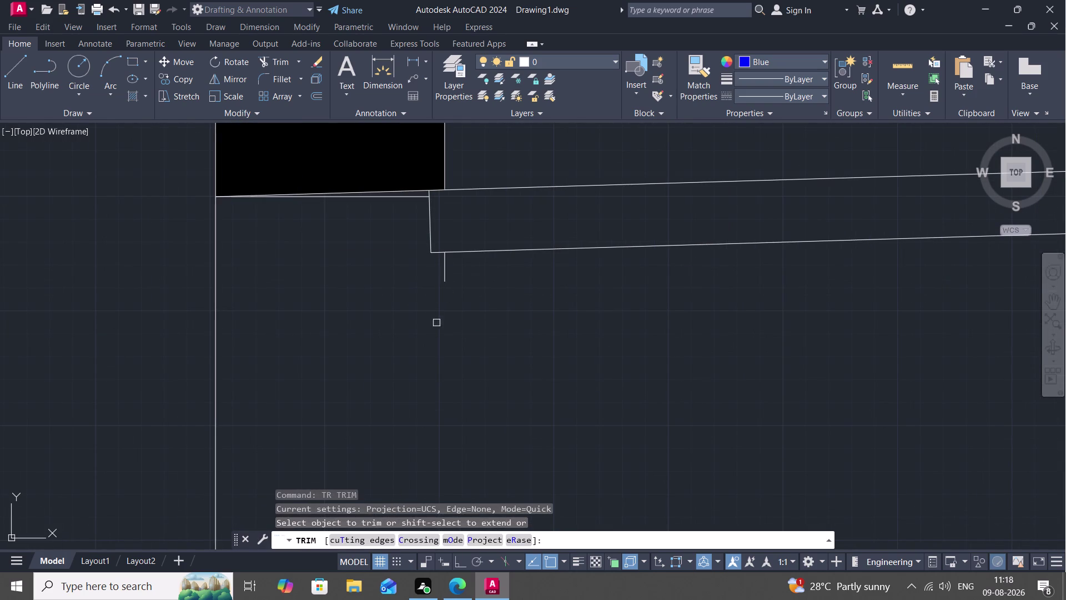
scroll(down, 3)
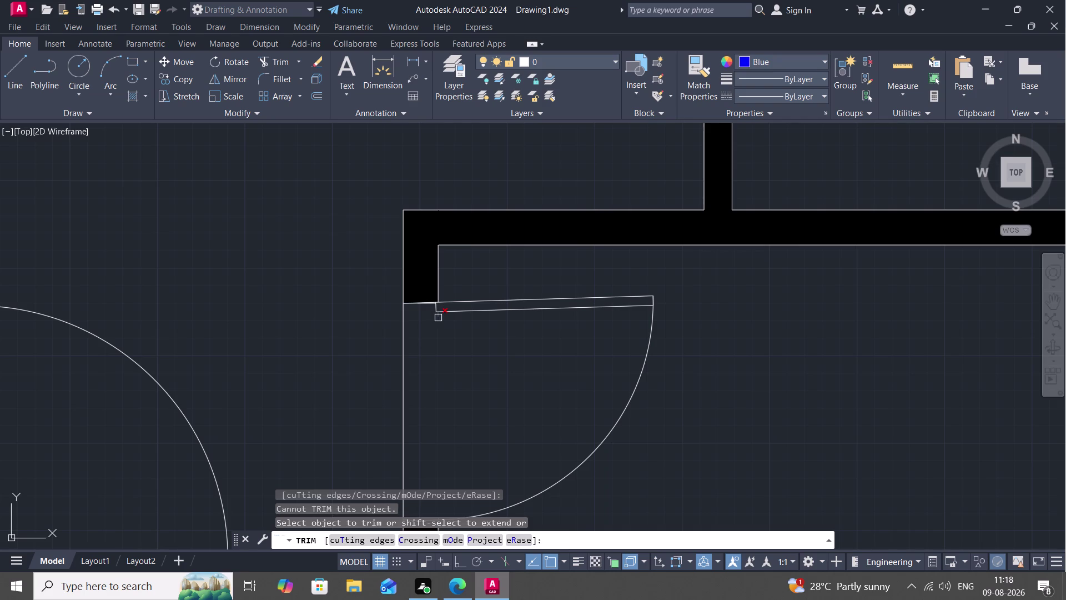
click(438, 317)
scroll(down, 3)
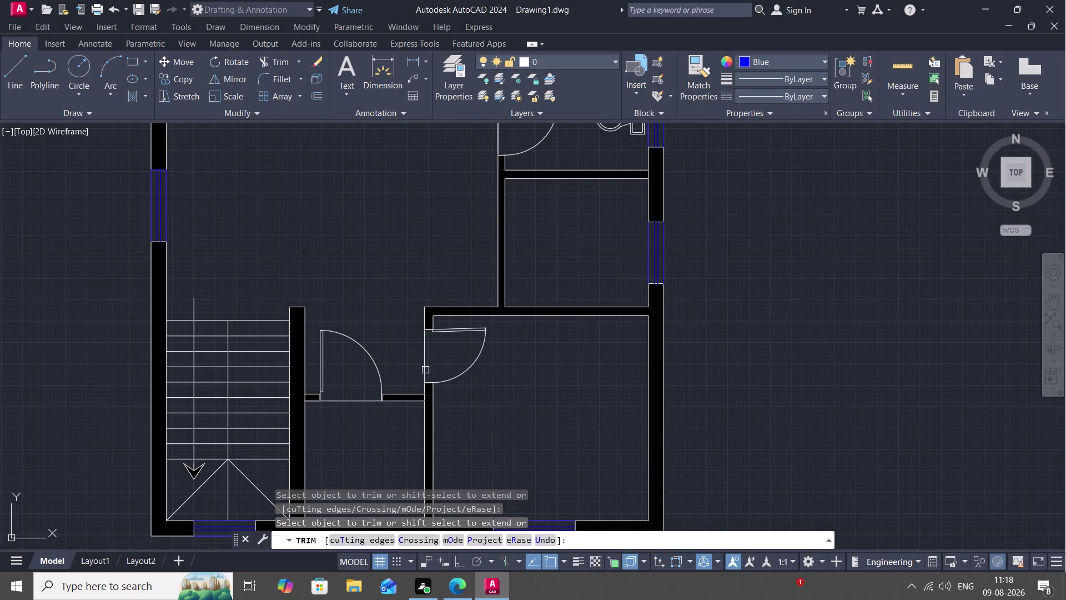
scroll(up, 3)
middle_drag(369, 382, 402, 353)
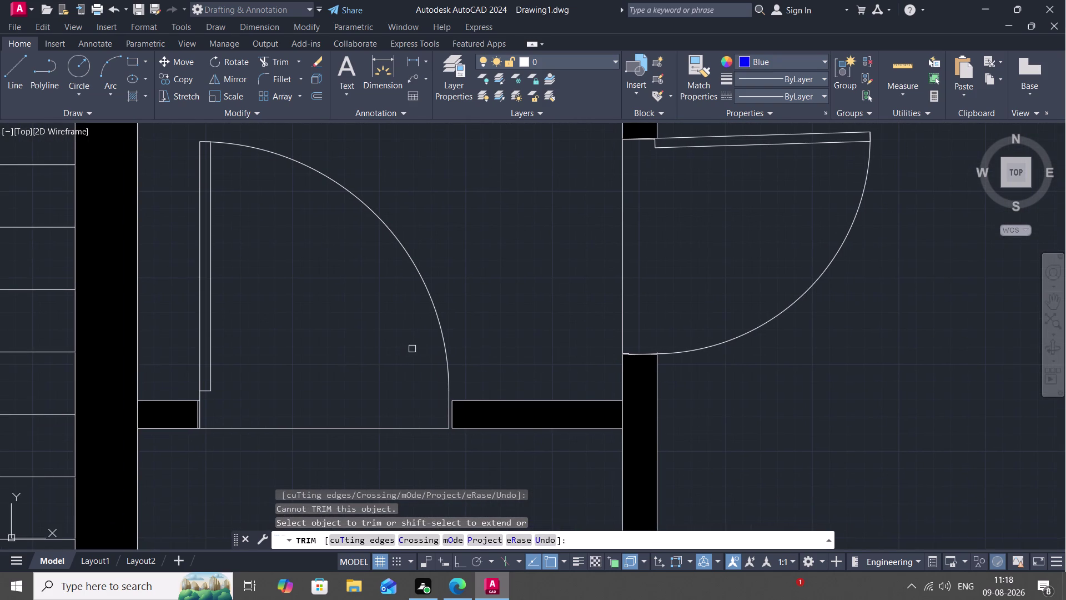
key(m)
key(space)
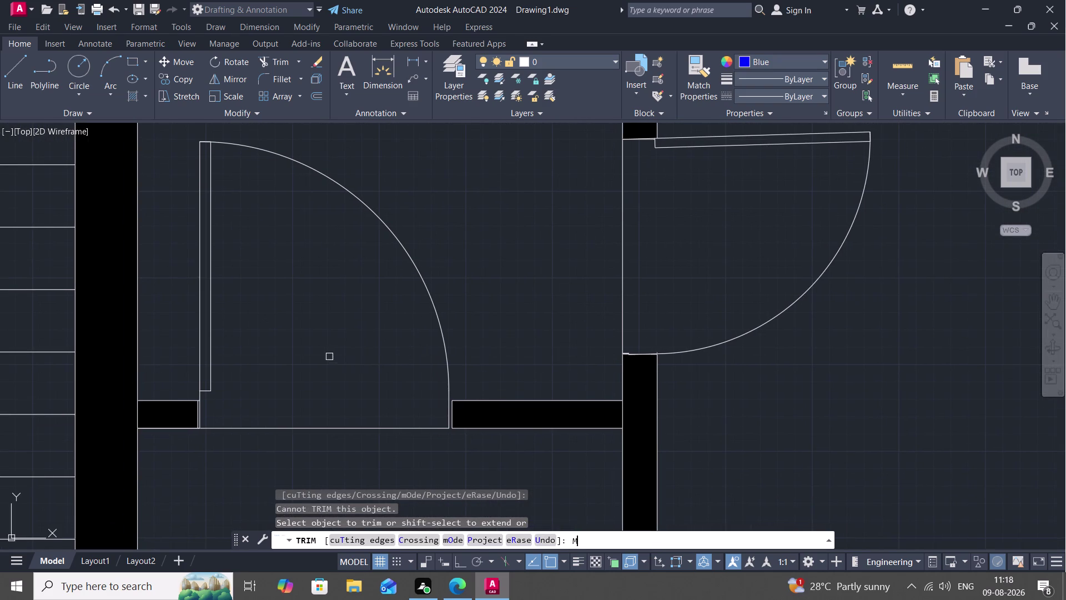
key(Escape)
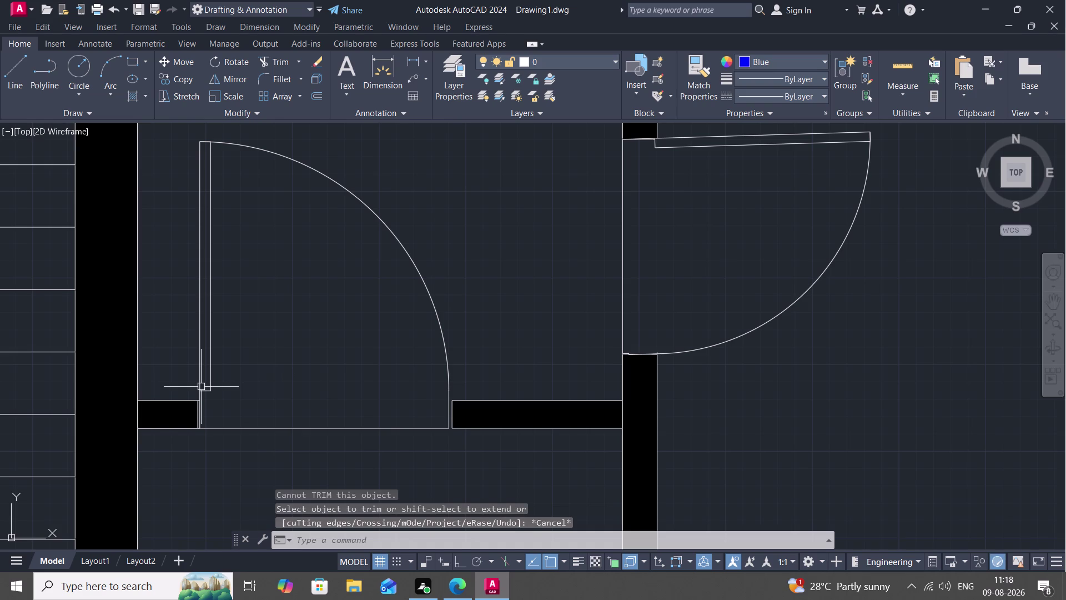
Move the door by its leaf corner onto the wall corner at the opening end.
key(m)
key(space)
click(201, 377)
right_click(201, 376)
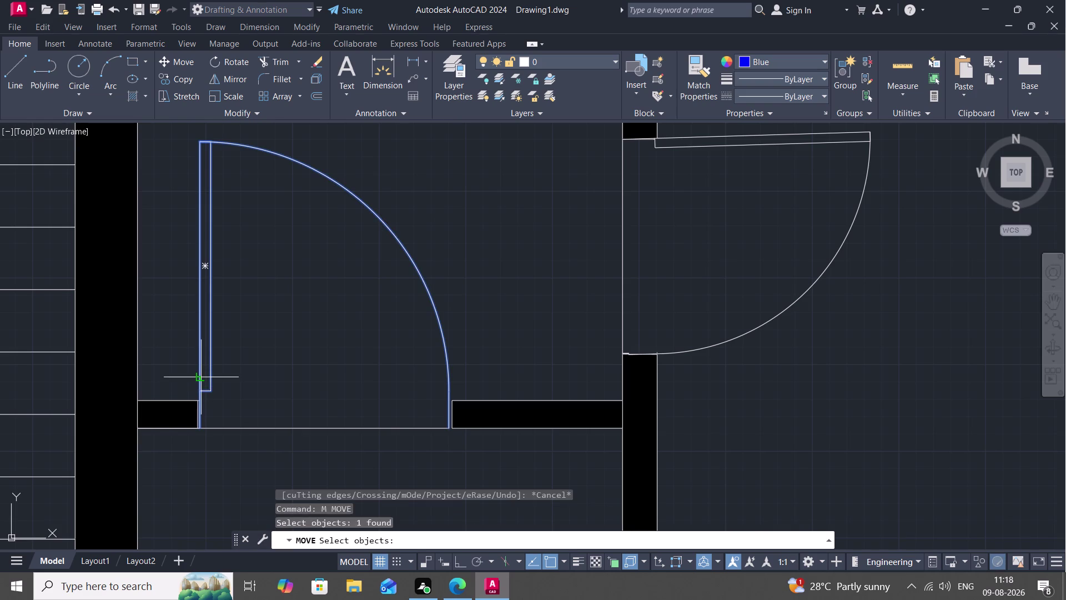
click(201, 398)
scroll(up, 3)
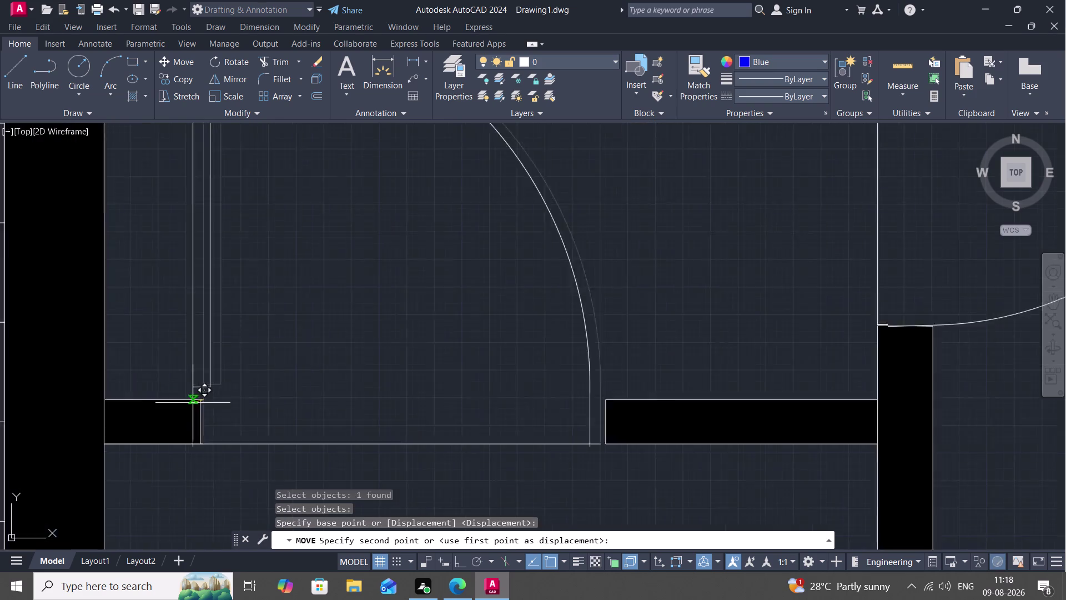
scroll(up, 3)
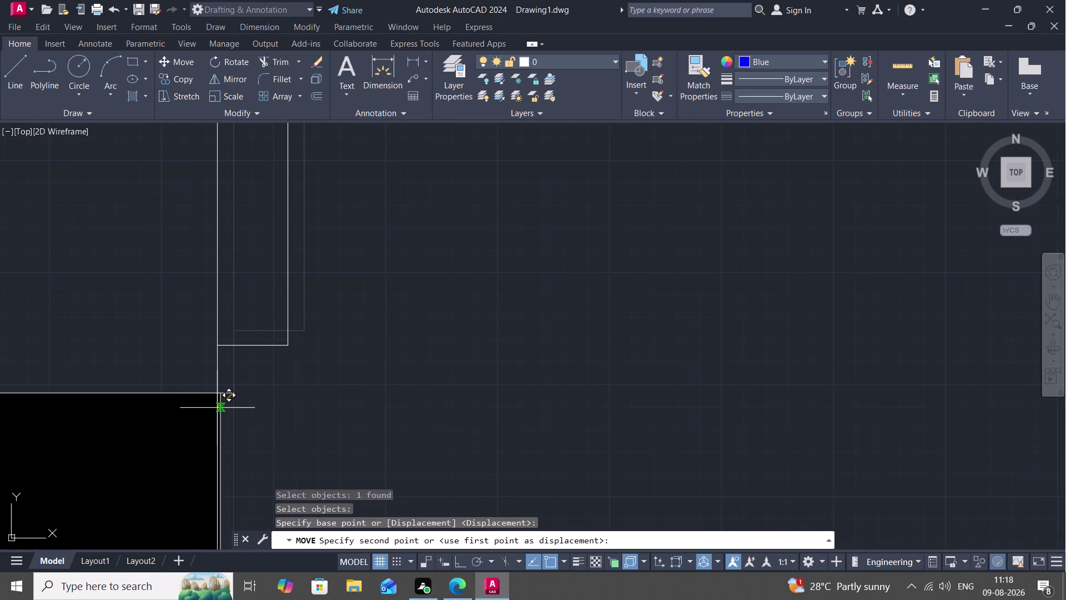
scroll(up, 3)
middle_drag(221, 408, 244, 256)
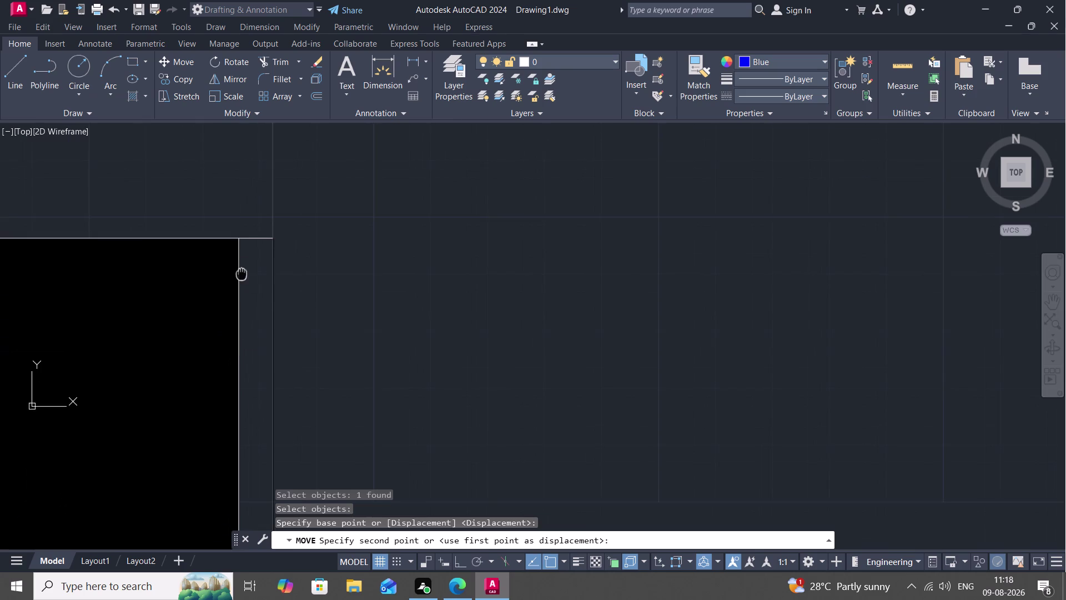
scroll(down, 3)
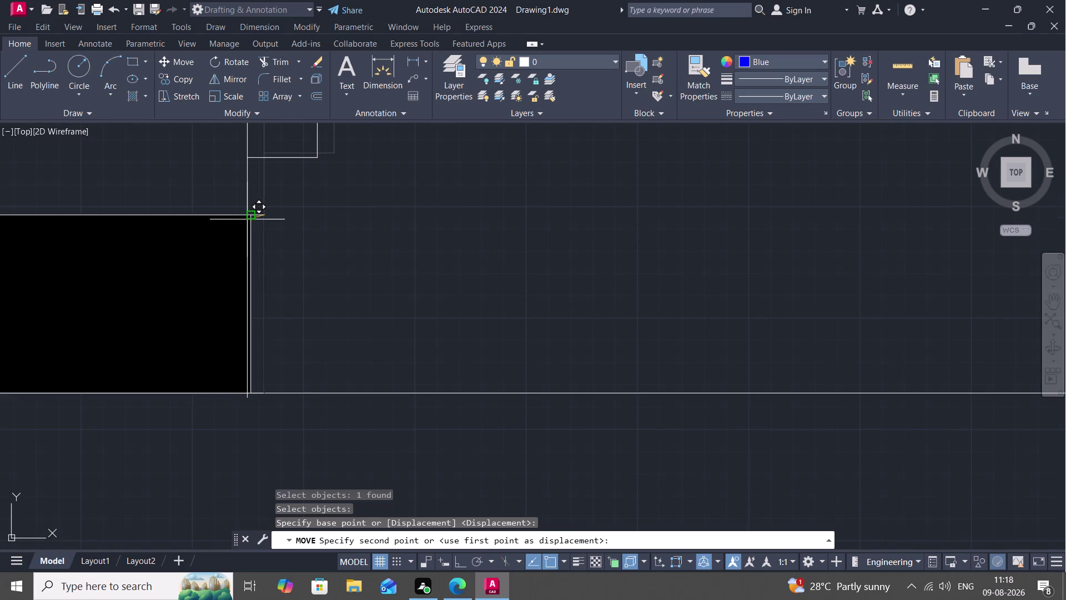
click(249, 219)
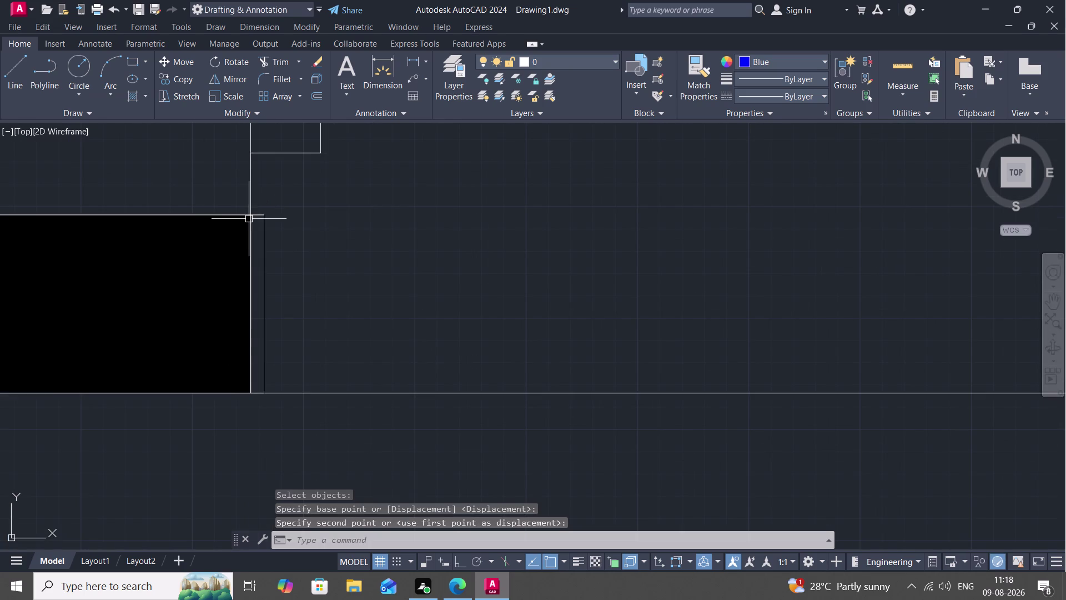
scroll(down, 3)
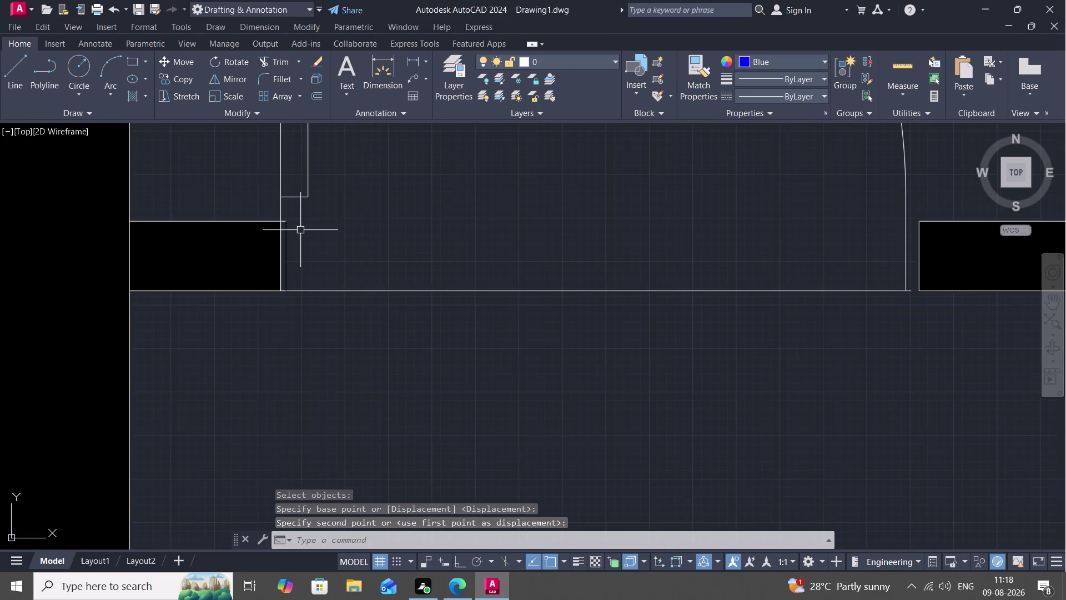
scroll(up, 3)
key(Escape)
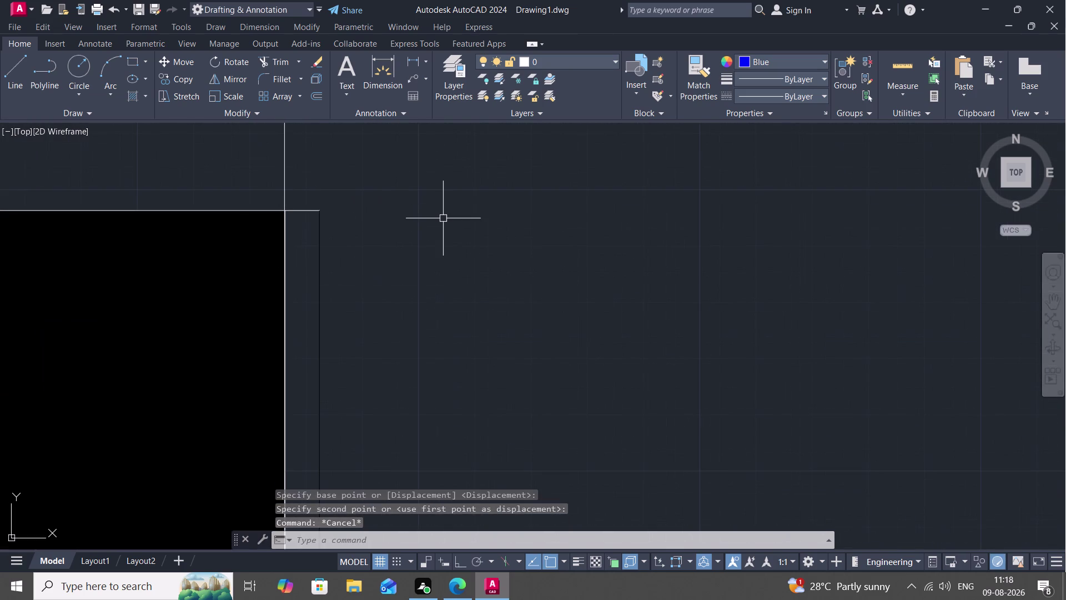
text(TR)
key(space)
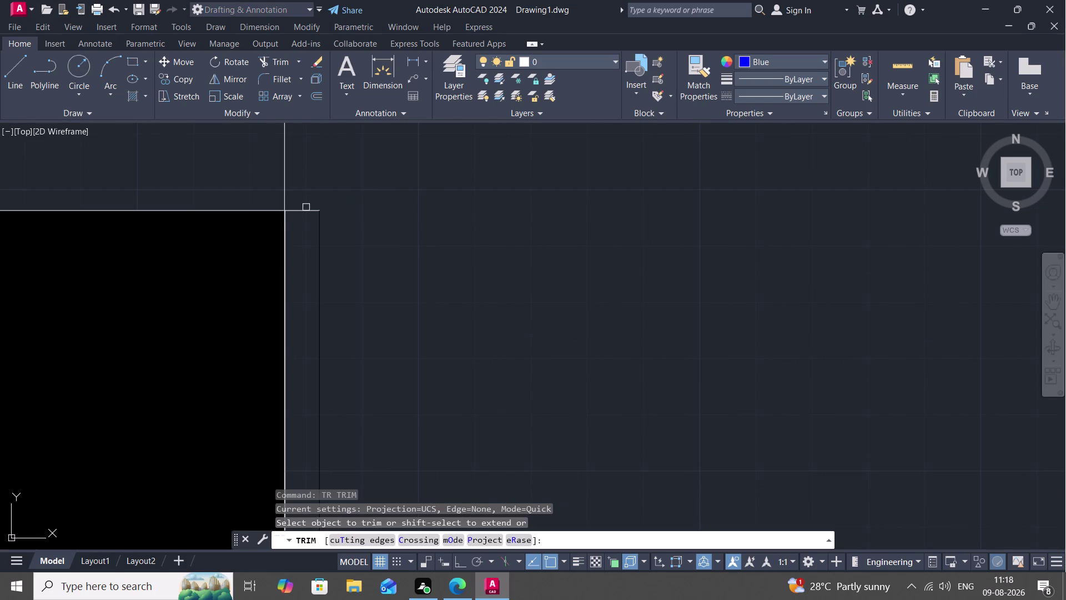
drag(306, 209, 314, 209)
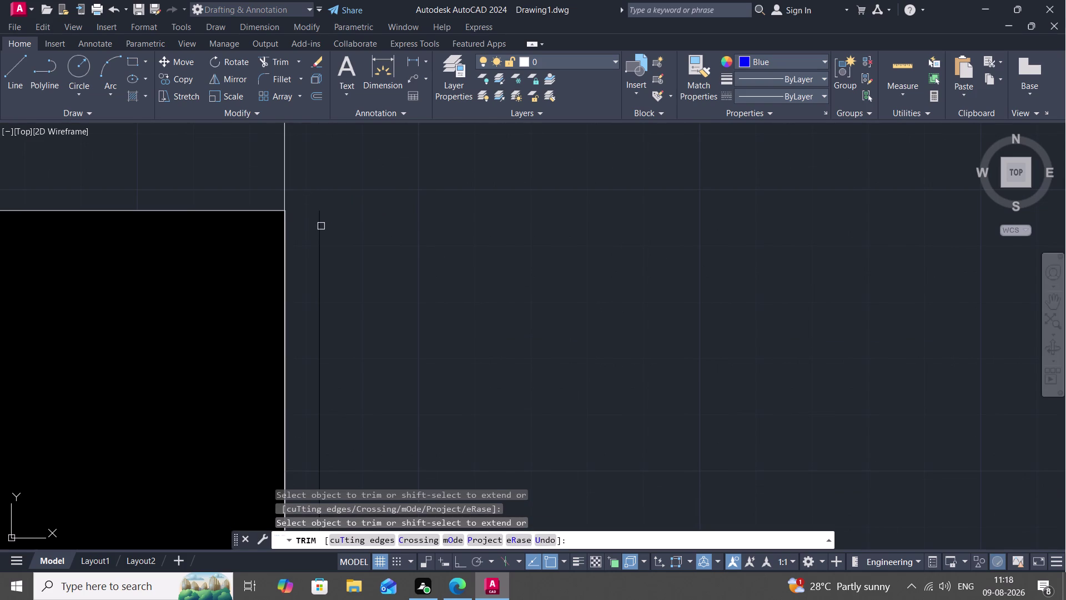
click(319, 228)
scroll(down, 3)
scroll(down, 3)
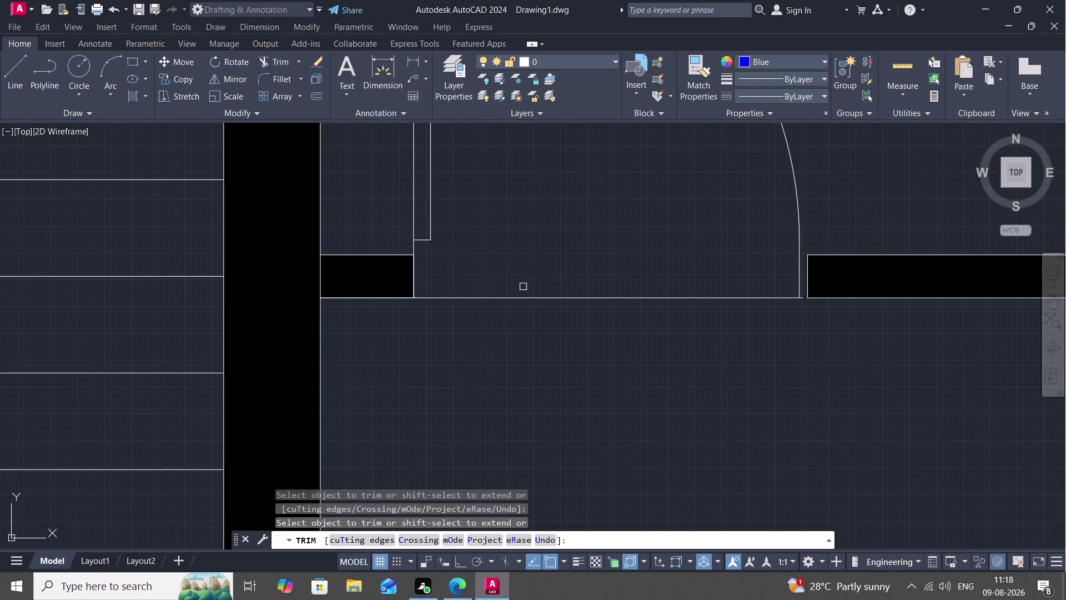
text(SC)
key(space)
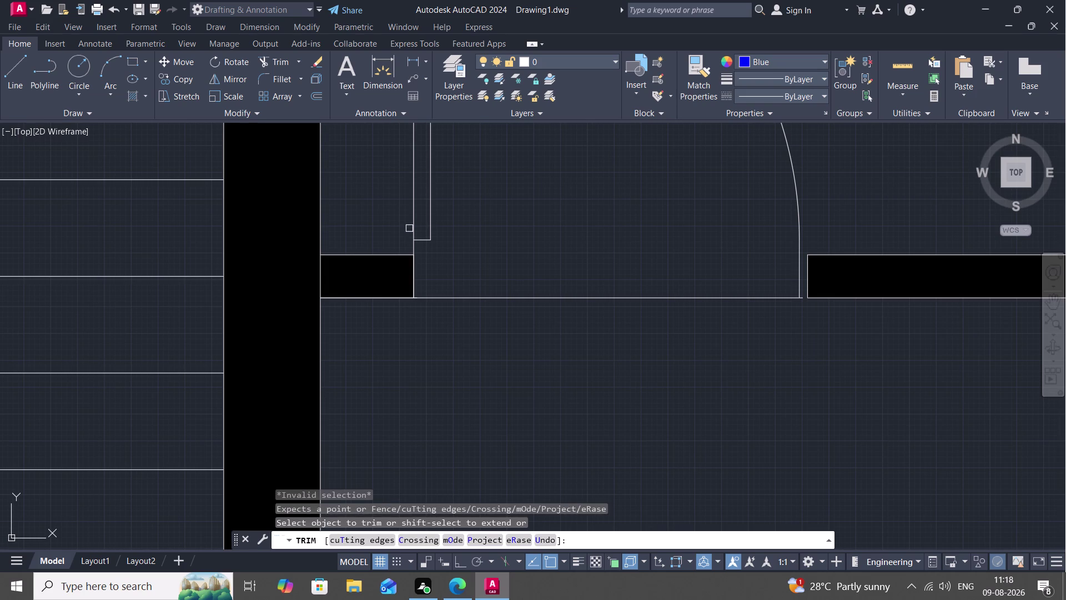
click(415, 232)
right_click(415, 232)
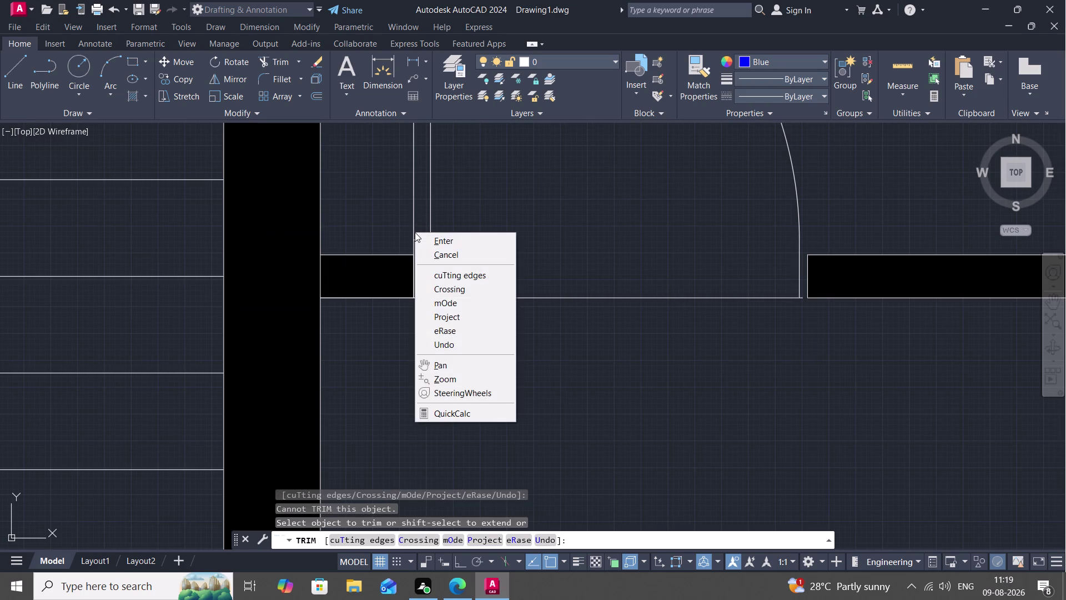
key(Escape)
click(413, 229)
key(Escape)
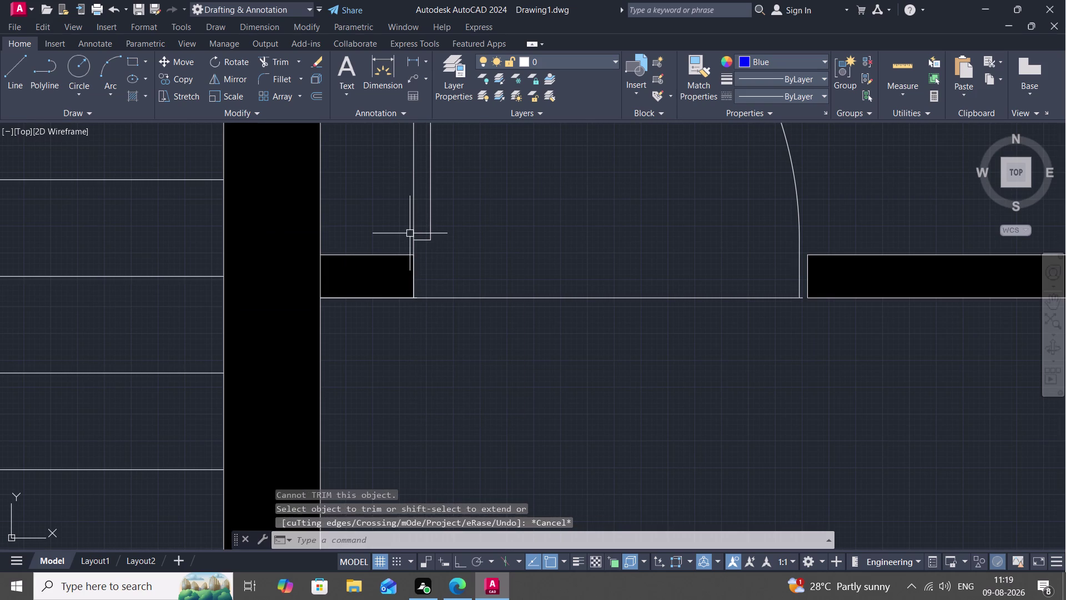
key(c)
key(Escape)
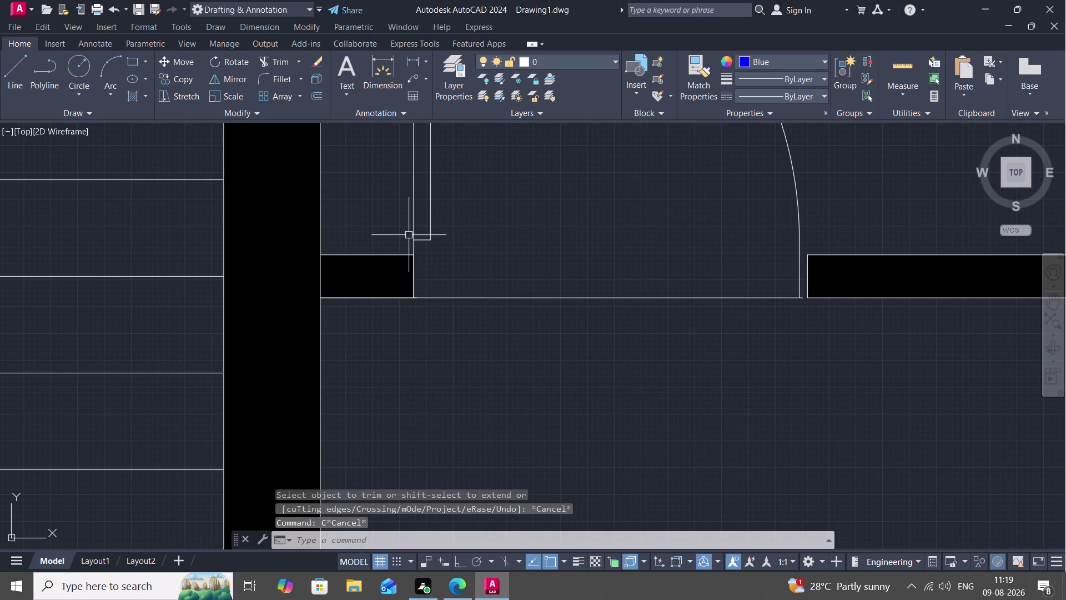
text(SC)
Rescale the door from its hinge corner so the swing reaches the far wall end.
key(space)
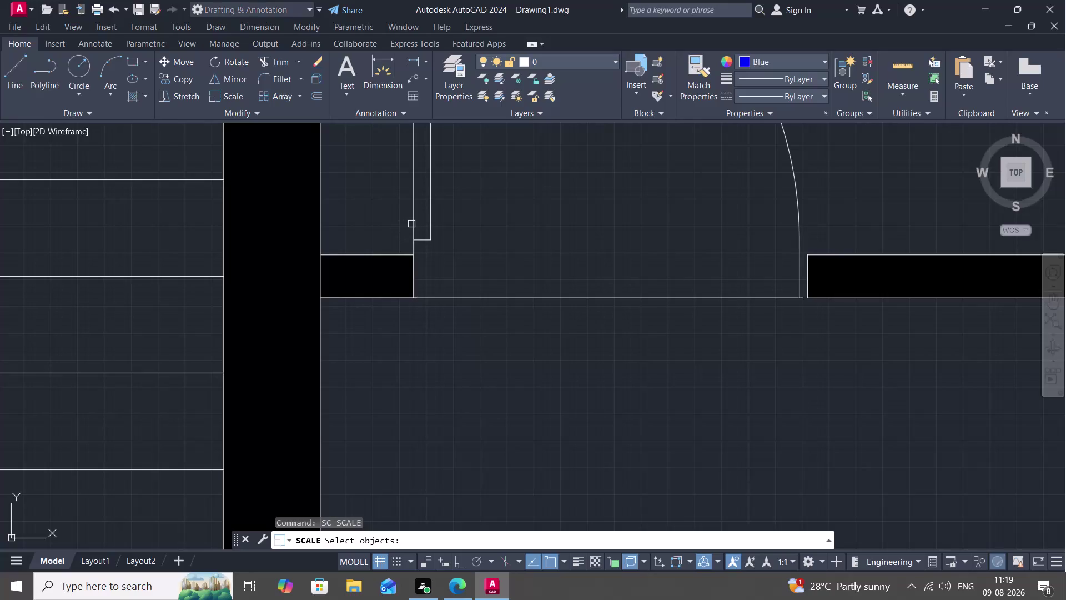
click(412, 223)
right_click(413, 223)
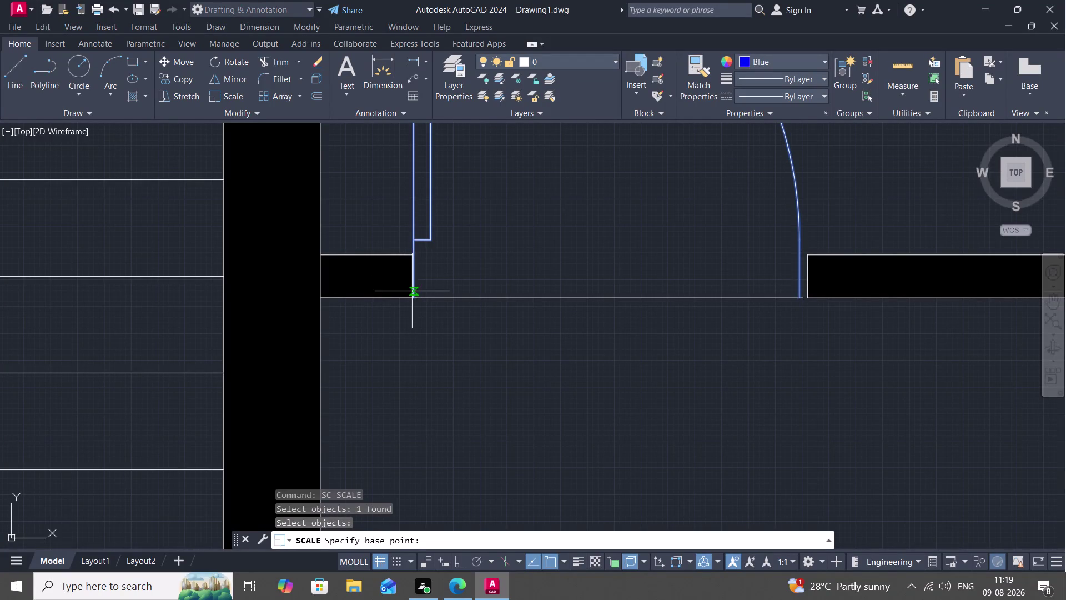
click(413, 298)
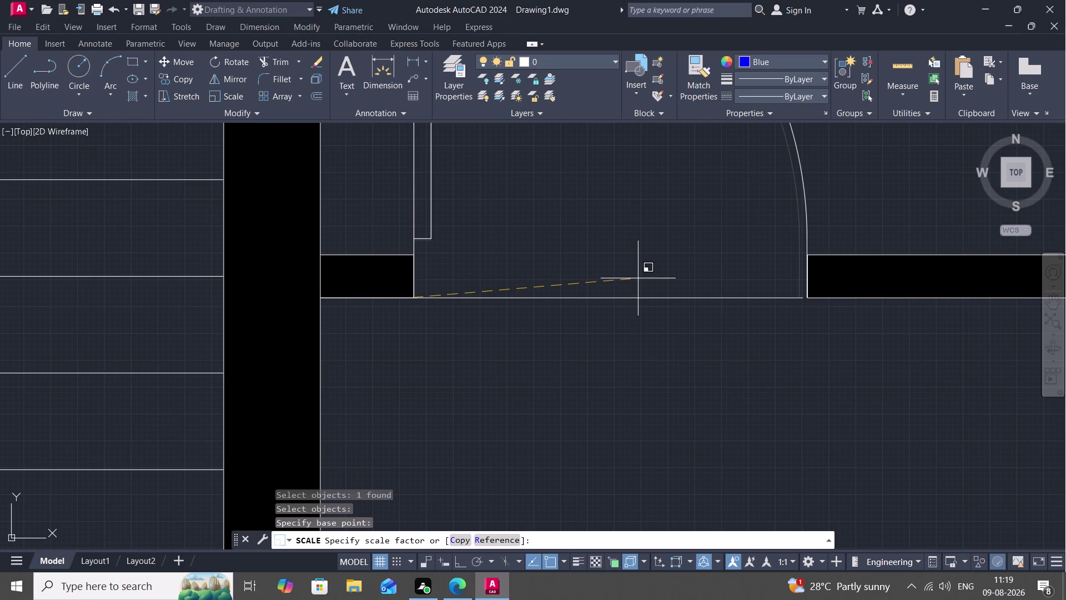
click(638, 278)
key(Escape)
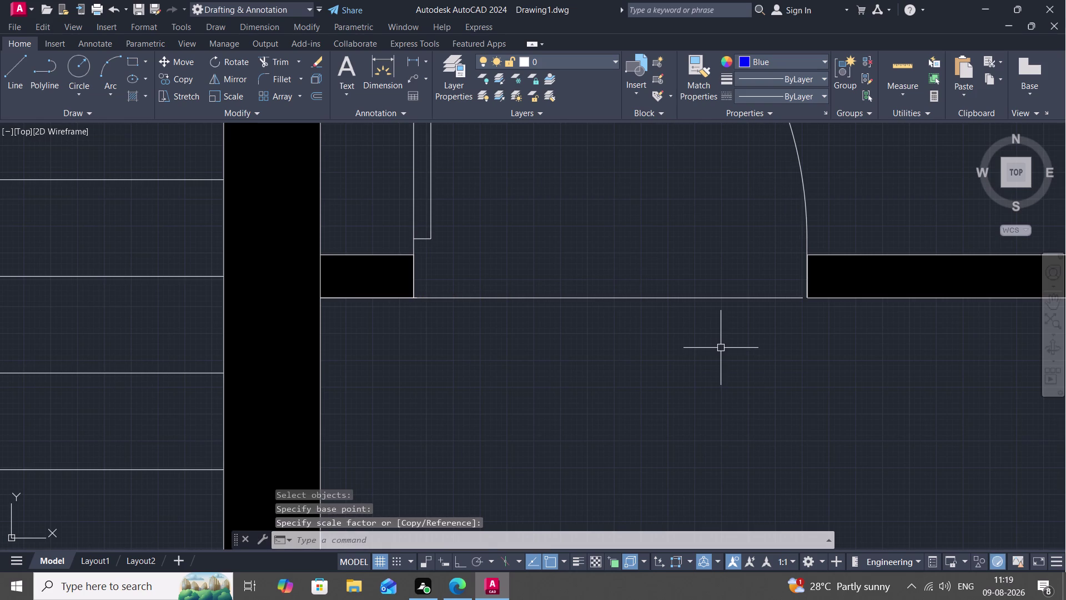
text(EX)
key(space)
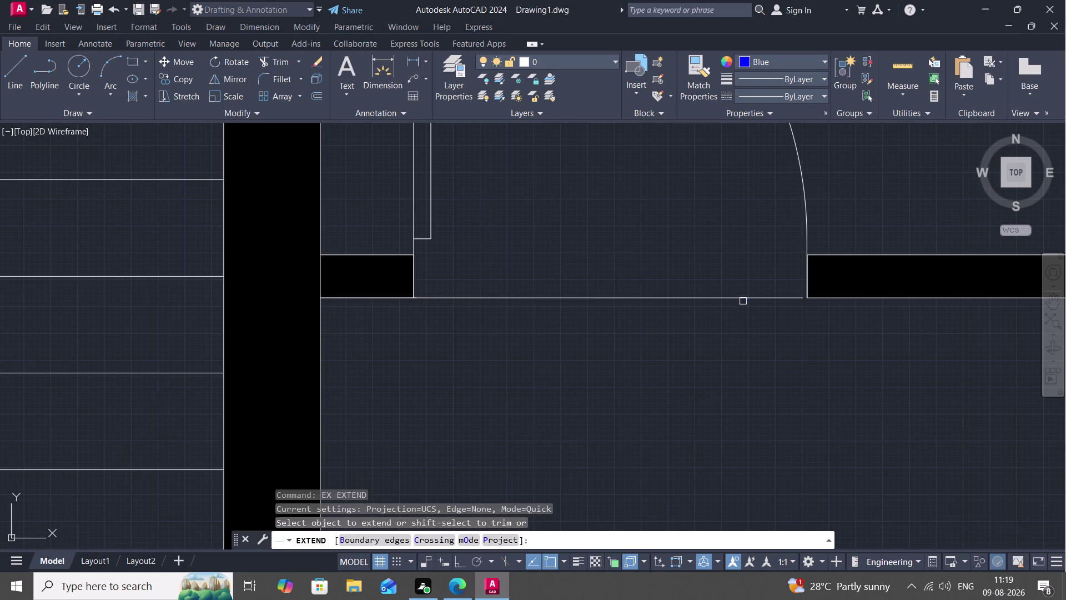
Try extending the door lines at the bedroom opening to the wall, without success.
click(747, 298)
scroll(down, 3)
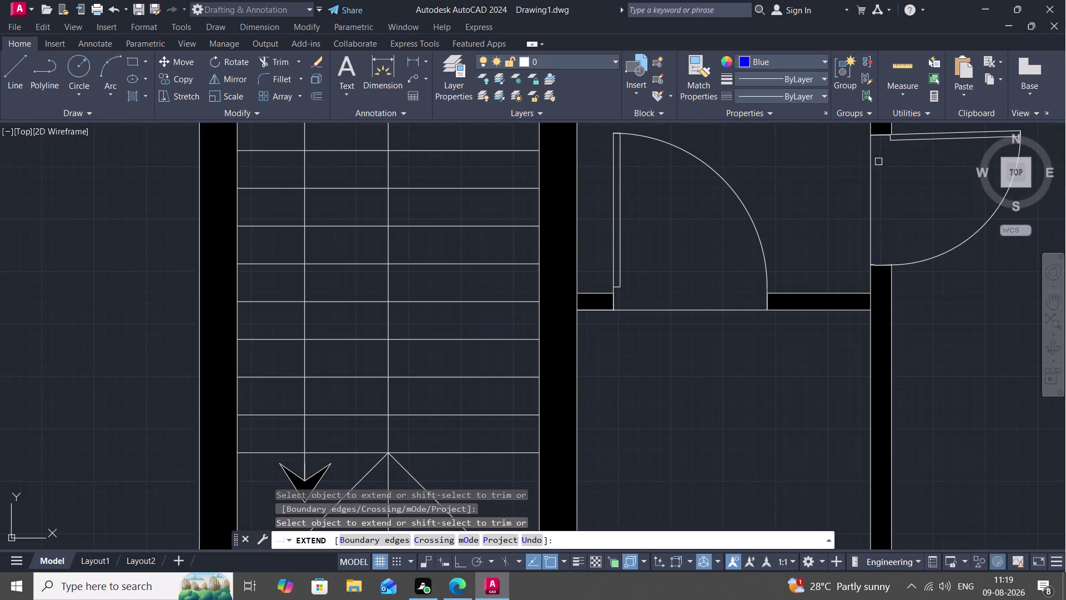
click(870, 170)
scroll(down, 3)
middle_drag(787, 197, 648, 515)
scroll(down, 3)
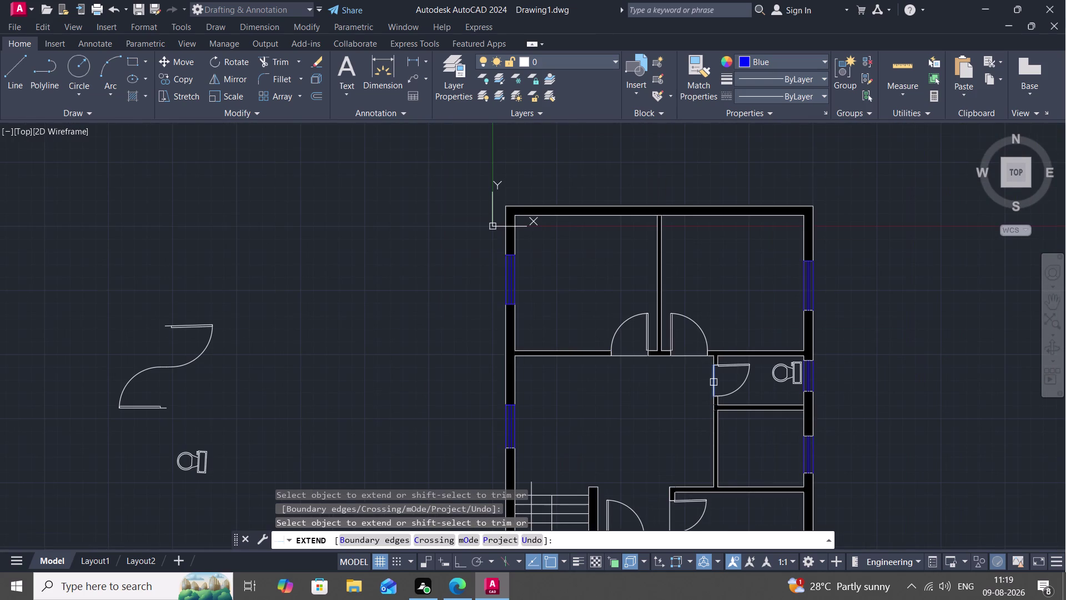
click(713, 382)
click(714, 374)
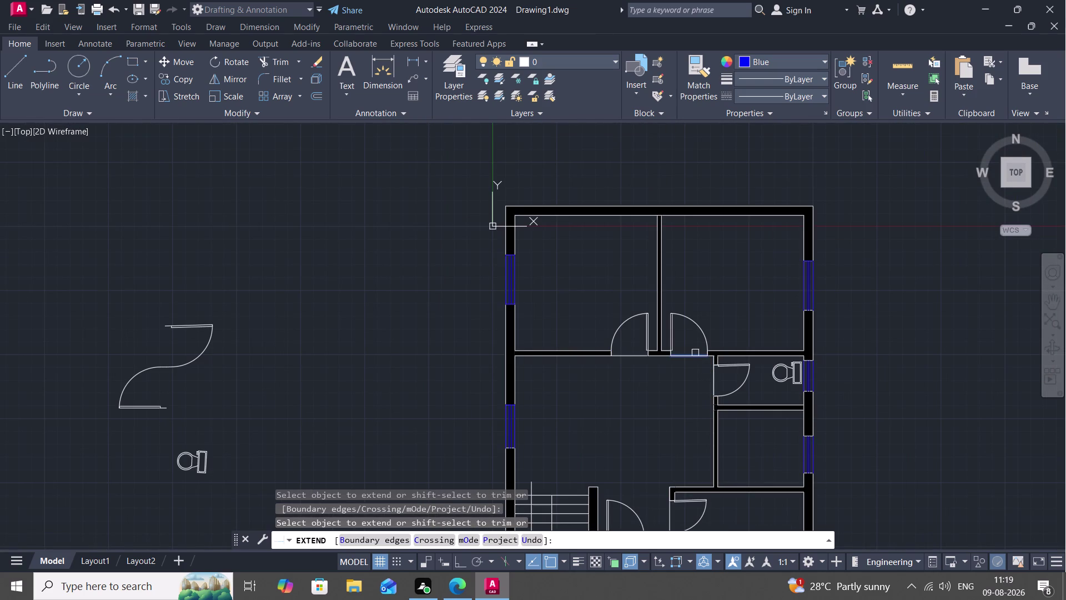
click(697, 355)
click(697, 354)
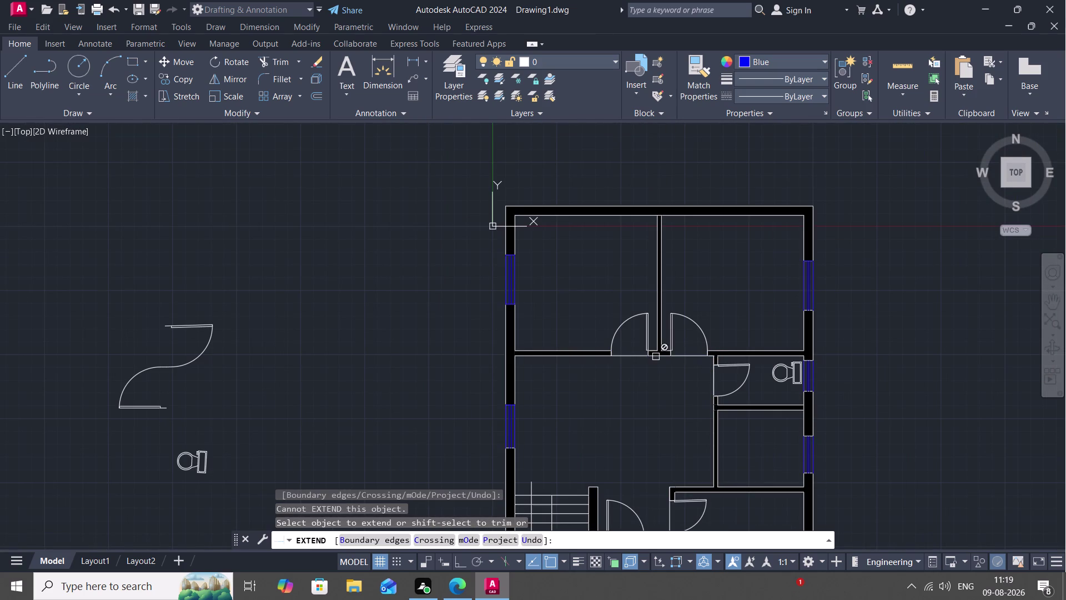
click(640, 356)
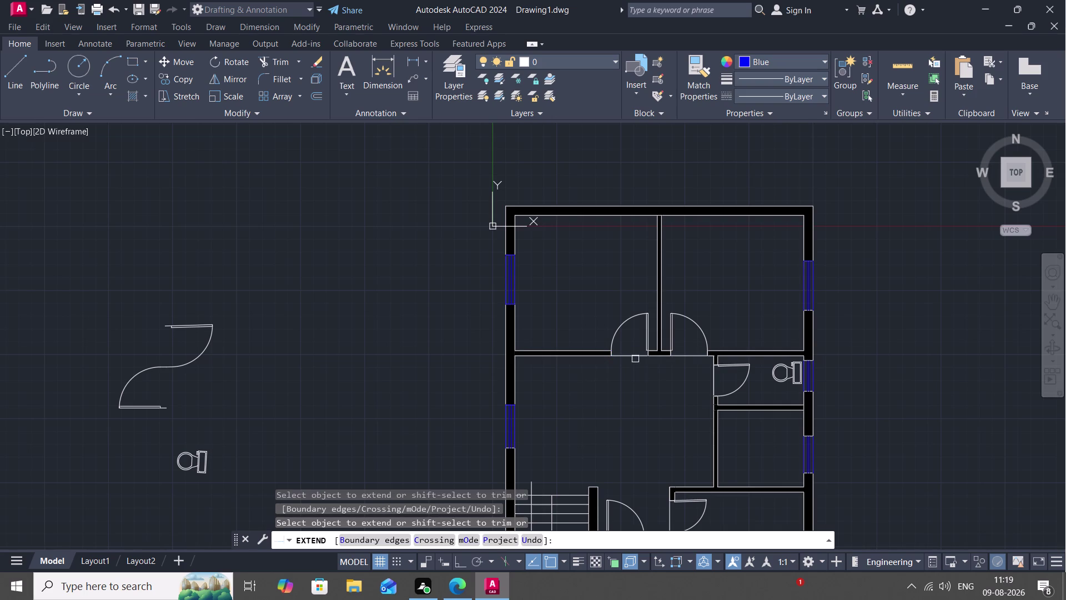
scroll(up, 3)
scroll(down, 3)
middle_drag(639, 380, 612, 162)
scroll(down, 3)
middle_drag(614, 183, 549, 290)
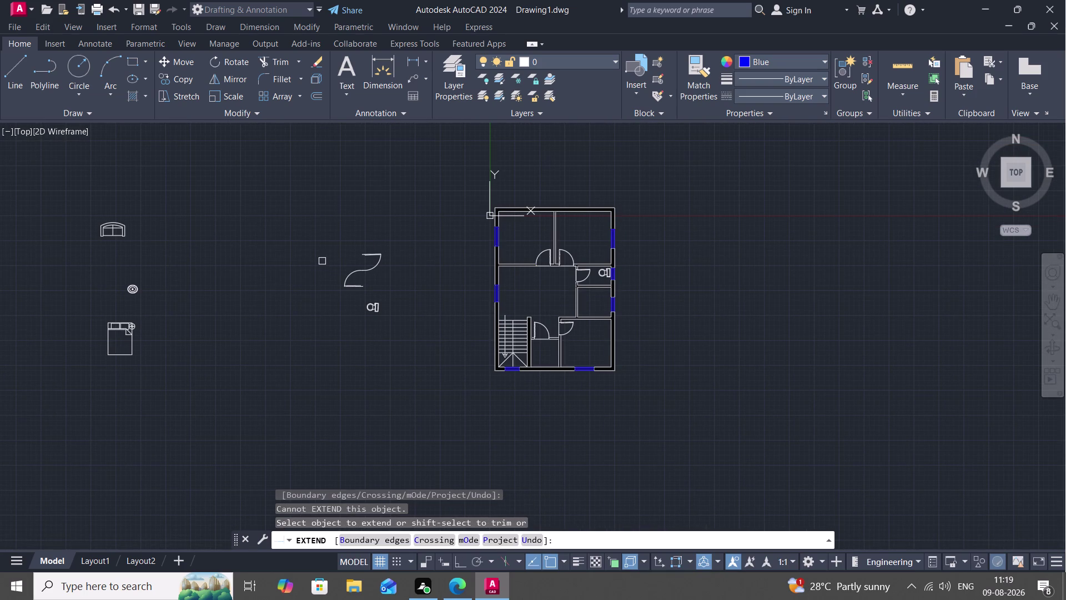
Cancel the failed extend and launch COPY with the CO alias.
key(b)
text(CO)
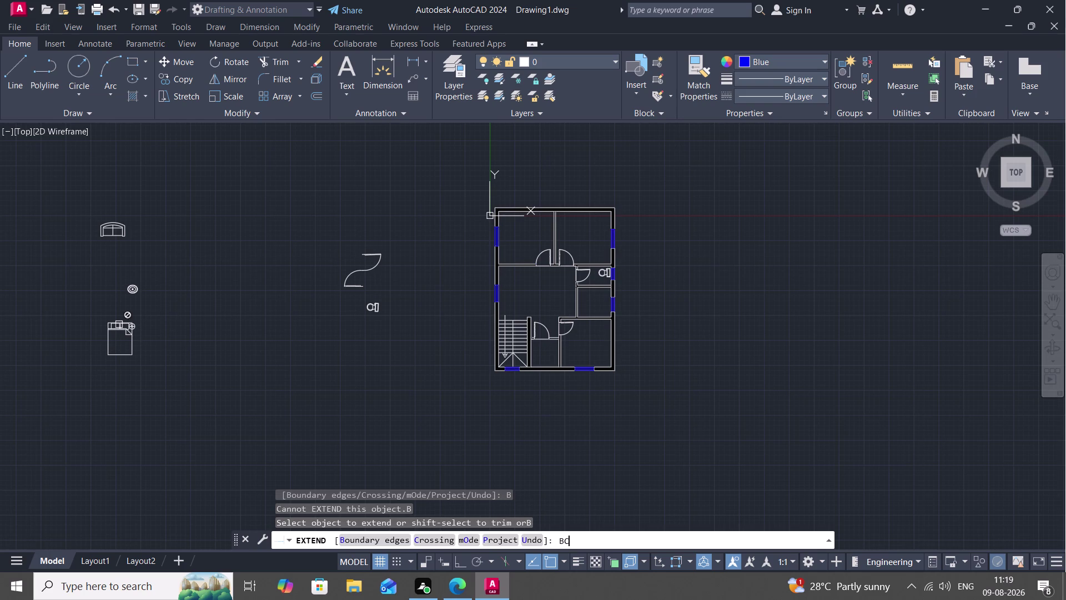
key(space)
click(109, 346)
key(Escape)
key(c)
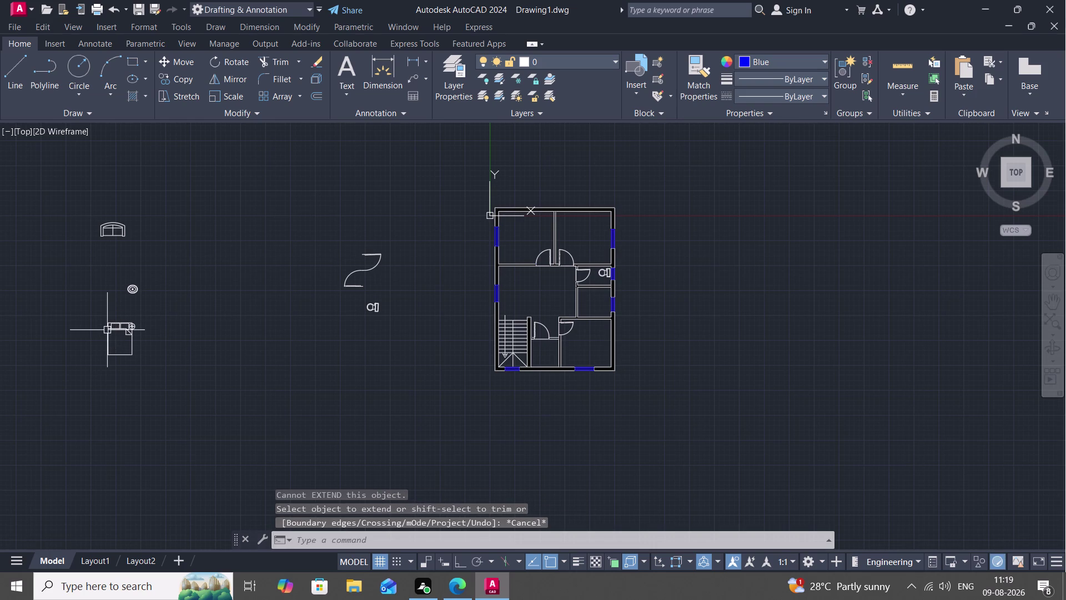
key(o)
key(space)
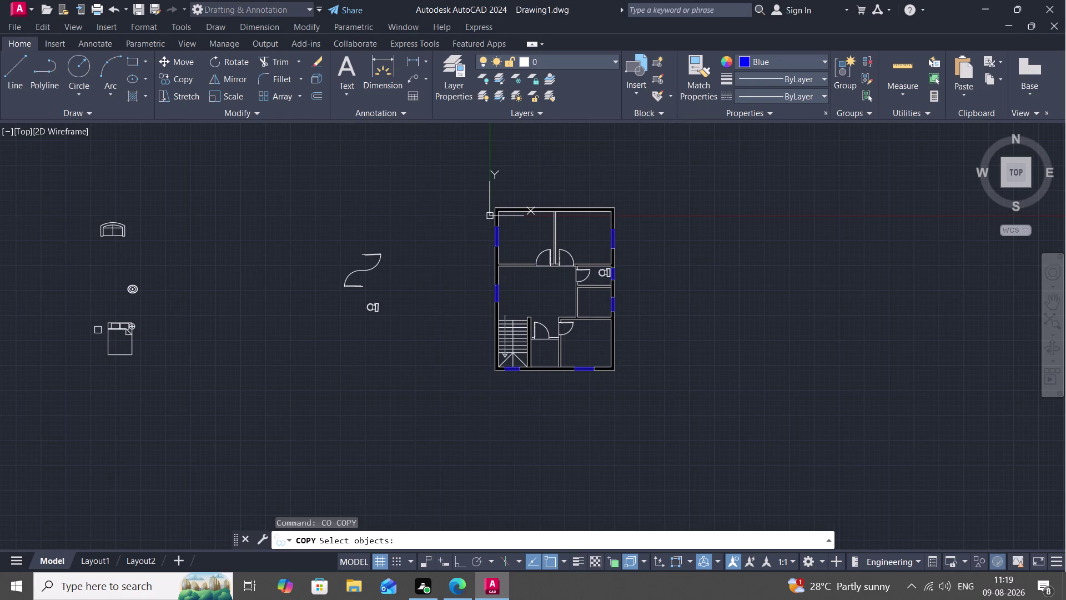
Copy the bed block into the left and right upper bedrooms, then end copying.
click(110, 338)
right_click(110, 338)
click(110, 338)
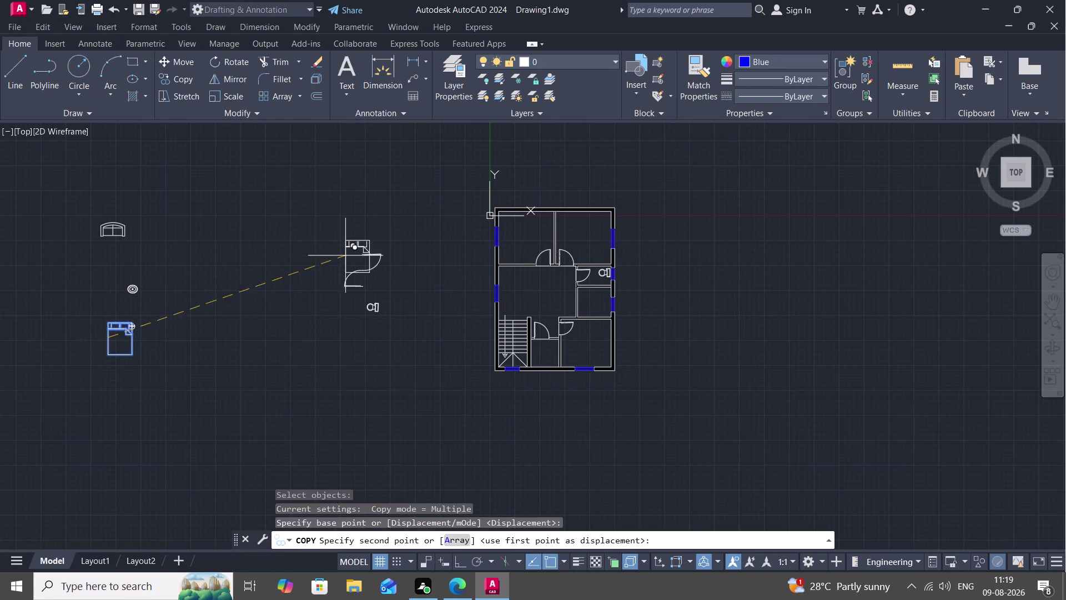
scroll(up, 3)
scroll(down, 3)
scroll(up, 3)
scroll(down, 3)
scroll(up, 3)
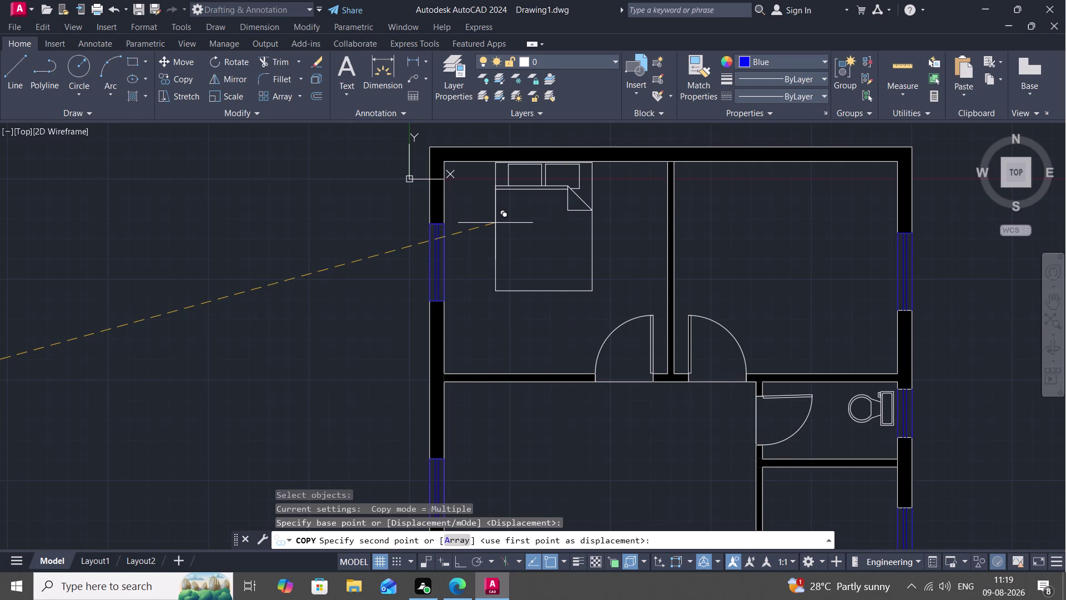
click(495, 222)
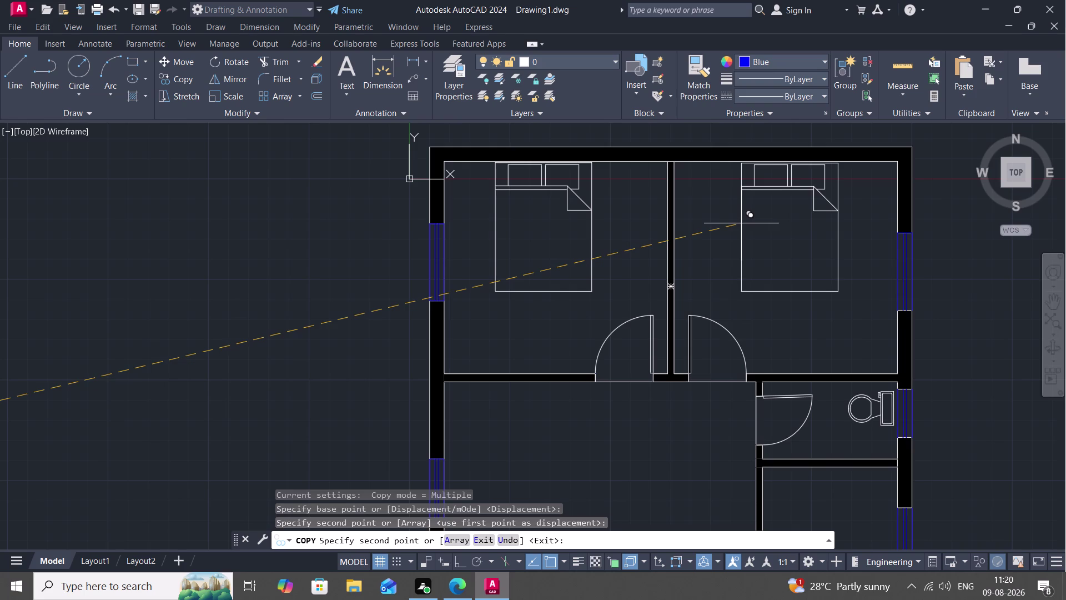
click(742, 222)
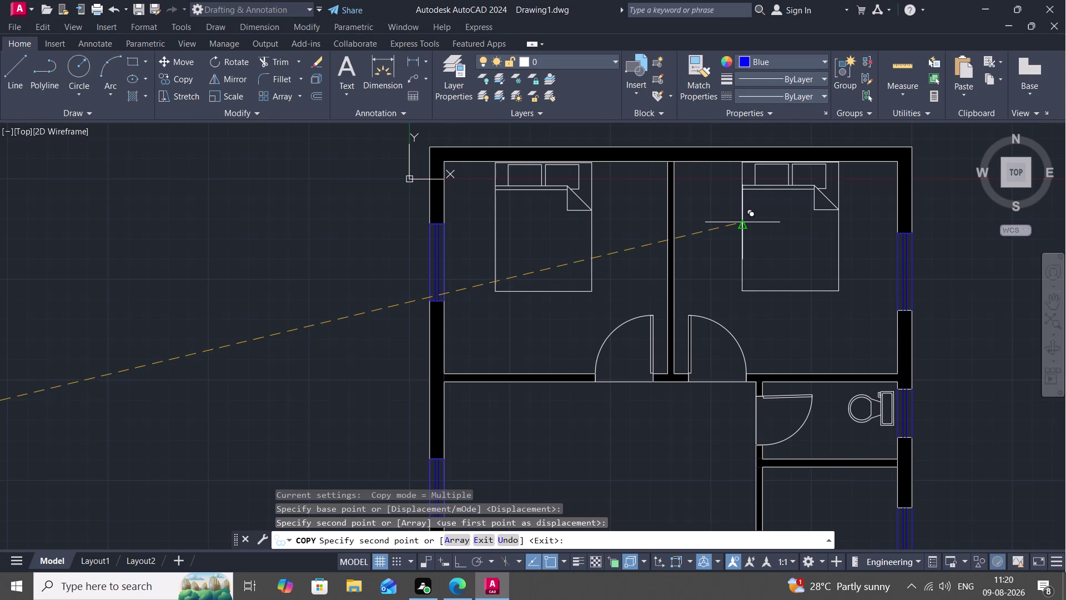
middle_drag(278, 294, 355, 204)
scroll(down, 3)
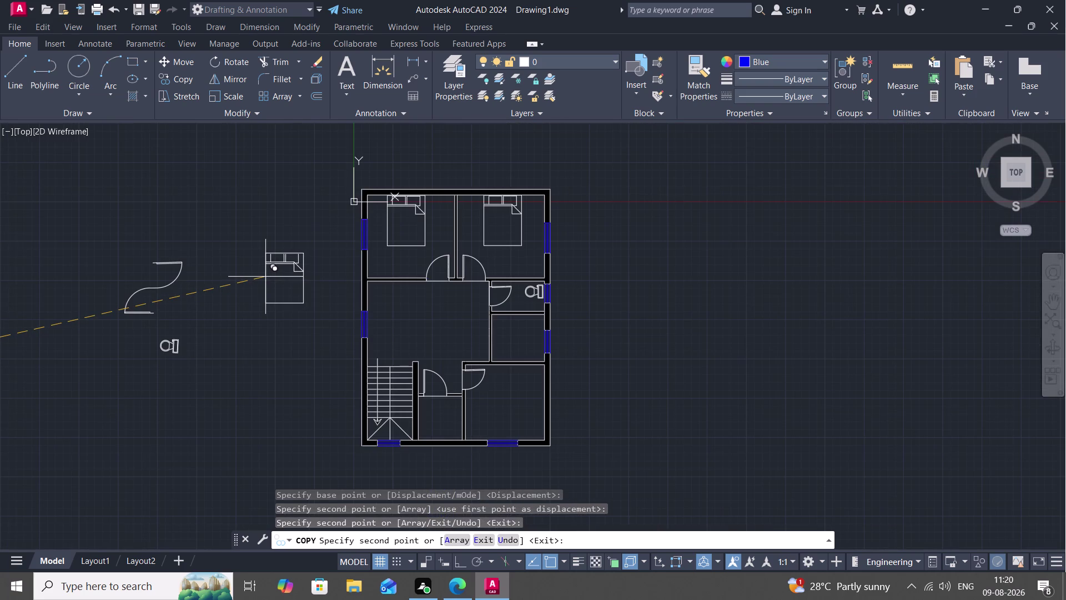
key(Escape)
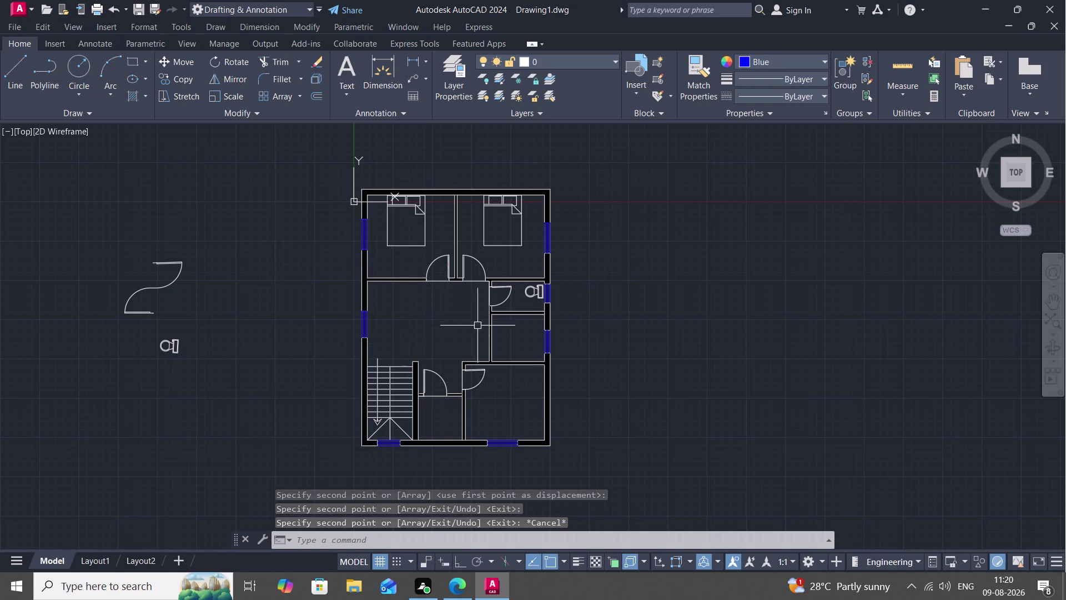
scroll(up, 3)
Offset the right window line and a wall line 3' into the adjacent room.
middle_drag(532, 332, 633, 233)
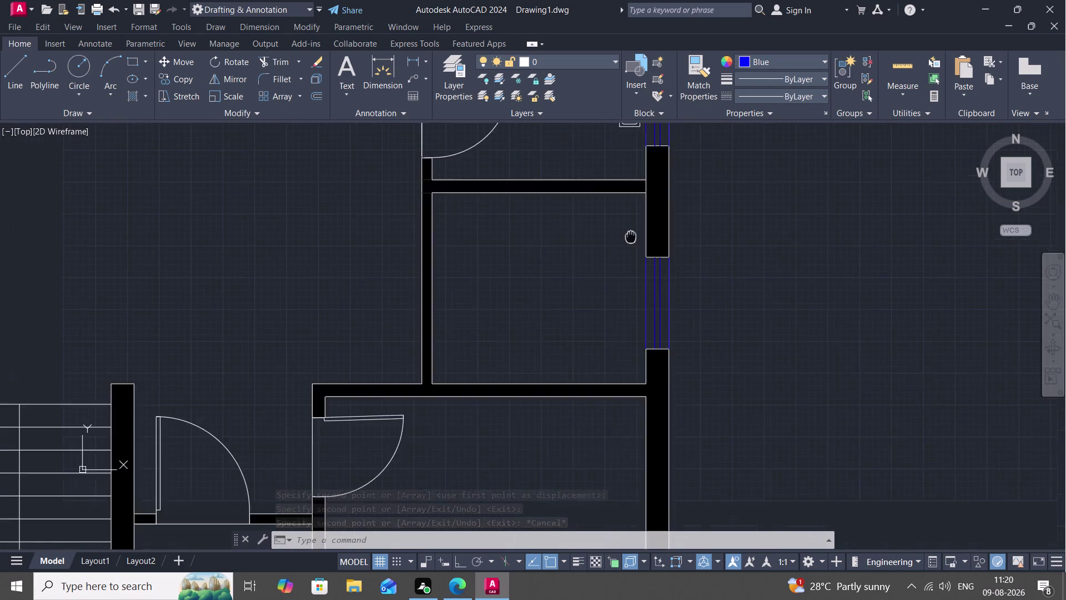
middle_drag(633, 232, 639, 224)
text(O)
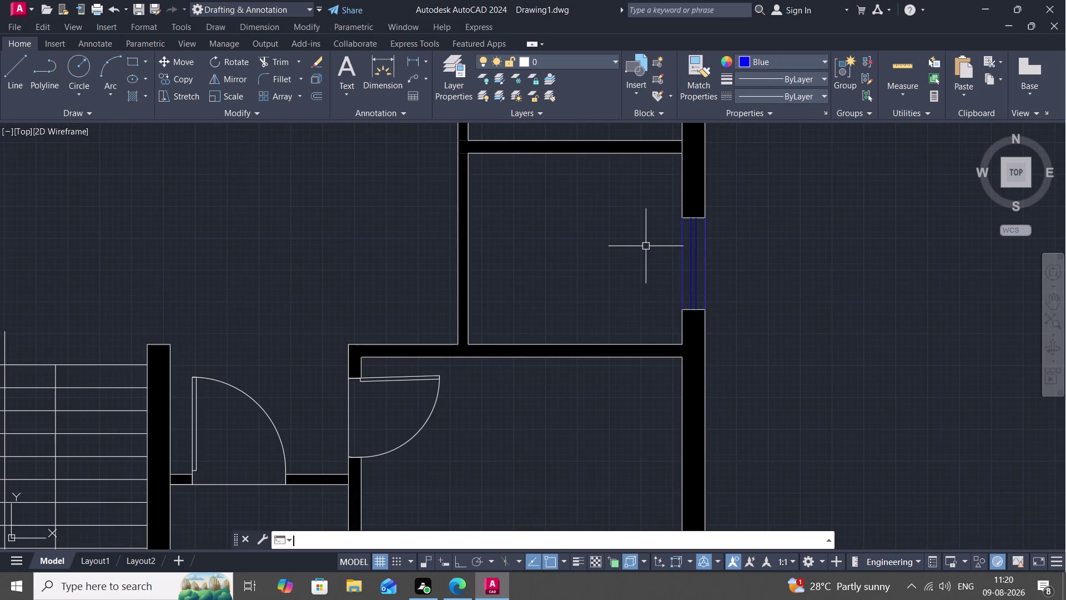
key(space)
key(3)
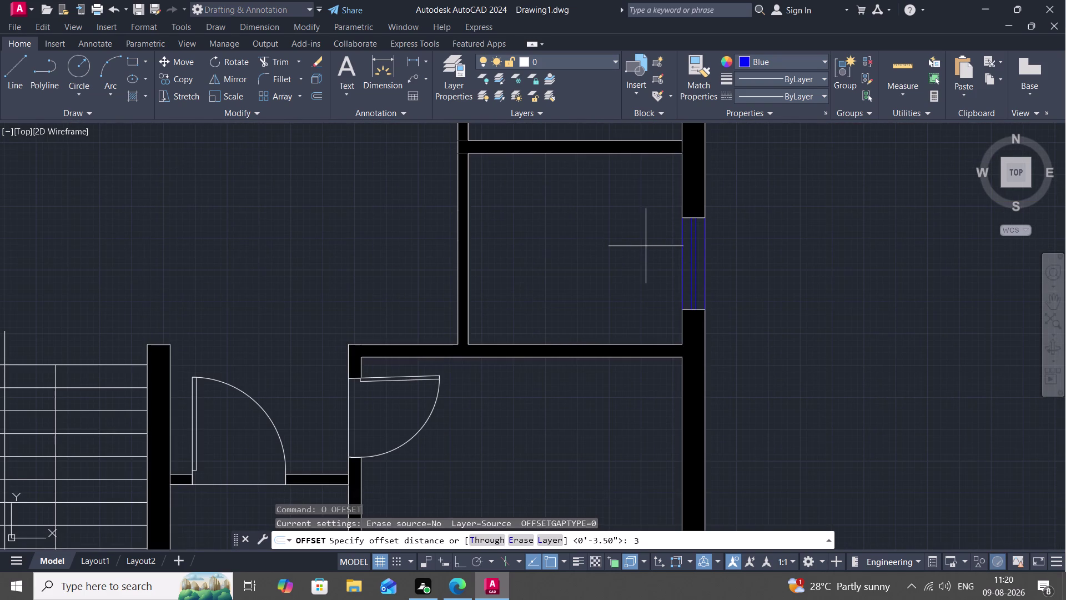
text(')
key(space)
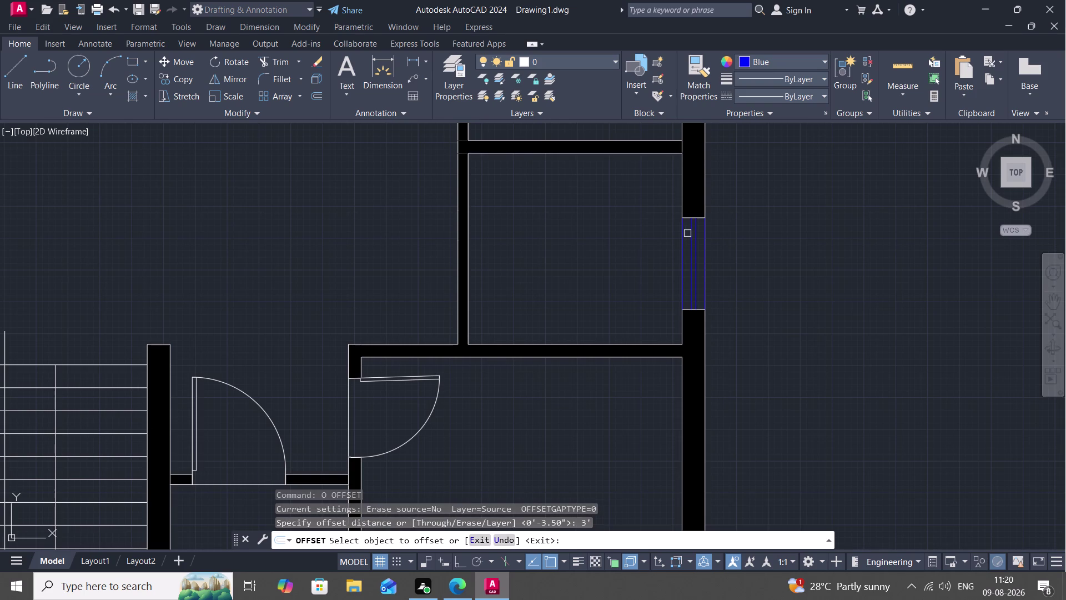
click(682, 237)
click(632, 243)
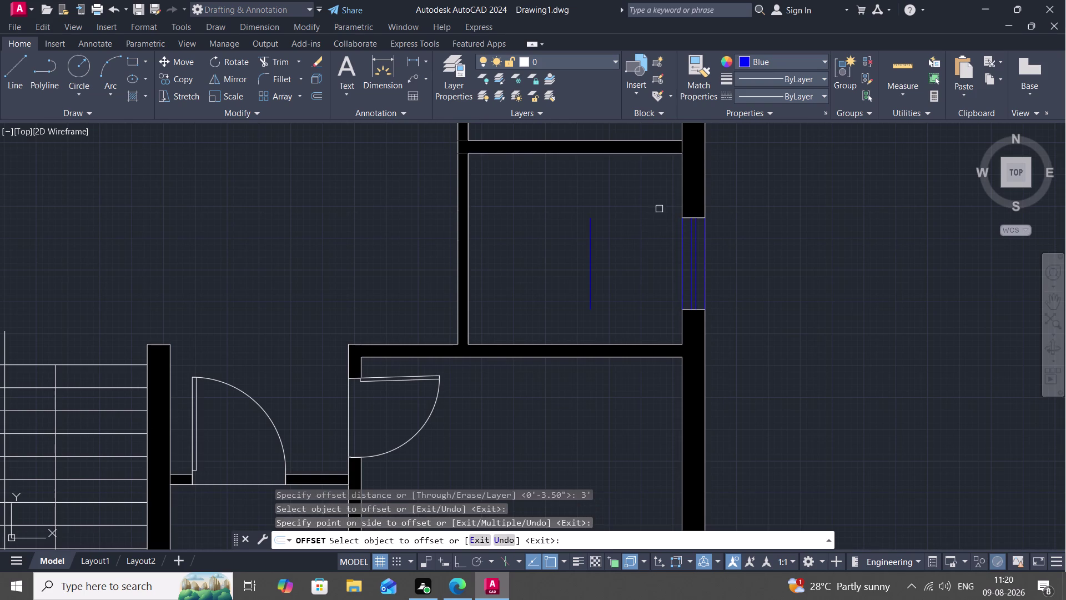
click(680, 195)
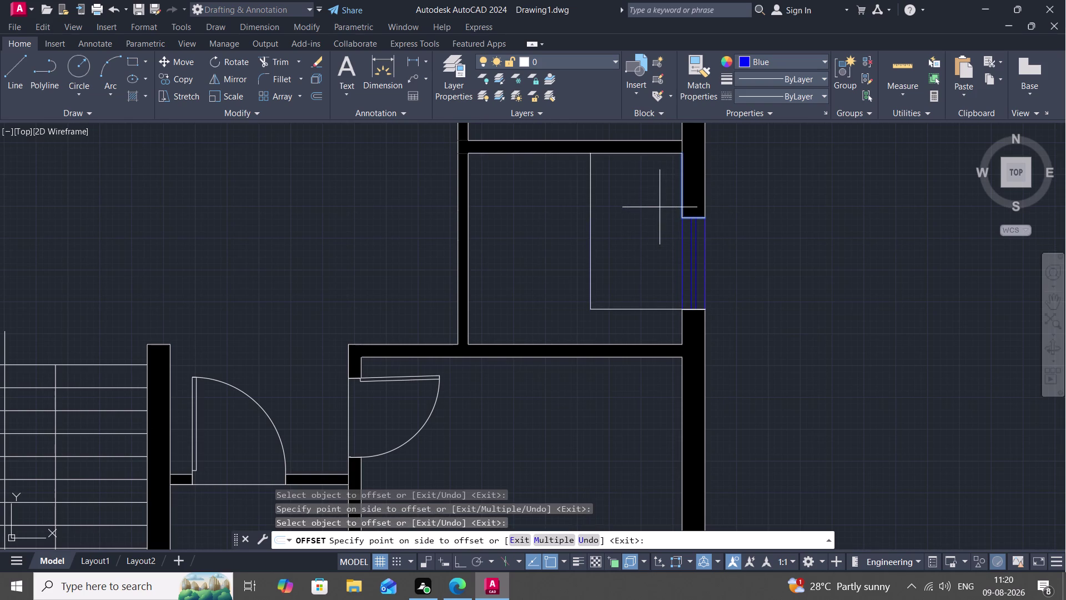
click(656, 208)
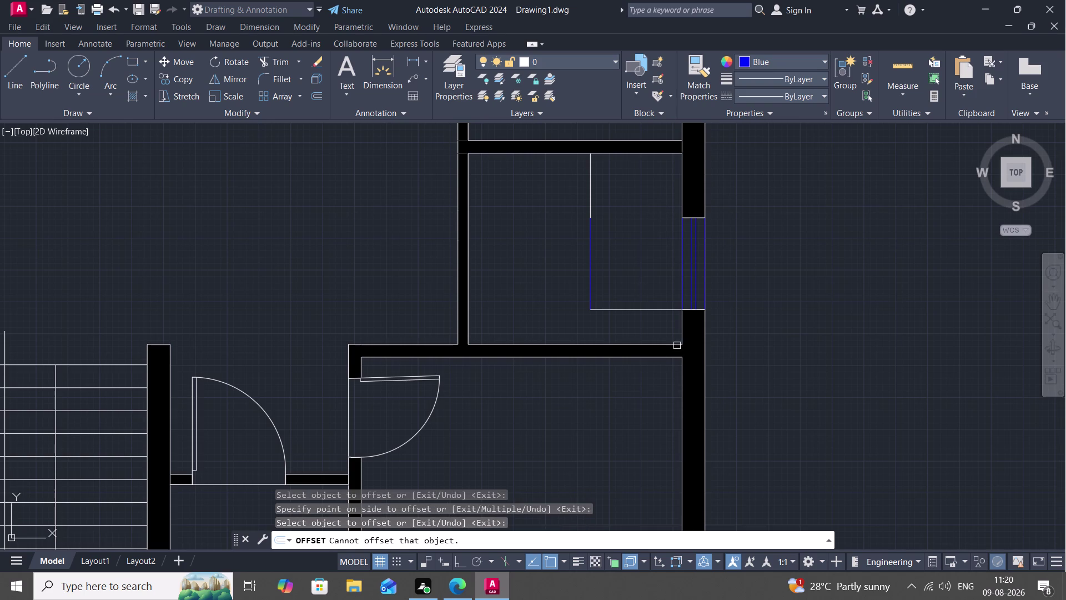
click(682, 329)
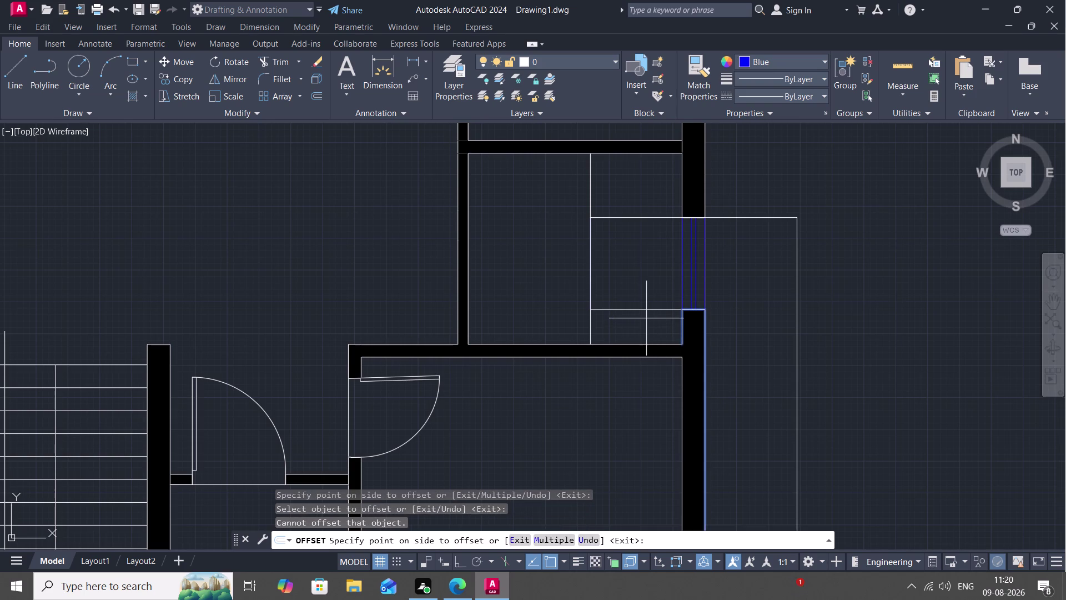
key(Escape)
Trim away the stray offset line segments and start the LINE command.
text(T)
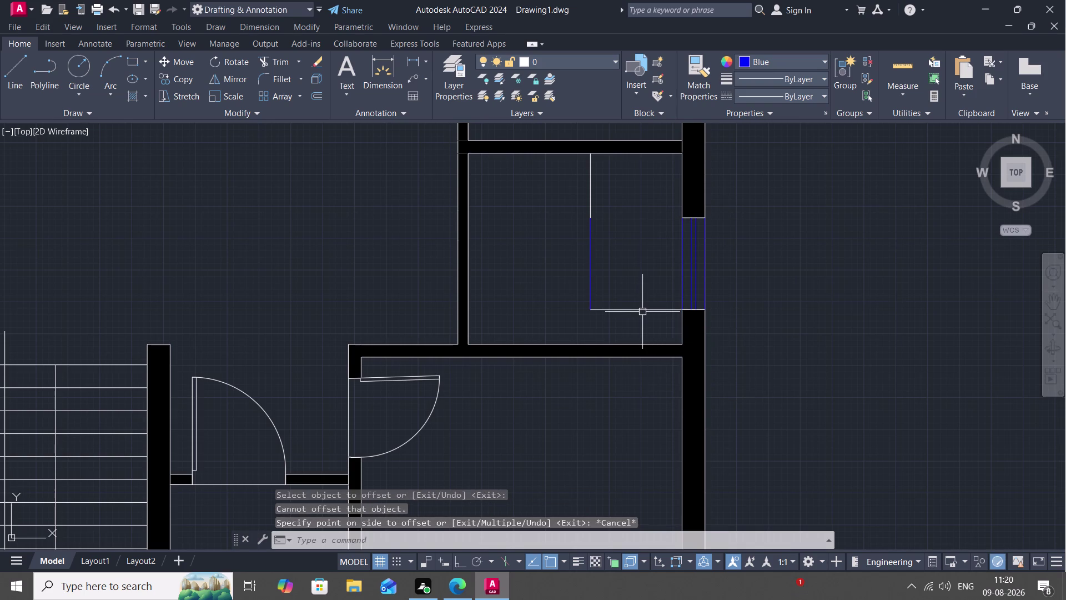
text(R)
key(space)
click(642, 311)
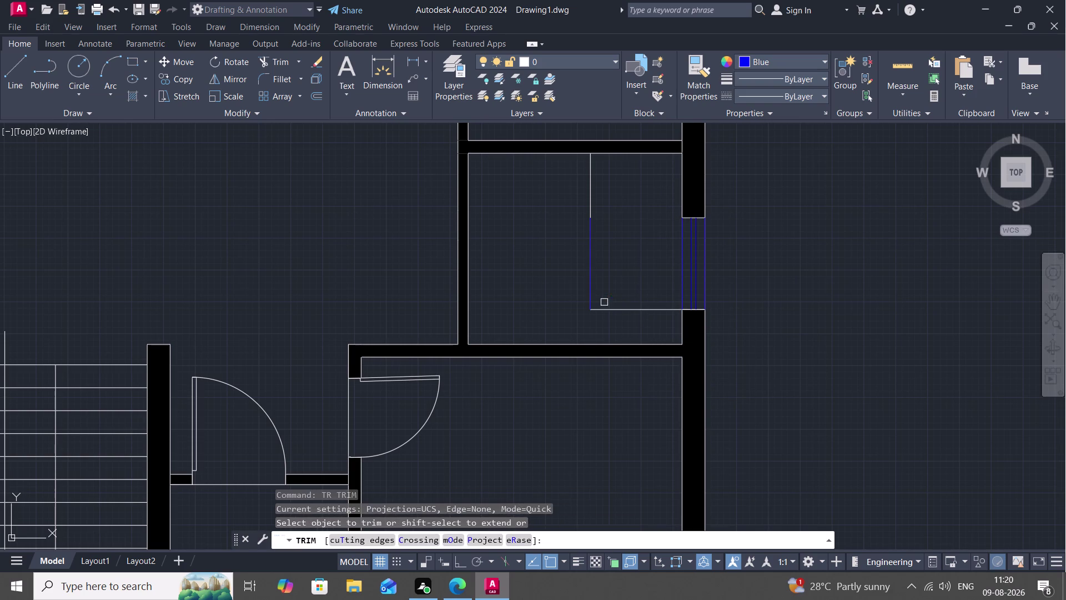
click(589, 277)
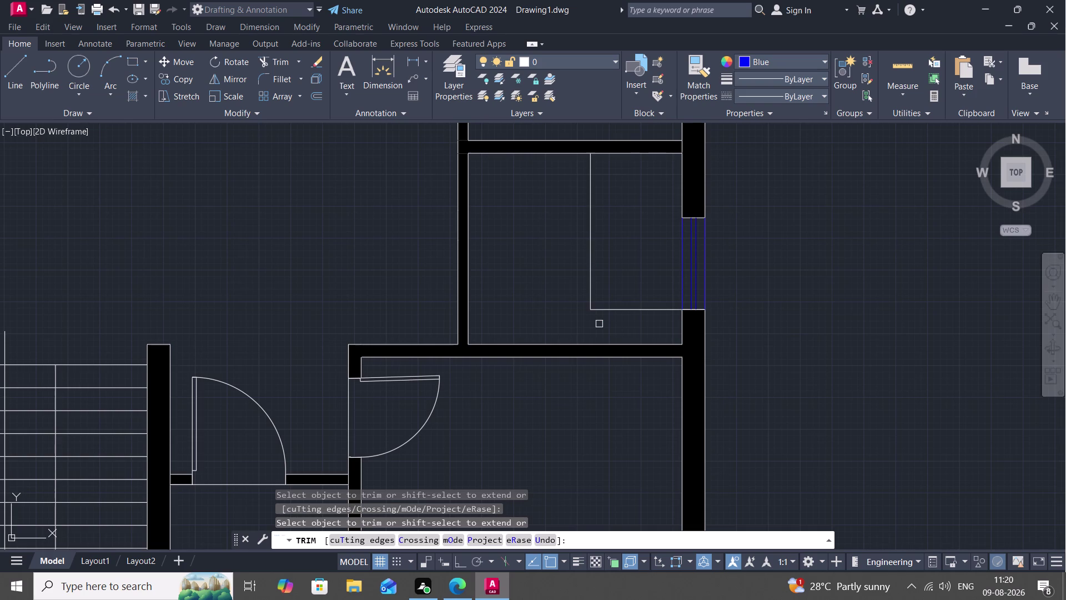
click(623, 310)
click(591, 275)
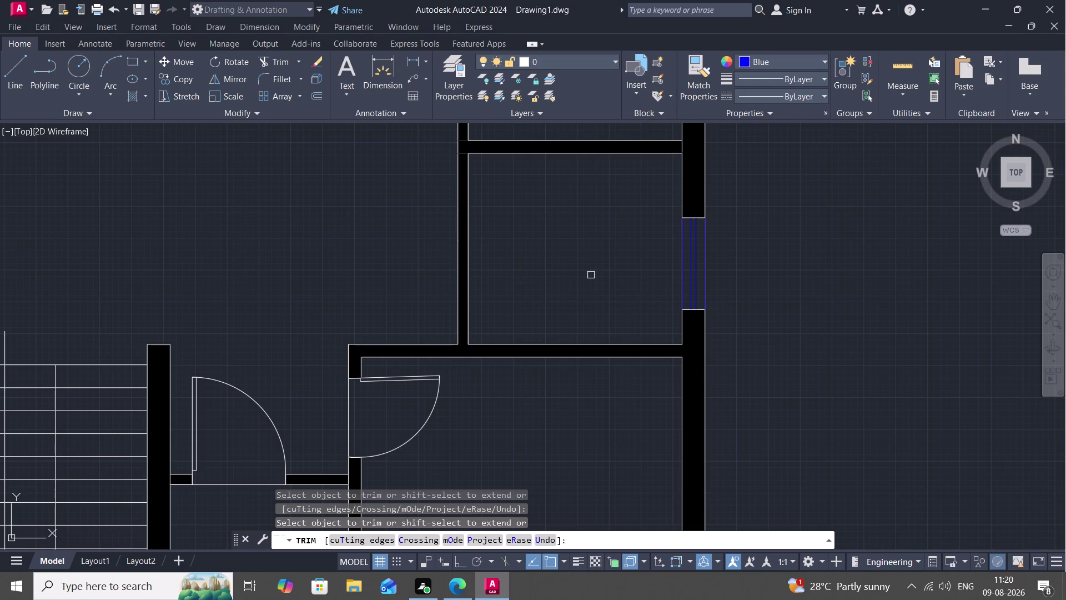
key(Escape)
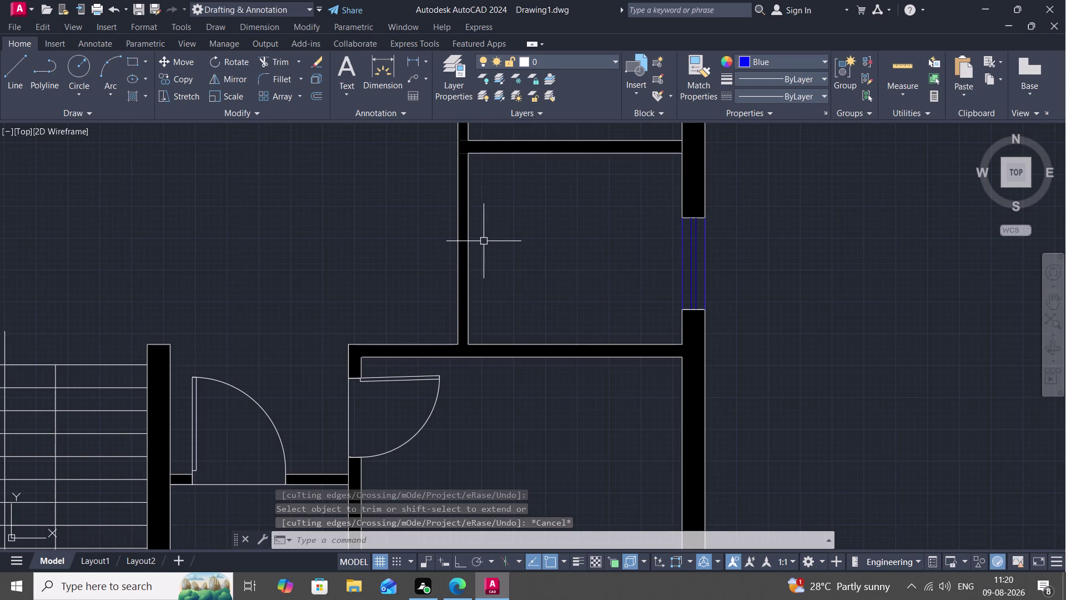
key(l)
key(space)
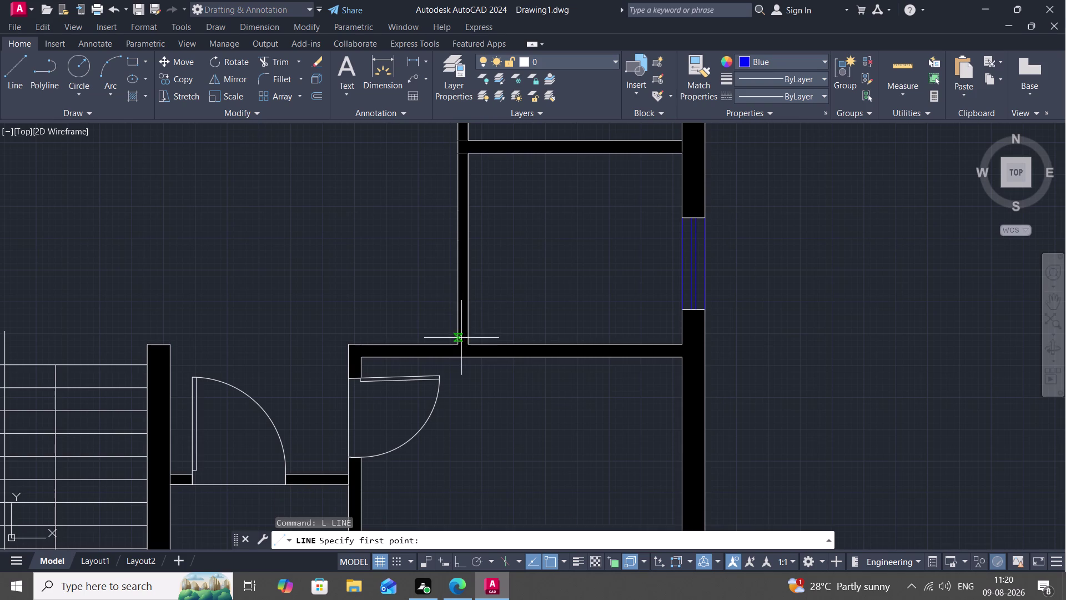
scroll(up, 3)
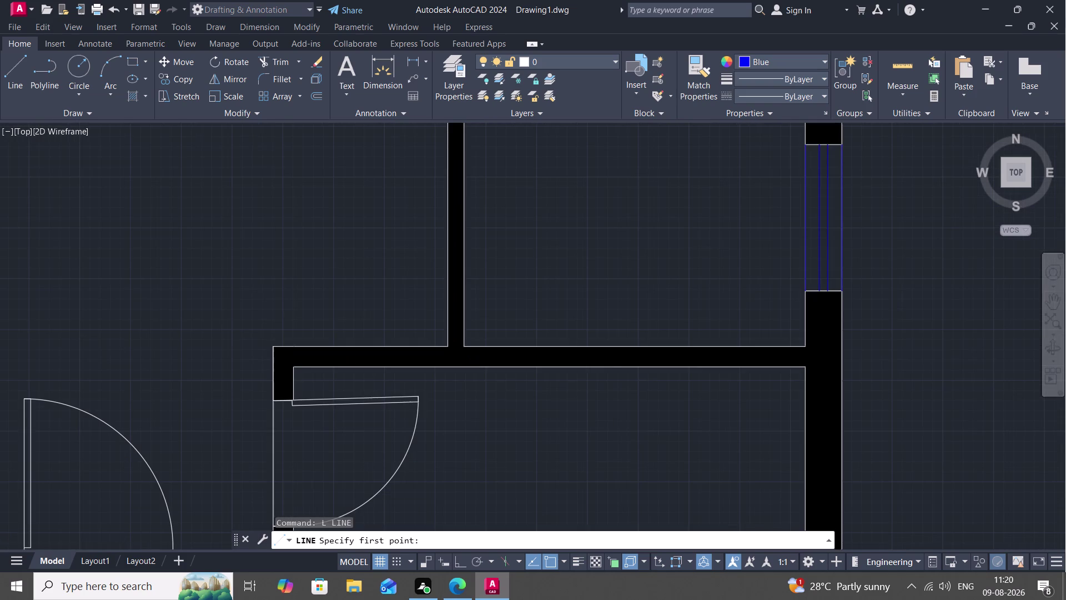